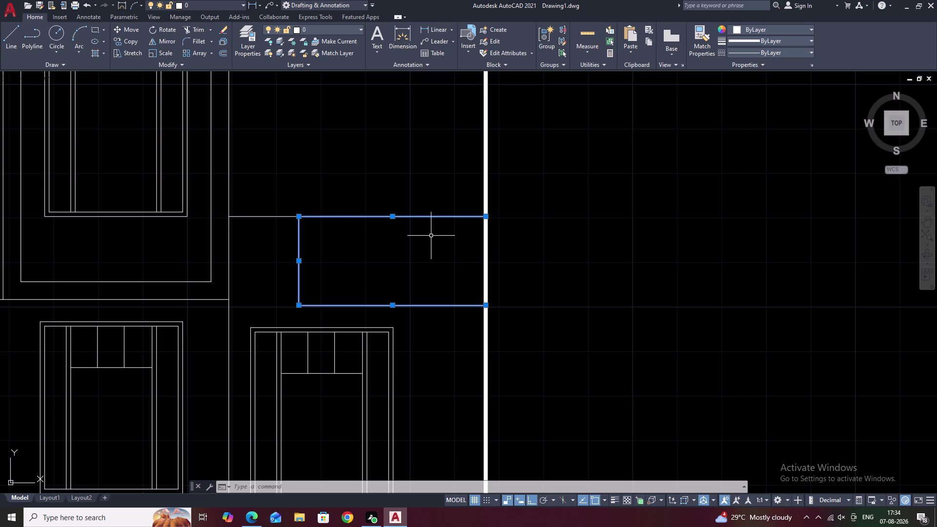
Join the three panel edges into a single outline and centre the panel in view.
text(J)
key(space)
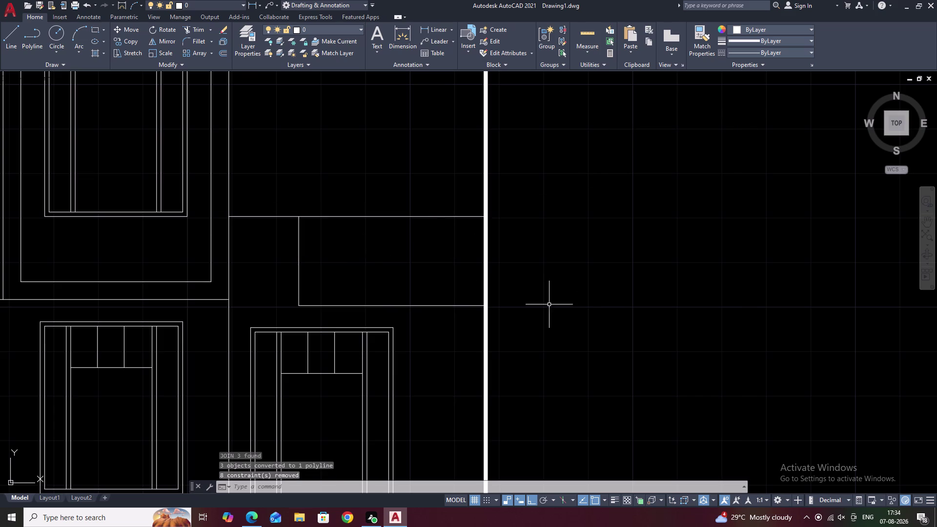
middle_drag(532, 271, 557, 0)
middle_drag(618, 408, 620, 252)
middle_drag(495, 193, 481, 353)
middle_drag(488, 240, 488, 384)
middle_drag(555, 102, 533, 296)
middle_drag(536, 263, 503, 274)
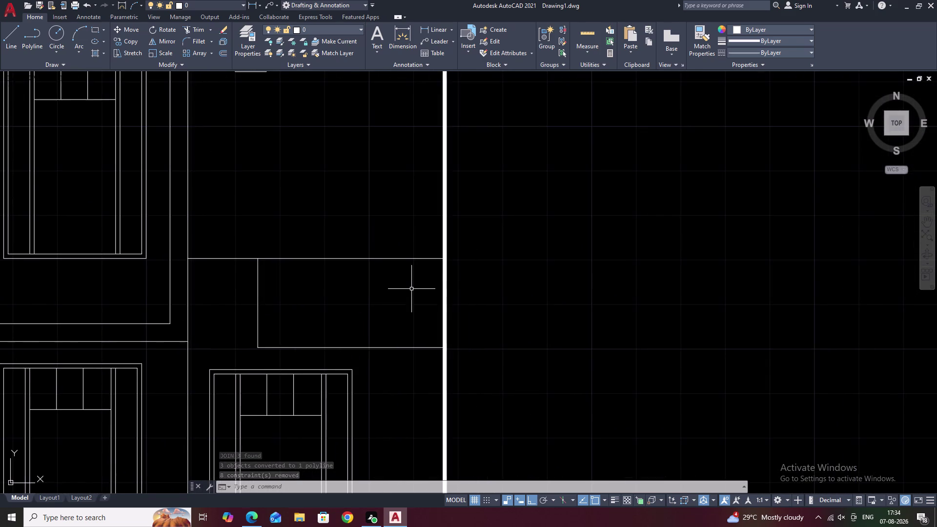
scroll(up, 3)
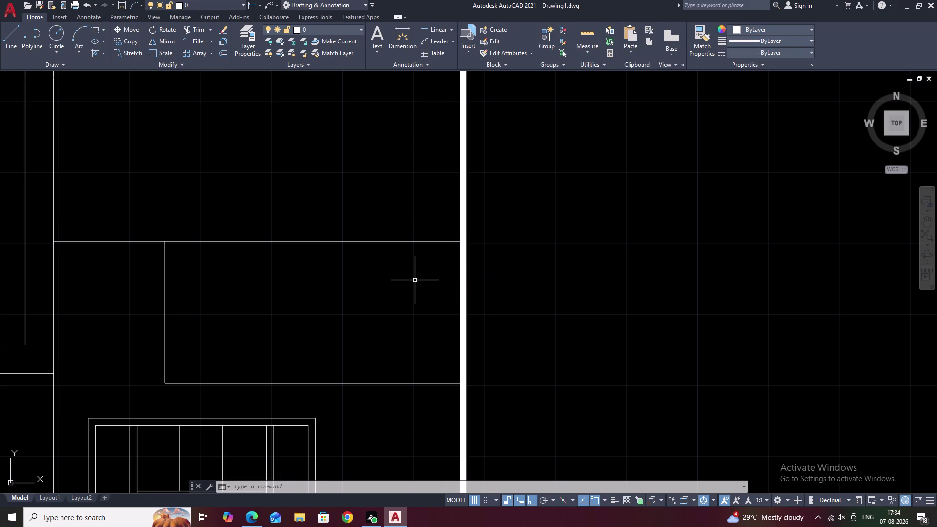
Try offset distances of 0.3 and 0.08 on the panel outline, cancelling each.
text(O .)
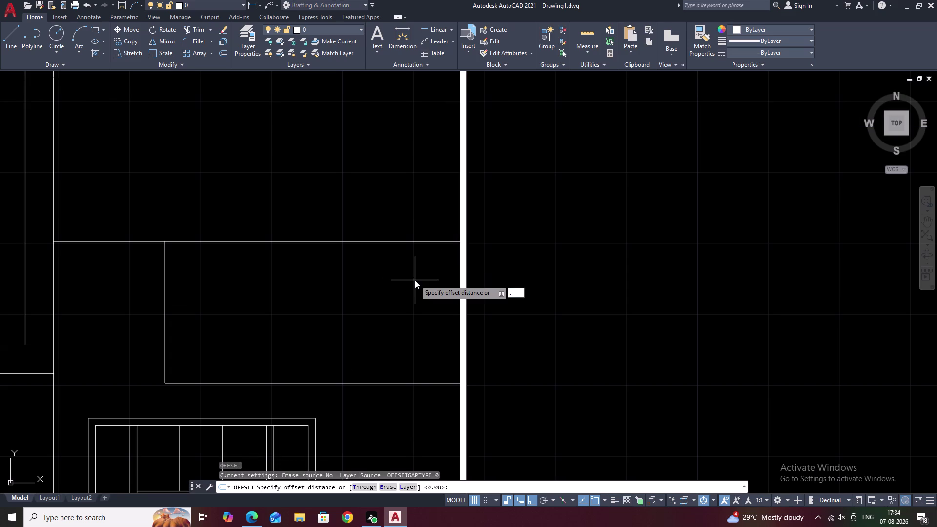
key(0)
key(BackSpace)
text(3)
key(space)
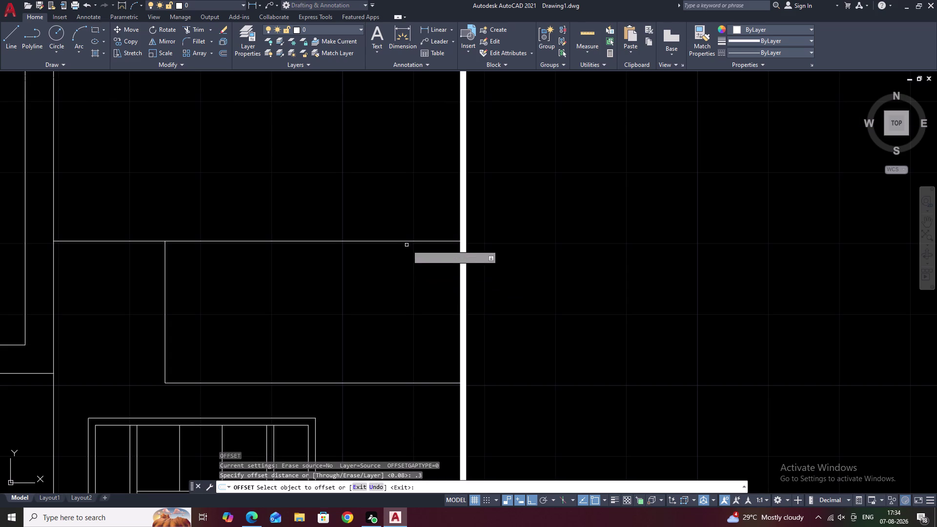
click(406, 240)
key(Escape)
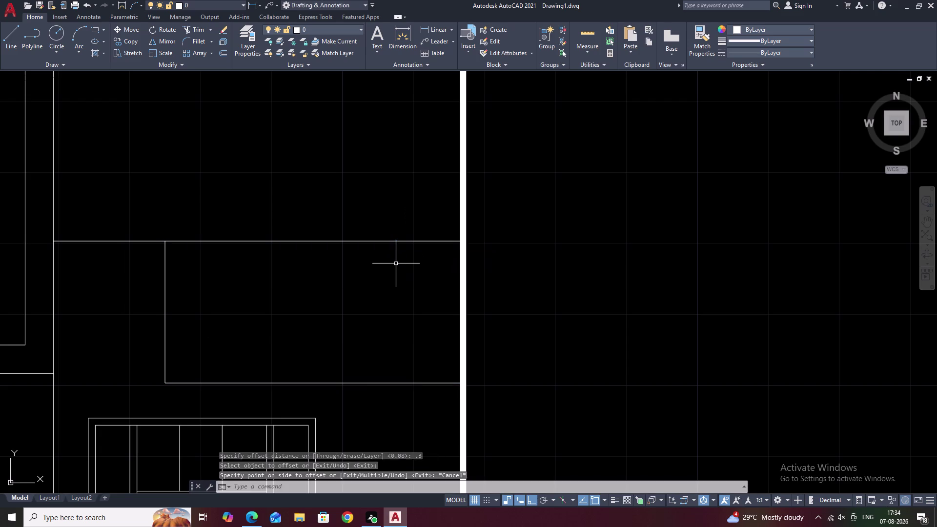
key(space)
key(period)
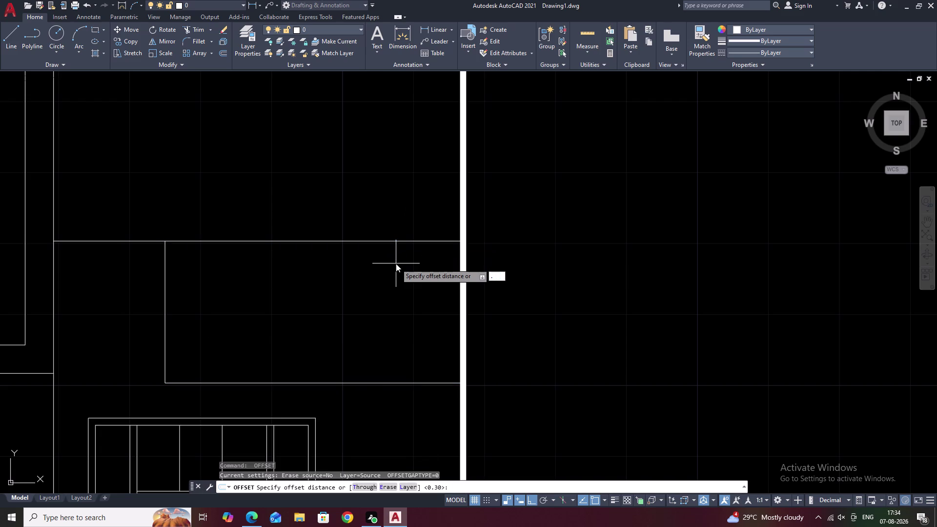
text(08)
key(space)
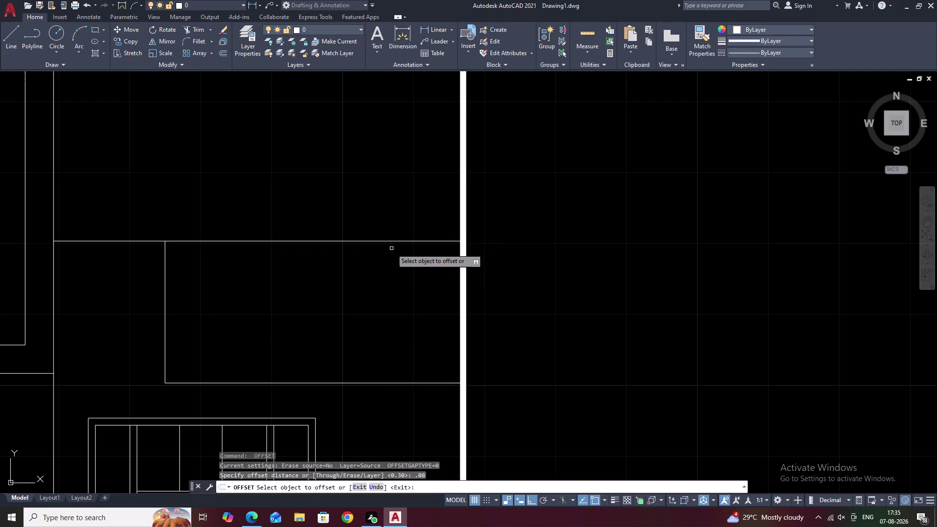
click(394, 243)
click(385, 239)
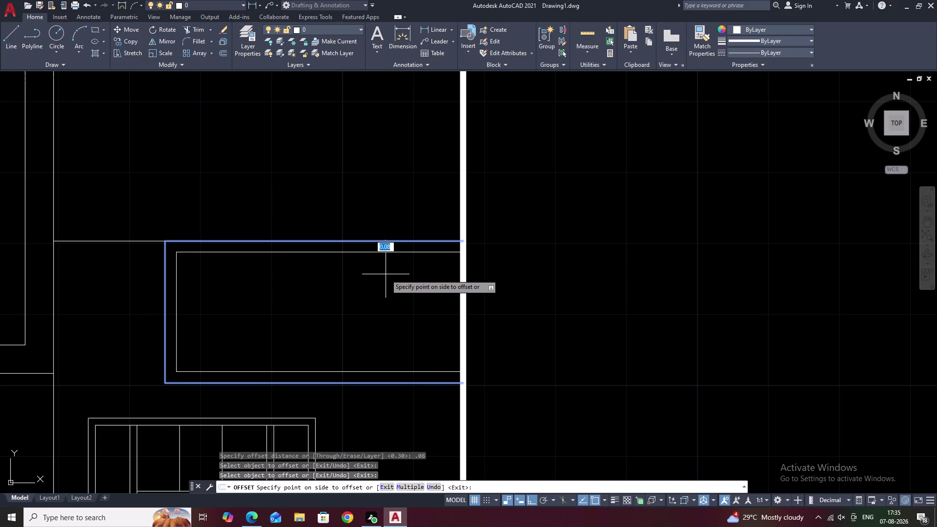
key(space)
Try 0.09, then offset the panel outline 0.1 to the inside.
key(space)
text(.)
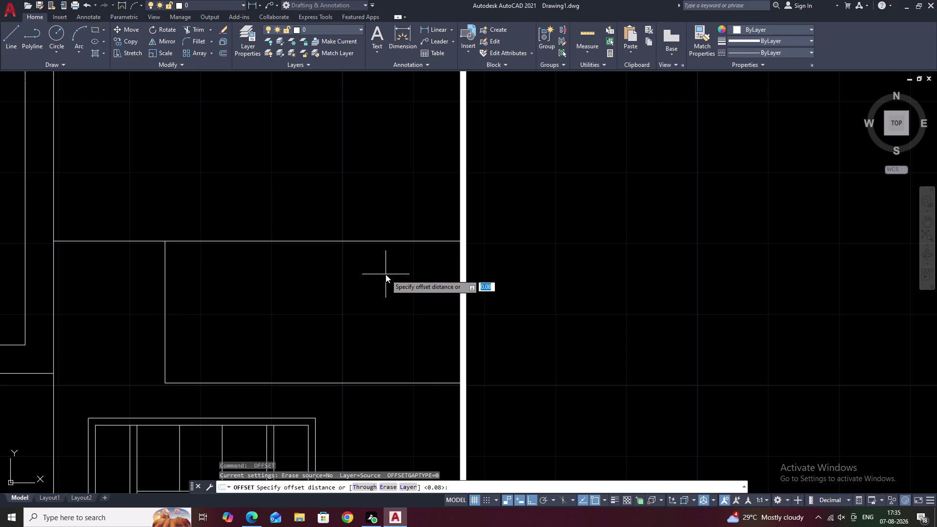
text(0)
text(9)
key(space)
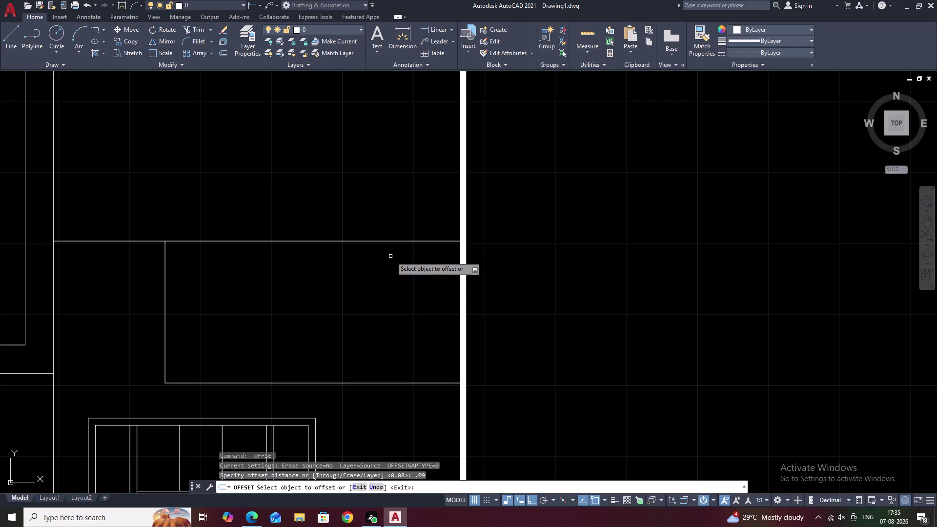
click(387, 242)
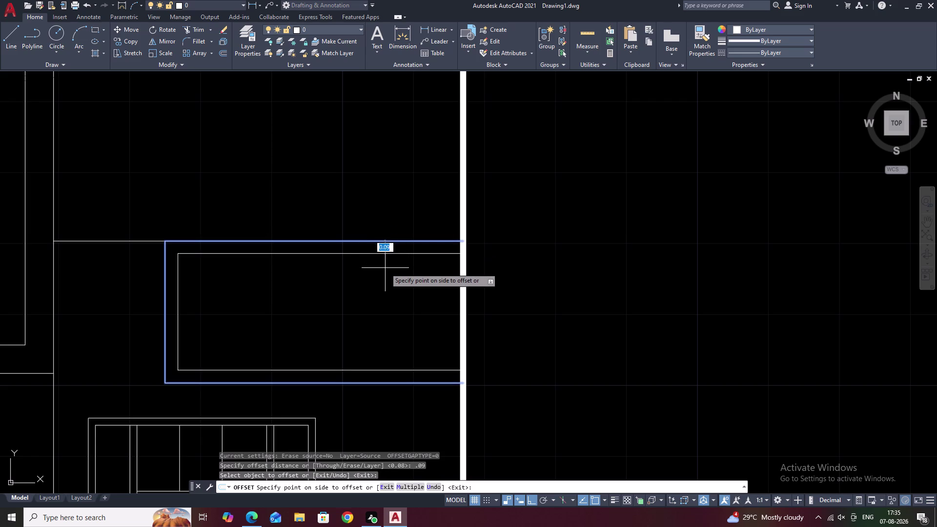
key(Escape)
key(space)
text(.)
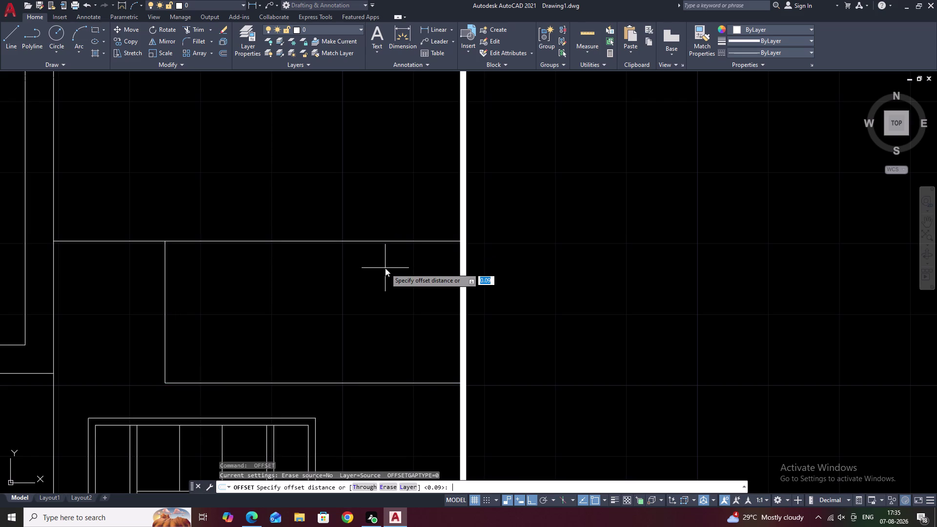
text(1)
key(space)
click(385, 241)
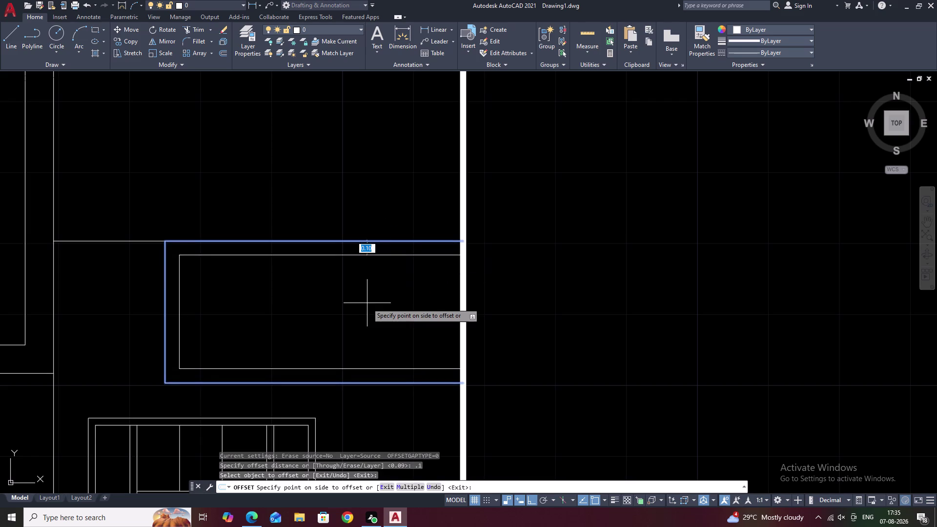
click(367, 303)
middle_drag(367, 303, 447, 305)
scroll(down, 3)
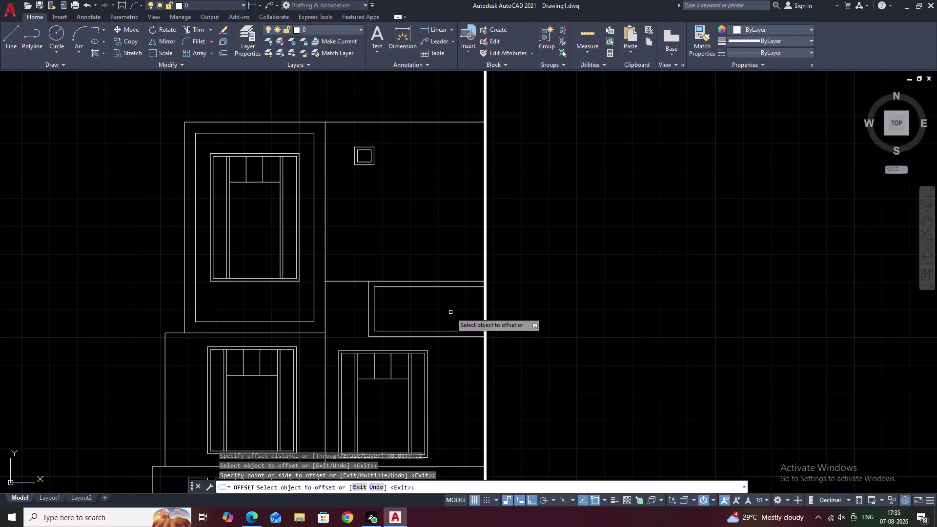
Cancel trimming and undo the trim, inner offset, join and earlier line break.
middle_drag(450, 312, 450, 287)
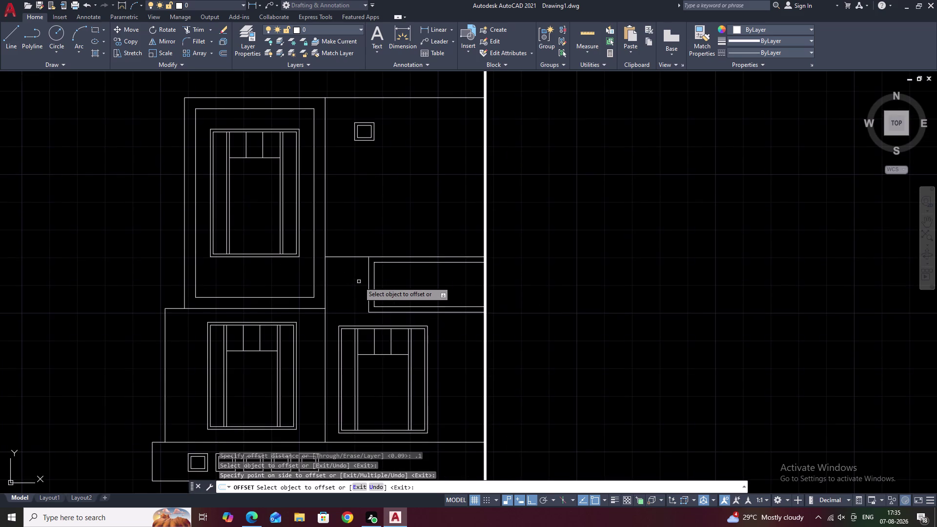
key(Escape)
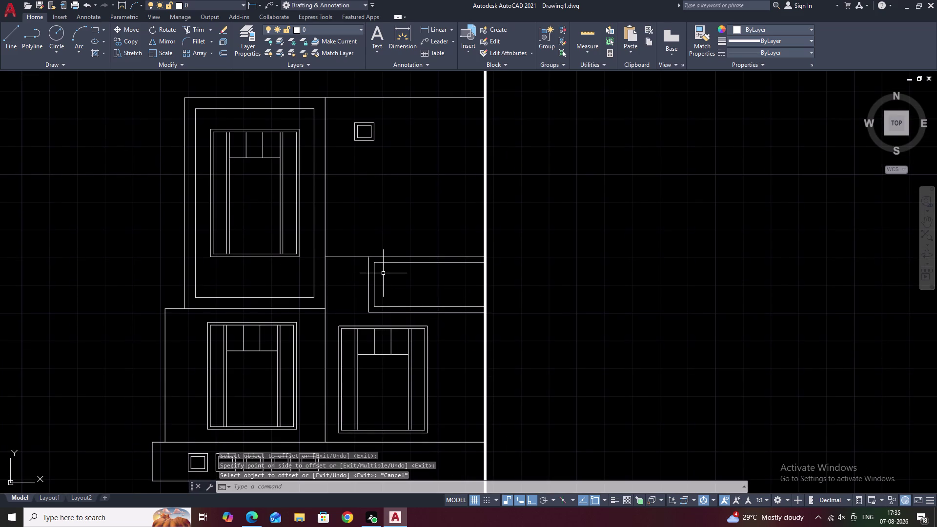
text(TR)
key(space)
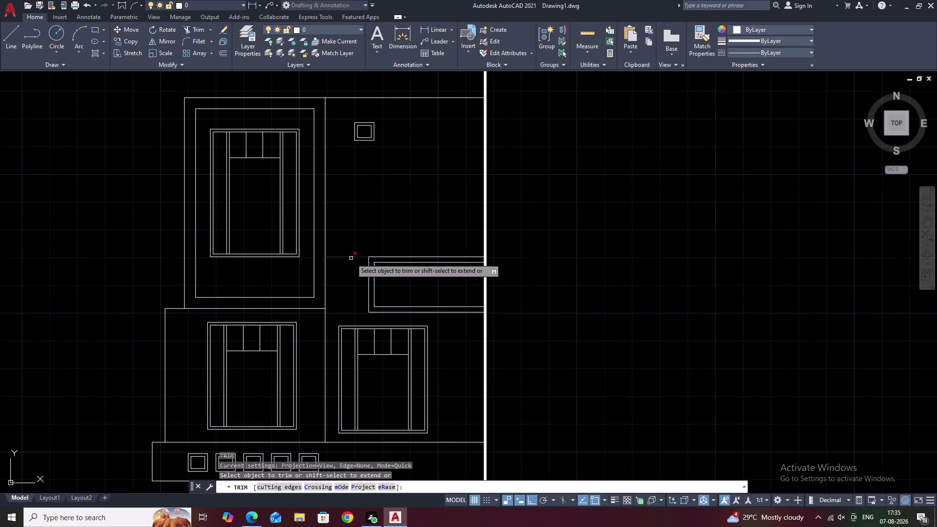
key(ctrl+z)
key(ctrl+z)
key(ctrl+z)
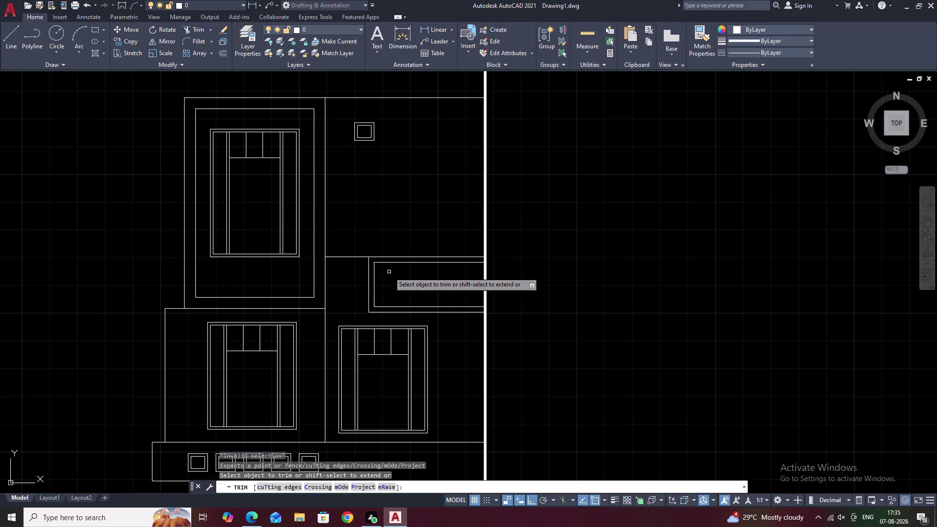
key(Escape)
key(ctrl+z)
key(ctrl+z)
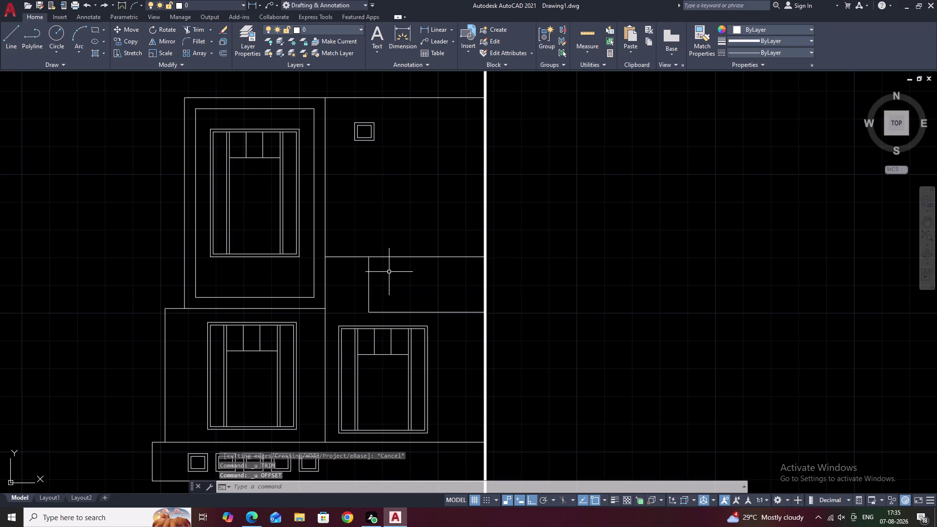
key(ctrl+z)
key(ctrl+z)
key(ctrl+z)
key(ctrl+z)
key(ctrl+z)
key(ctrl+z)
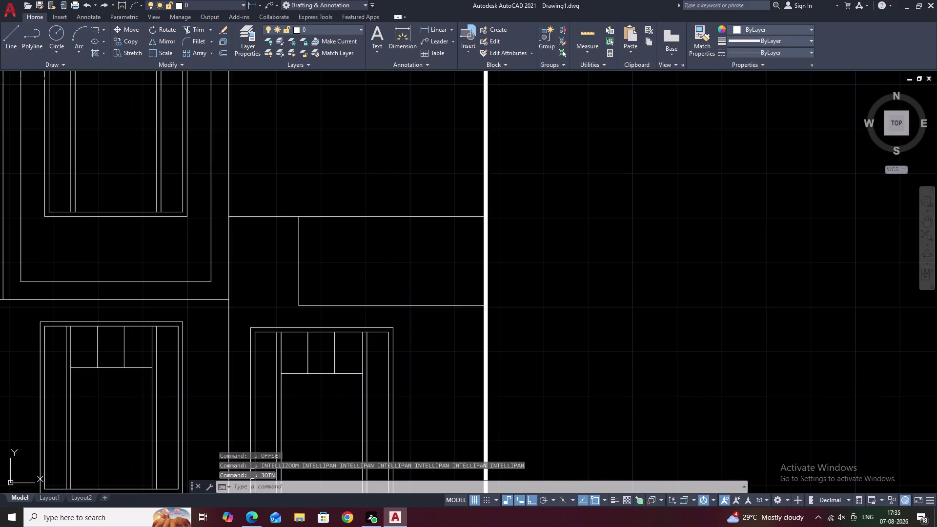
key(ctrl+z)
key(ctrl+z)
key(ctrl+z)
key(Escape)
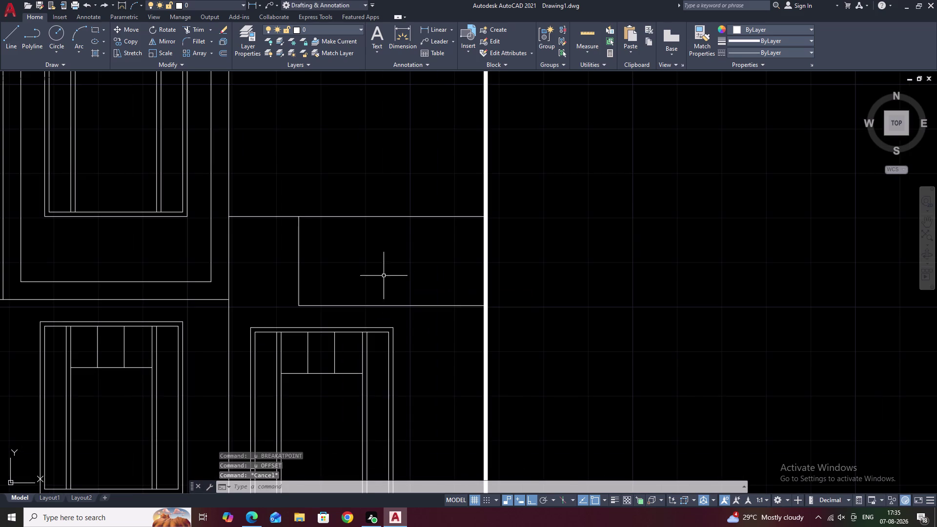
key(ctrl+z)
key(ctrl+z)
key(ctrl+z)
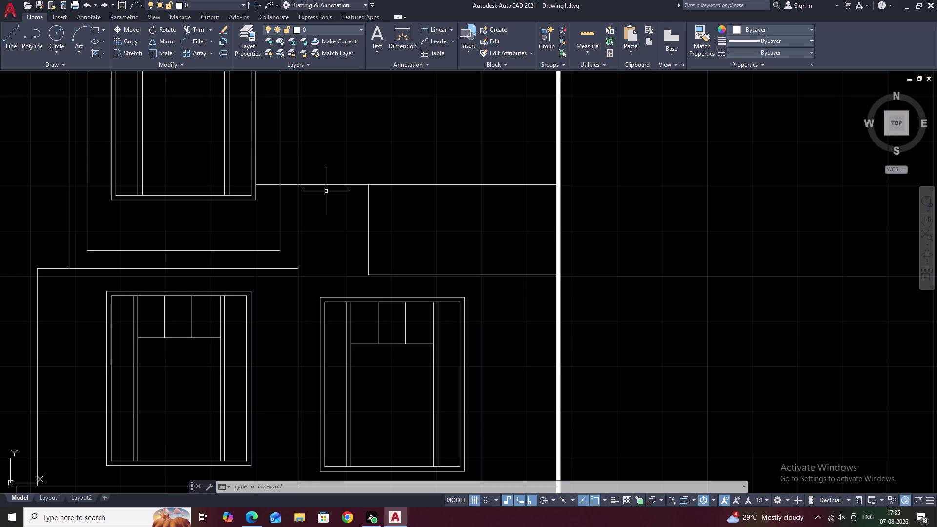
Pan the view to bring the whole upper window into view.
middle_drag(242, 221, 235, 255)
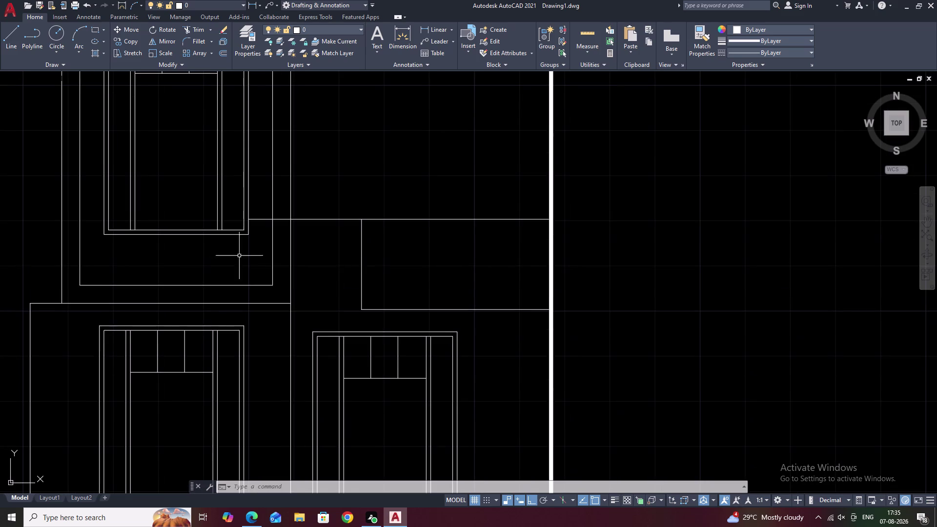
middle_drag(490, 373, 496, 260)
middle_drag(496, 260, 478, 318)
middle_drag(236, 189, 232, 247)
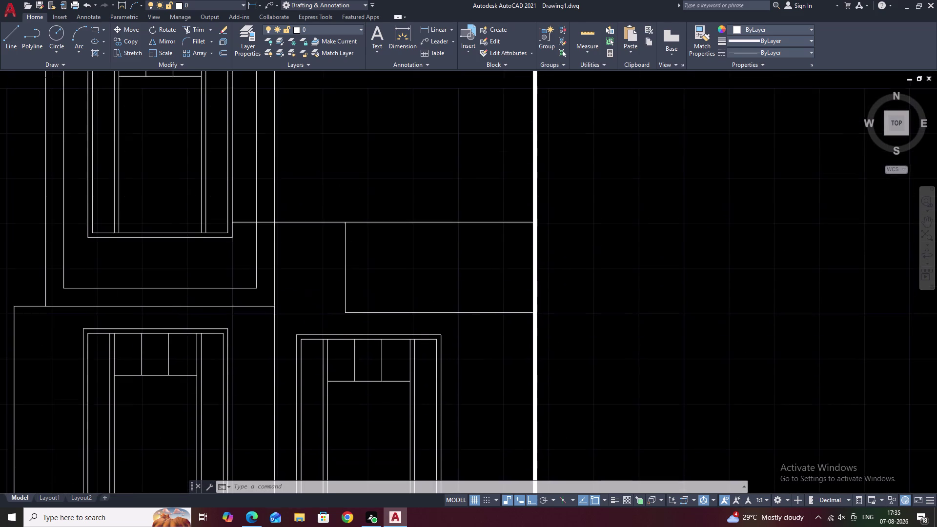
middle_drag(234, 200, 240, 264)
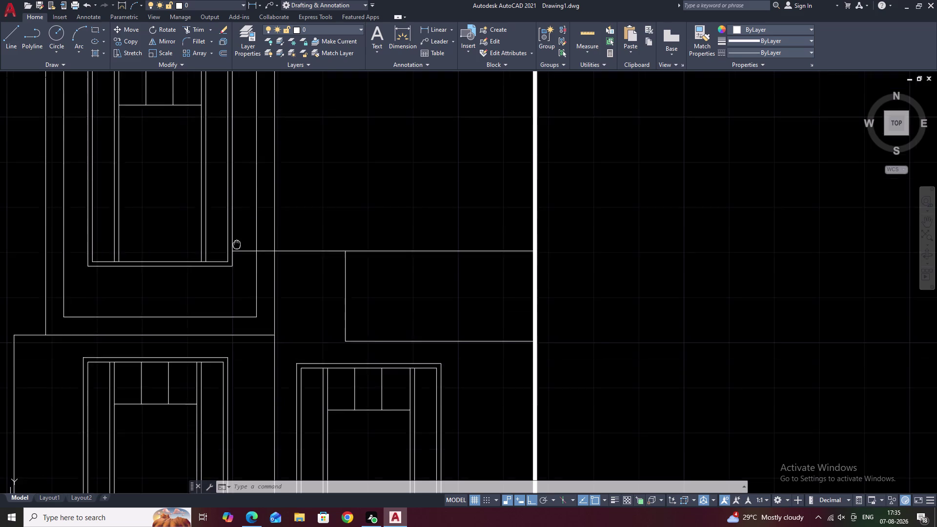
middle_drag(241, 264, 242, 268)
middle_drag(228, 133, 233, 208)
Move the upper window's parts slightly up and to the left.
drag(231, 165, 213, 167)
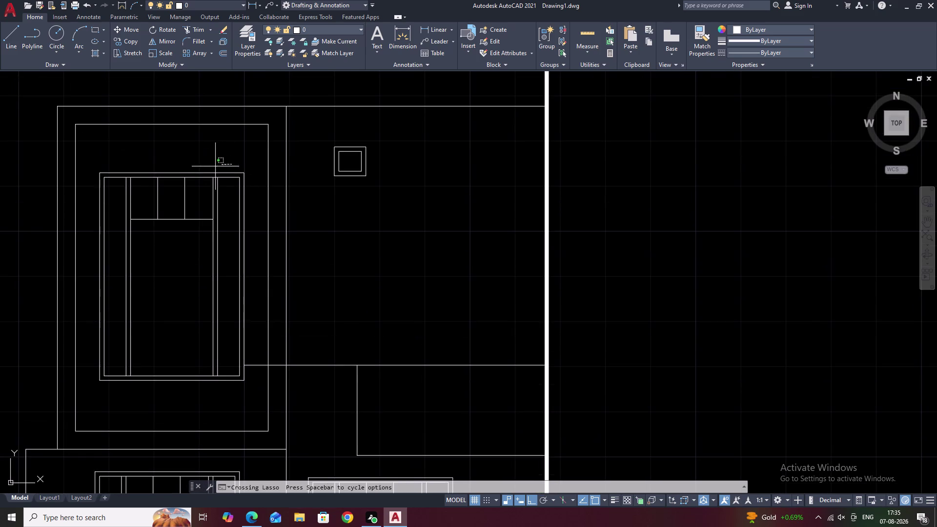
drag(214, 167, 157, 402)
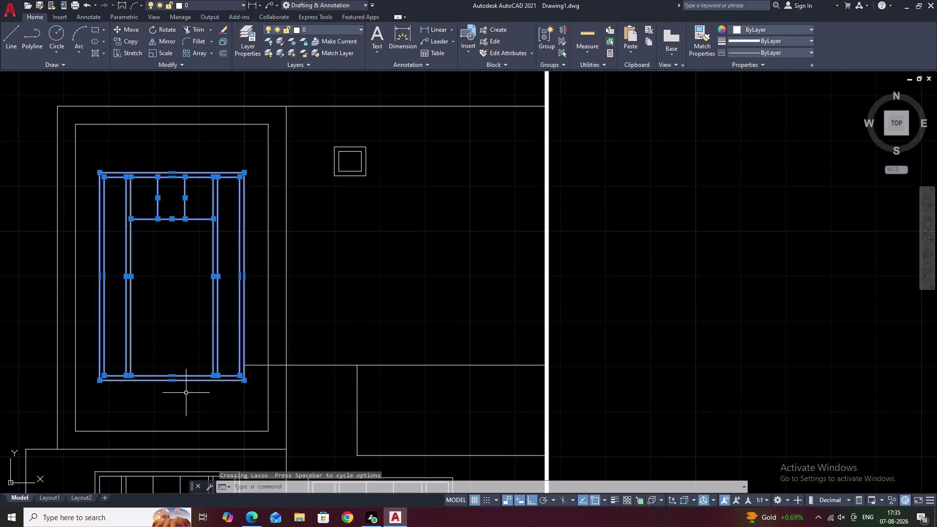
text(M)
key(space)
click(243, 383)
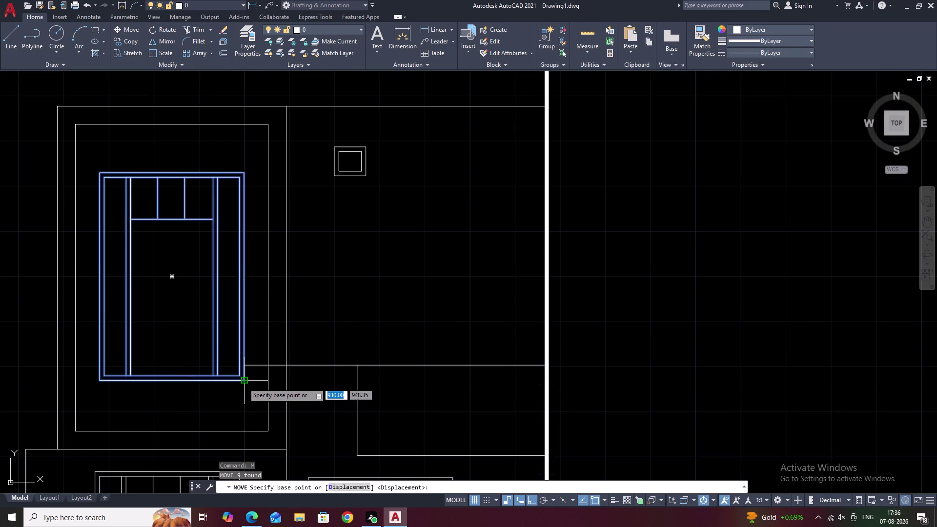
click(240, 357)
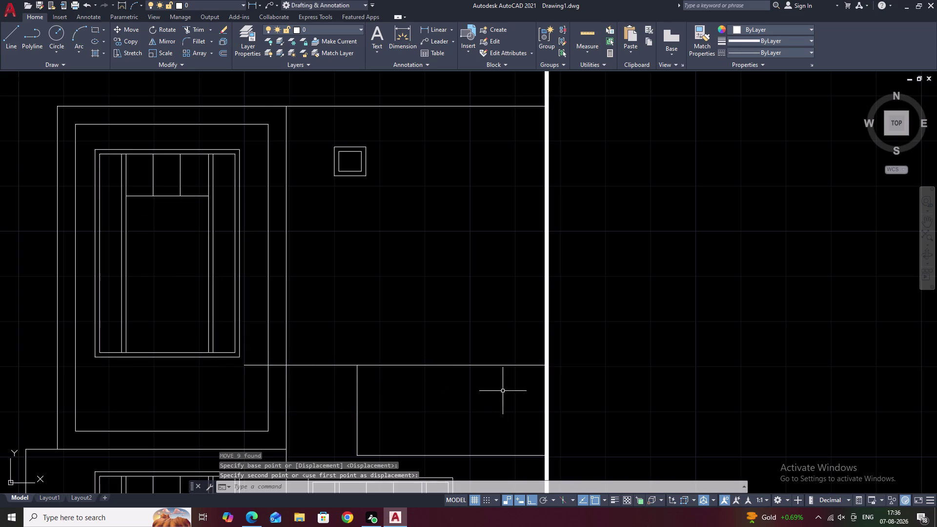
key(Escape)
key(y)
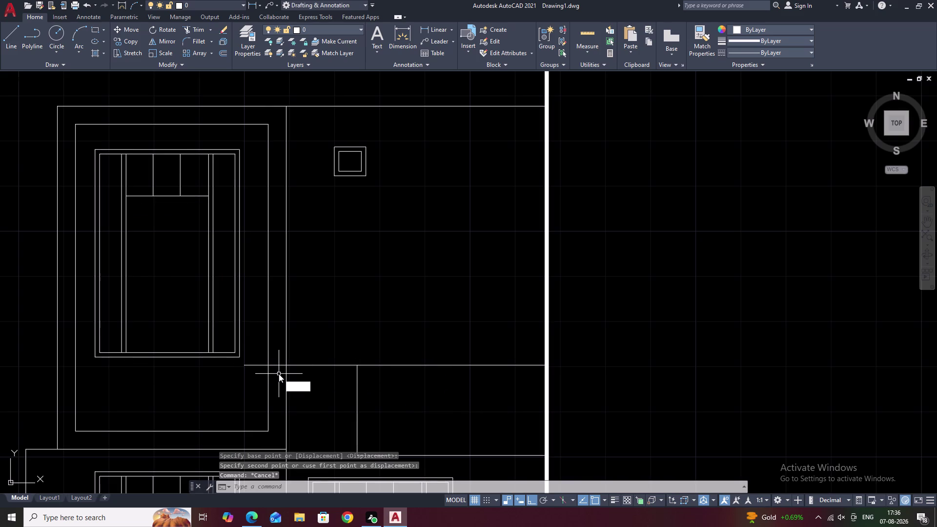
key(BackSpace)
Trim the horizontal line's left pieces back to the short vertical wall.
text(TR)
key(space)
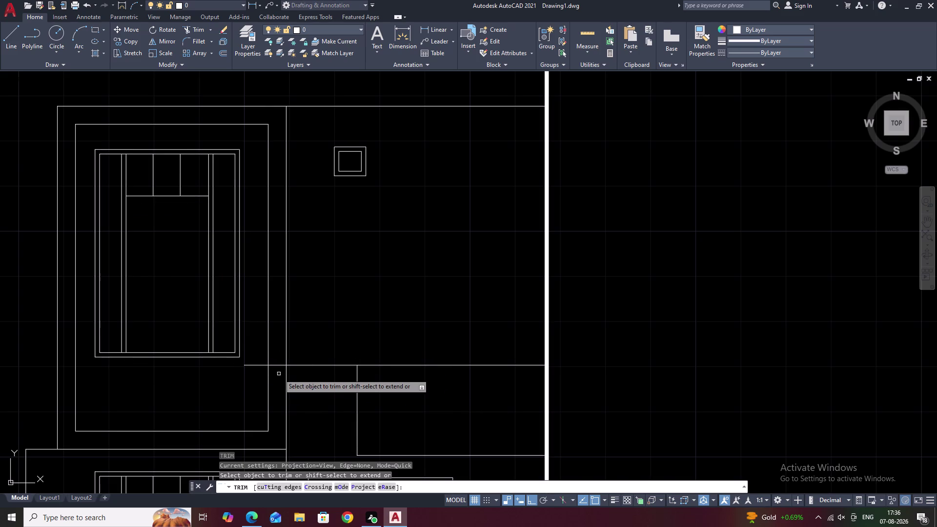
click(277, 365)
click(260, 365)
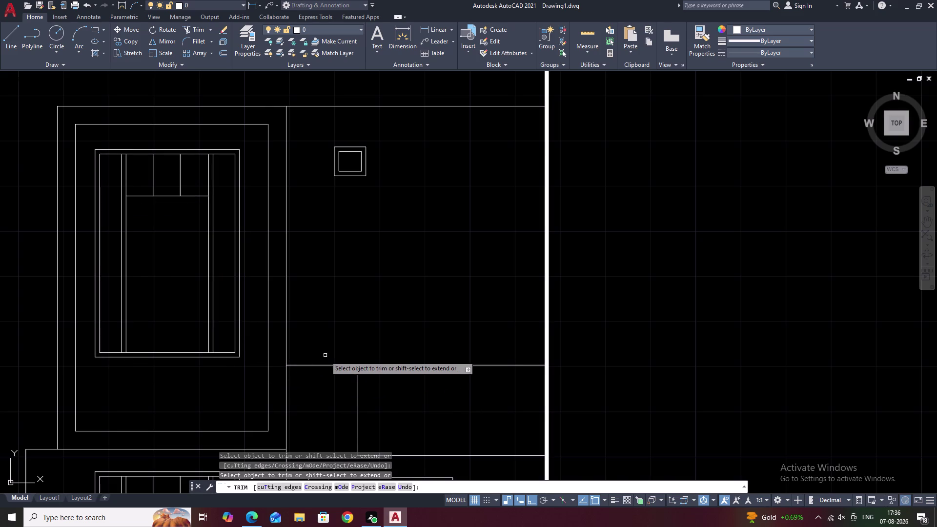
click(338, 365)
key(Escape)
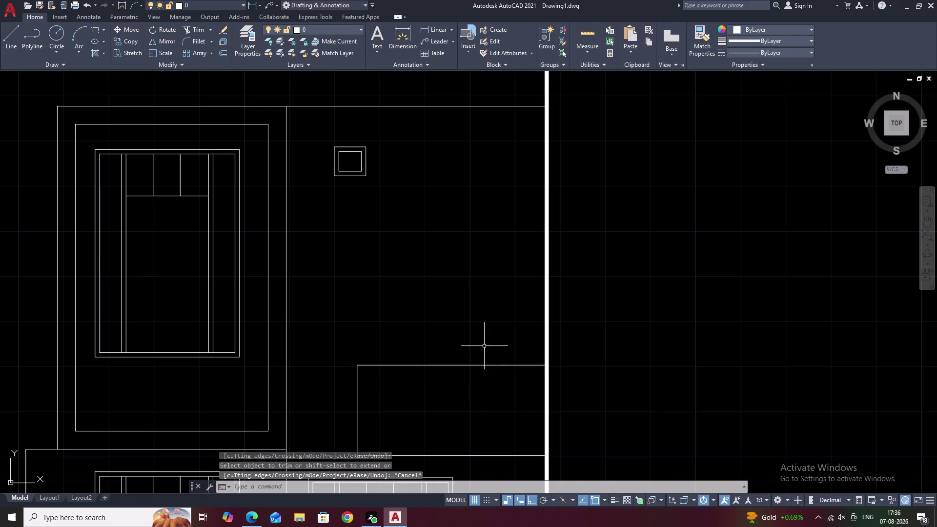
middle_drag(485, 333, 501, 170)
middle_drag(471, 233, 432, 244)
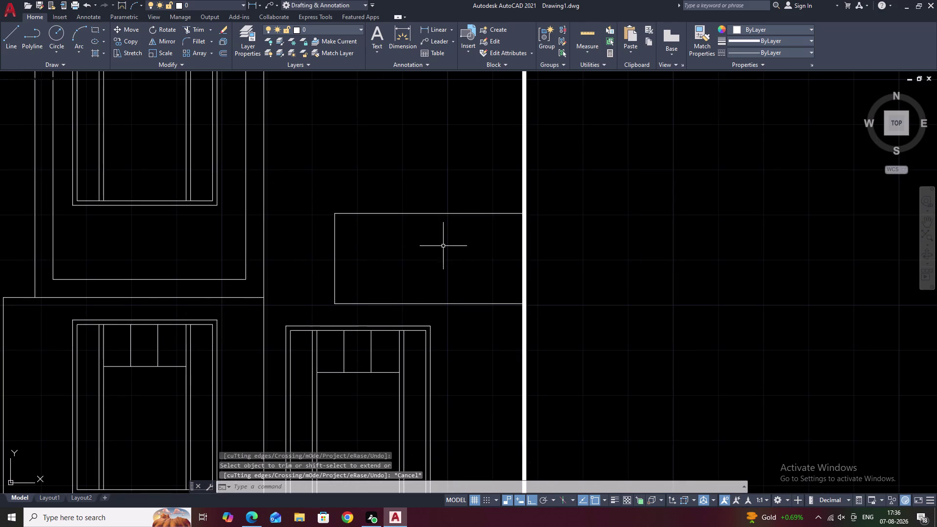
Join the open box's top, left and bottom lines into one polyline.
drag(444, 177, 334, 261)
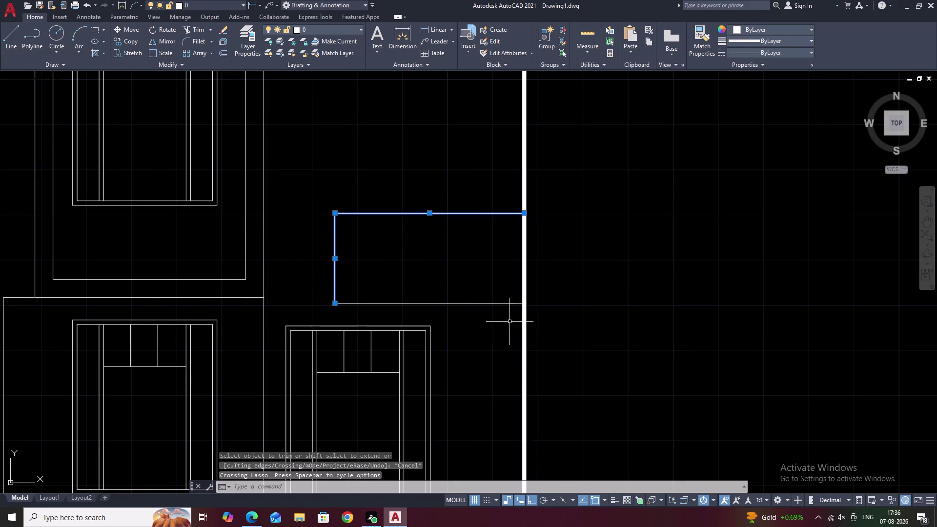
drag(487, 317, 442, 273)
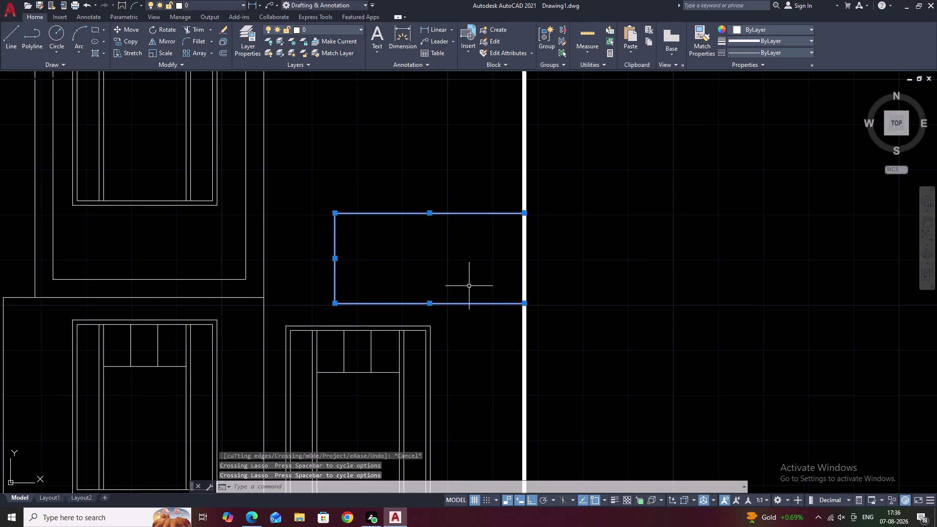
text(.1)
key(BackSpace)
key(BackSpace)
text(J)
key(space)
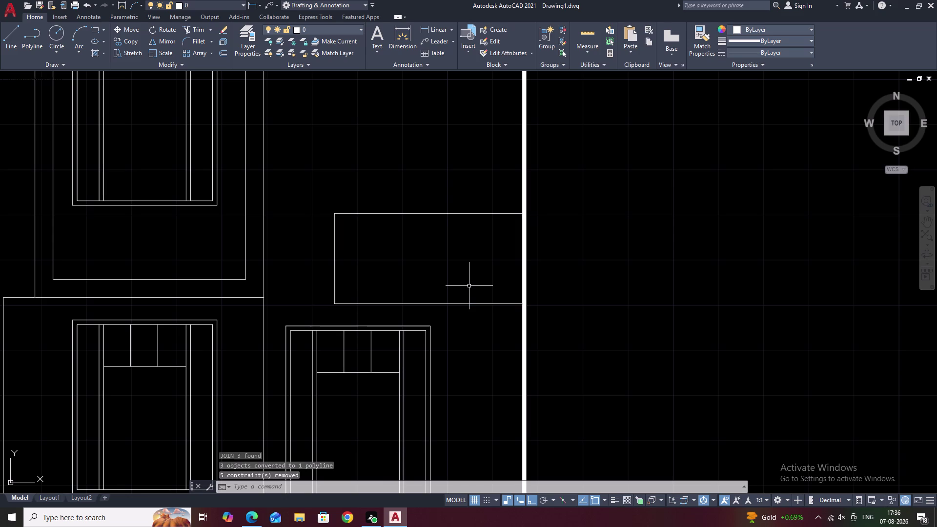
Offset the box polyline 0.1 to its inside.
text(.1)
key(space)
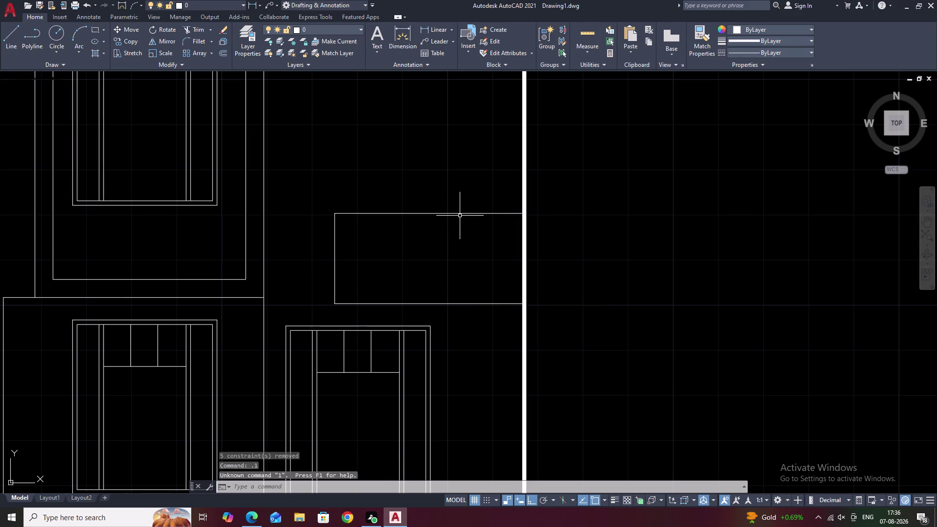
key(Escape)
key(o)
key(space)
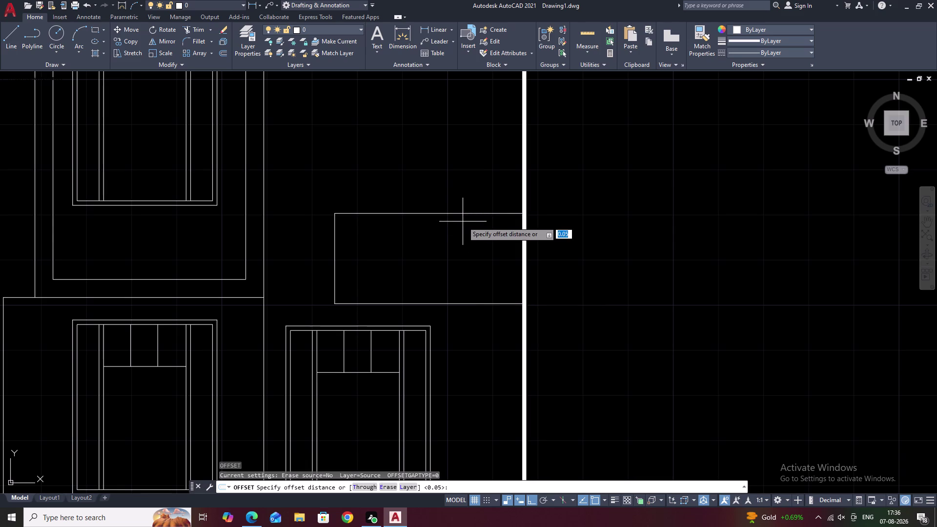
text(.1)
key(space)
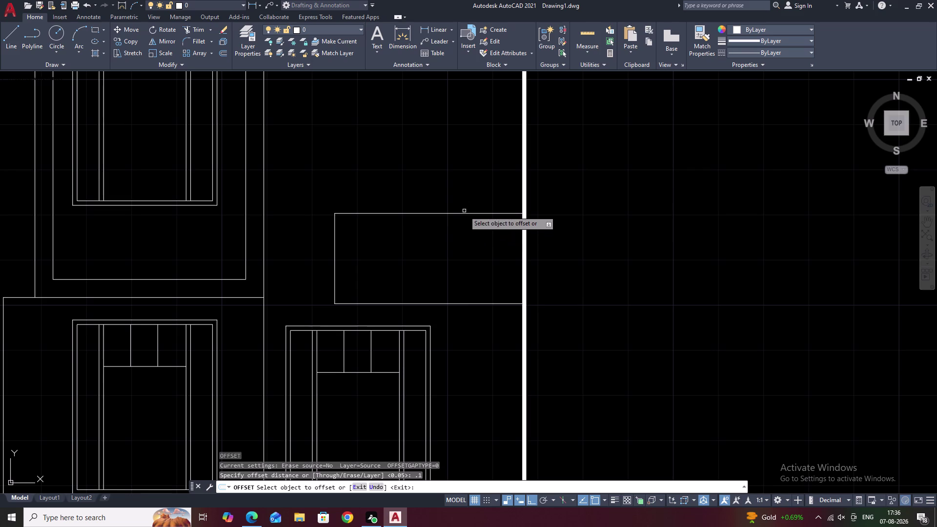
click(460, 213)
click(459, 235)
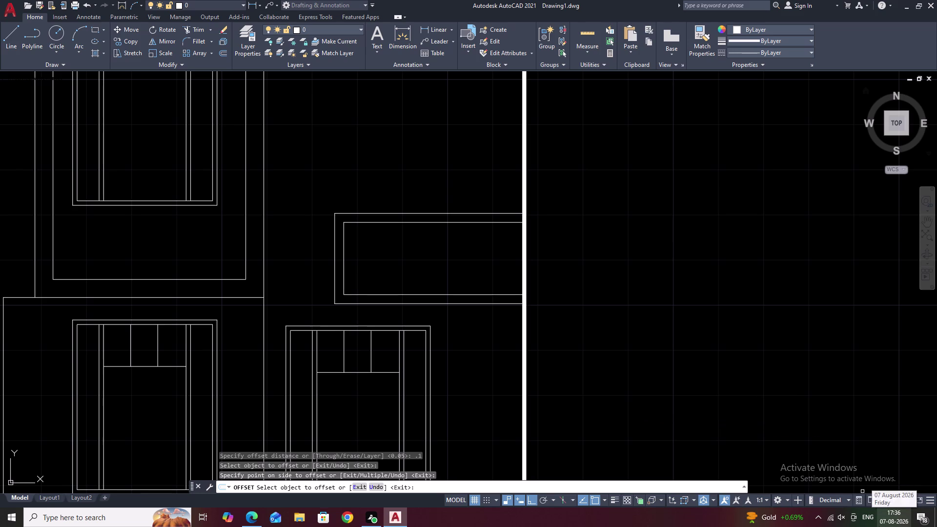
Cancel the offset, navigate to the right block's top edge, and begin a new offset.
middle_drag(879, 526, 752, 525)
middle_drag(669, 228, 410, 373)
key(Escape)
scroll(down, 3)
middle_drag(632, 209, 529, 298)
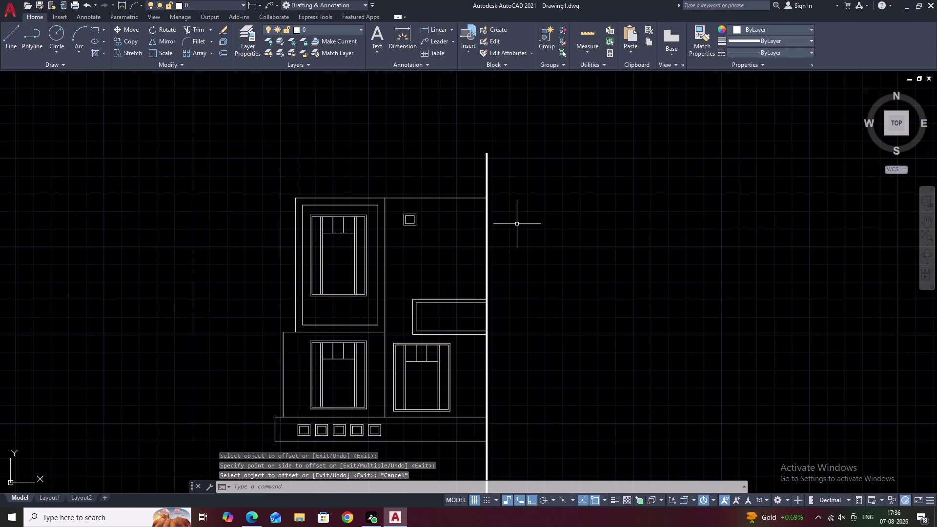
scroll(up, 3)
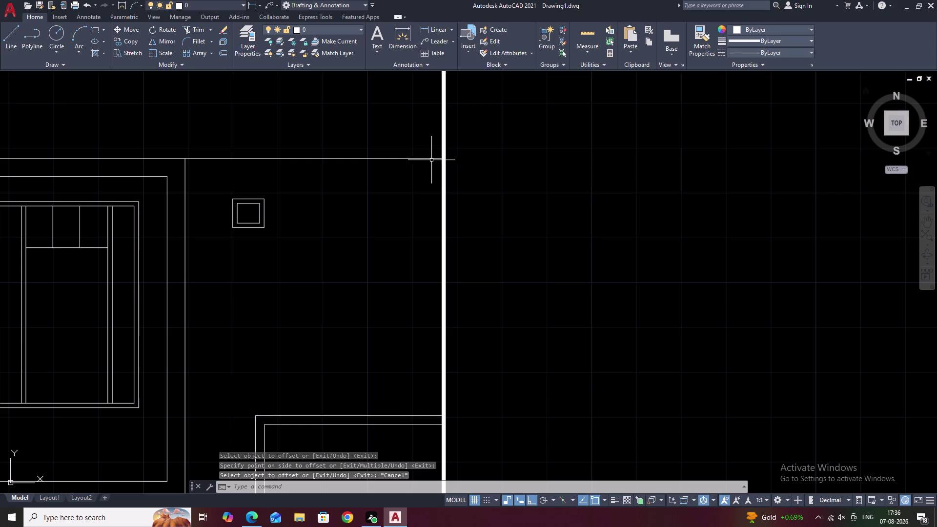
key(o)
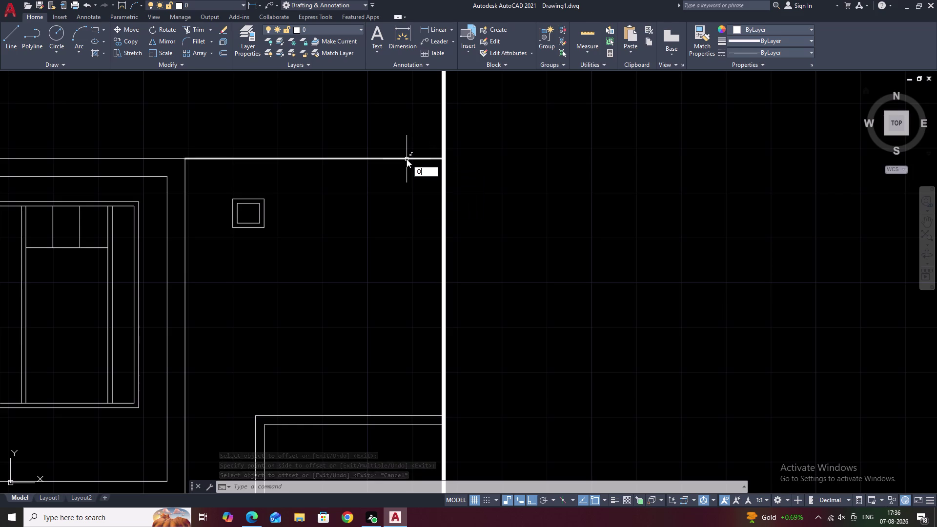
key(space)
Offset the block's top edge 2.53 downward.
text(2)
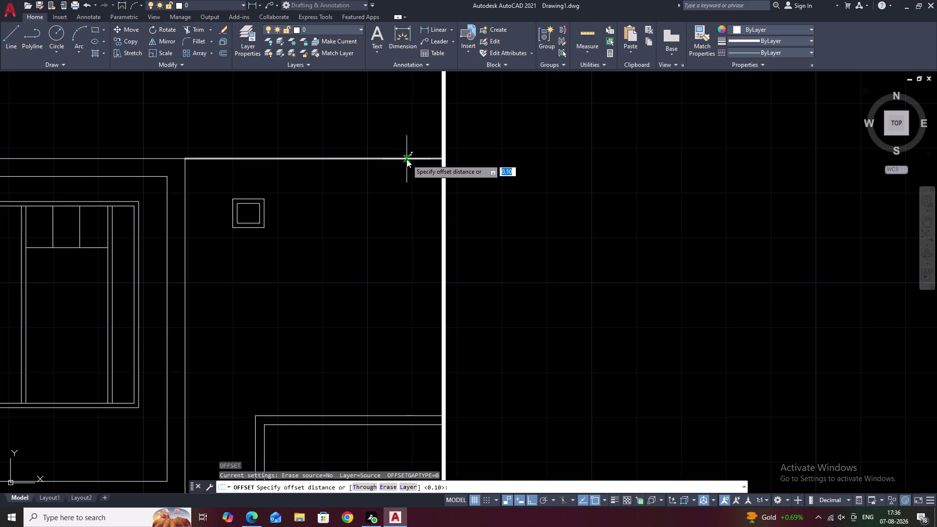
text(.53)
key(space)
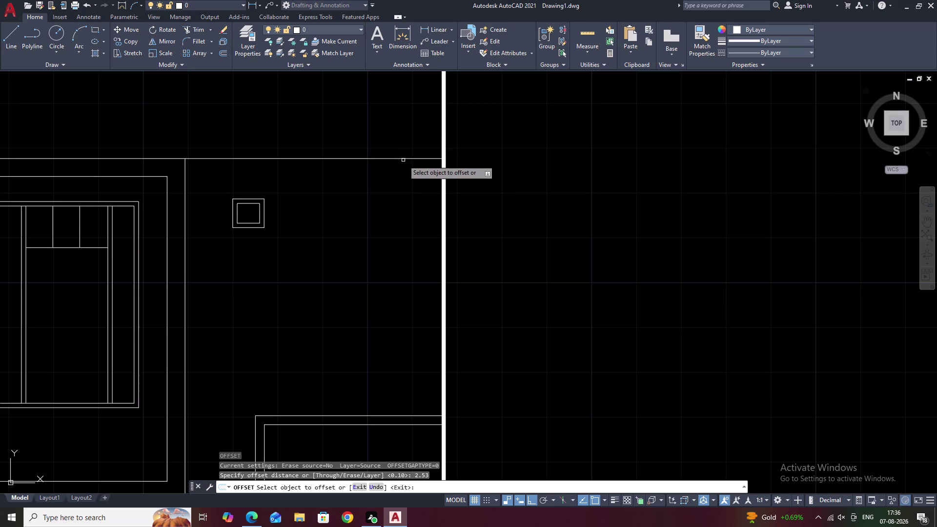
click(404, 159)
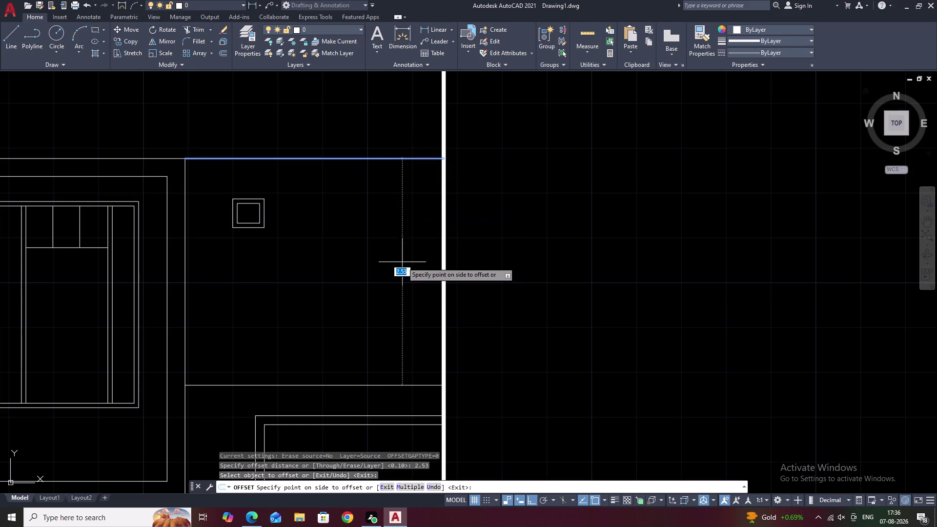
click(394, 287)
middle_drag(394, 287, 404, 250)
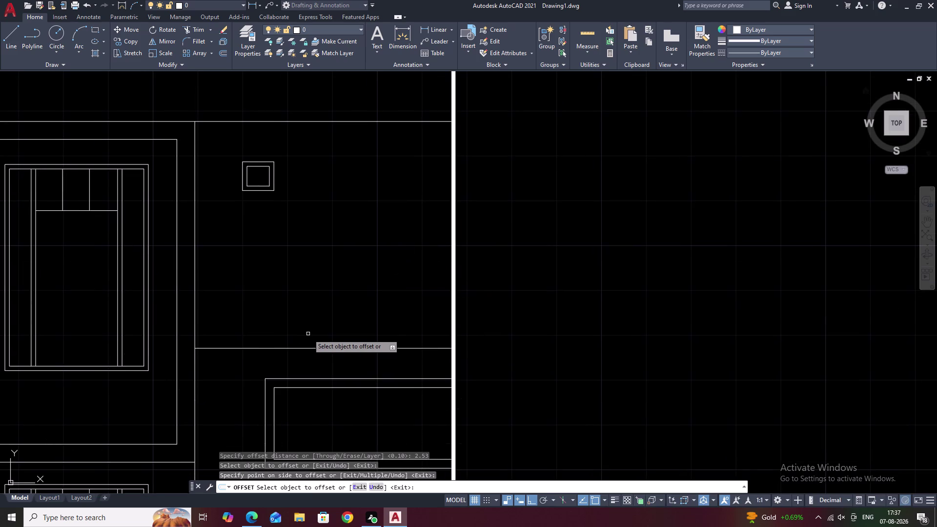
middle_drag(161, 308, 297, 290)
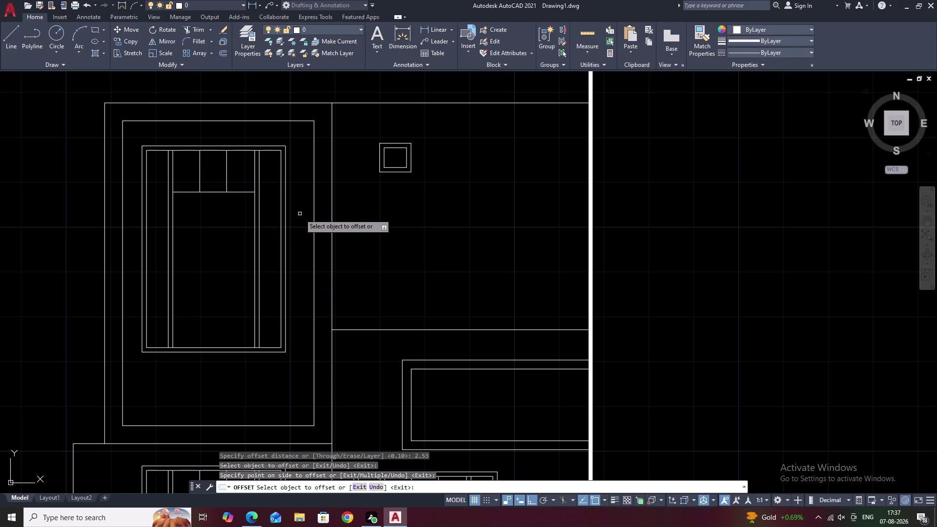
key(Escape)
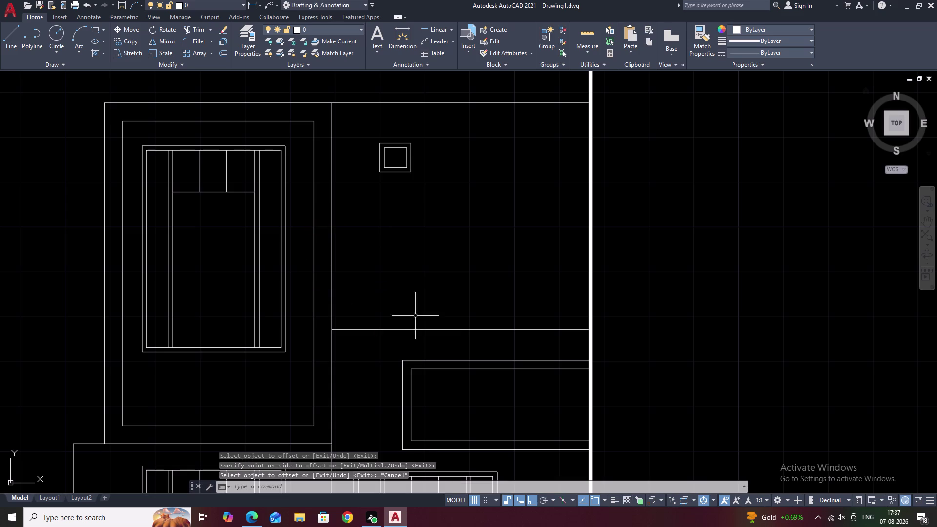
Pan back across the elevation and select the long vertical construction line.
middle_drag(453, 228, 348, 250)
scroll(down, 3)
middle_drag(428, 257, 410, 258)
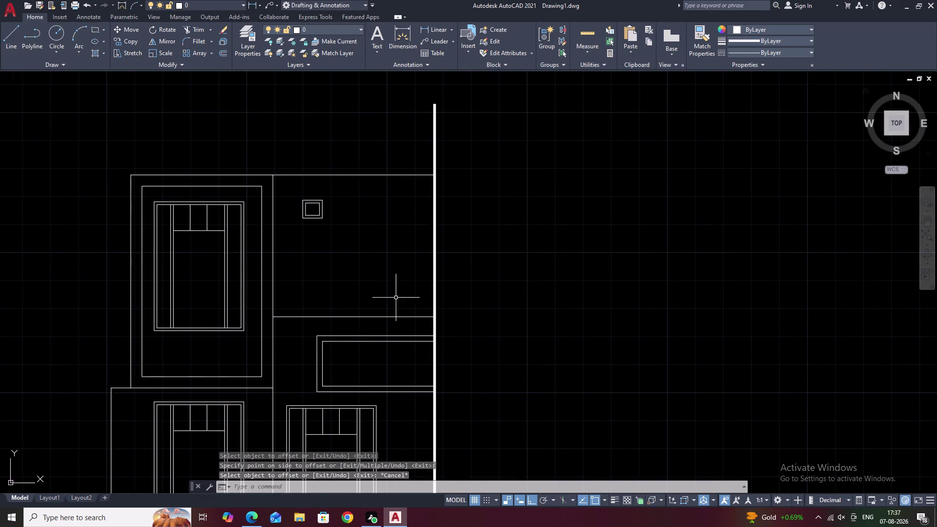
middle_drag(390, 305, 396, 279)
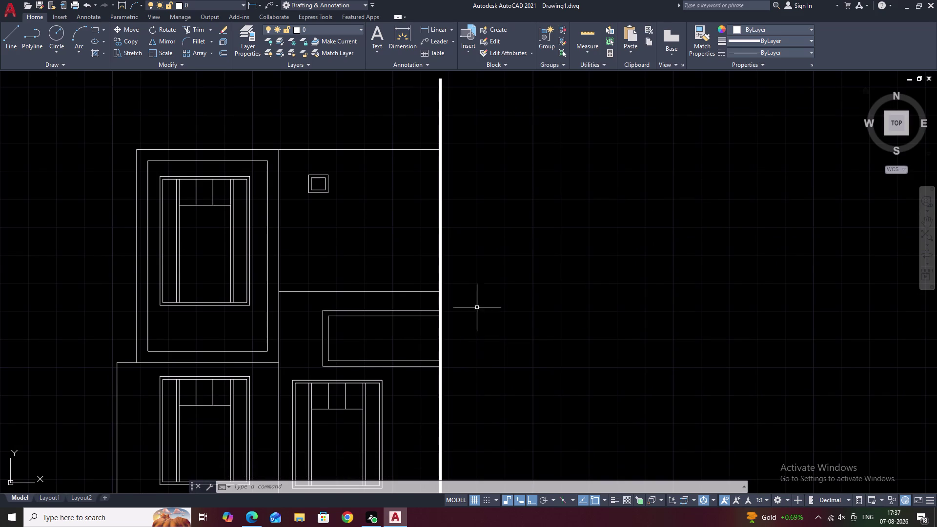
click(441, 235)
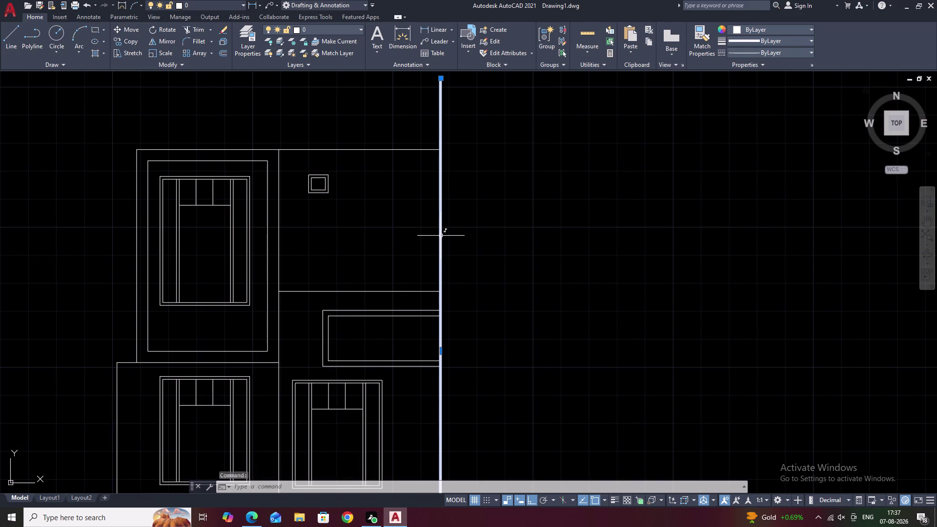
Erase the selected vertical line on the elevation's right side with E.
text(E)
key(space)
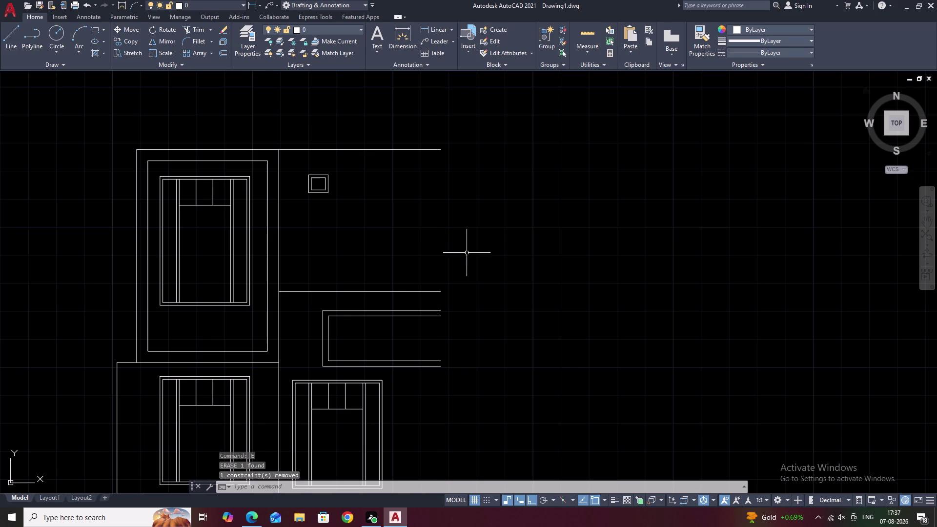
scroll(down, 3)
middle_drag(513, 296, 464, 296)
scroll(up, 3)
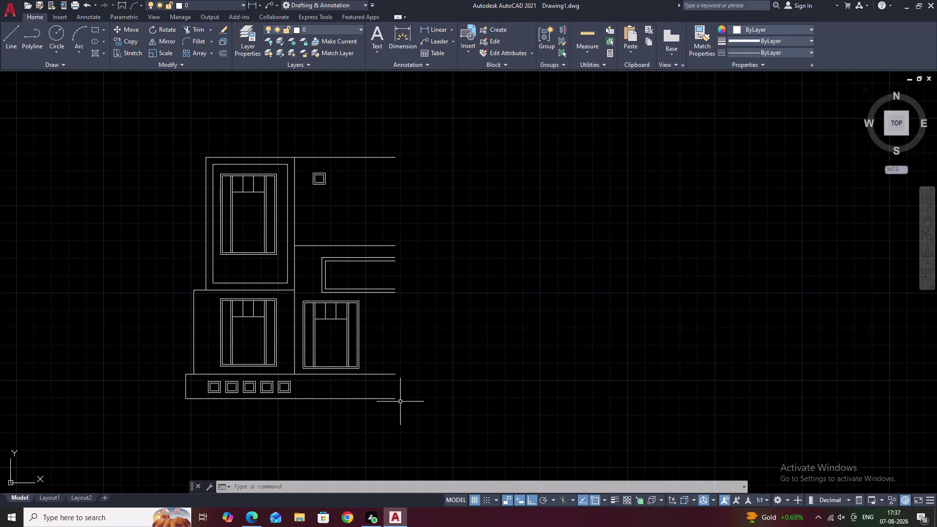
Draw the wall edge up from the base corner, out 0.17, then down to base level.
text(L)
key(space)
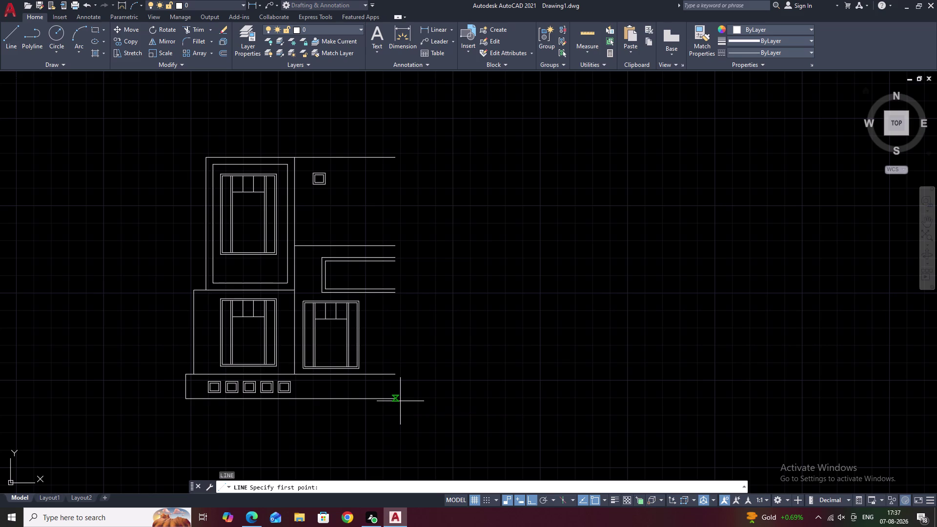
click(396, 398)
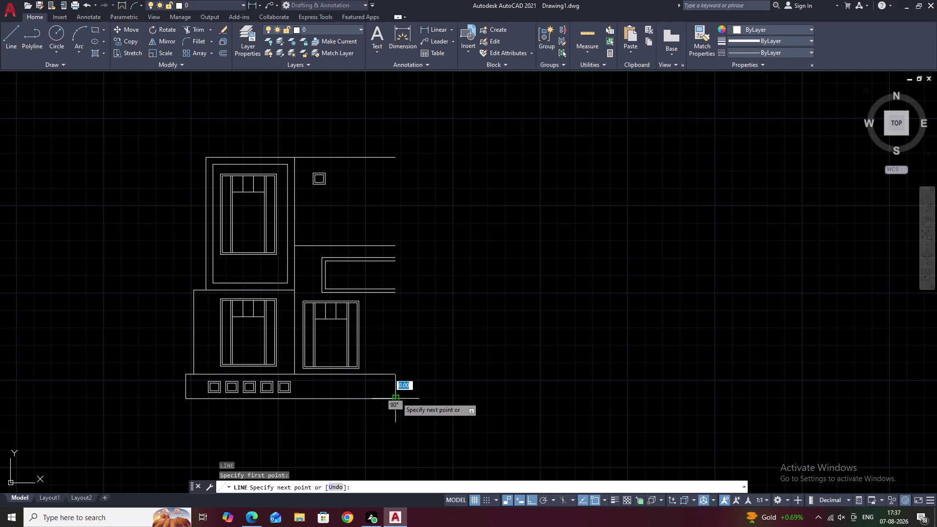
click(397, 246)
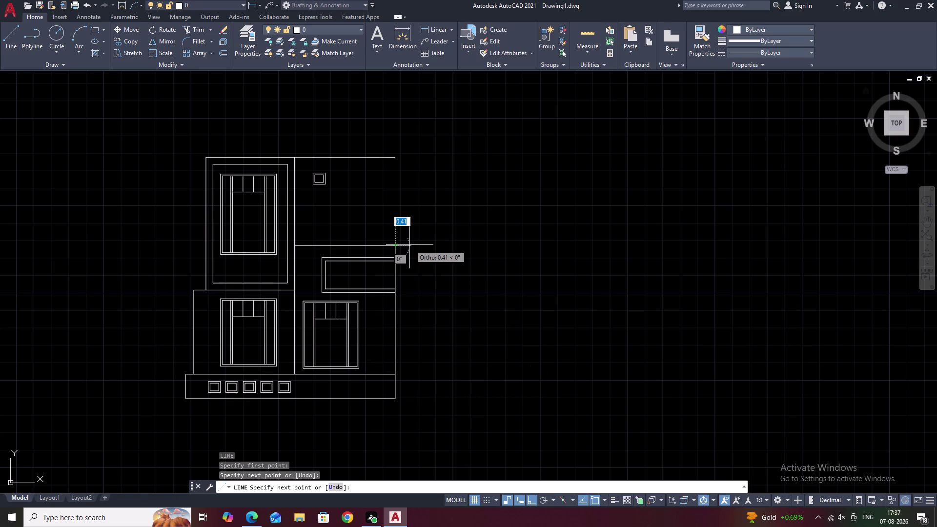
text(.1)
text(7)
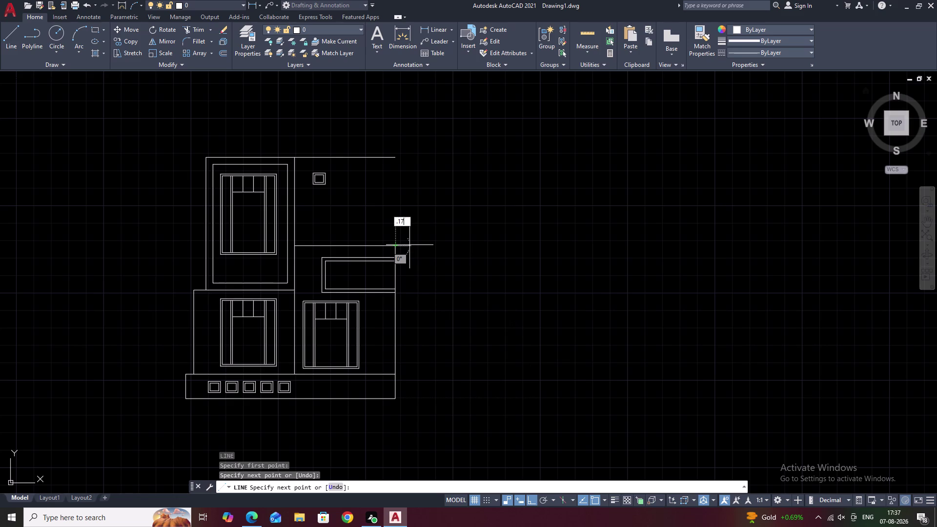
key(space)
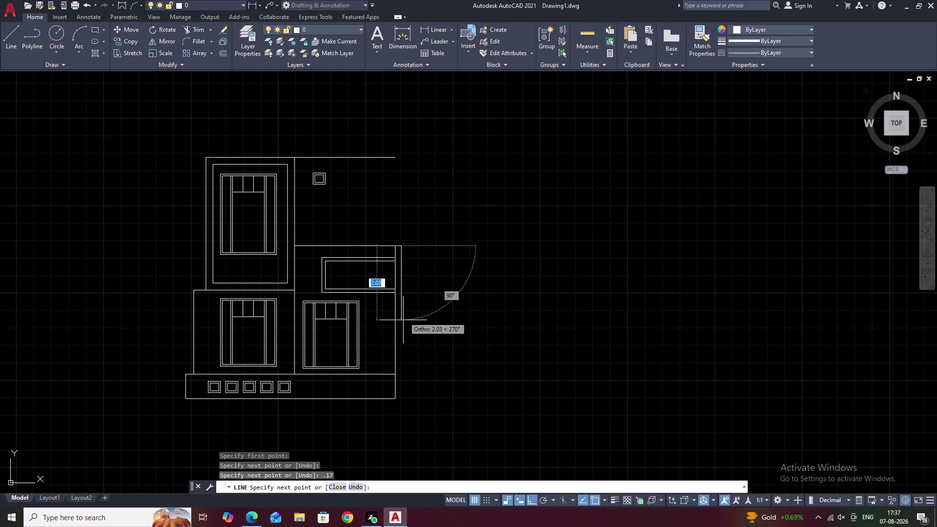
click(400, 407)
key(Escape)
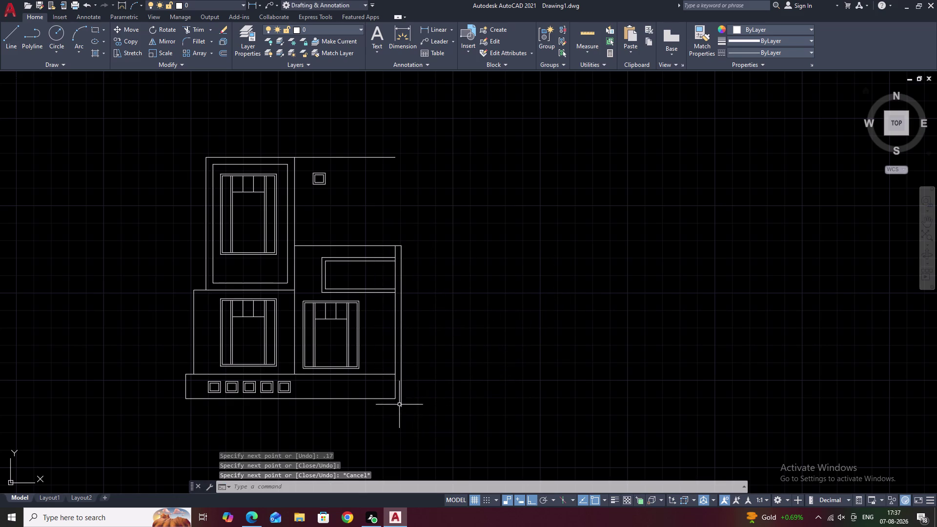
scroll(up, 3)
Try a fillet, then extend a line at the right wall's base.
text(F)
key(space)
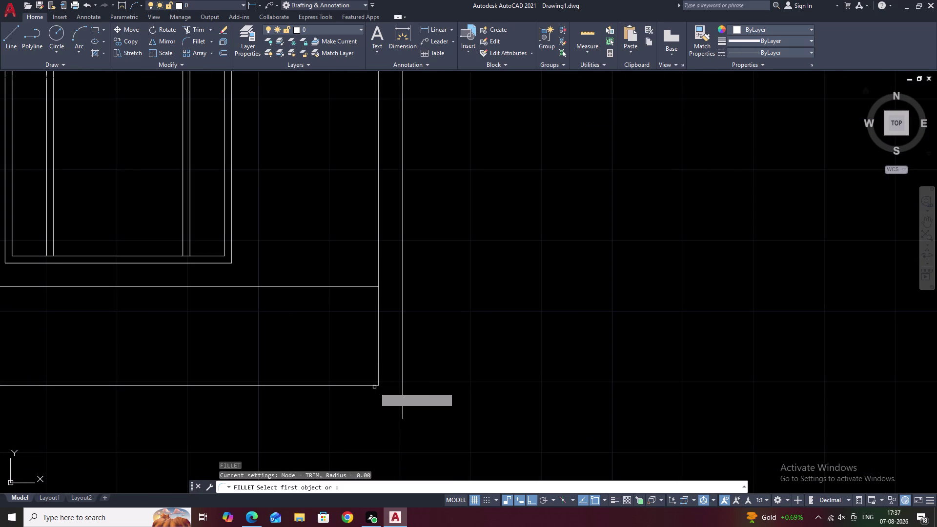
key(Escape)
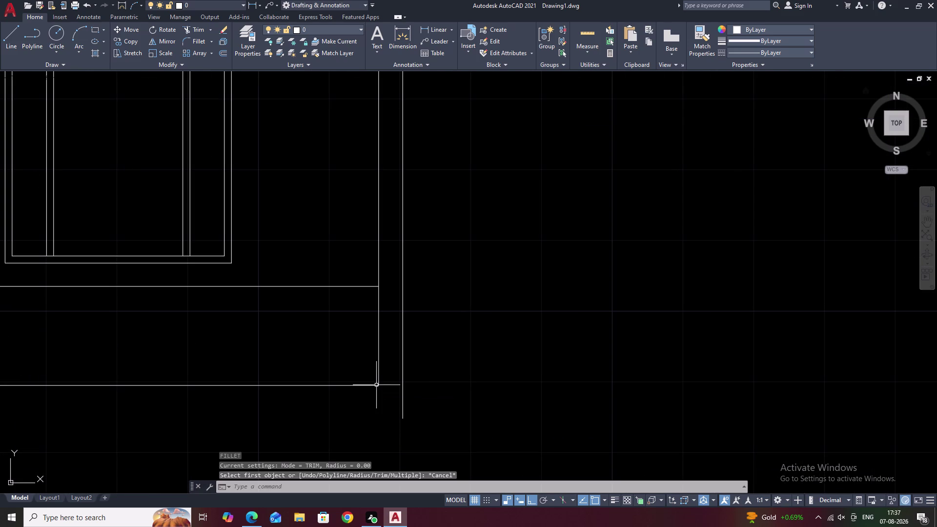
text(EX)
key(space)
click(376, 385)
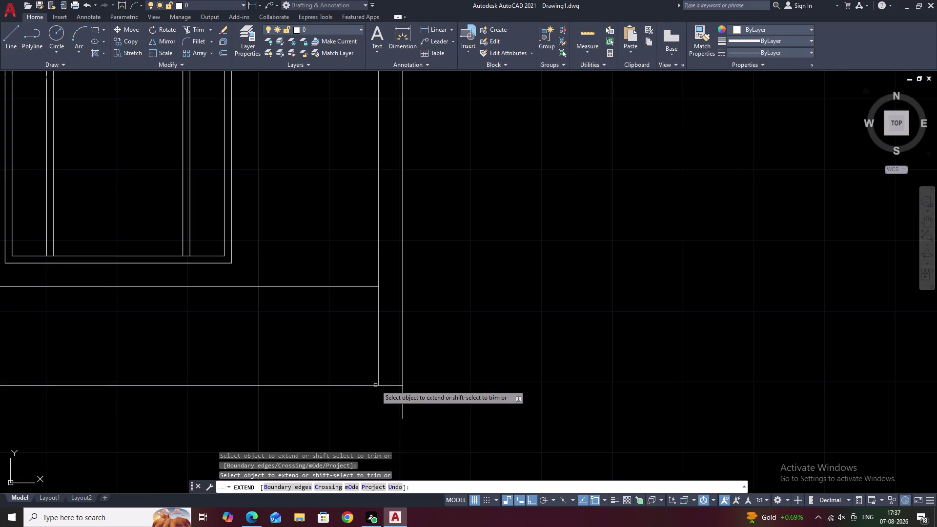
key(Escape)
Draw a line from the wall's lower corner to below the ground line, plus a closing line across.
text(L)
key(space)
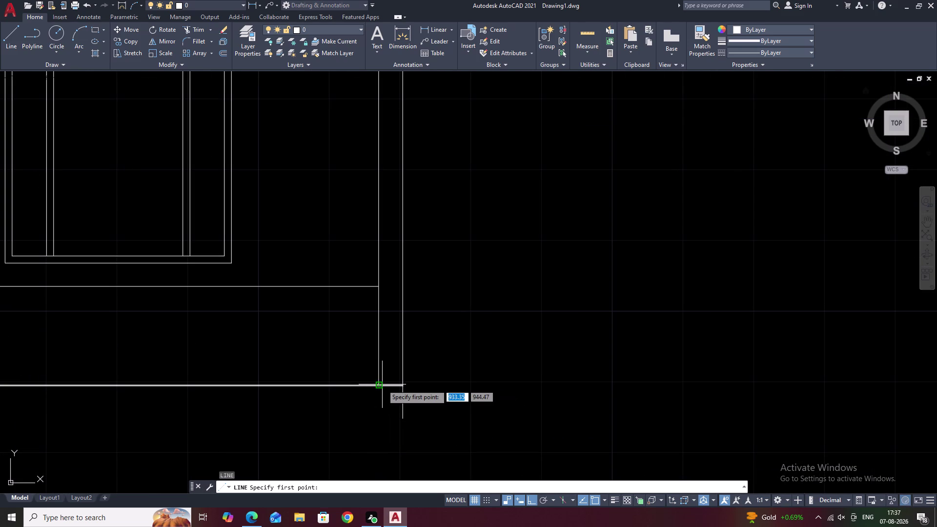
click(380, 385)
click(377, 423)
key(Escape)
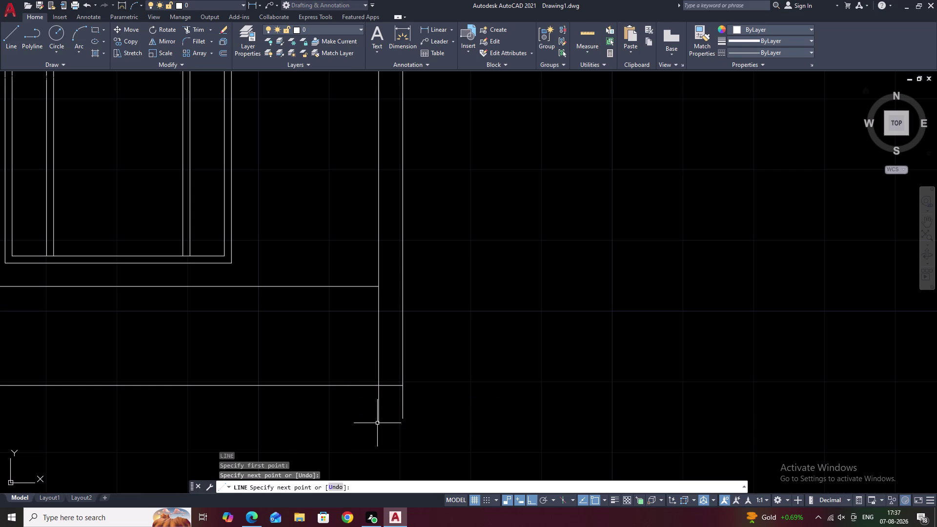
text(L)
key(space)
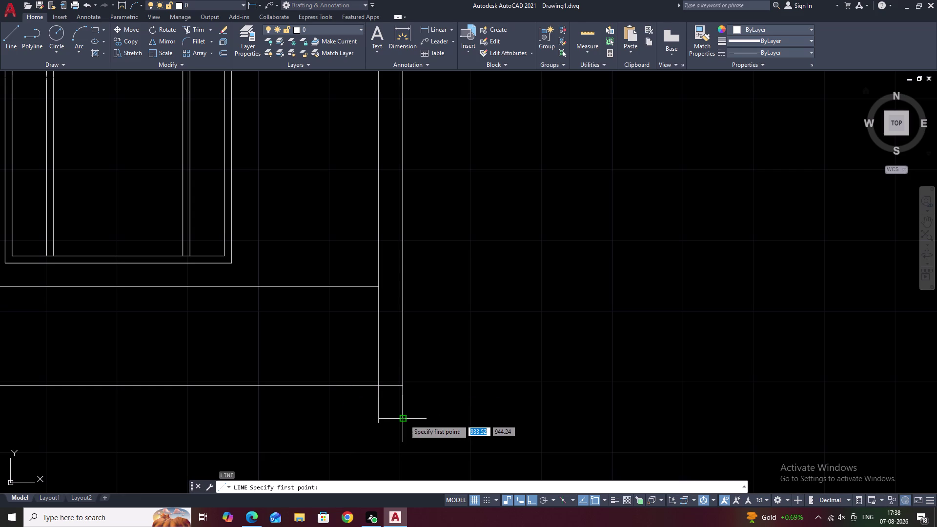
click(402, 420)
click(359, 417)
key(Escape)
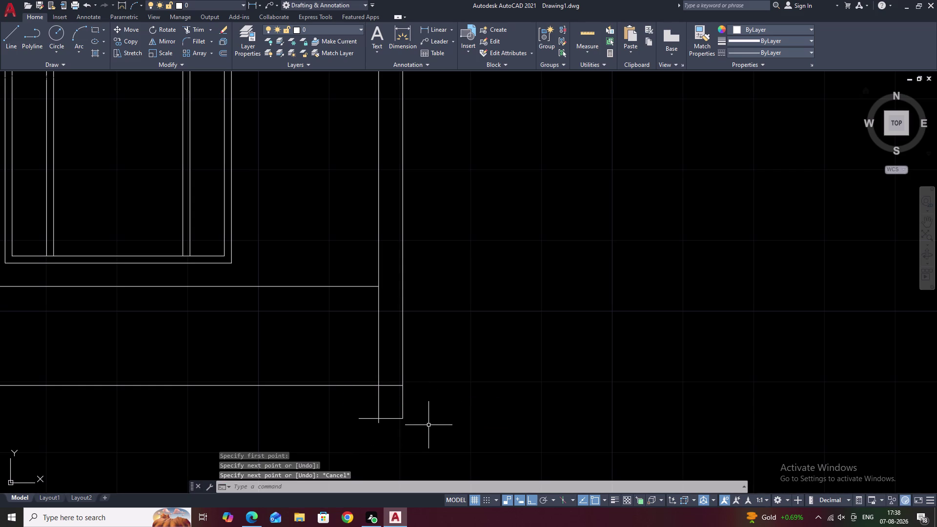
Trim the overhanging bottom line end and two leftover segments near the base.
text(TR)
key(space)
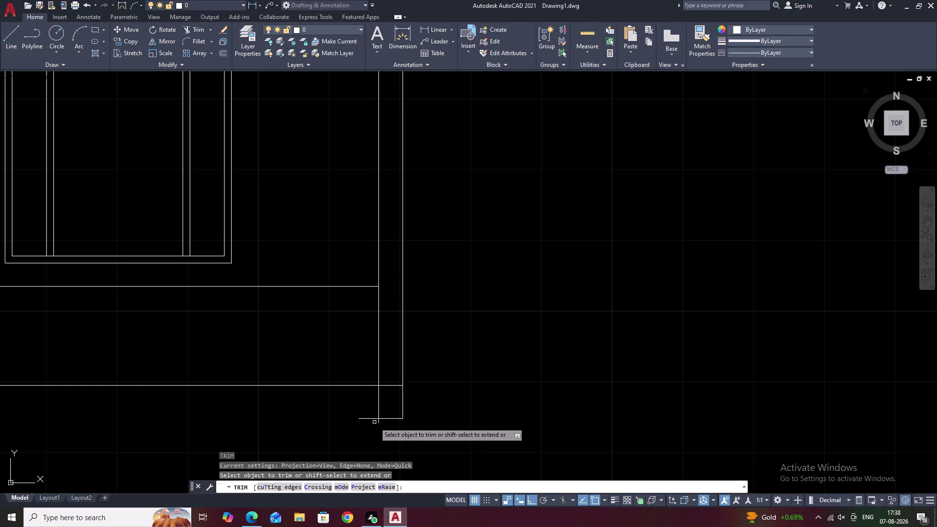
click(378, 422)
click(372, 418)
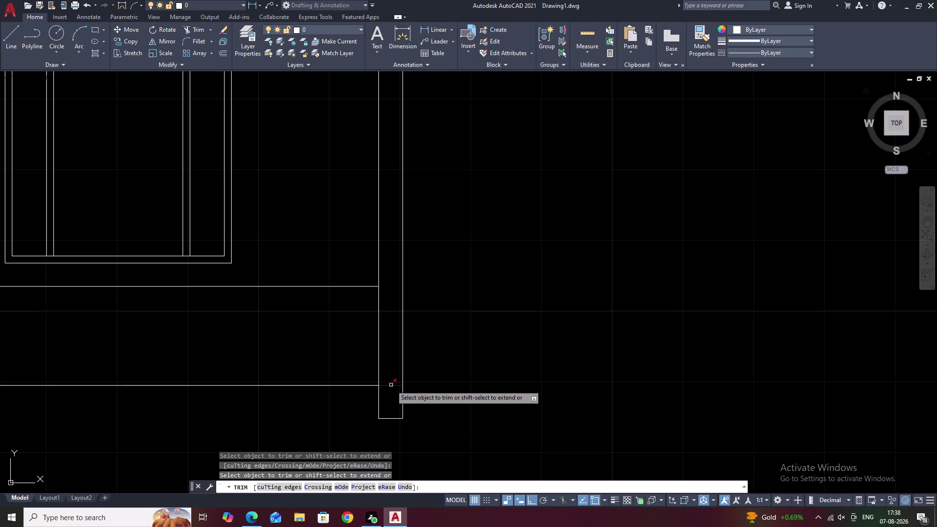
click(391, 385)
scroll(down, 3)
middle_drag(483, 308, 477, 361)
scroll(up, 3)
middle_drag(376, 345, 382, 337)
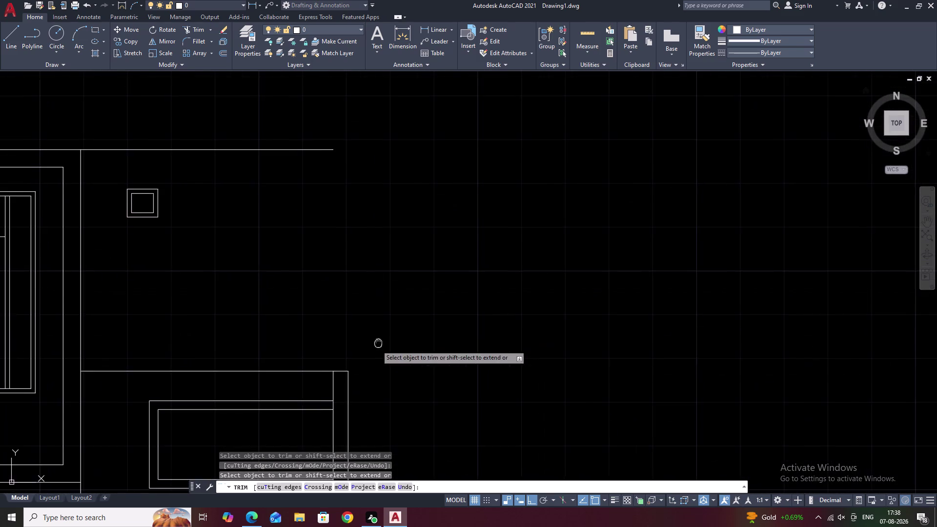
middle_drag(382, 337, 418, 265)
scroll(down, 3)
middle_drag(603, 358, 581, 283)
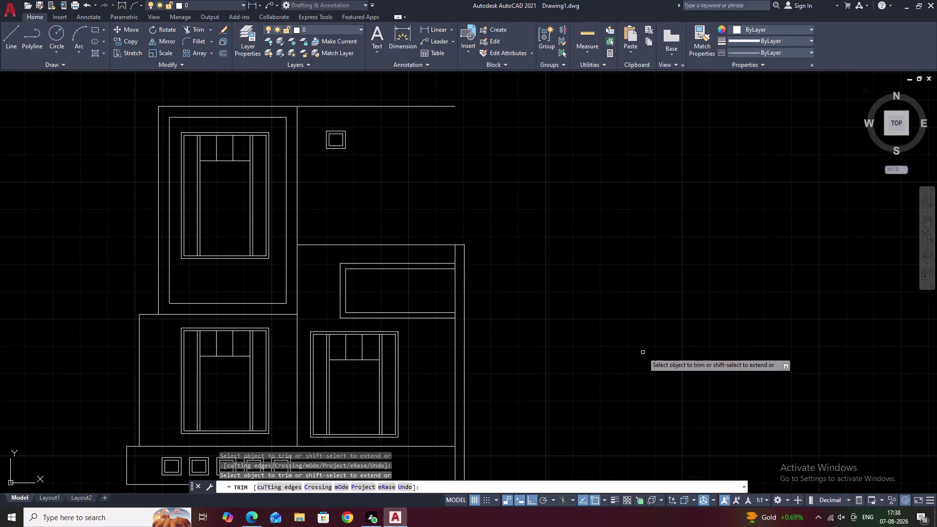
key(Escape)
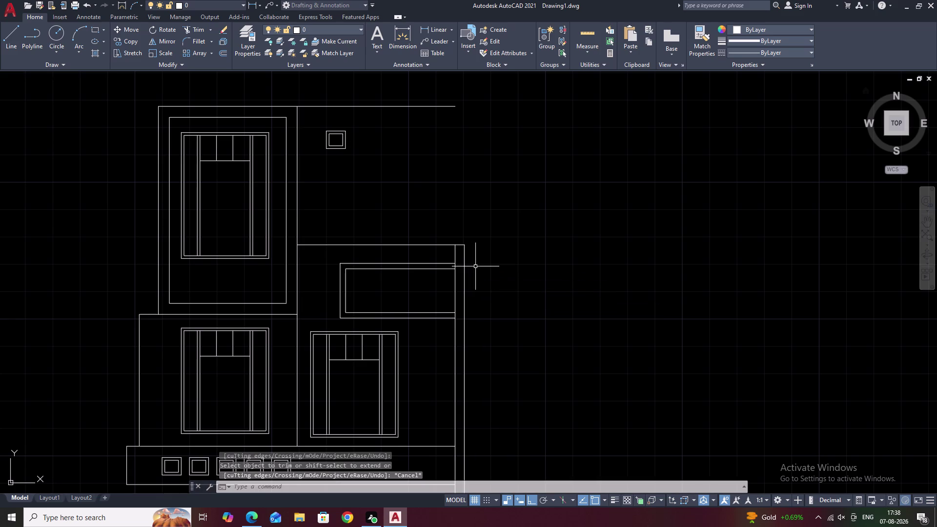
text(EX)
key(space)
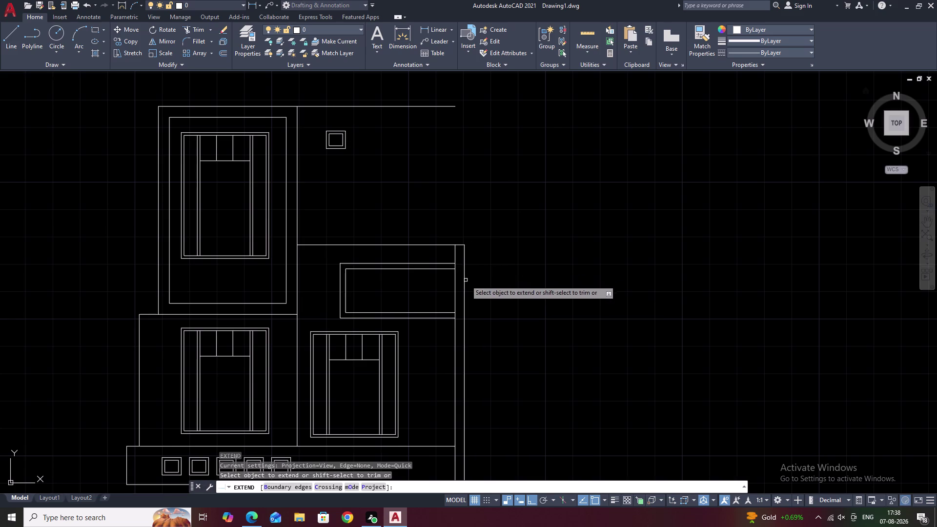
scroll(down, 3)
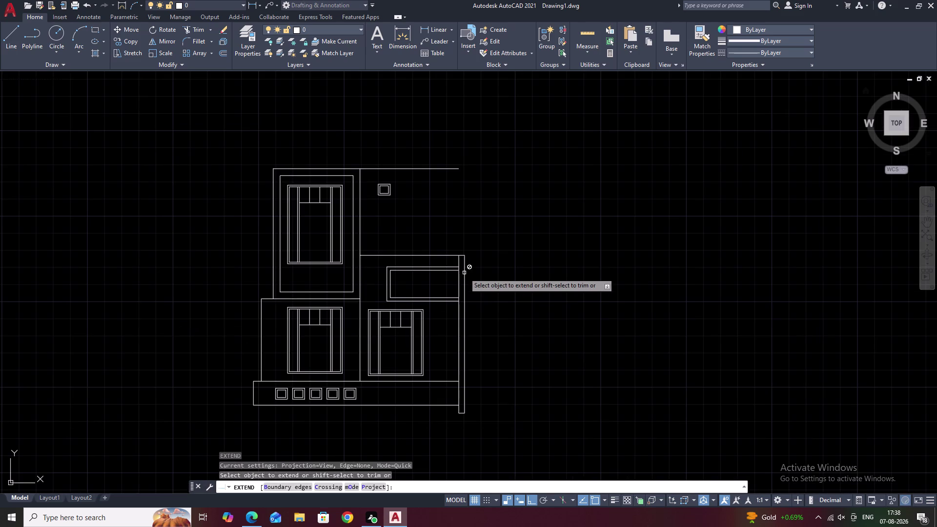
key(Escape)
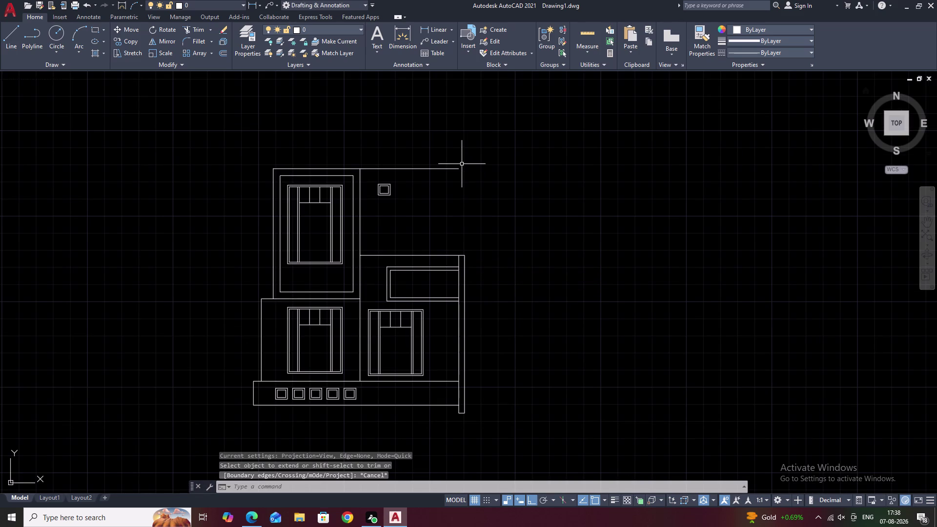
text(L)
key(space)
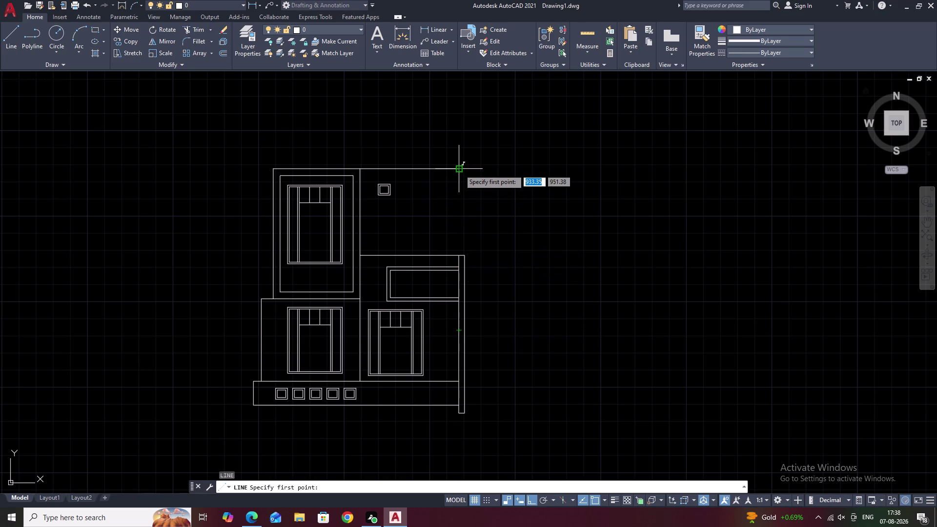
Draw a vertical line up from the upper block's corner past the roof, and extend the roof line to it.
click(466, 256)
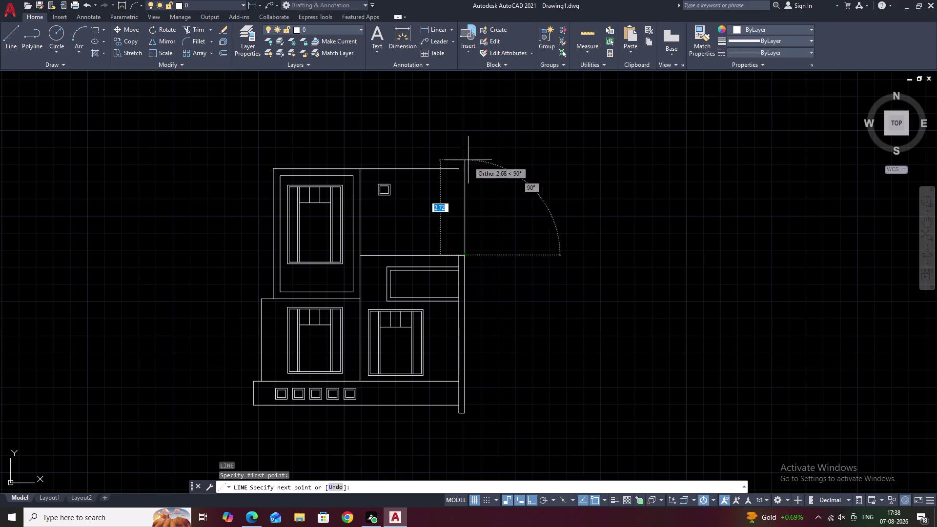
click(466, 133)
key(Escape)
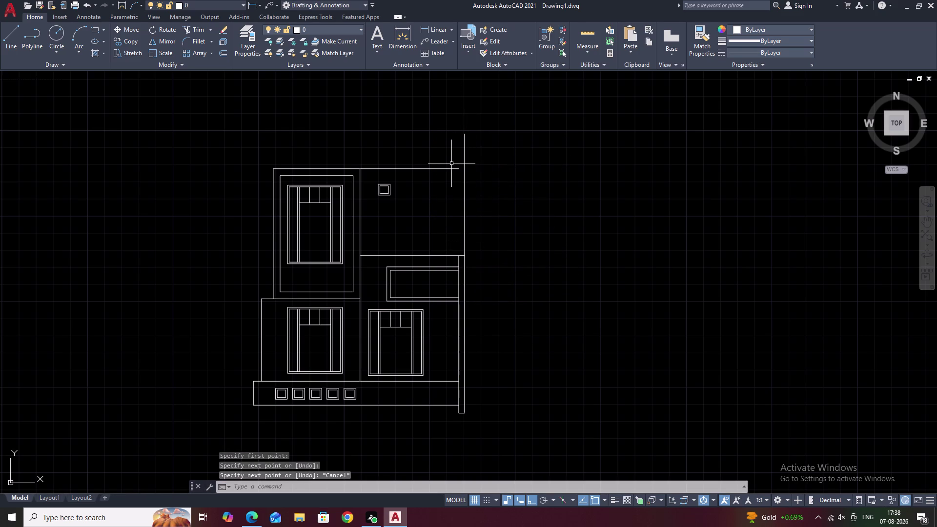
text(EX)
key(space)
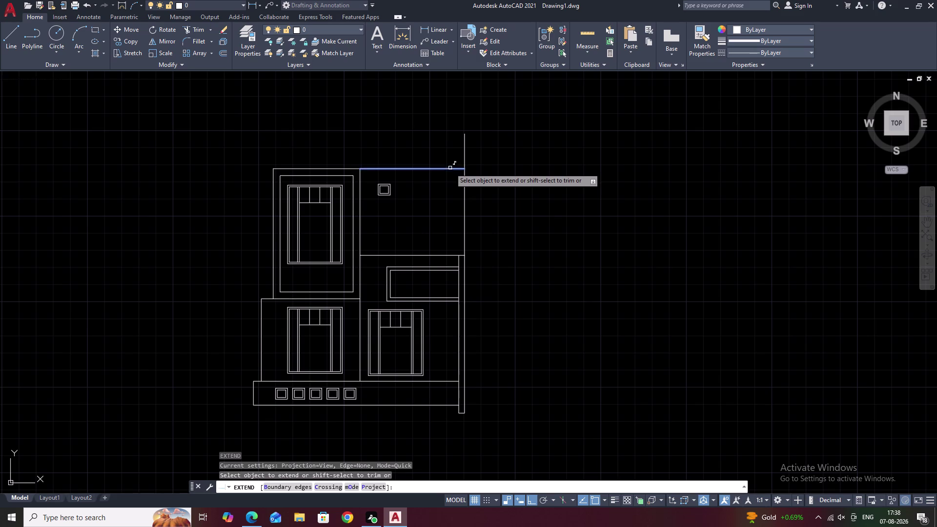
click(452, 169)
key(Escape)
middle_drag(478, 214, 407, 239)
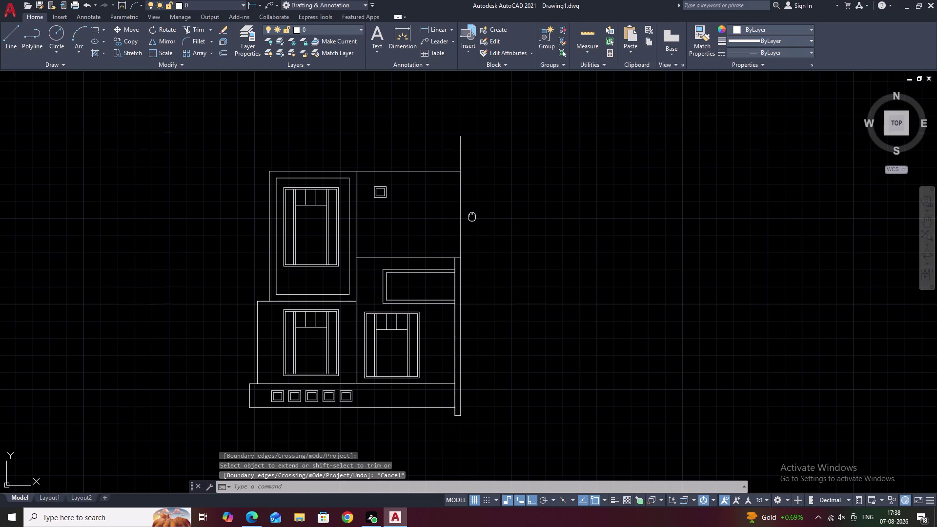
scroll(up, 3)
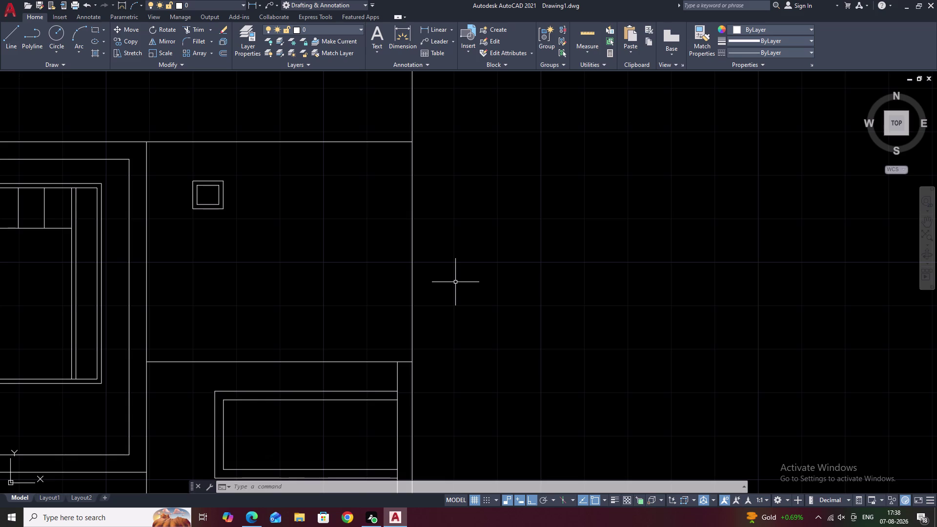
Fence-trim the line end poking above the upper block's roof corner.
middle_drag(380, 231, 452, 254)
scroll(down, 3)
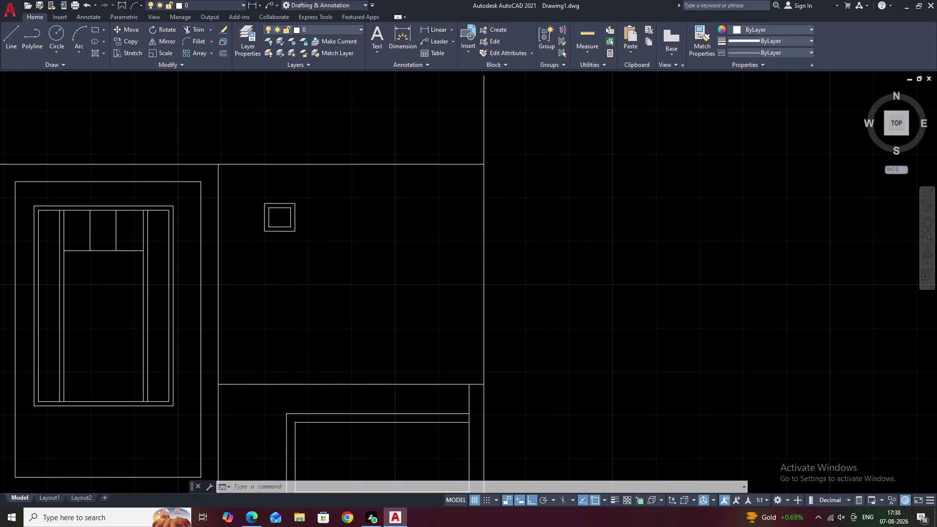
middle_drag(524, 361, 525, 320)
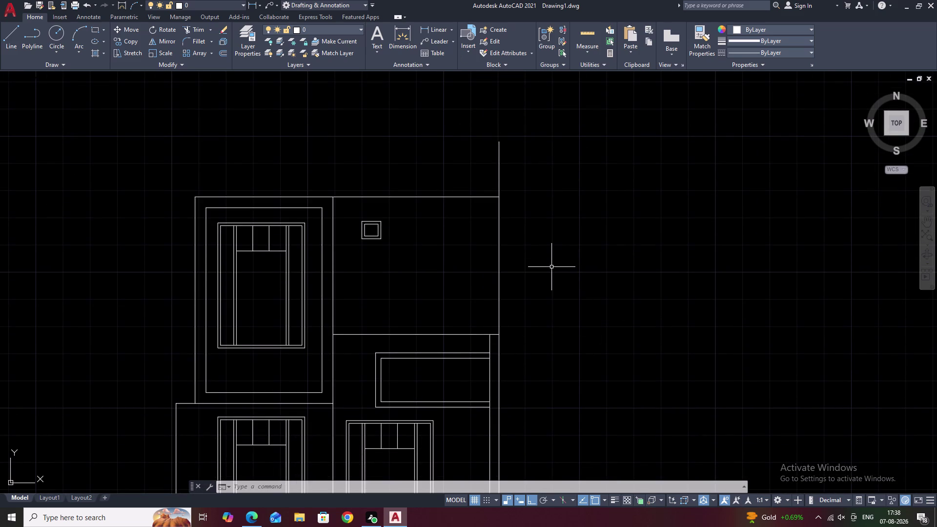
text(TR)
key(space)
click(547, 160)
drag(540, 160, 456, 171)
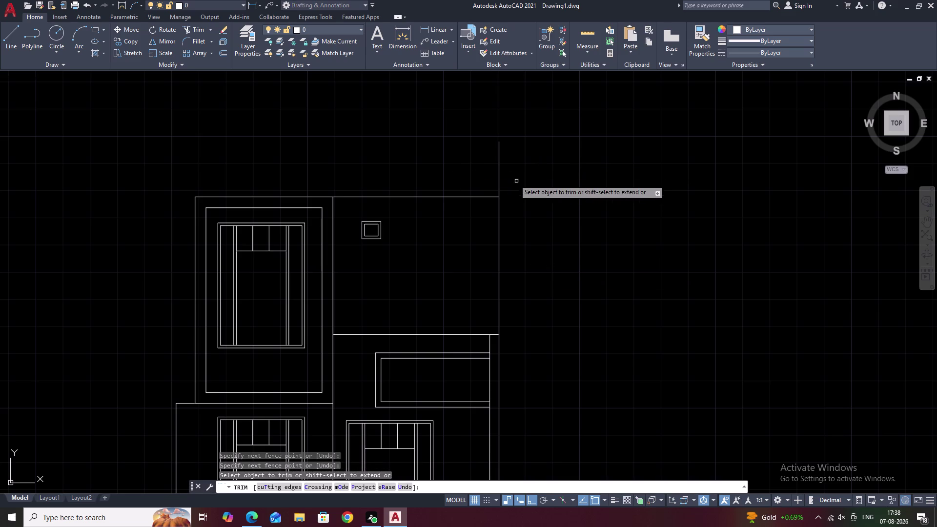
click(499, 176)
right_click(498, 177)
scroll(down, 3)
key(Escape)
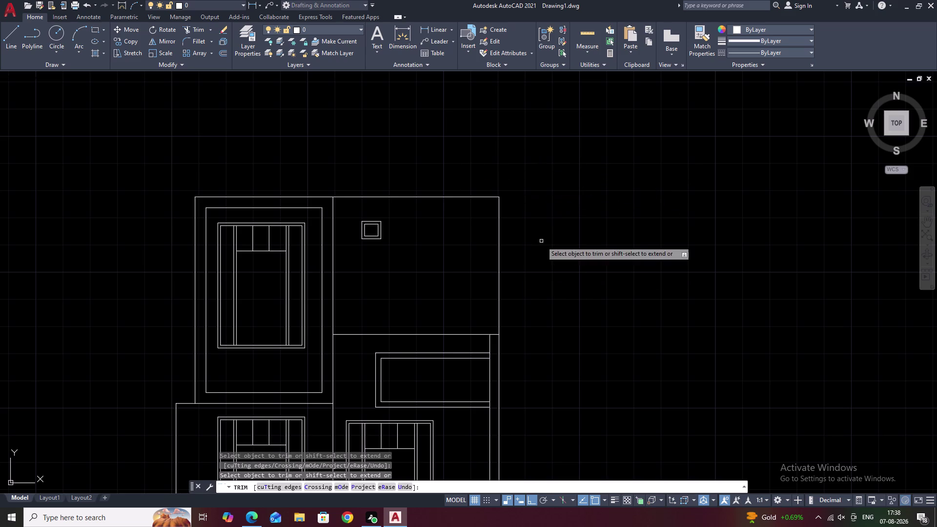
Pan down the elevation to review the right edge and lower storey.
middle_drag(542, 251, 543, 221)
middle_drag(548, 289, 548, 271)
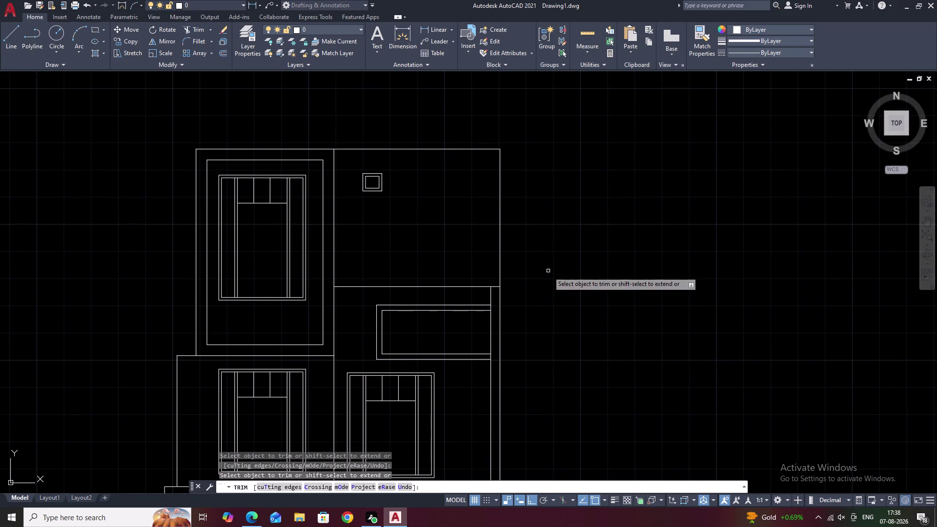
middle_drag(557, 333, 558, 309)
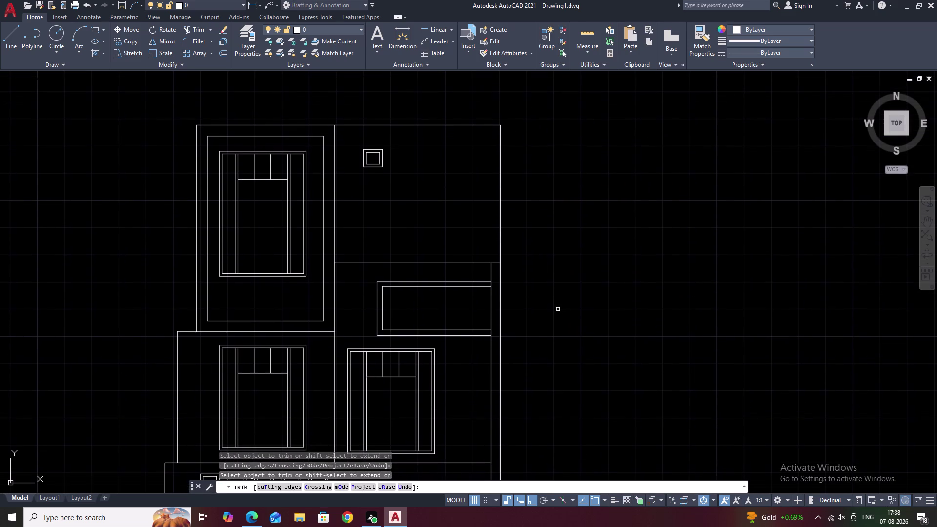
middle_drag(555, 332, 557, 273)
middle_click(551, 294)
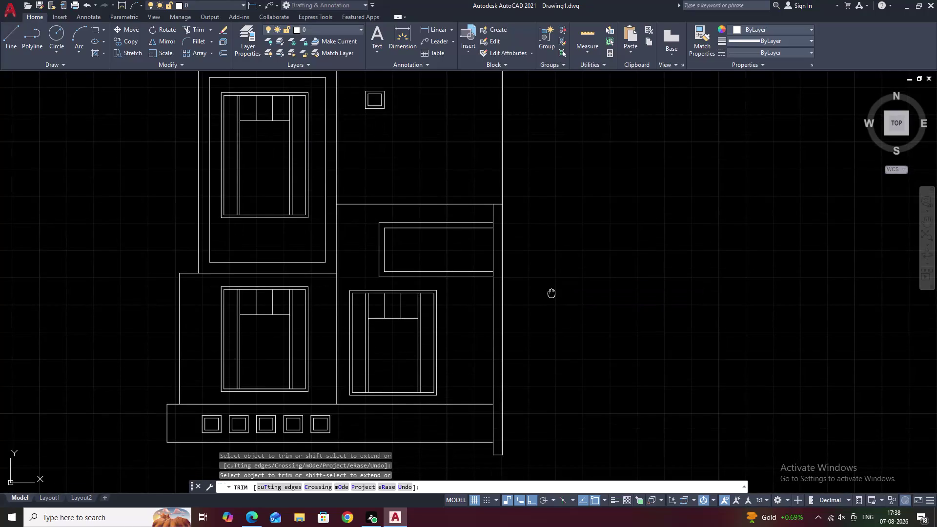
middle_drag(550, 309, 554, 297)
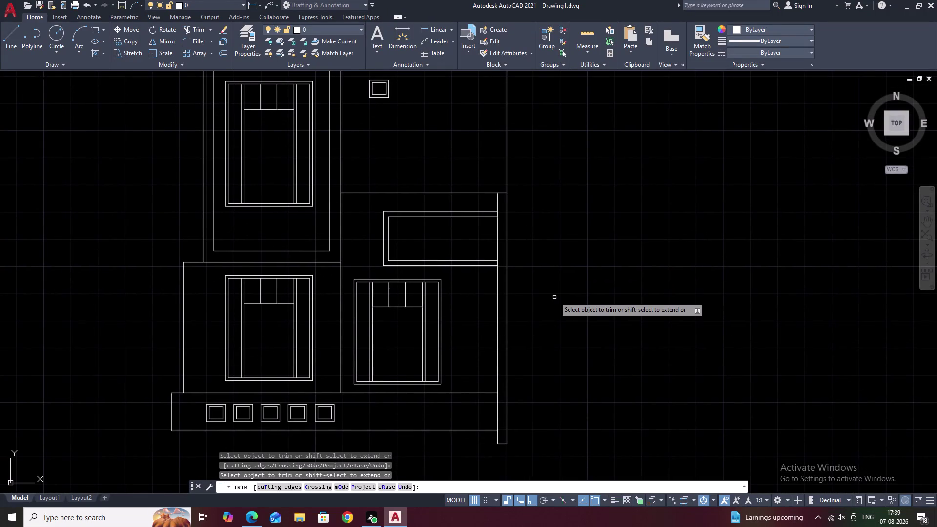
scroll(up, 3)
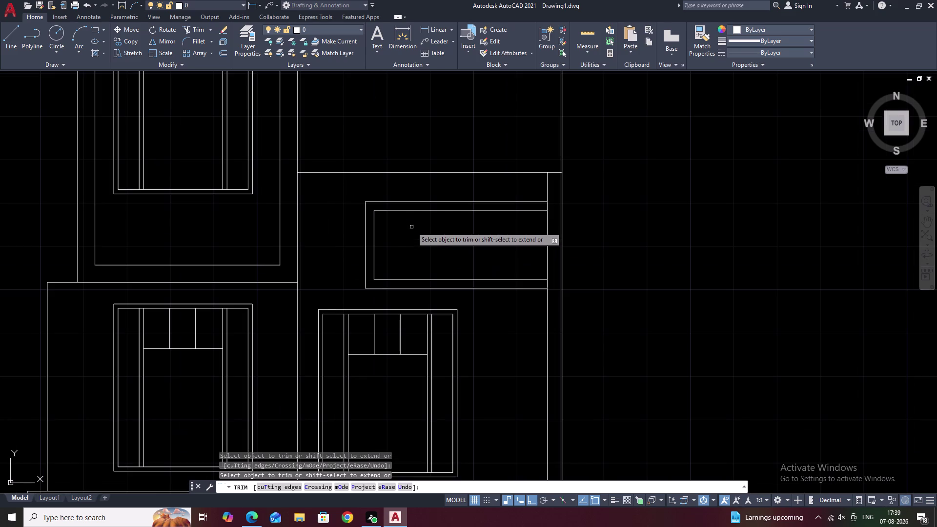
Draw a vertical line inside the upper window down to its bottom edge.
key(Escape)
text(L)
key(space)
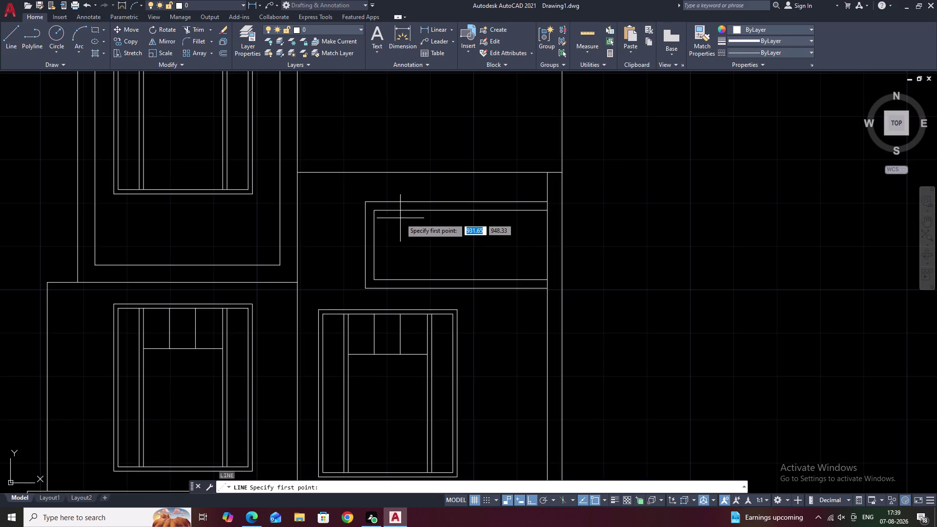
click(395, 208)
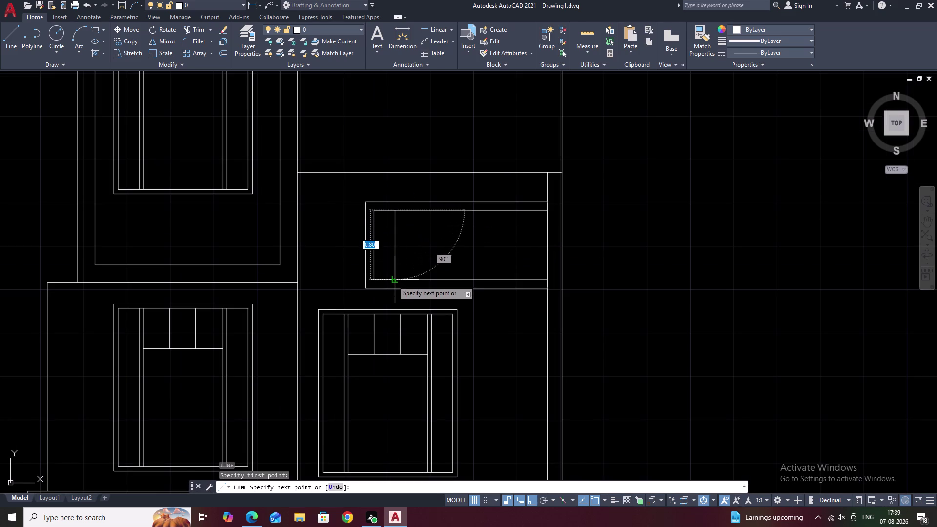
click(393, 282)
key(Escape)
Try offsetting the strip's line, then abandon the offset attempts.
text(O)
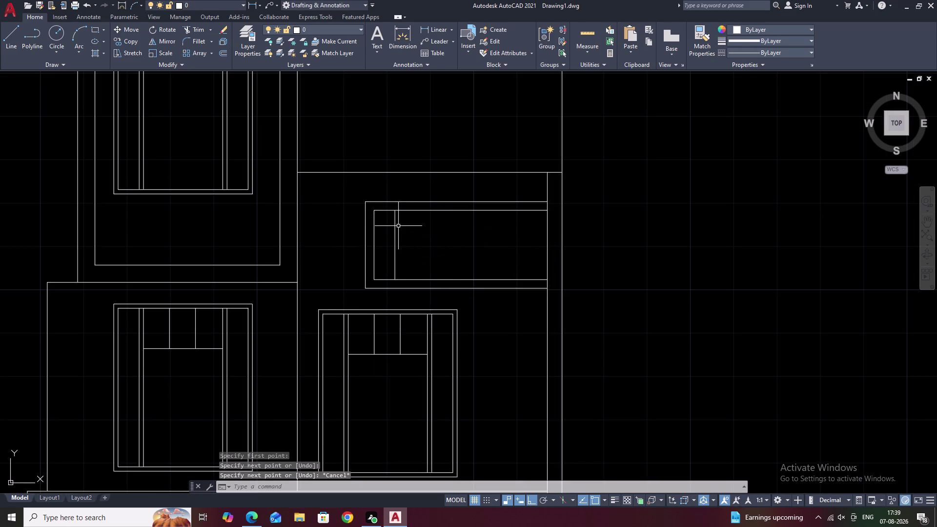
key(space)
scroll(up, 3)
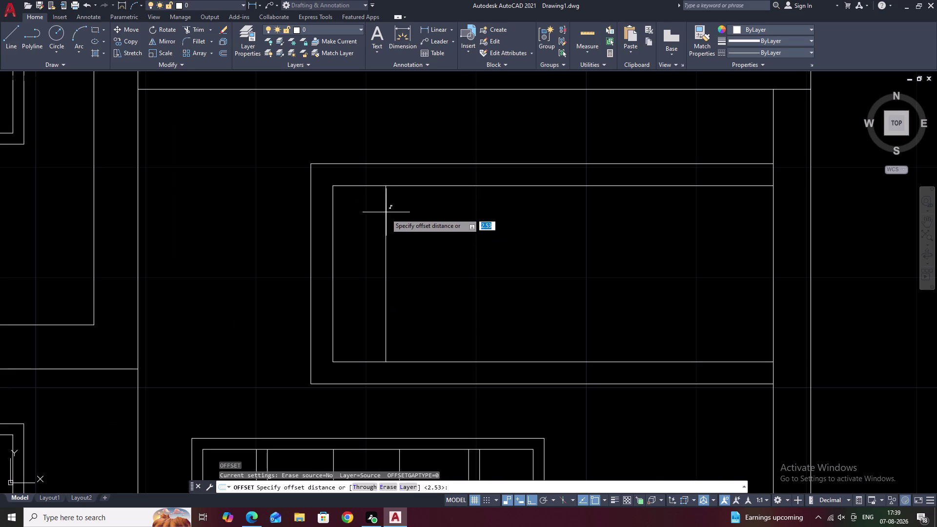
click(385, 219)
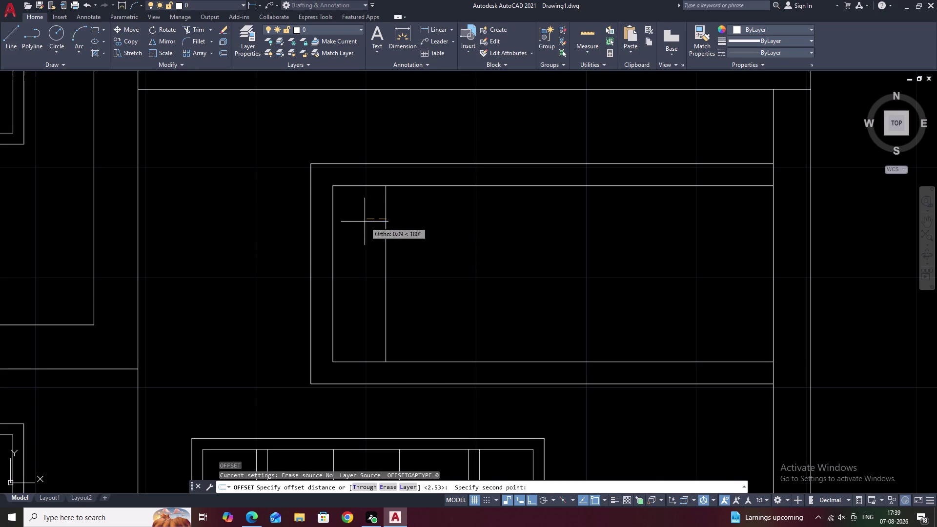
click(335, 217)
key(Escape)
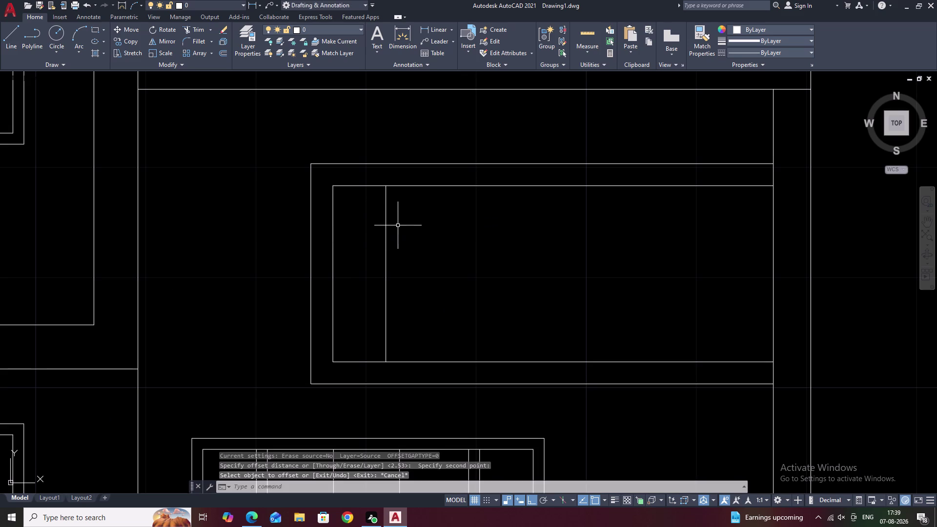
key(space)
key(space)
text(L)
key(space)
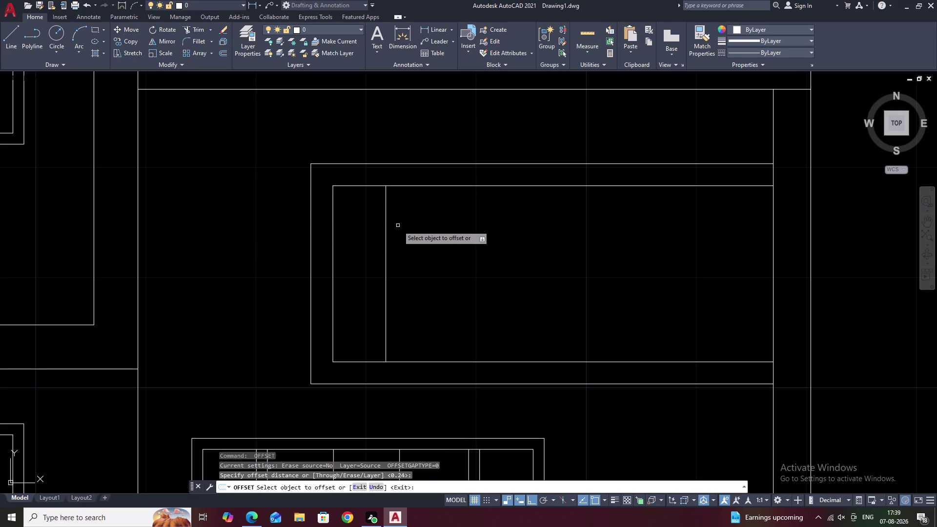
key(Escape)
key(Escape)
Draw a horizontal line from the strip's right edge to its left edge.
text(L)
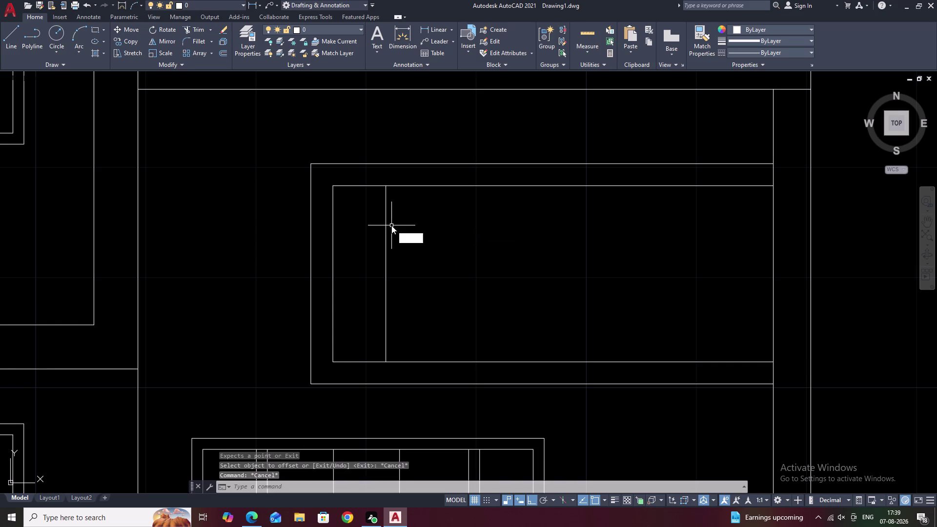
key(space)
click(388, 222)
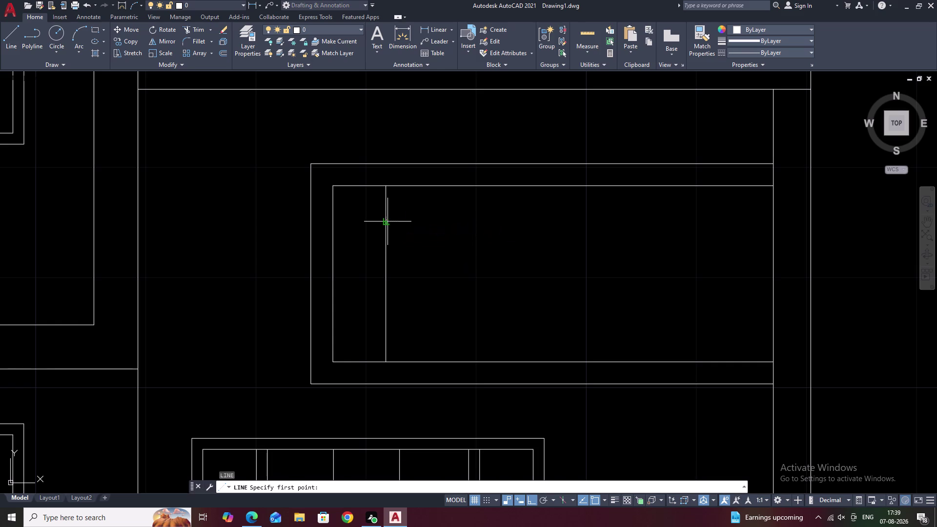
right_click(387, 221)
click(384, 219)
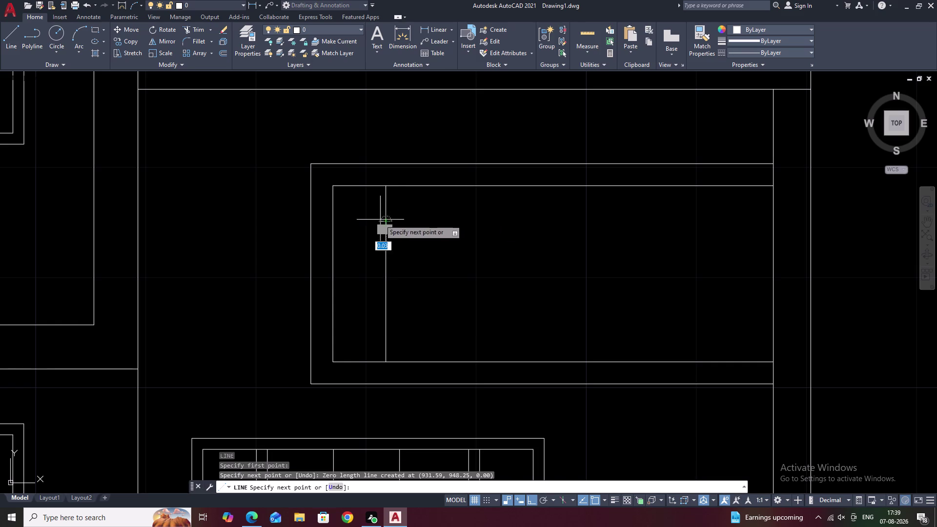
click(331, 223)
key(Escape)
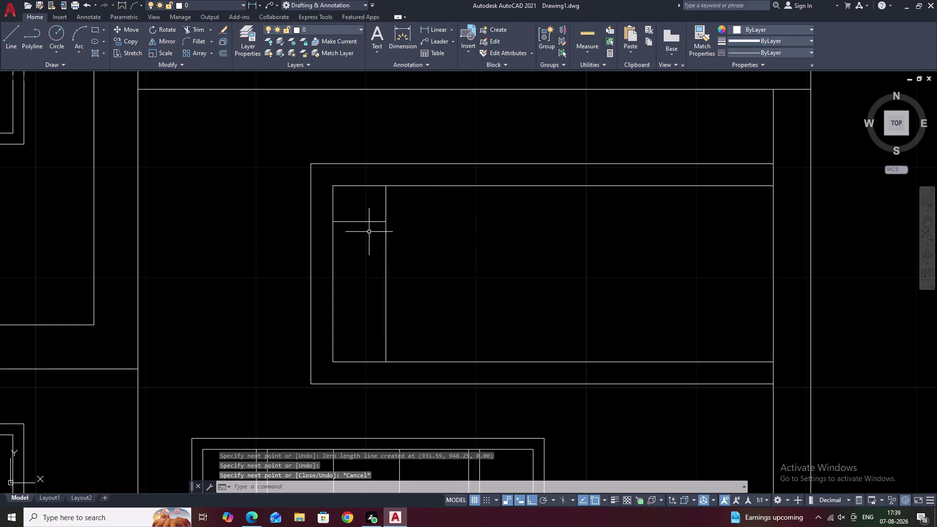
Window-select the new short horizontal line for a rectangular array.
text(O)
key(space)
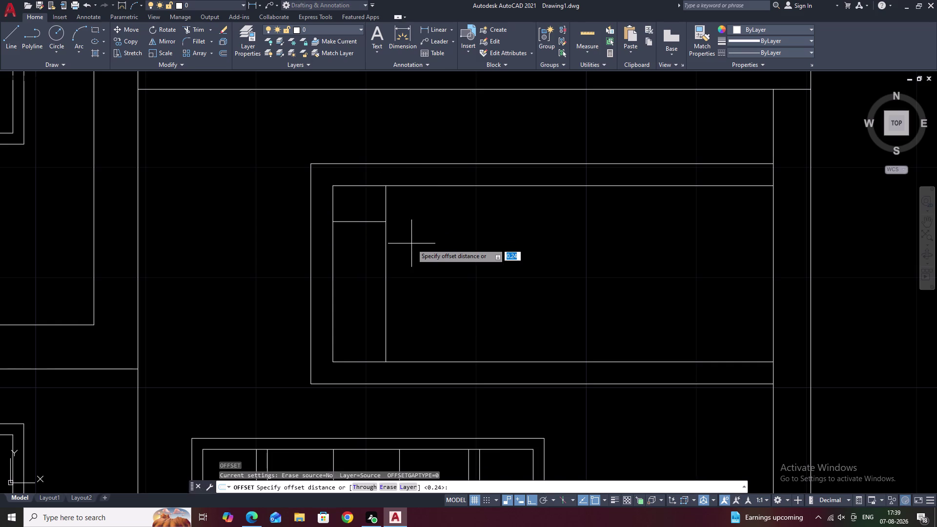
key(Escape)
click(367, 223)
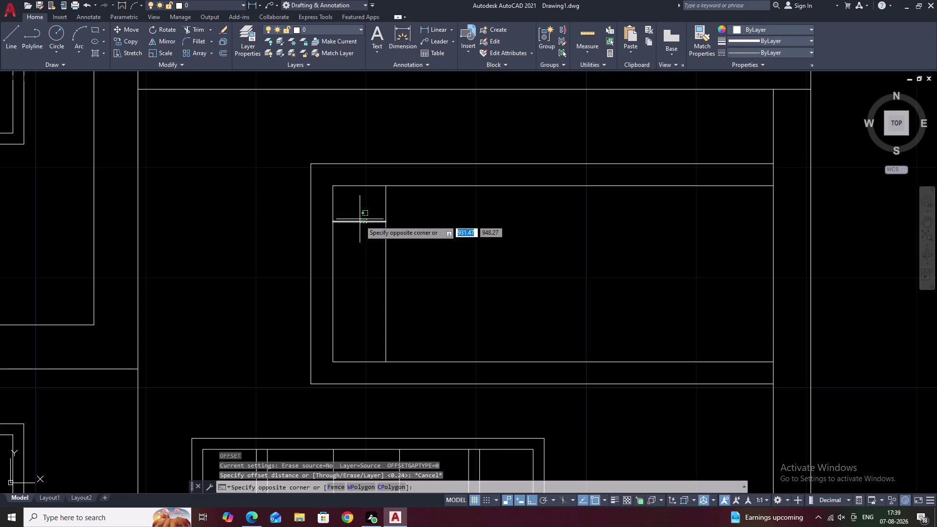
click(359, 221)
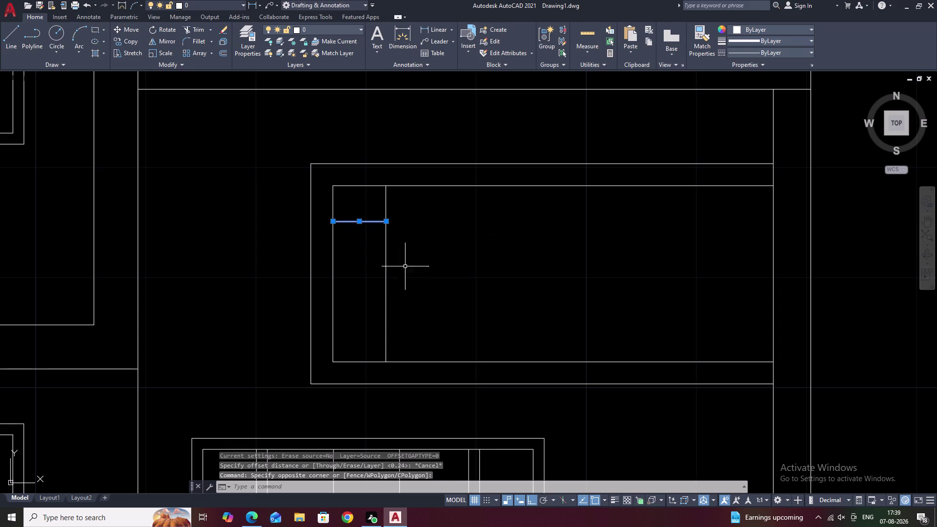
click(191, 52)
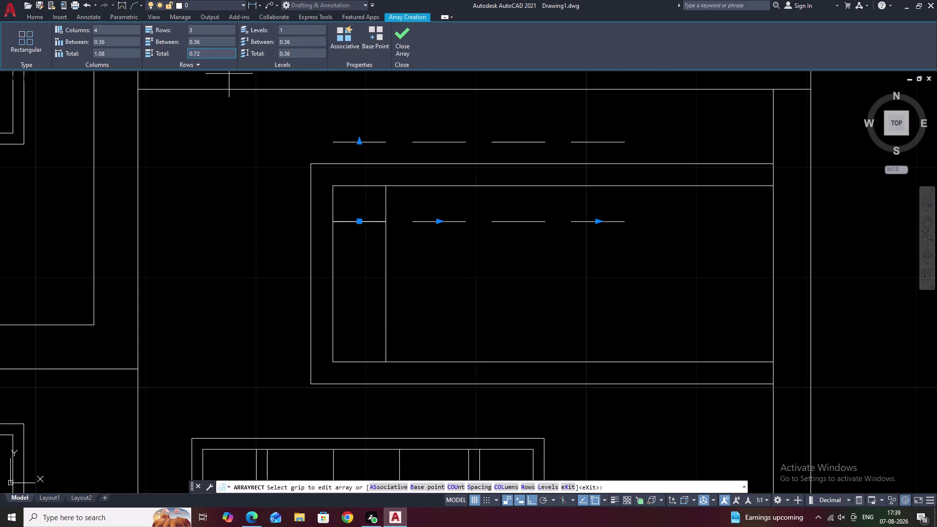
Set the rectangular array to 1 column and 5 rows.
click(206, 33)
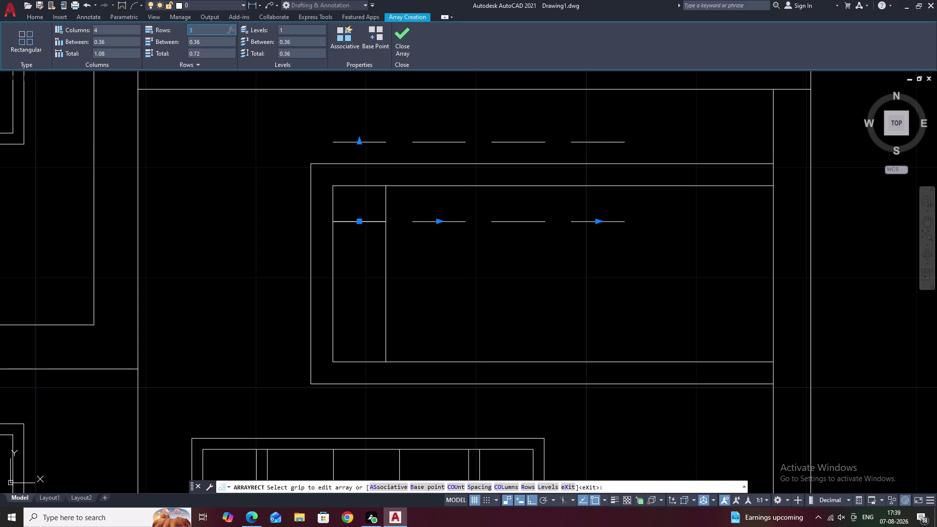
key(BackSpace)
text(1)
key(space)
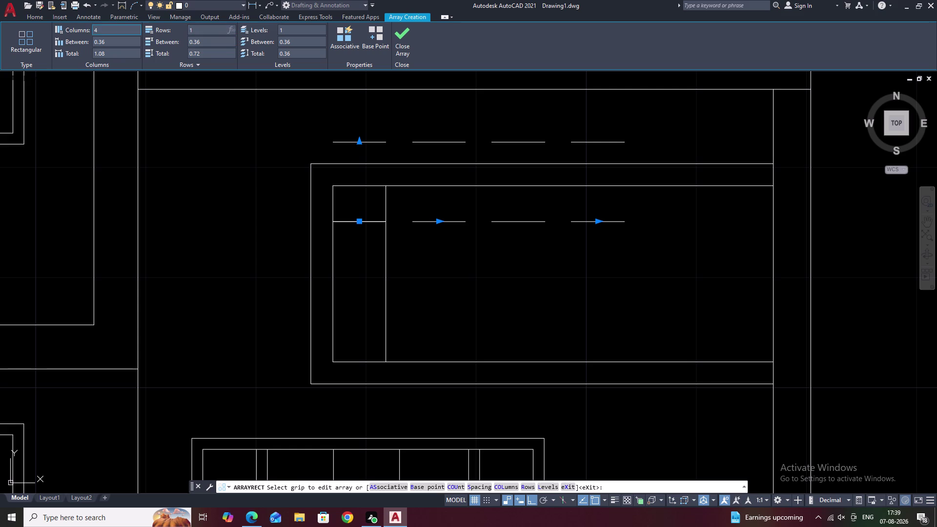
click(113, 31)
click(111, 32)
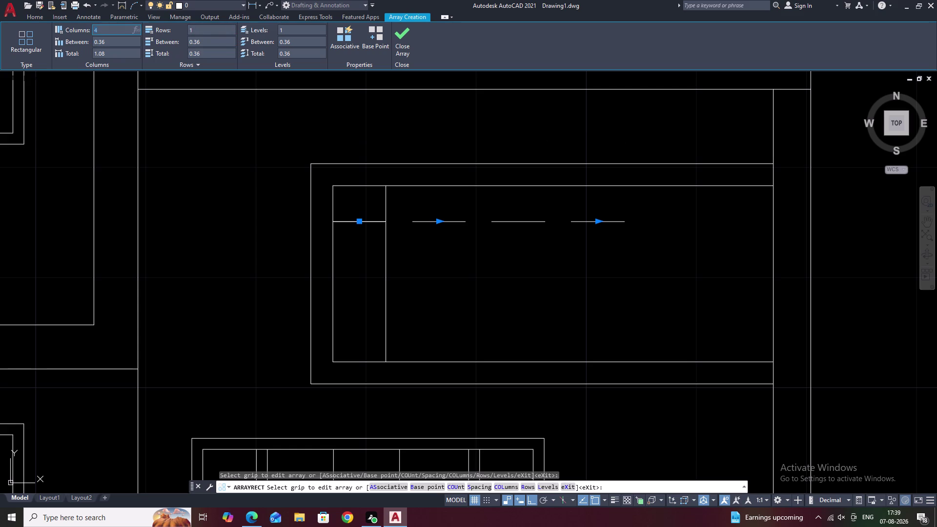
key(1)
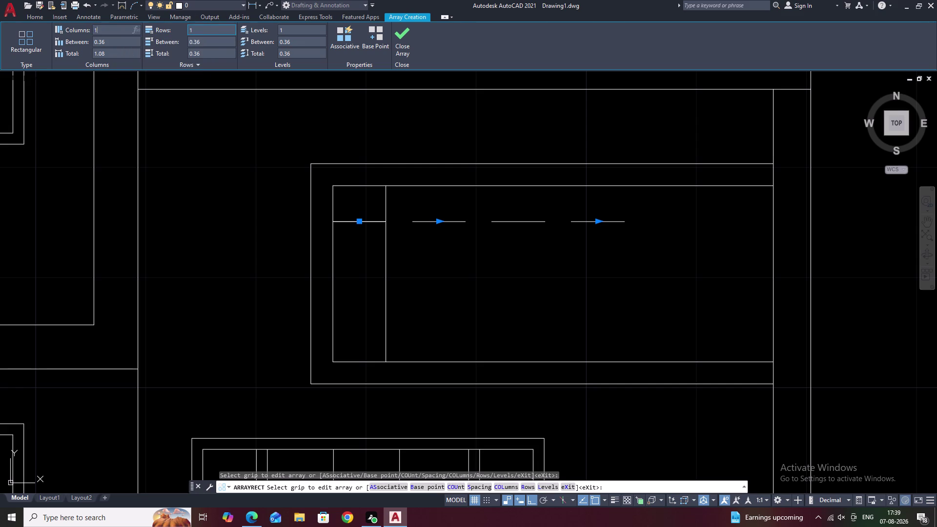
click(207, 26)
click(207, 30)
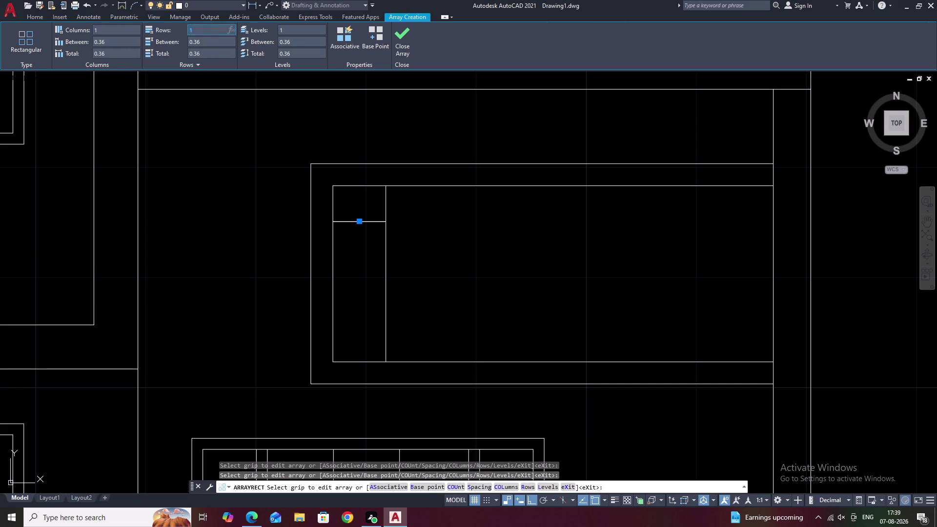
key(BackSpace)
key(5)
Drag the row-spacing grip so the five lines fill the strip, then close the array.
click(227, 116)
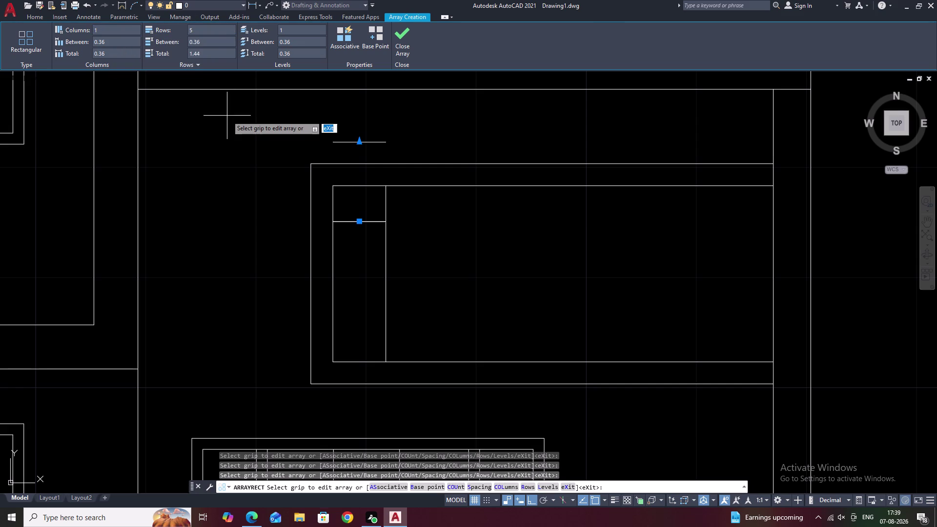
click(361, 143)
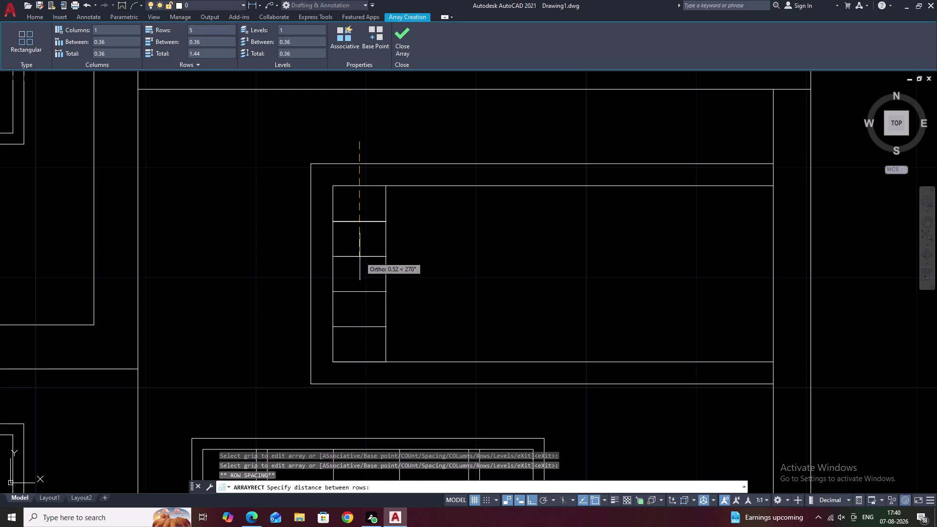
click(360, 257)
key(Escape)
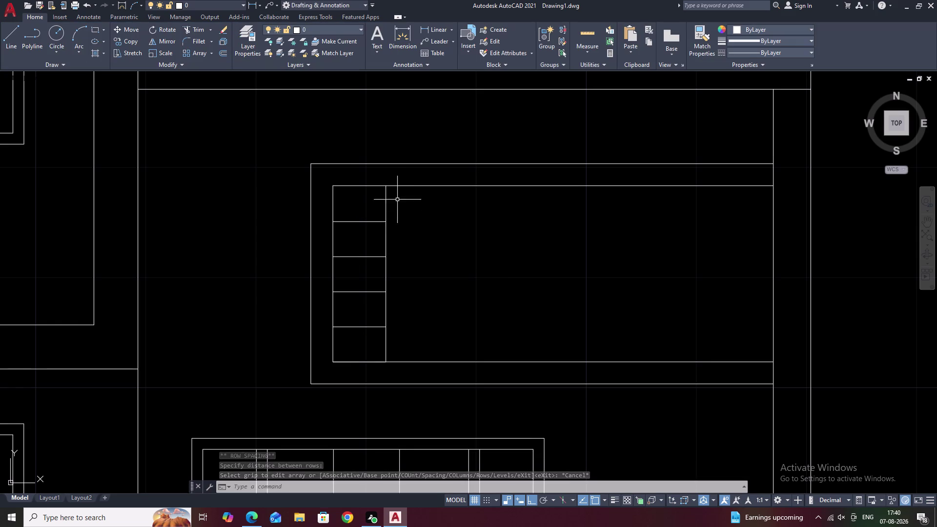
Lasso-select the pane lines in the strip, then clear the selection.
drag(400, 210, 350, 229)
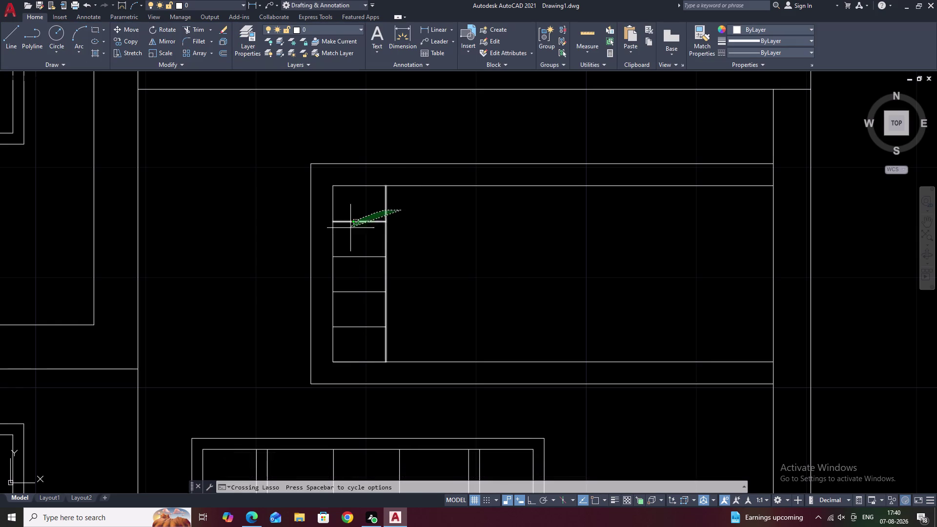
drag(350, 229, 346, 292)
drag(396, 294, 353, 324)
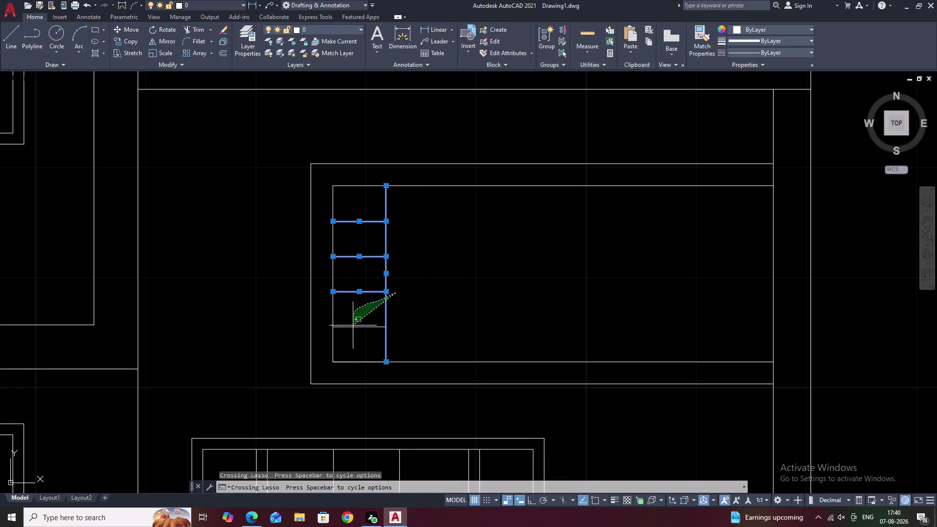
drag(352, 324, 356, 339)
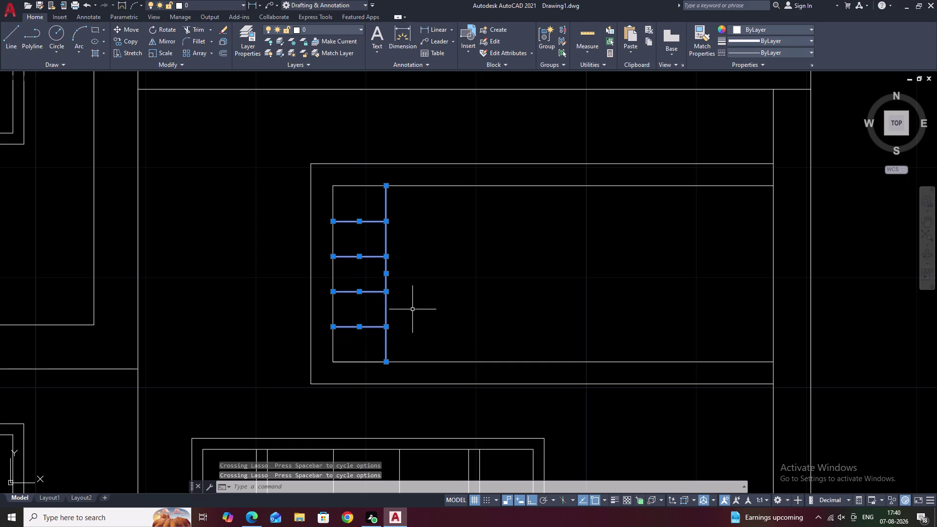
key(comma)
key(BackSpace)
key(Escape)
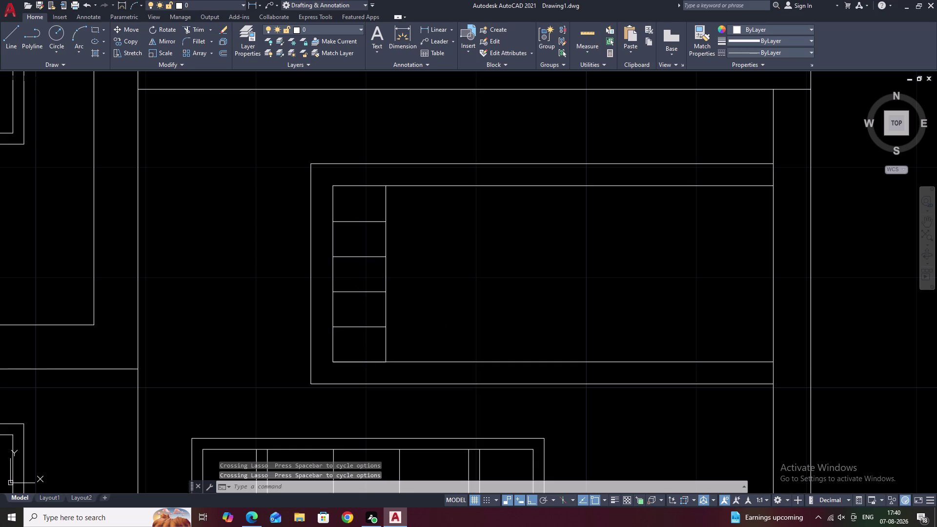
Try offsetting the strip's right edge line by 0.5, then cancel.
text(O)
key(space)
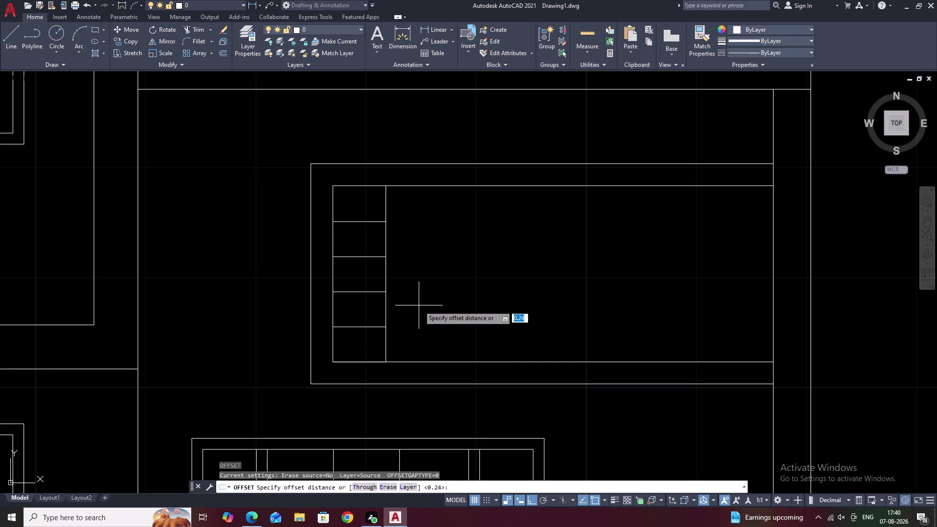
text(.5)
key(space)
click(386, 244)
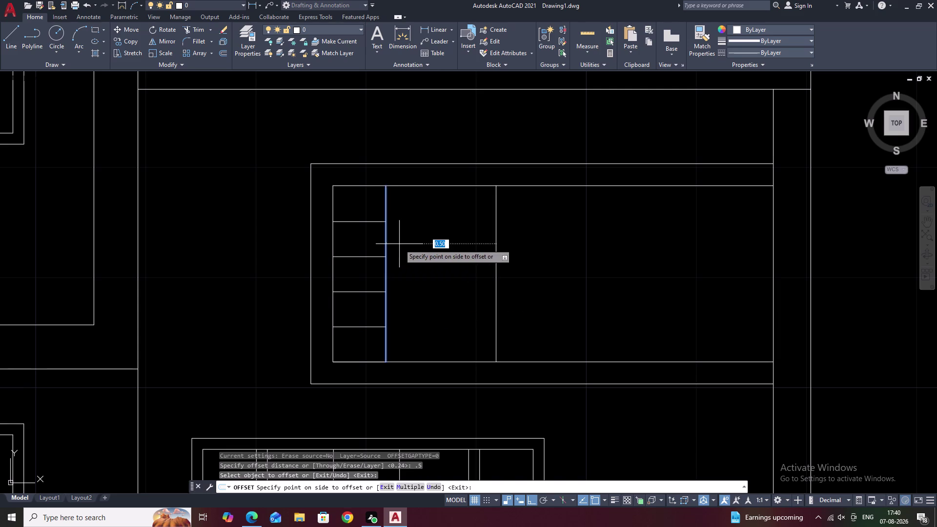
key(Escape)
Offset the strip's right edge line 0.05 to the right, then select the strip's lines.
key(space)
text(.05)
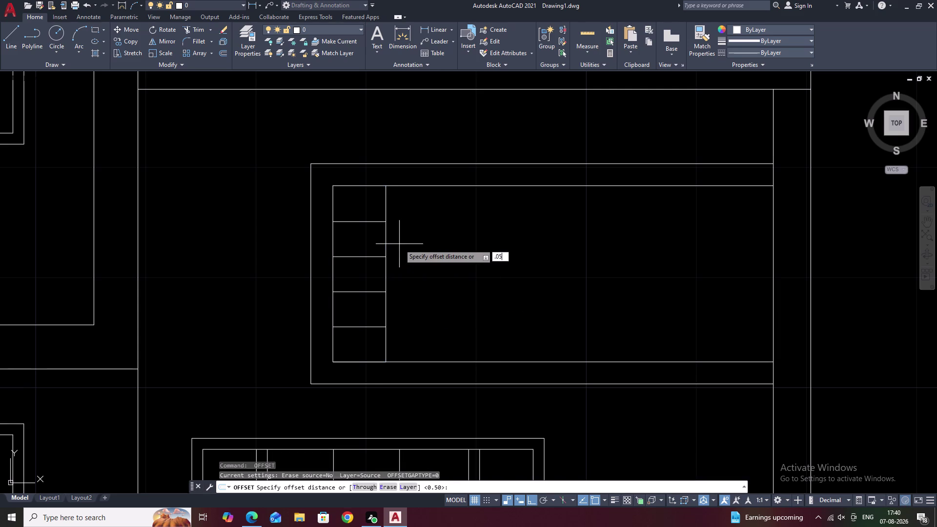
key(space)
click(387, 235)
click(422, 236)
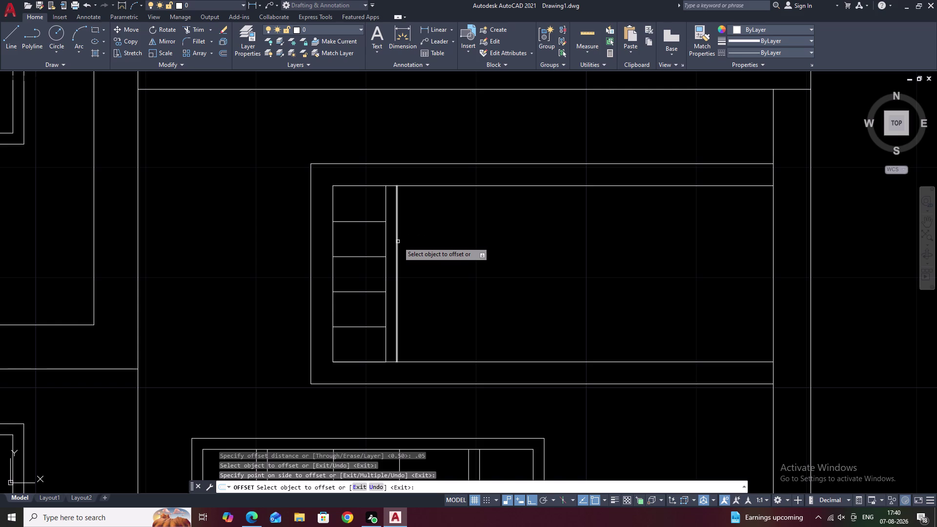
key(space)
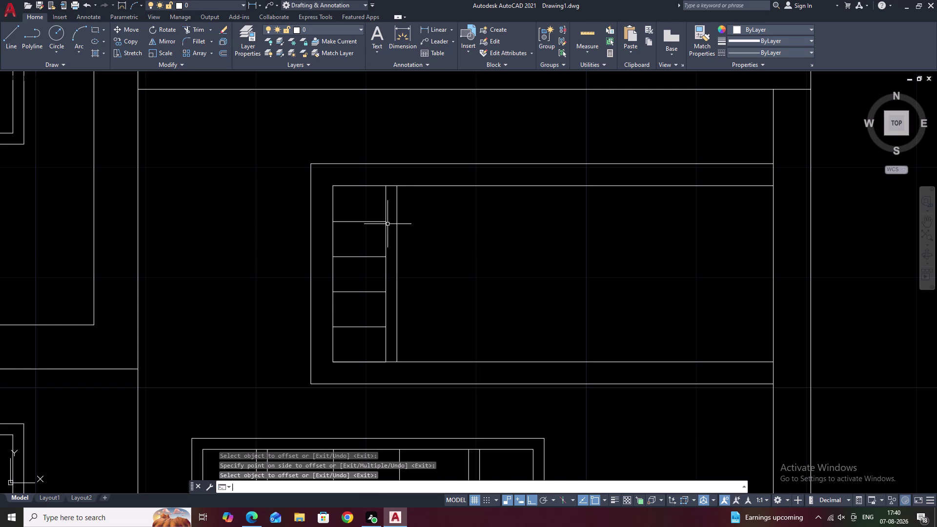
drag(388, 216, 372, 332)
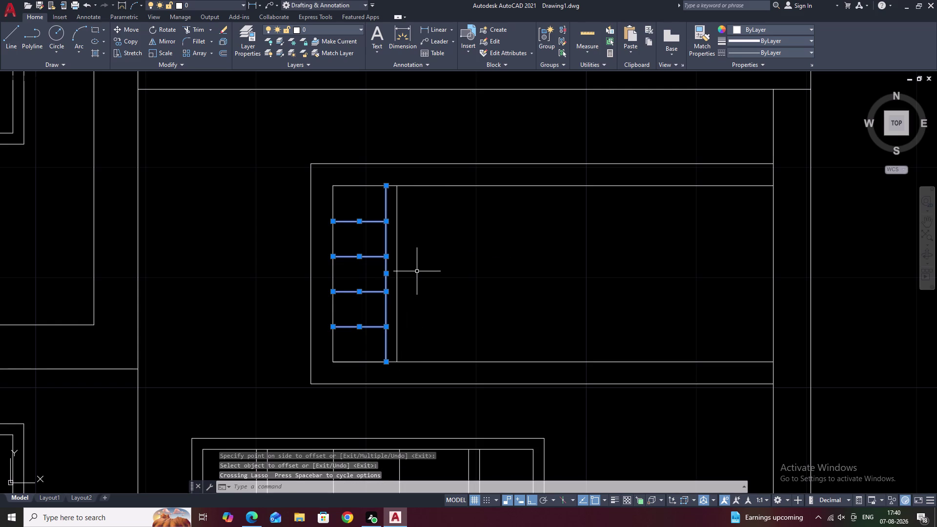
text(CO)
key(space)
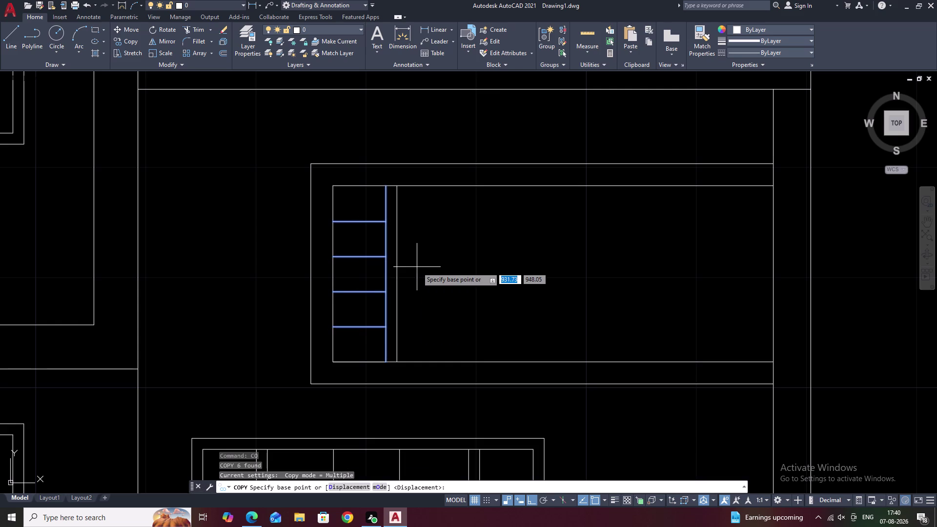
click(333, 224)
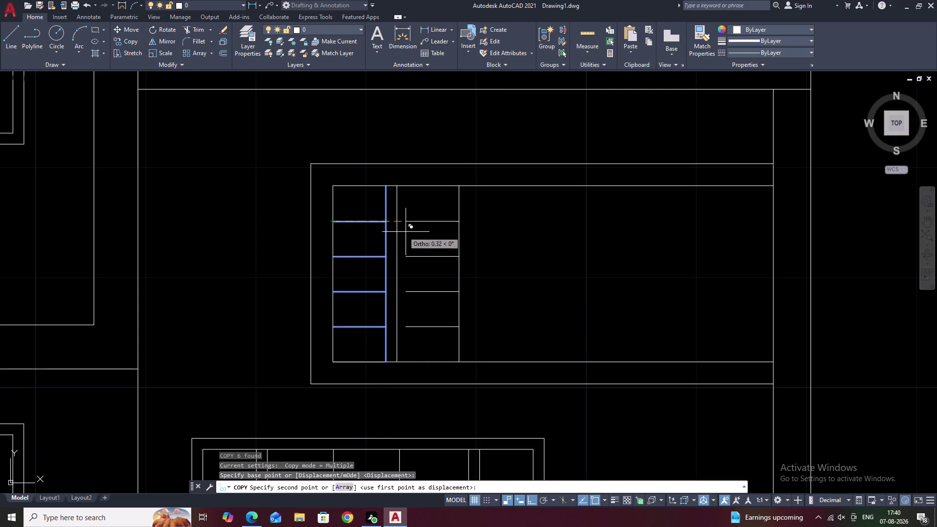
click(398, 225)
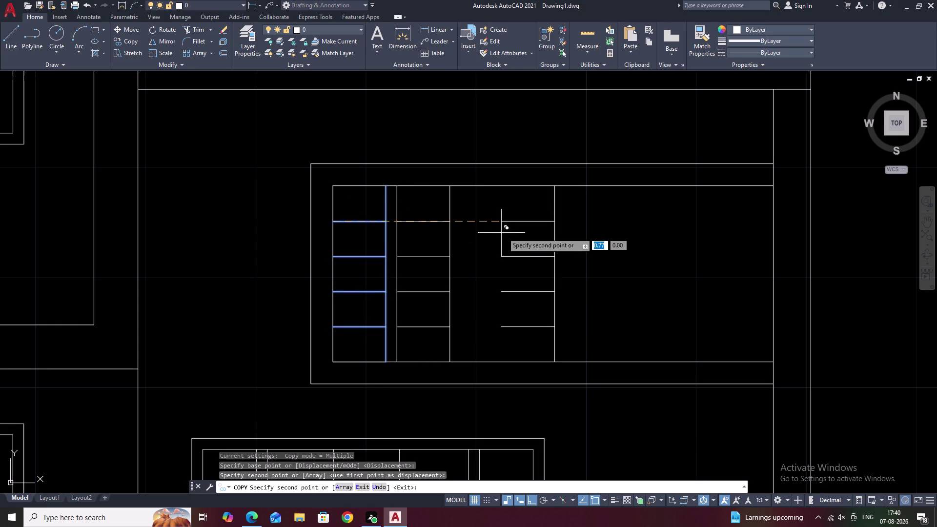
key(Escape)
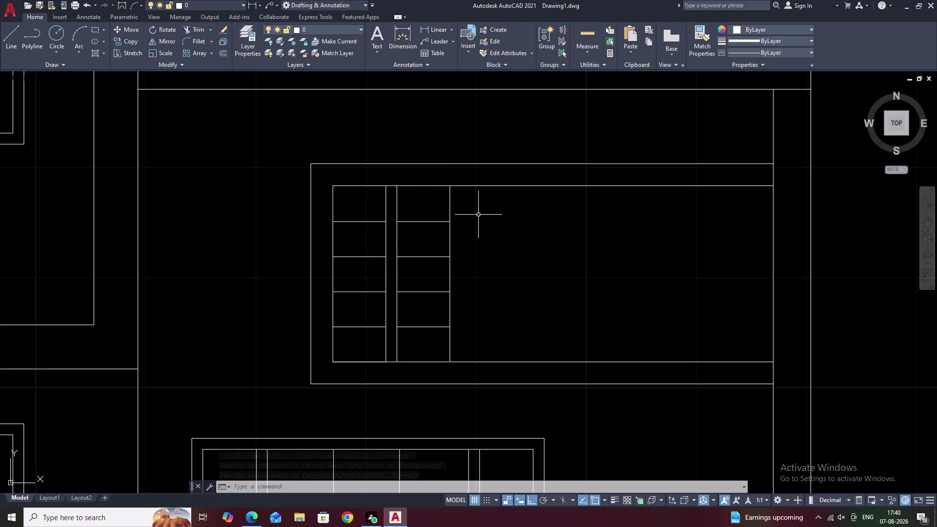
drag(461, 217, 420, 211)
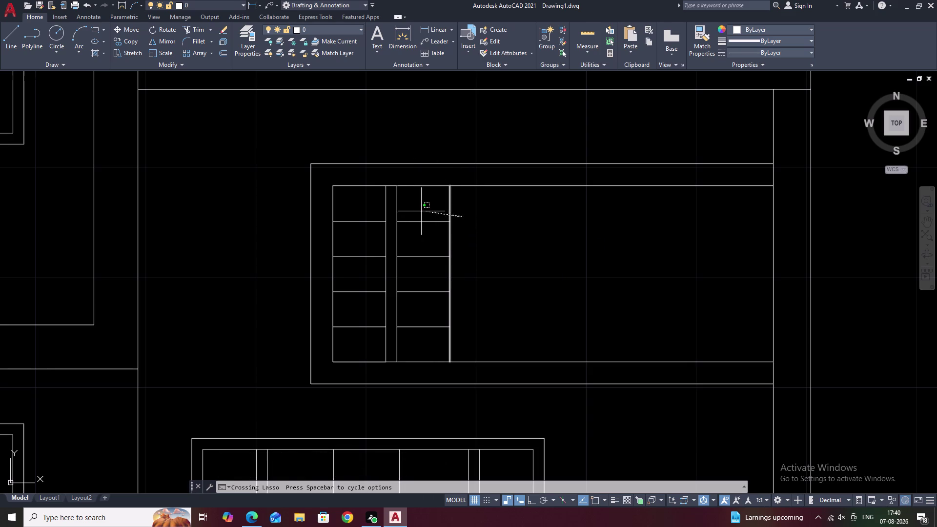
drag(419, 212, 343, 330)
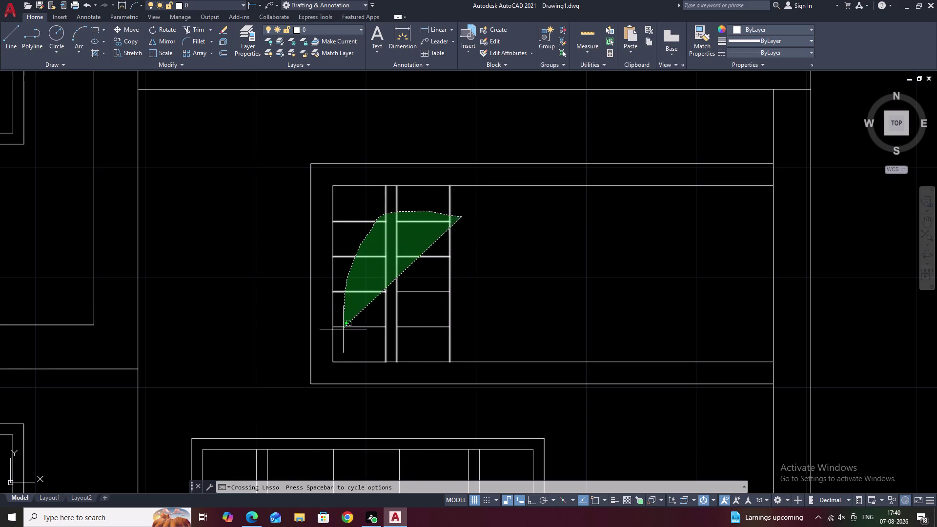
drag(343, 330, 343, 340)
click(343, 341)
right_click(343, 340)
click(343, 341)
right_click(343, 341)
right_click(343, 341)
click(508, 296)
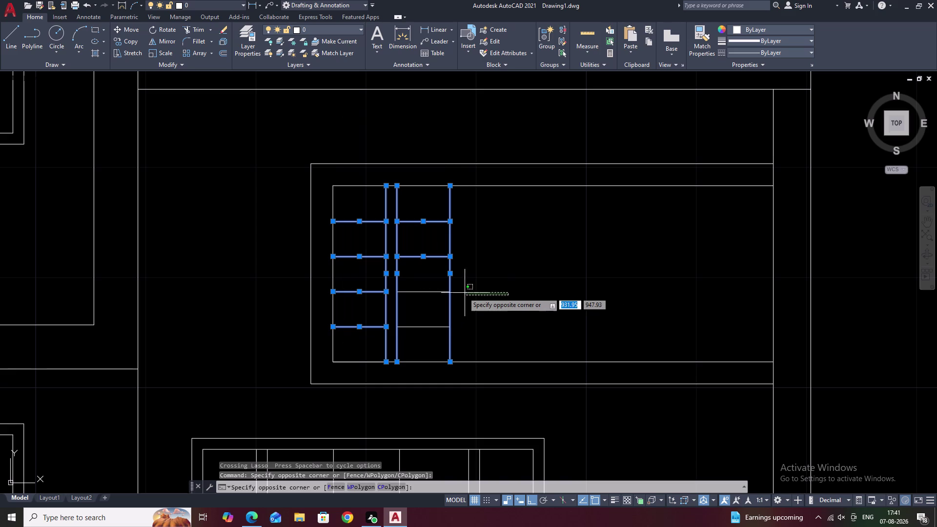
drag(424, 274, 412, 335)
drag(418, 311, 415, 340)
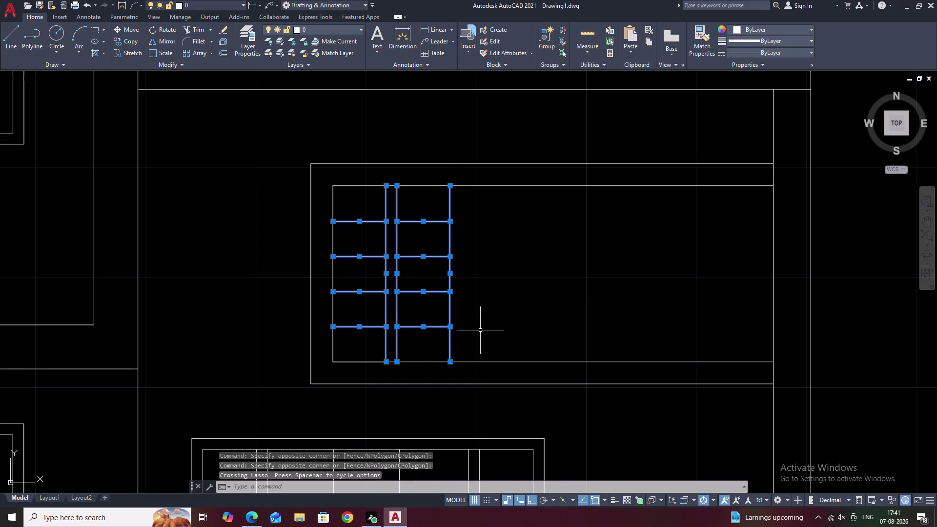
text(CO)
key(space)
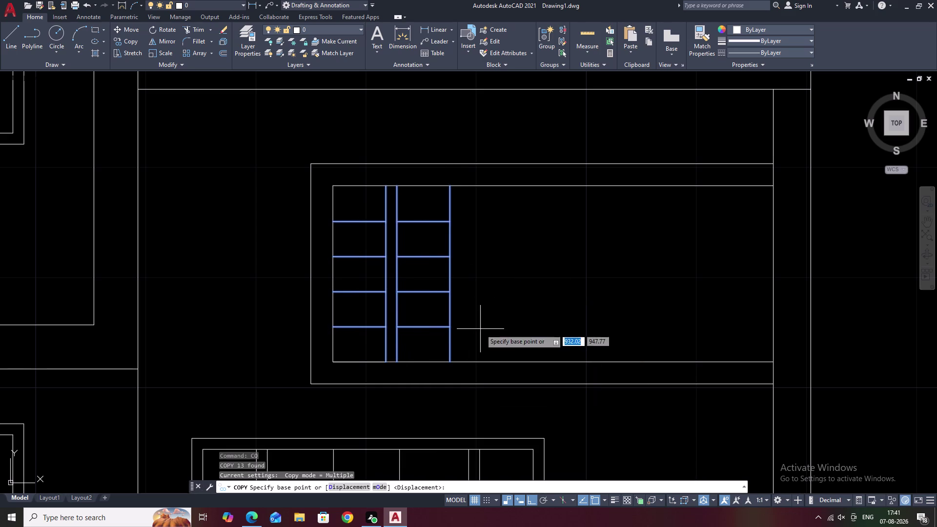
click(333, 184)
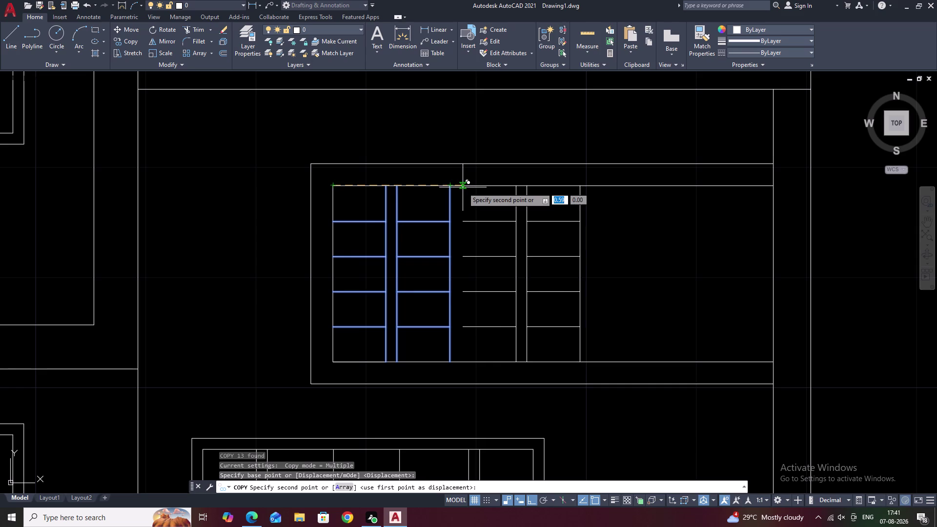
key(Escape)
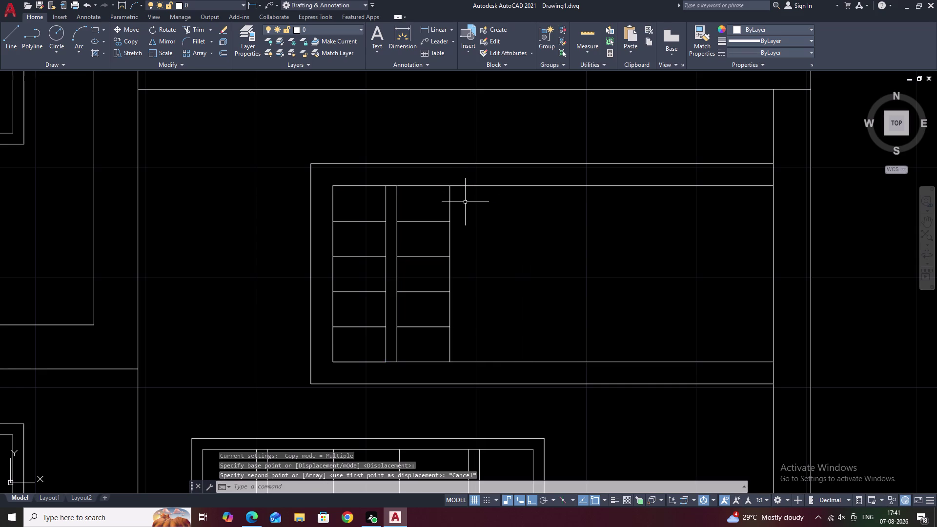
click(465, 203)
key(Escape)
text(O)
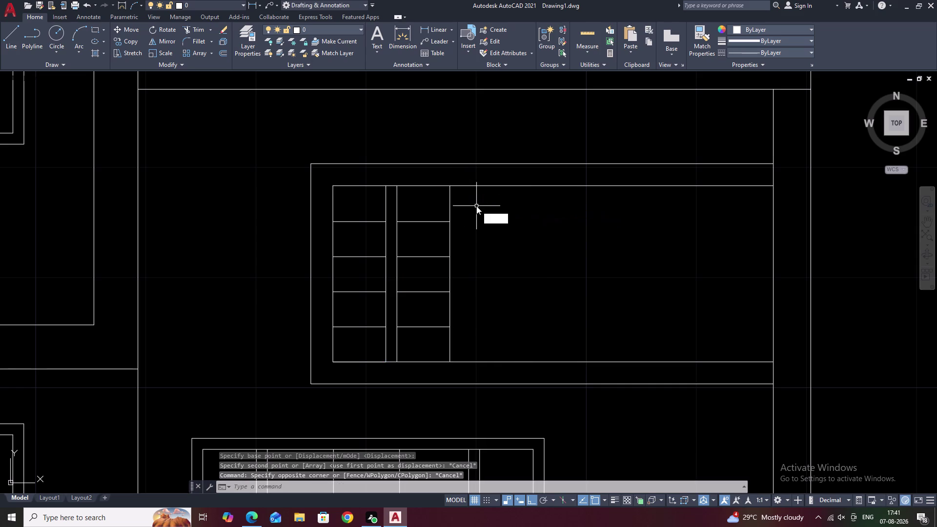
key(space)
text(.05)
Offset the second column's right edge 0.05 to the right.
key(space)
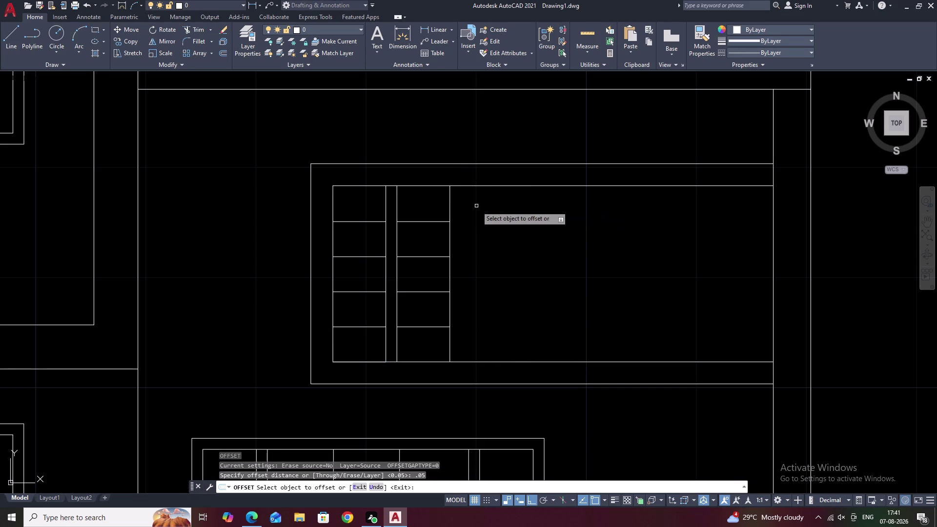
click(451, 204)
click(510, 209)
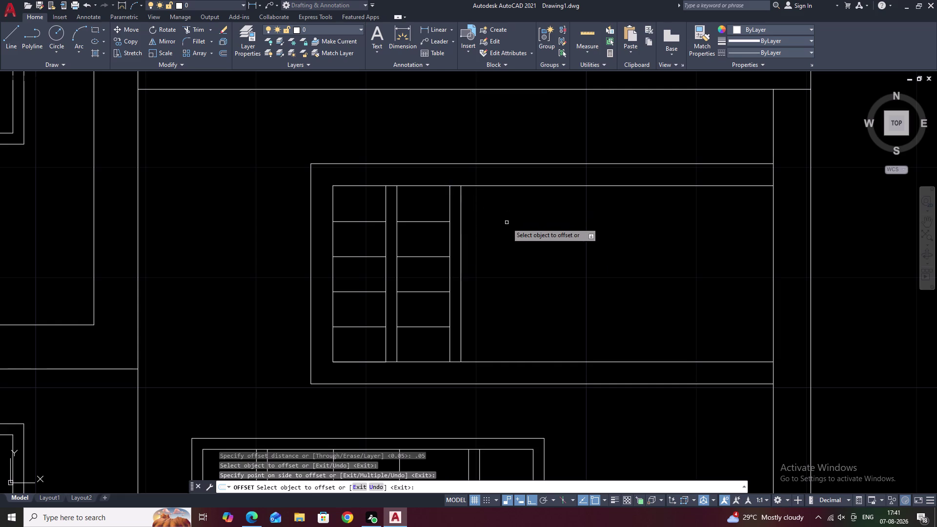
key(Escape)
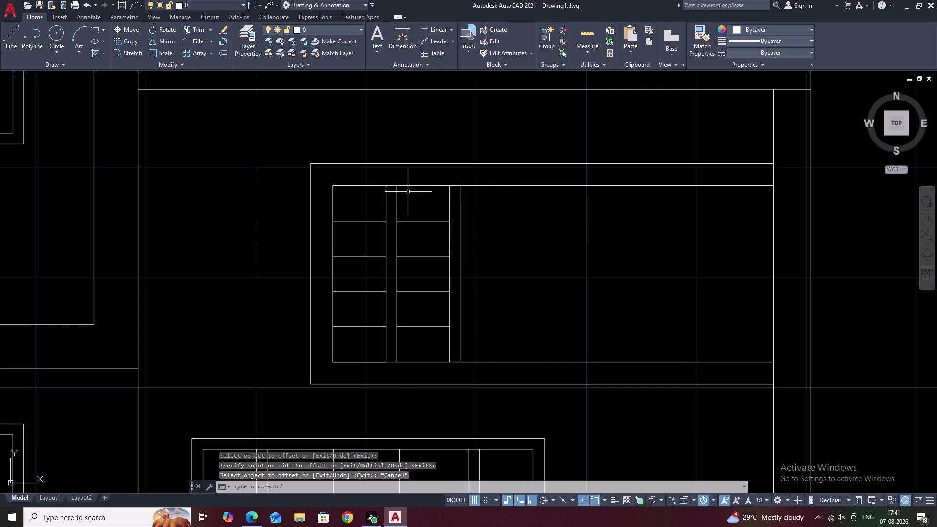
Start a dimension to measure the column gap, then cancel it.
click(424, 28)
click(396, 187)
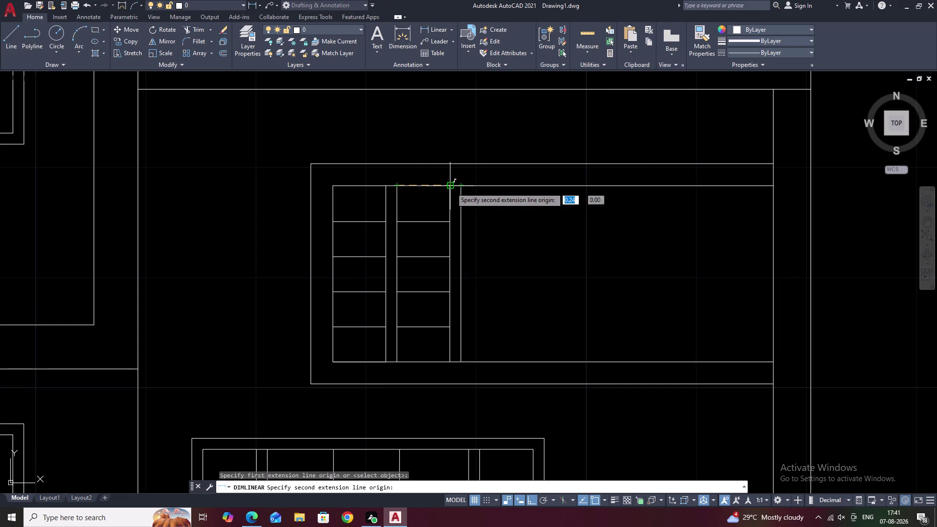
click(451, 188)
key(Escape)
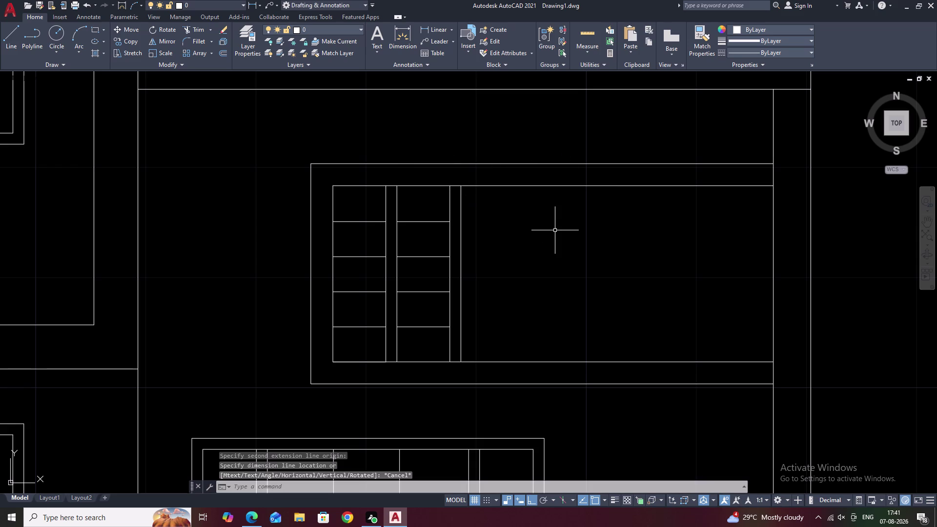
Offset the new thin line 0.24 to the right.
text(O .2)
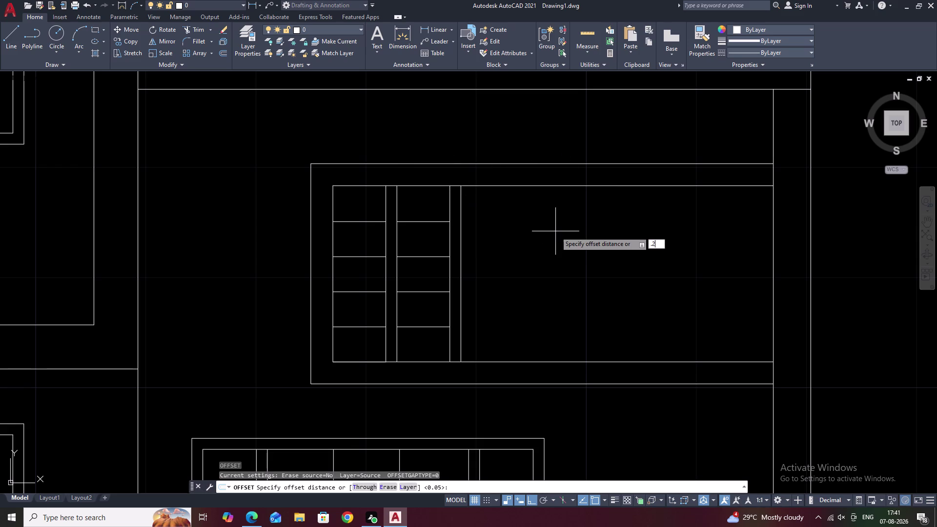
text(4)
key(space)
click(460, 220)
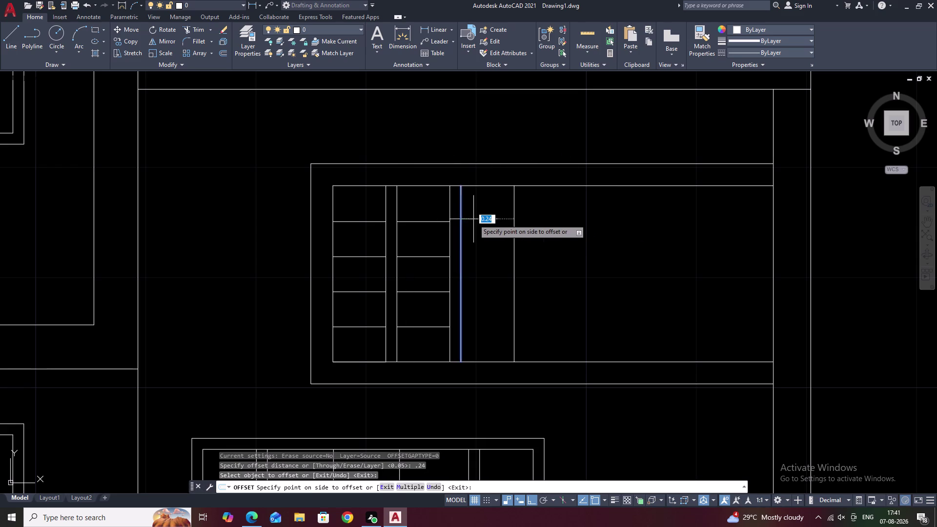
click(517, 220)
key(space)
Offset that line 0.05 to the right, forming a thin frame pair.
key(space)
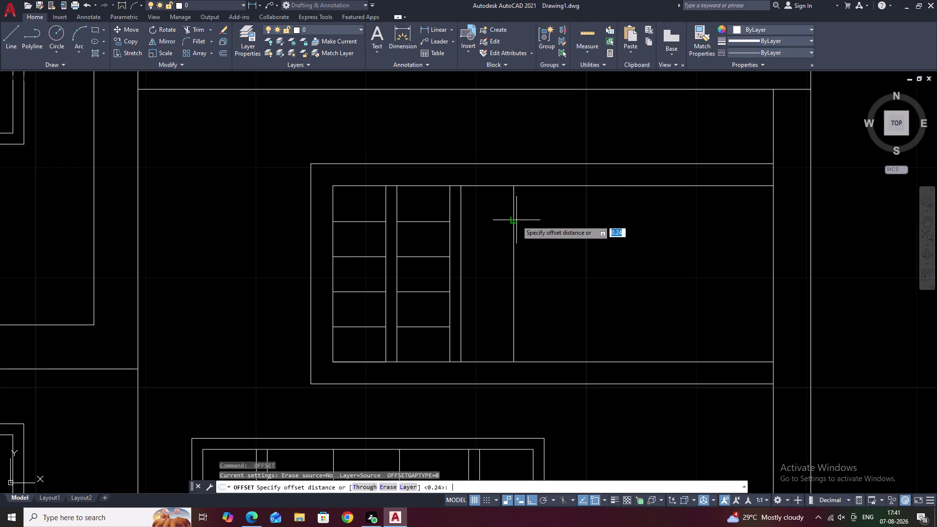
text(.05)
key(space)
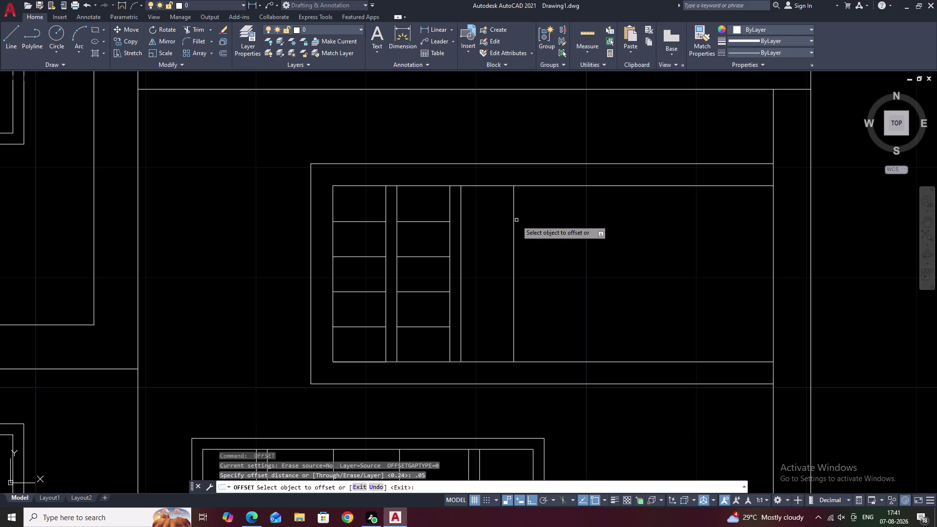
click(516, 218)
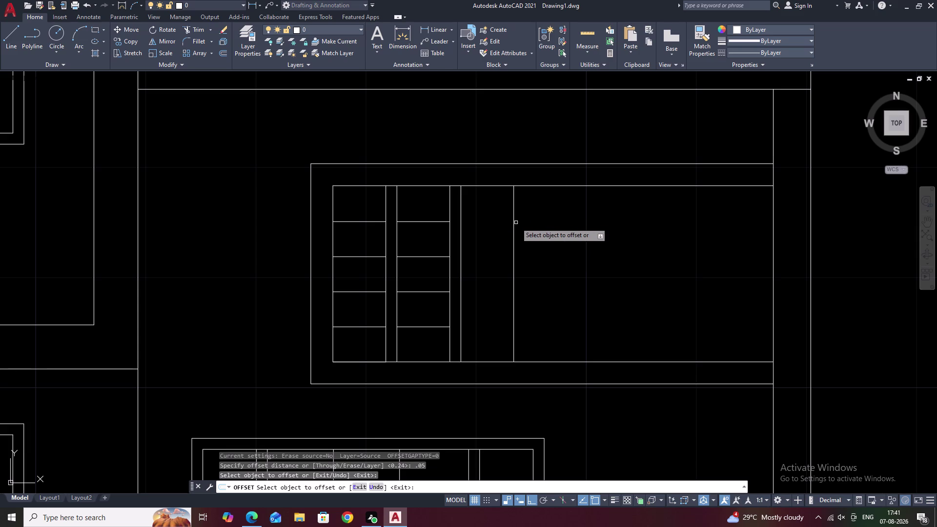
double_click(516, 223)
click(514, 227)
click(547, 227)
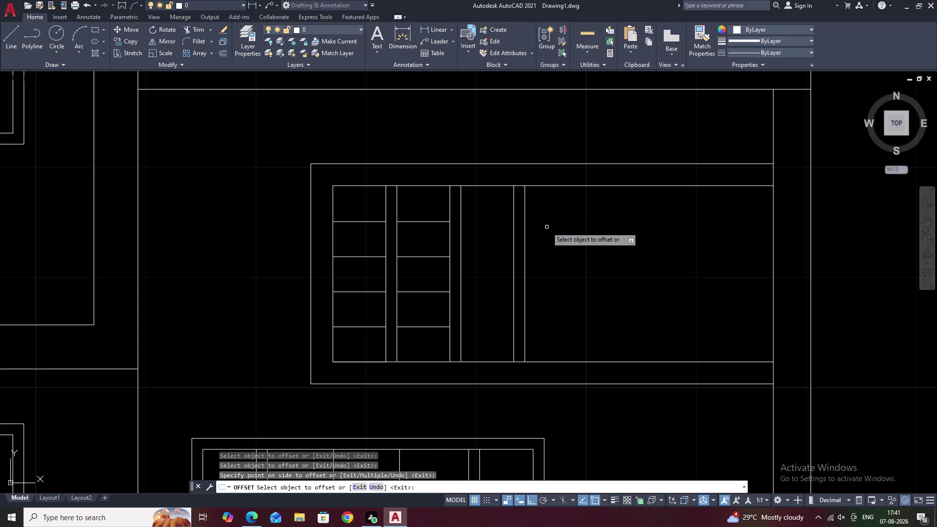
key(space)
Offset the newest vertical line 0.24 further right.
key(space)
text(.)
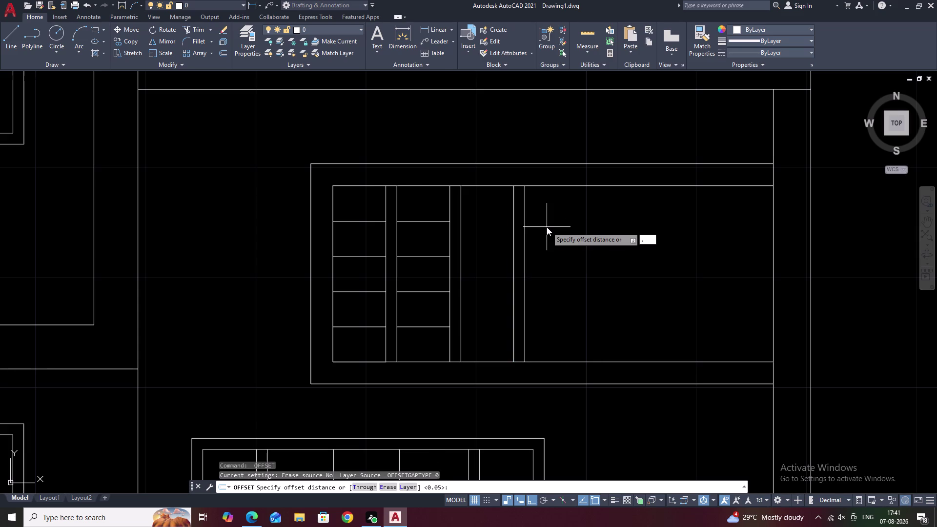
text(24)
key(space)
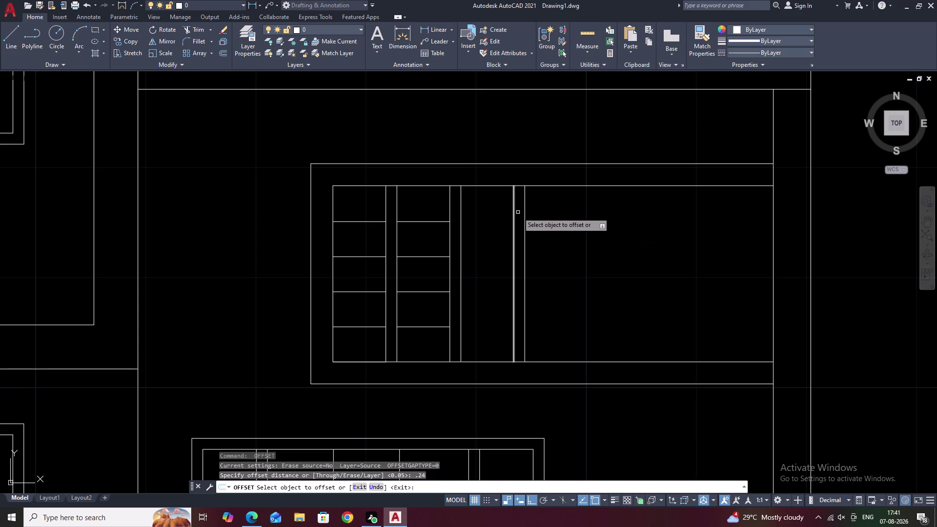
click(524, 211)
click(616, 215)
key(space)
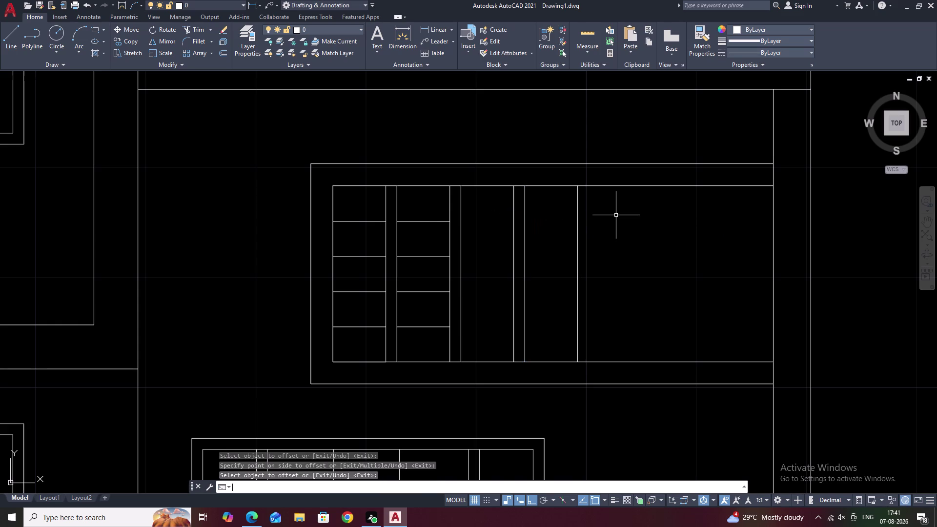
Add another thin vertical line 0.05 to its right.
text(.05)
key(space)
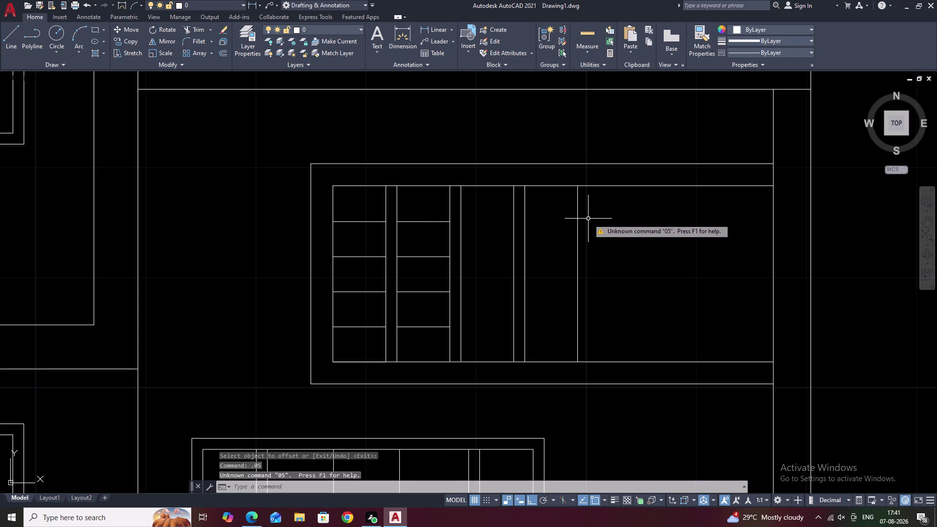
key(space)
key(space)
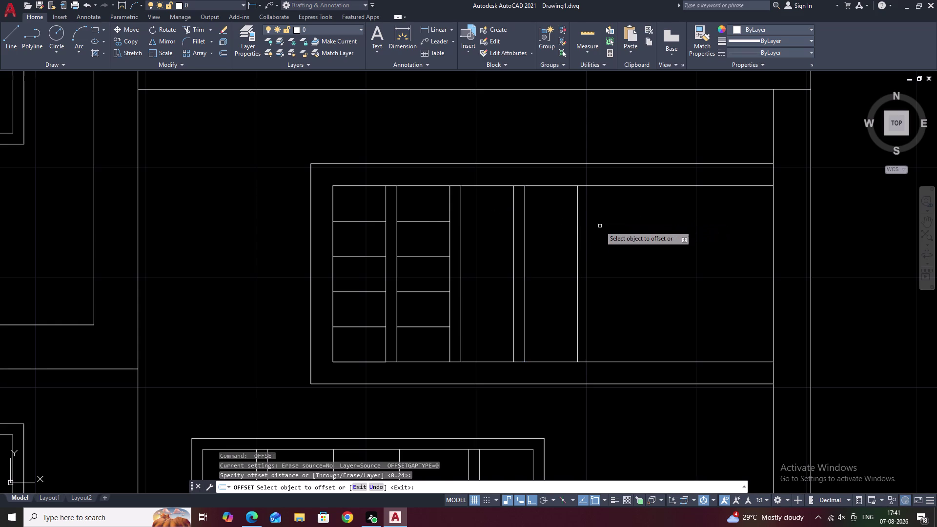
key(space)
key(space)
text(.)
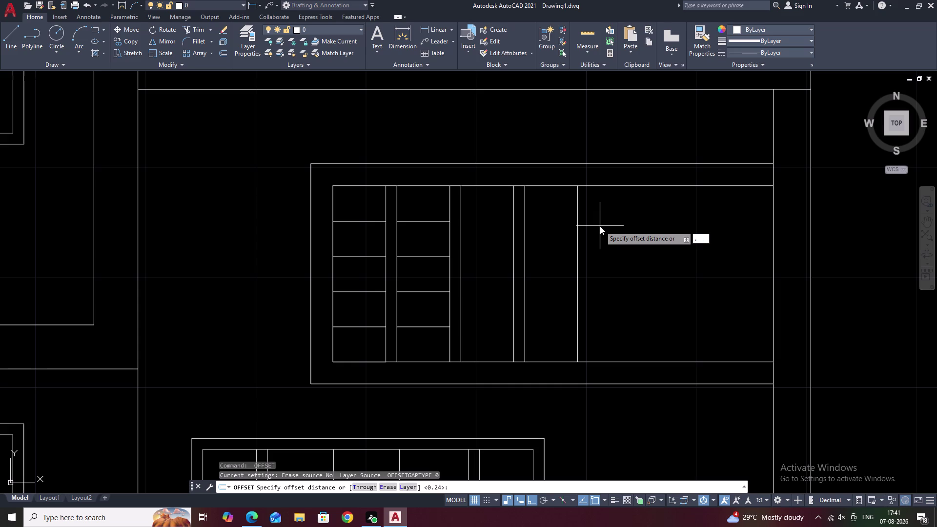
text(05)
key(space)
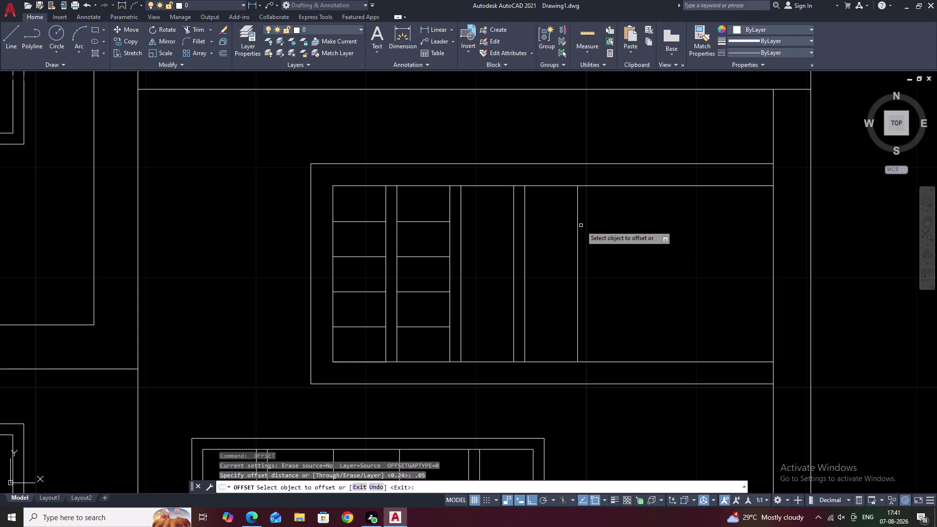
click(579, 228)
click(625, 229)
key(space)
Offset the newest line 0.24 to the right for the next divider.
key(space)
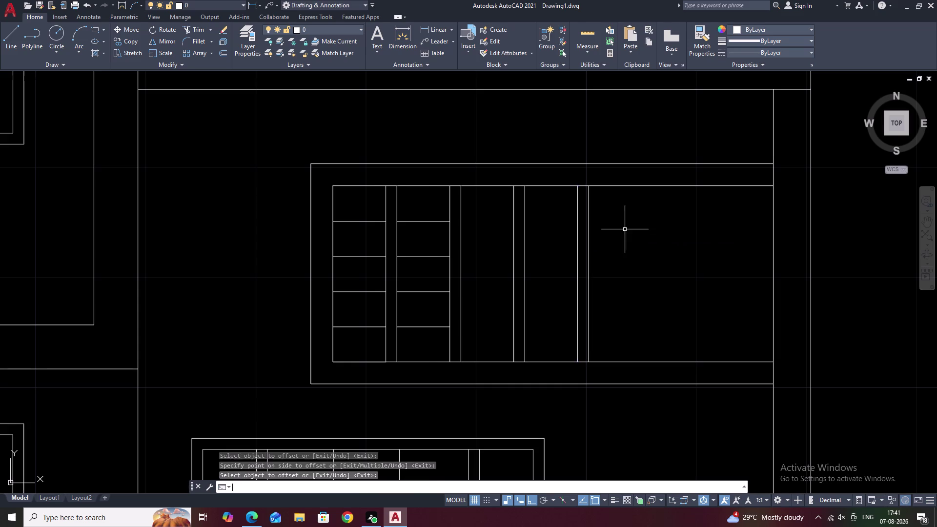
text(.24)
key(space)
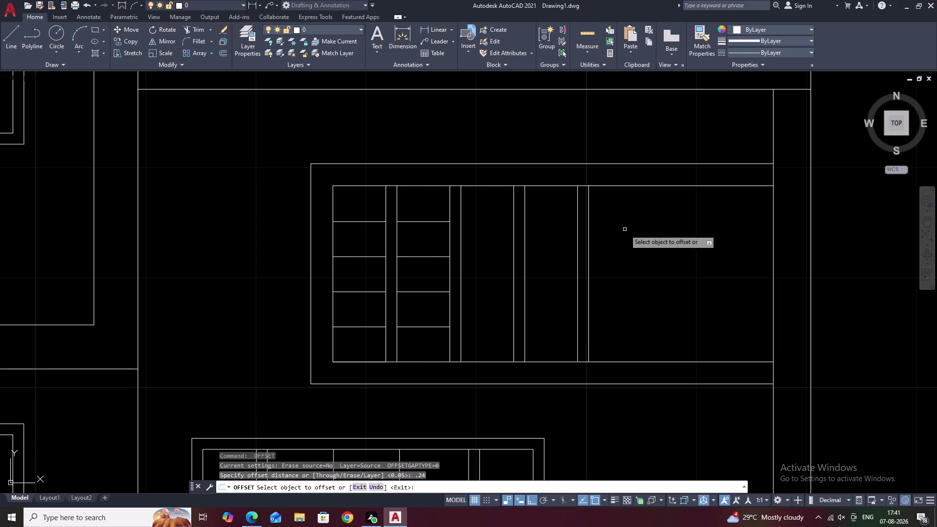
click(590, 220)
click(728, 234)
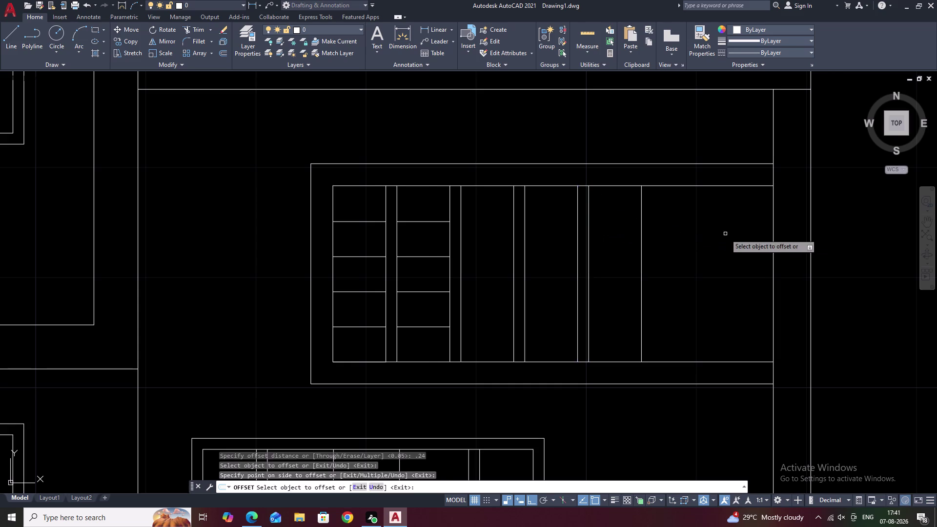
key(space)
Double that divider with a 0.05 offset line.
key(space)
text(.05)
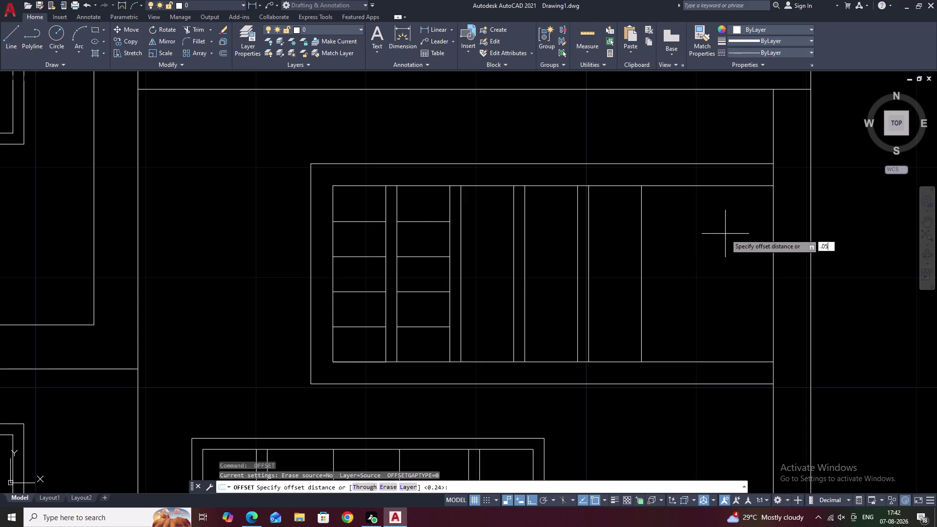
key(space)
click(640, 234)
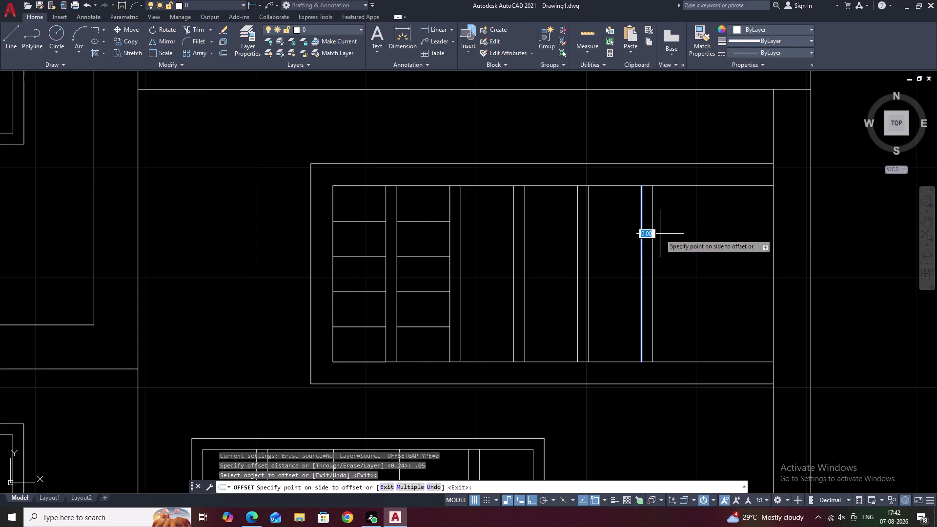
click(721, 235)
key(space)
Offset the next vertical line 0.24 to the right.
key(space)
text(.2)
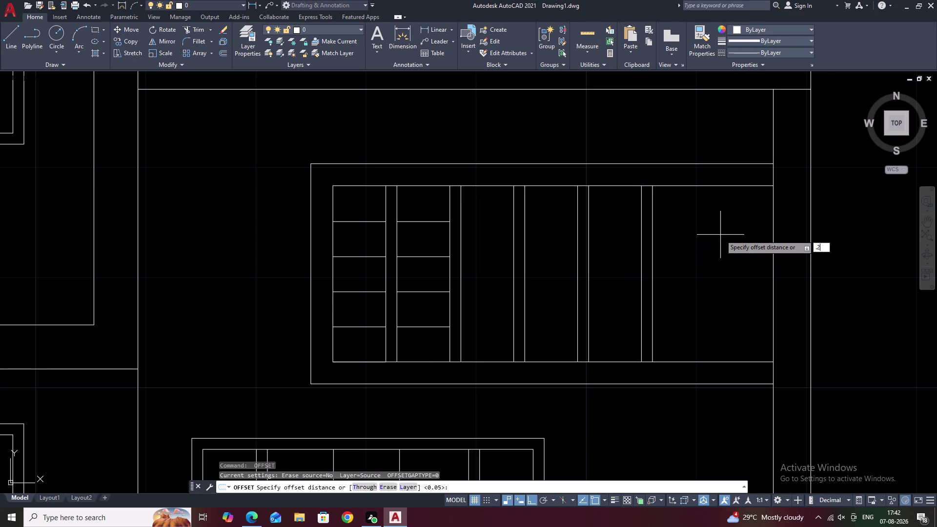
text(4)
key(space)
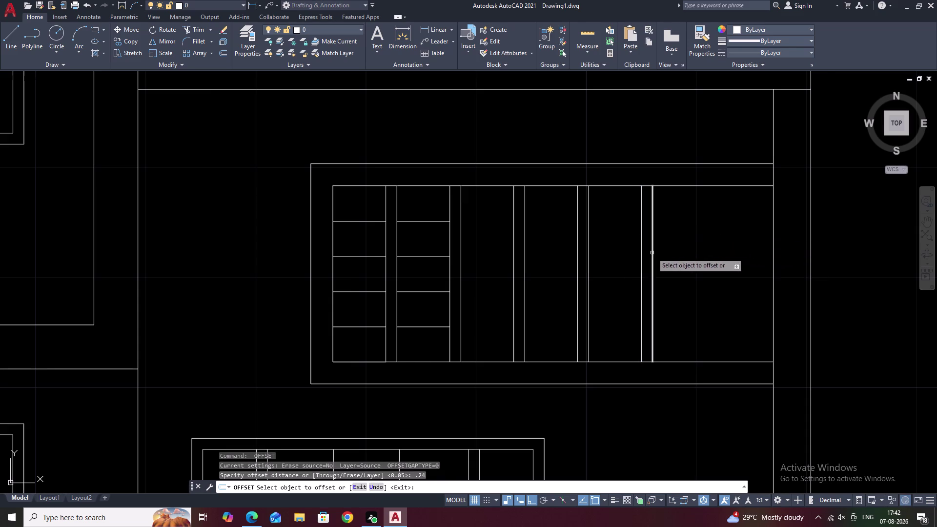
click(652, 253)
click(694, 253)
key(space)
Add the final 0.05 offset line near the window's right end.
key(space)
text(.)
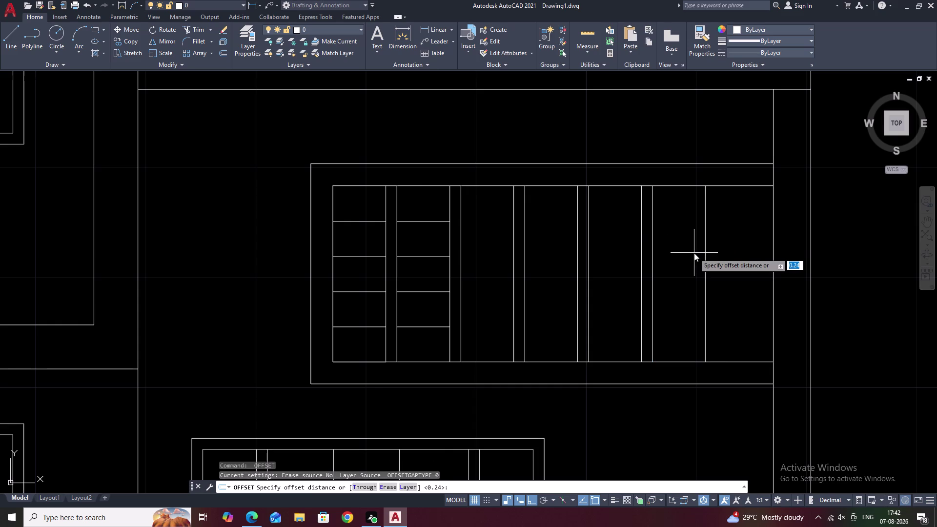
text(05)
key(space)
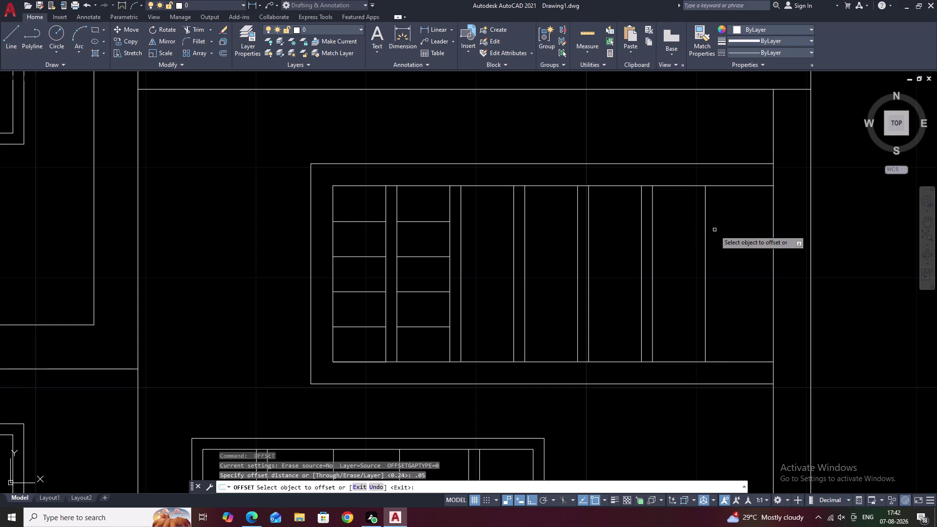
click(707, 234)
click(707, 231)
click(718, 232)
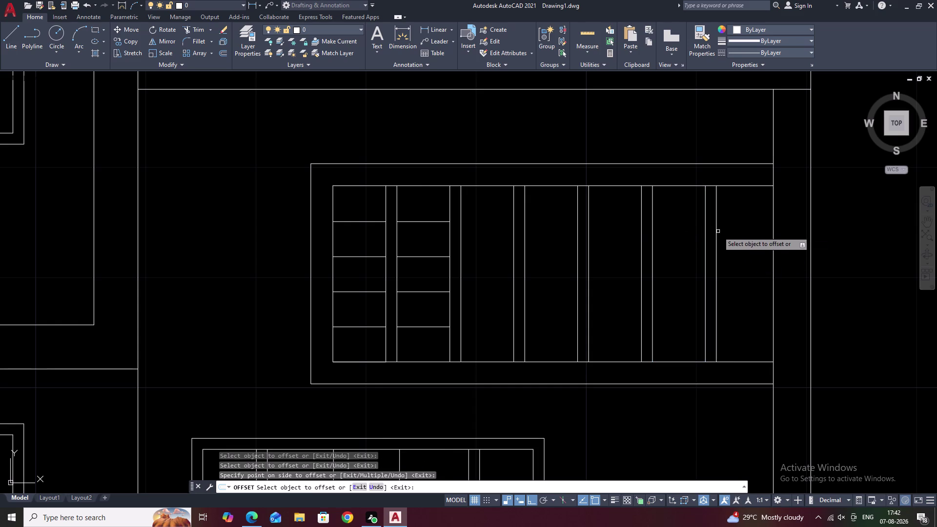
key(Escape)
Copy the second panel's four horizontal bars into the third panel, then select them.
drag(423, 206, 423, 274)
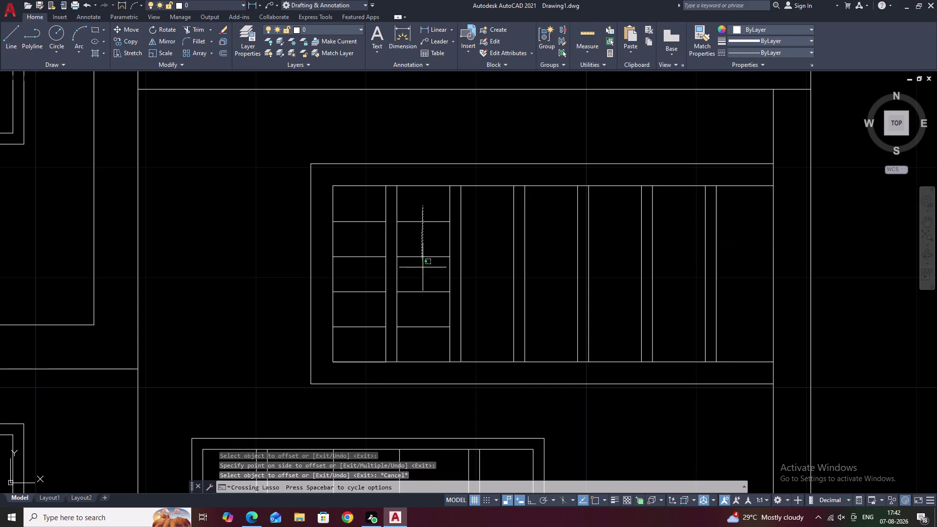
drag(423, 274, 426, 331)
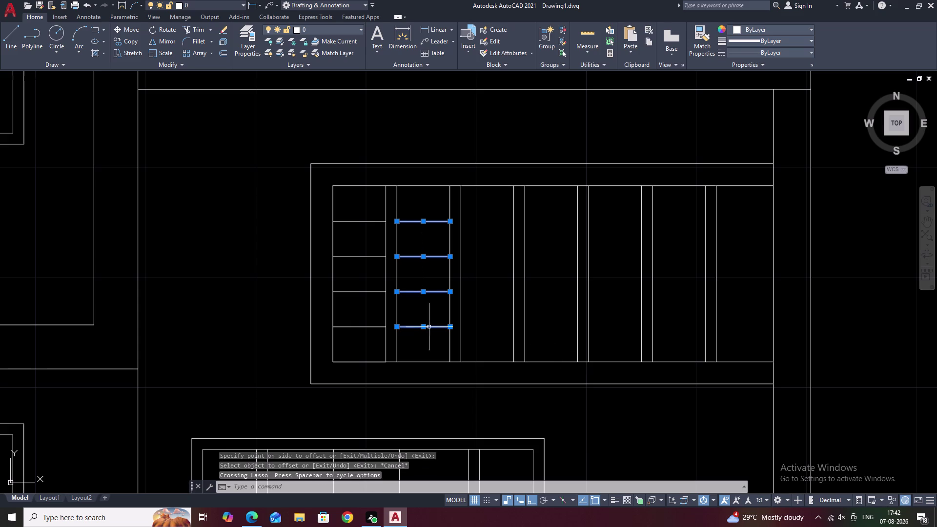
text(CO)
key(space)
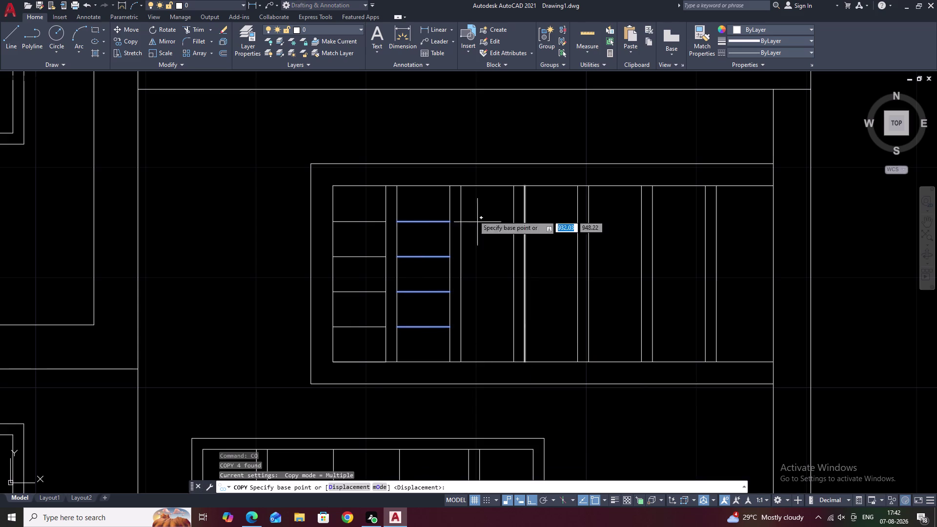
click(424, 188)
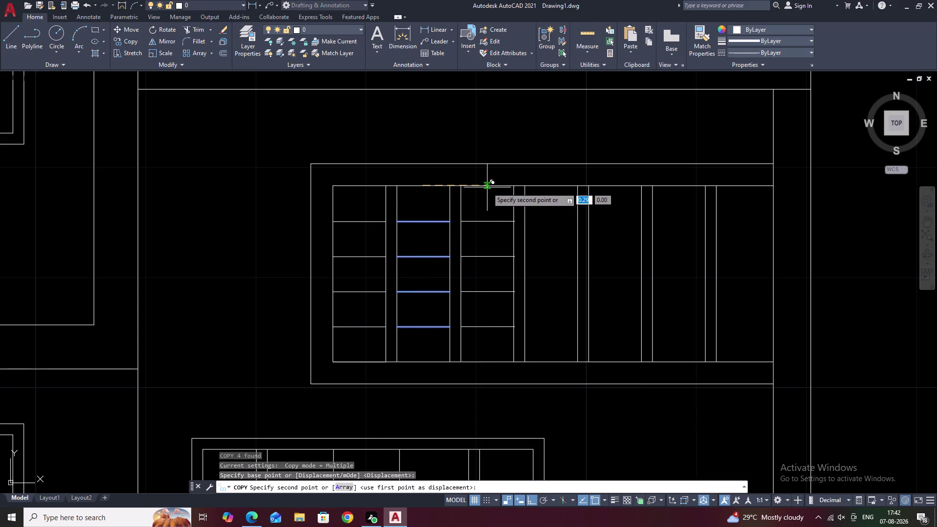
click(487, 188)
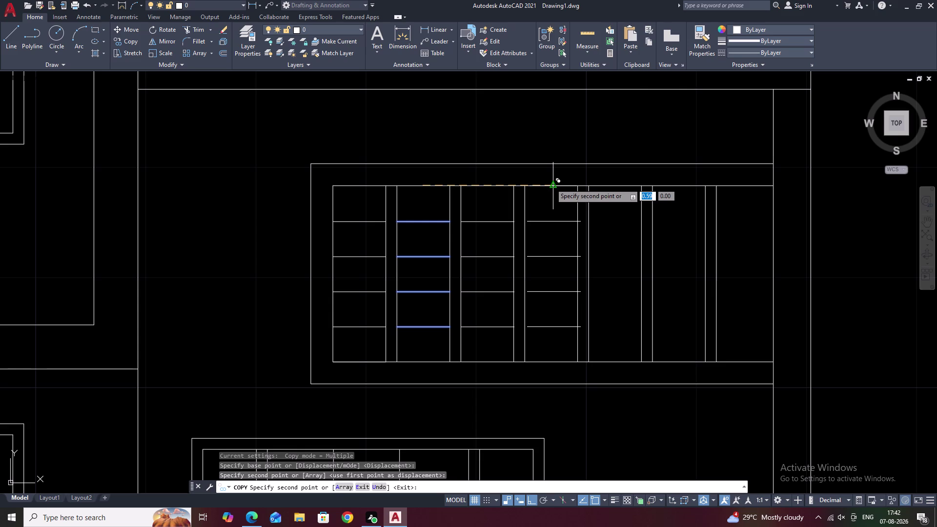
key(Escape)
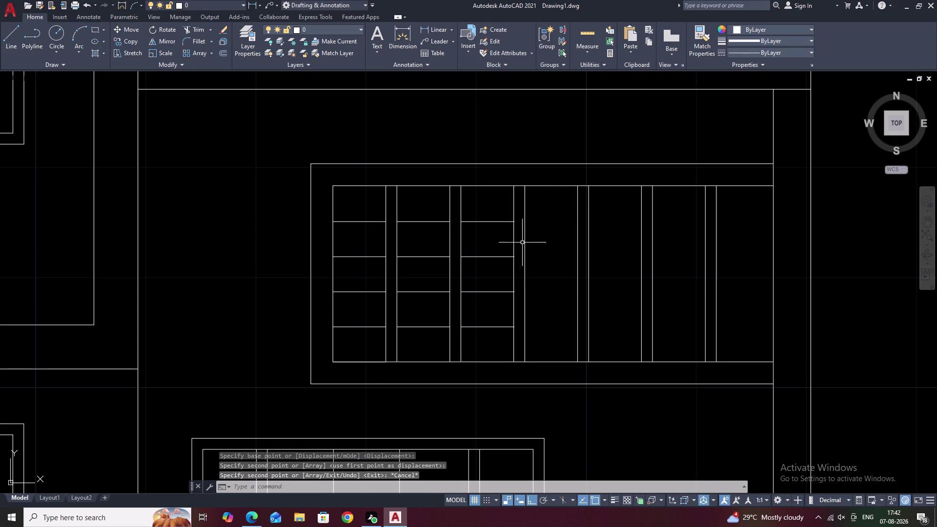
drag(487, 209, 487, 341)
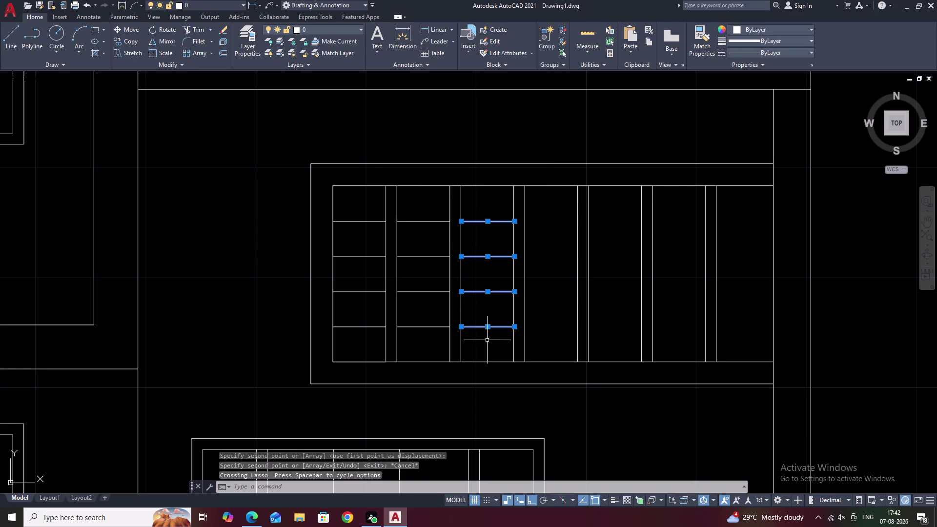
Copy the third panel's bars into the next panel, then undo the misplaced copy.
key(c)
text(O)
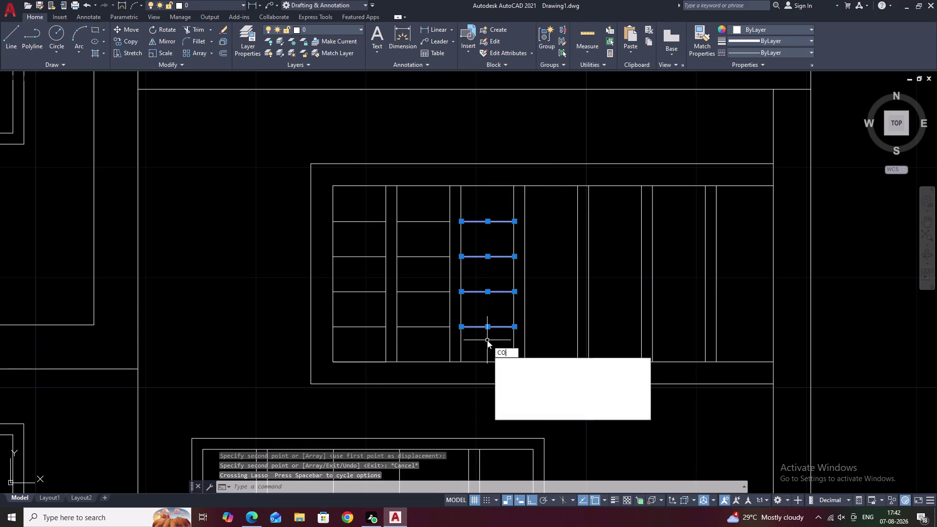
key(space)
click(484, 185)
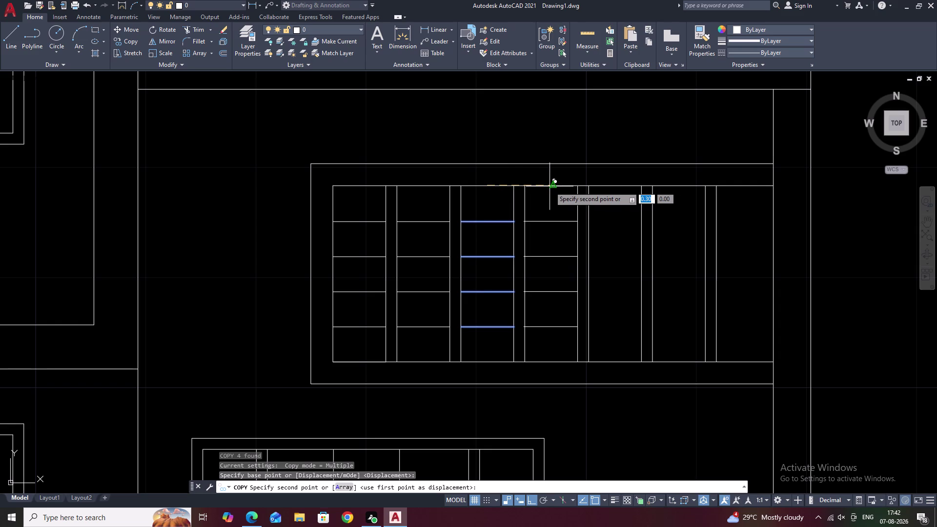
scroll(up, 3)
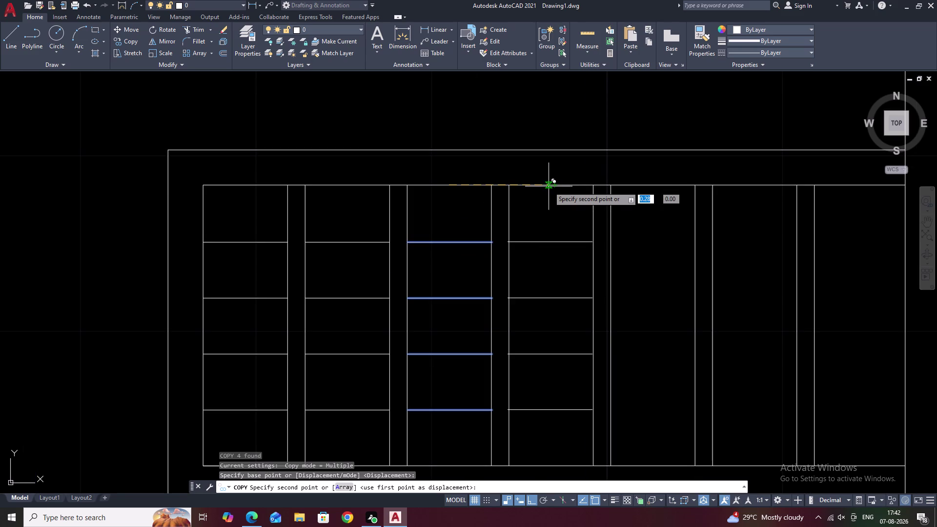
click(549, 186)
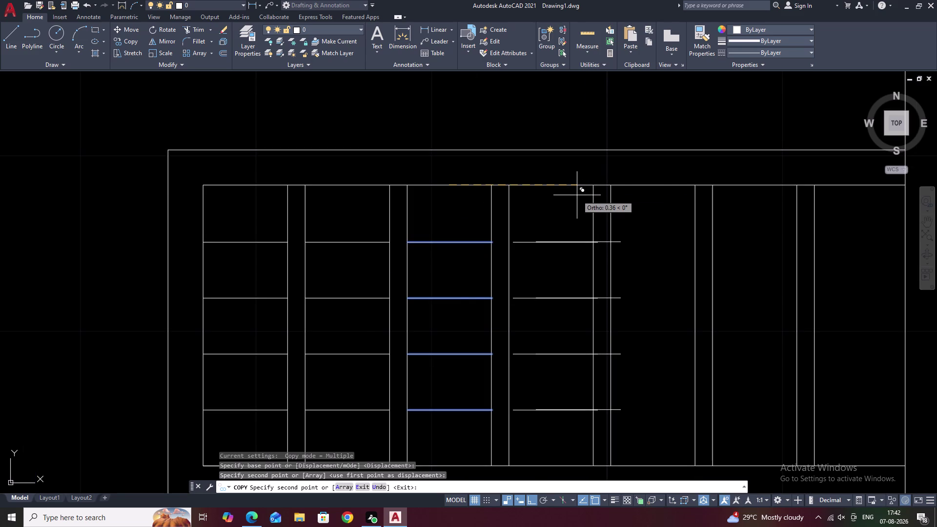
key(ctrl+z)
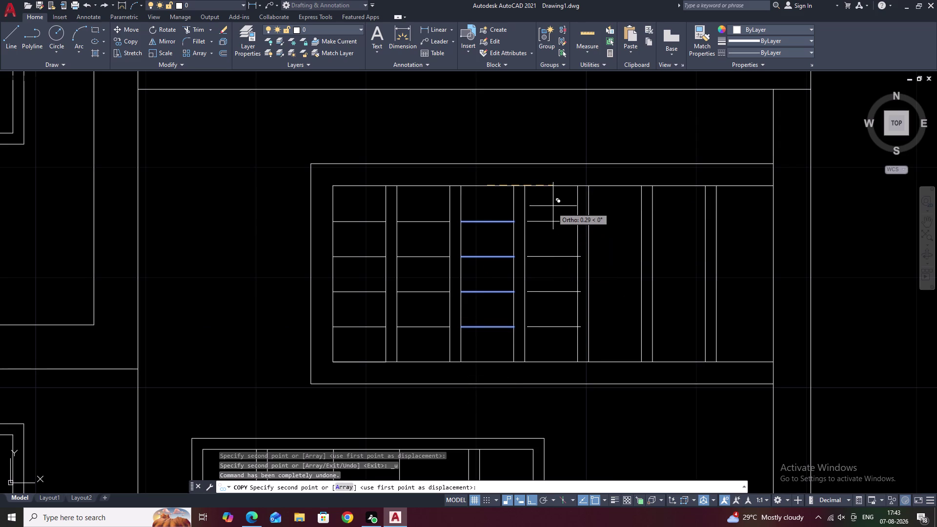
With ortho off, copy the bars into the fourth, fifth, sixth and last panels.
key(F8)
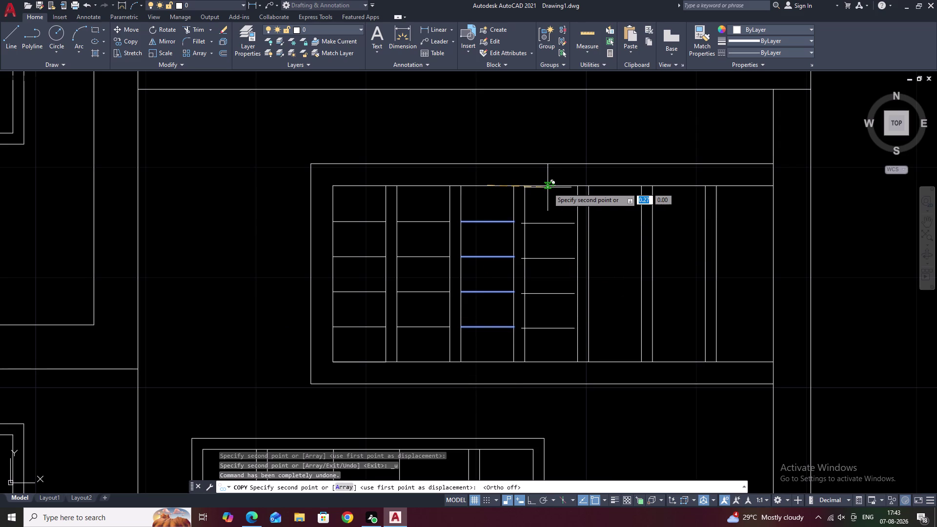
scroll(up, 3)
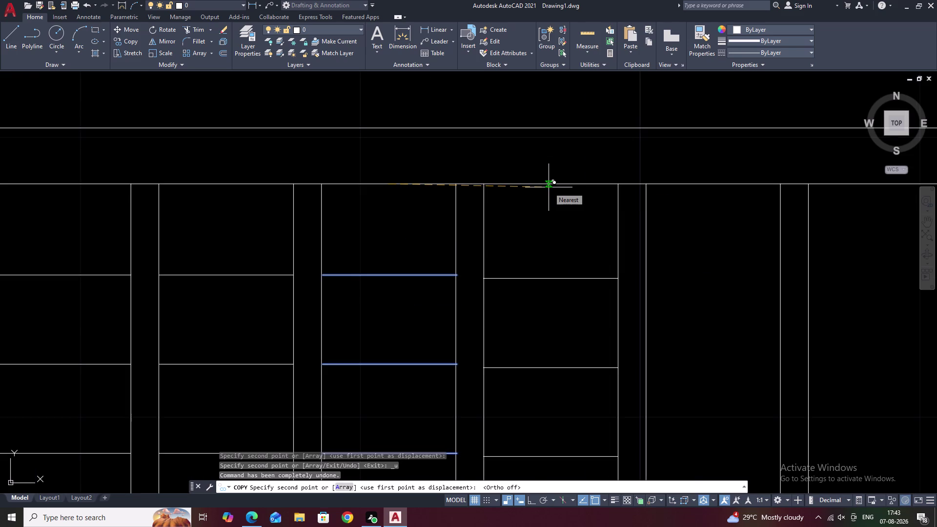
click(549, 187)
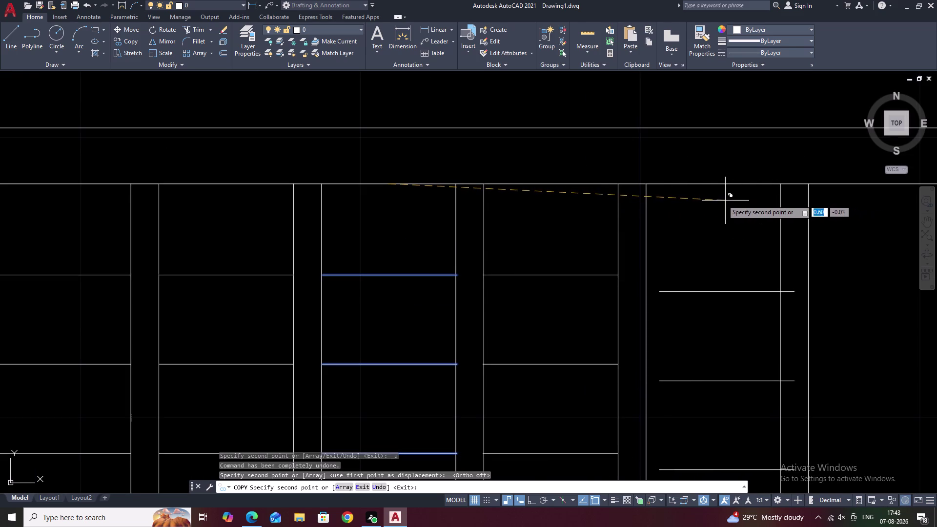
scroll(down, 3)
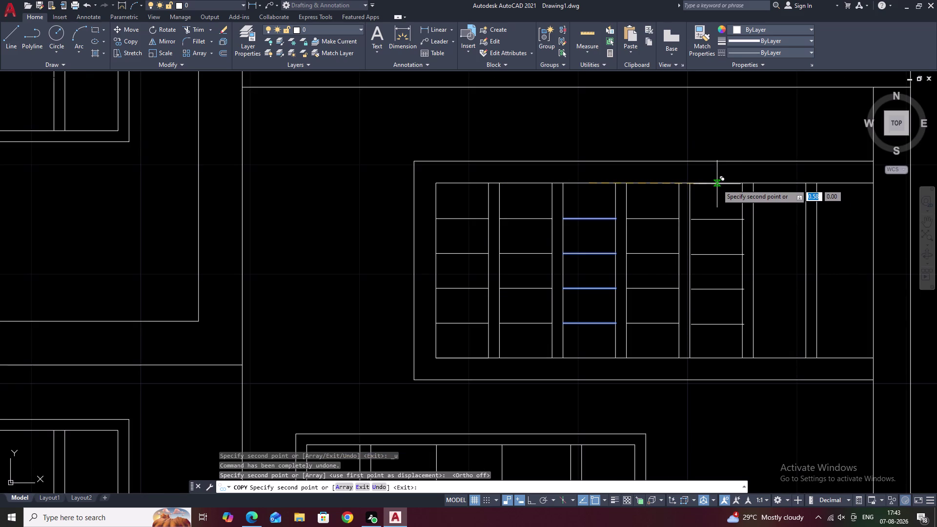
click(716, 184)
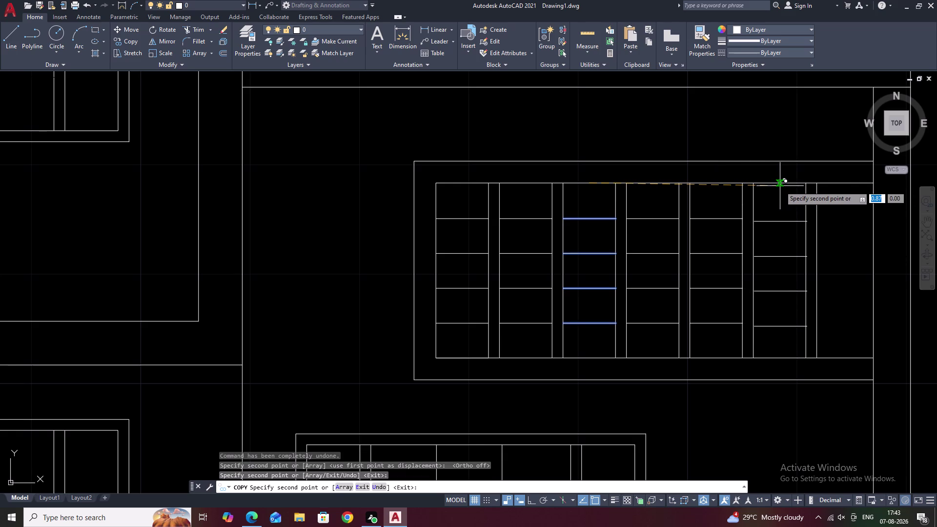
click(779, 186)
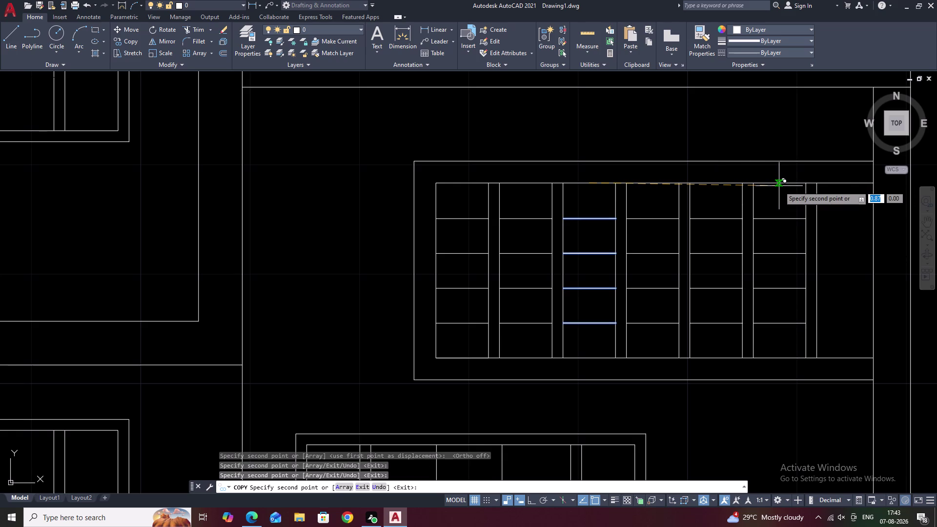
middle_drag(779, 186, 556, 196)
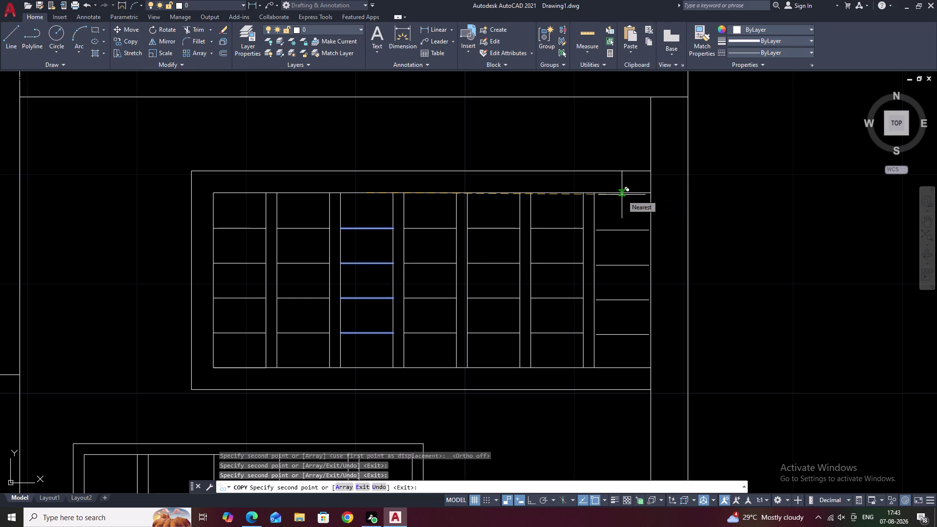
click(620, 194)
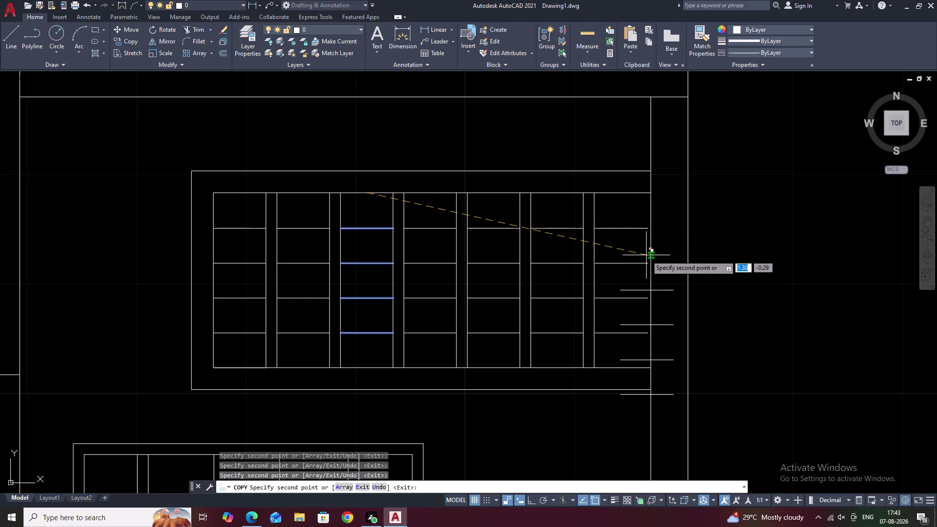
key(grave)
key(Escape)
key(Escape)
Extend the last panel's bars to its frame lines.
text(E)
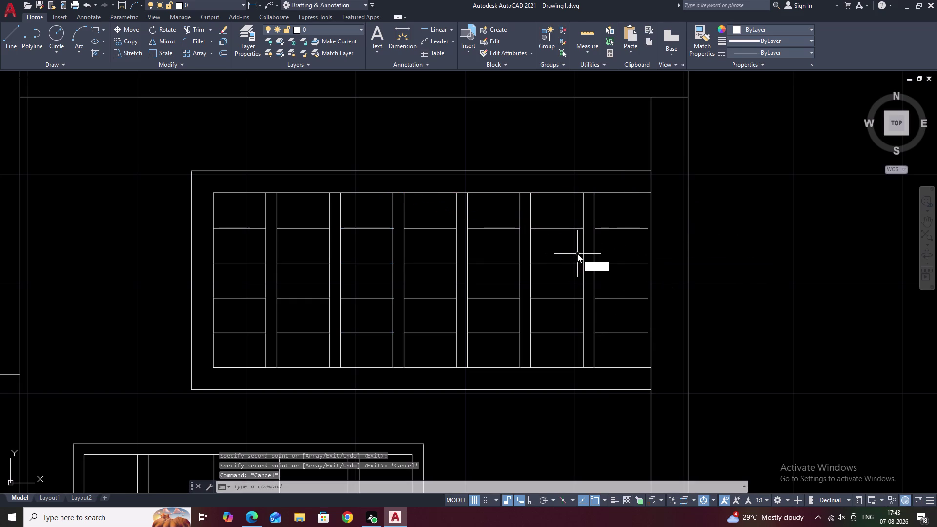
text(X)
key(space)
drag(616, 215, 618, 347)
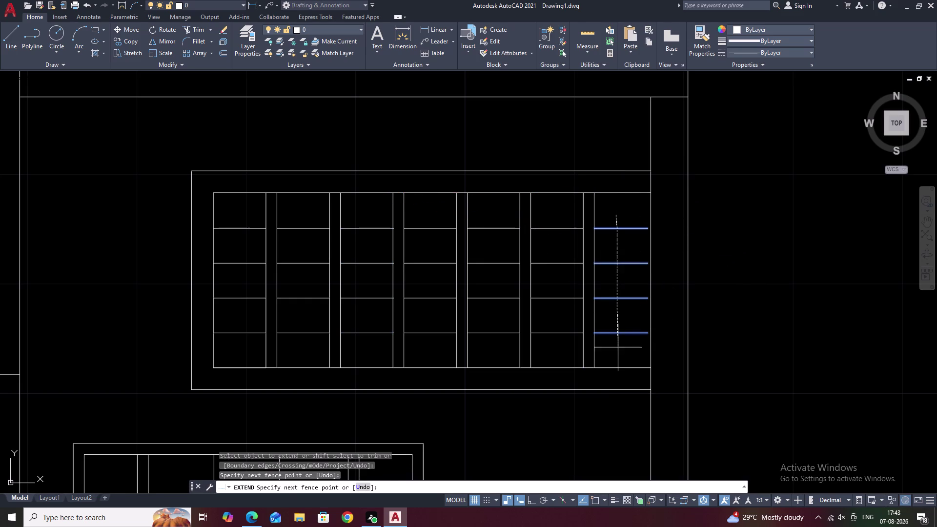
drag(618, 347, 618, 353)
drag(636, 220, 635, 341)
drag(557, 217, 552, 344)
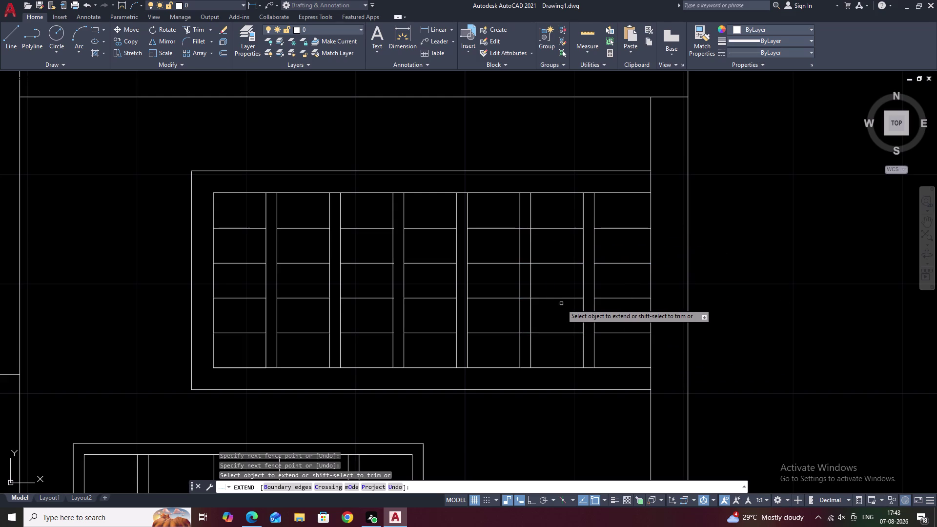
Extend the fifth and fourth panels' bars to their frames.
drag(491, 217, 481, 311)
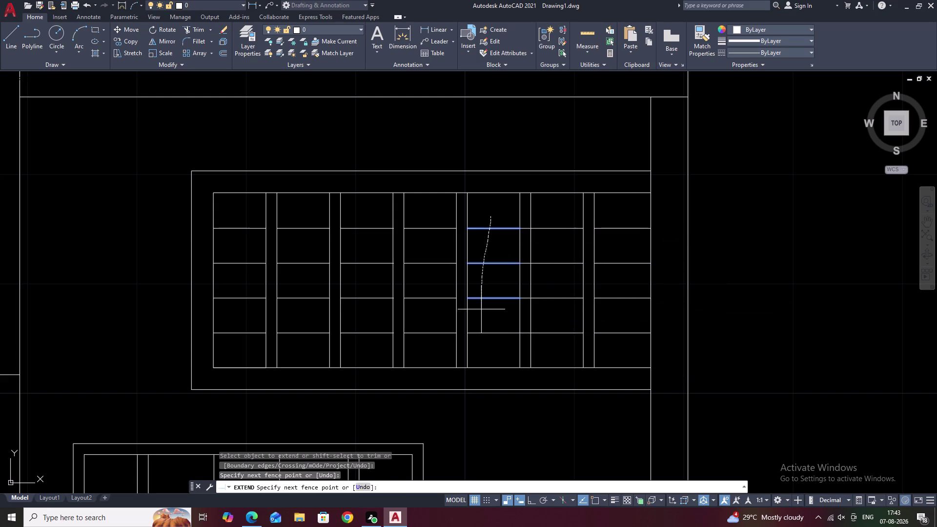
drag(482, 310, 483, 337)
drag(441, 217, 439, 345)
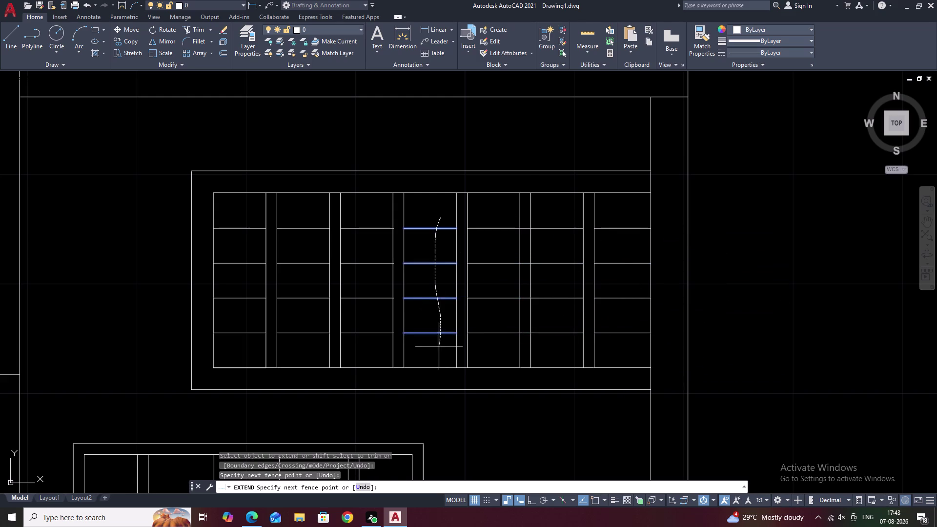
drag(439, 345, 437, 350)
drag(368, 211, 360, 336)
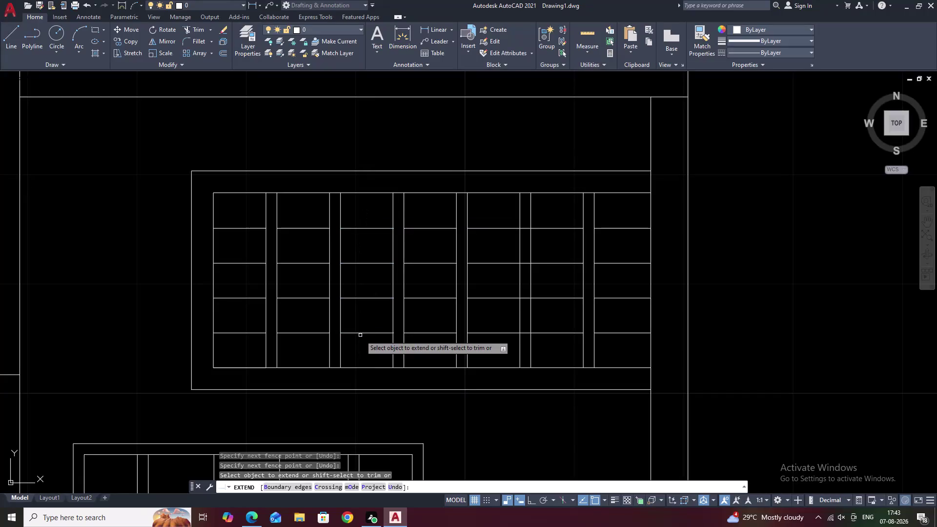
key(Escape)
key(r)
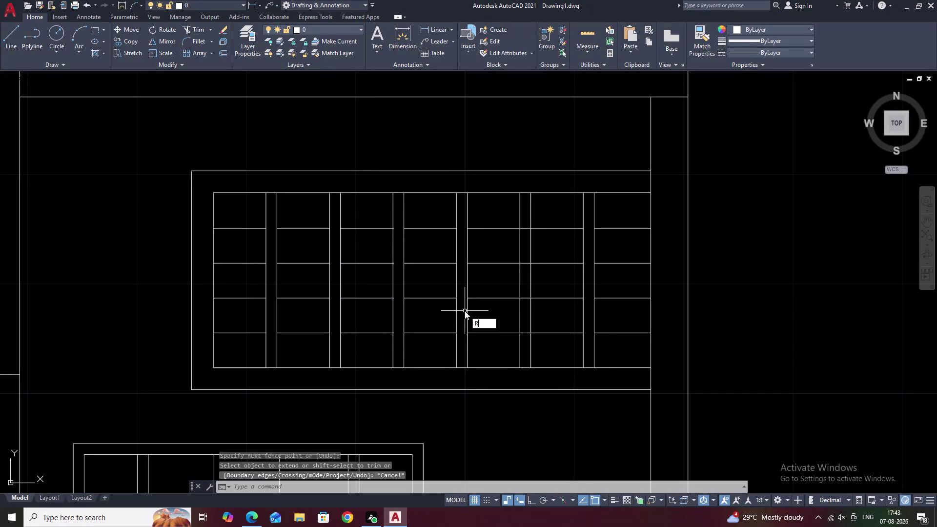
key(BackSpace)
Fence-trim the bar lines crossing the mullion gap, down to the bottom edge.
text(TR)
key(space)
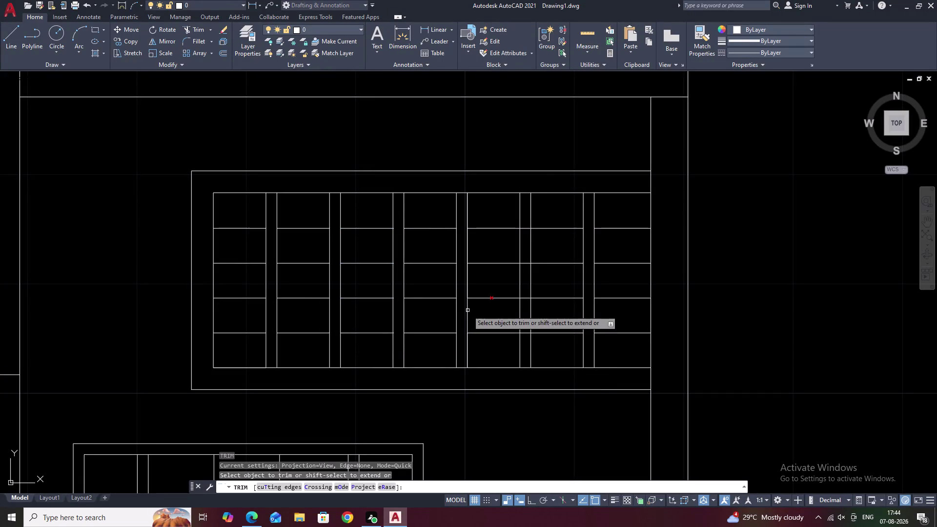
scroll(up, 3)
drag(524, 227, 525, 328)
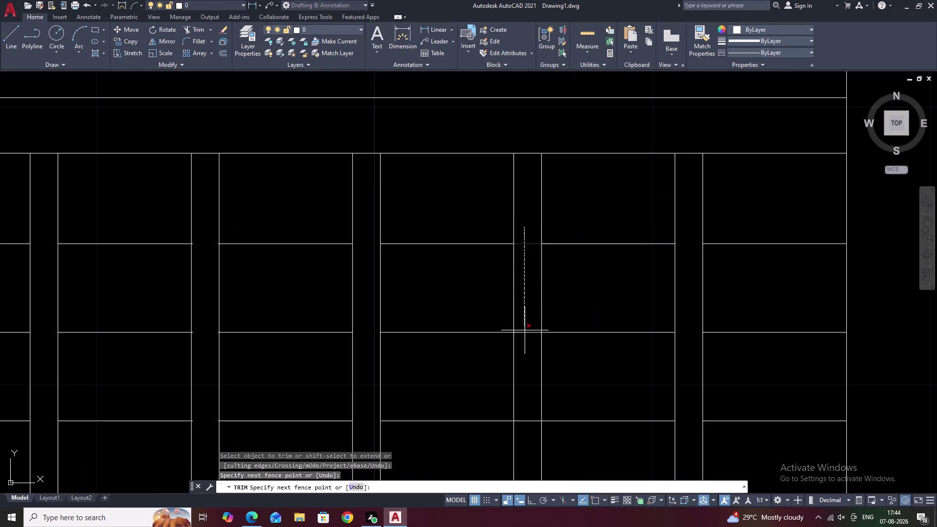
drag(525, 327, 525, 332)
middle_drag(524, 332, 528, 206)
drag(528, 196, 525, 300)
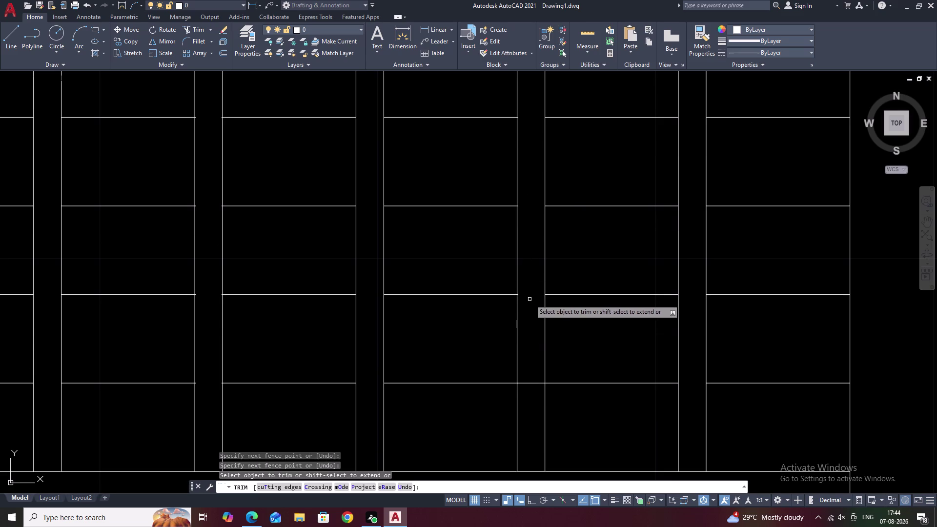
drag(530, 299, 531, 219)
drag(534, 322, 530, 394)
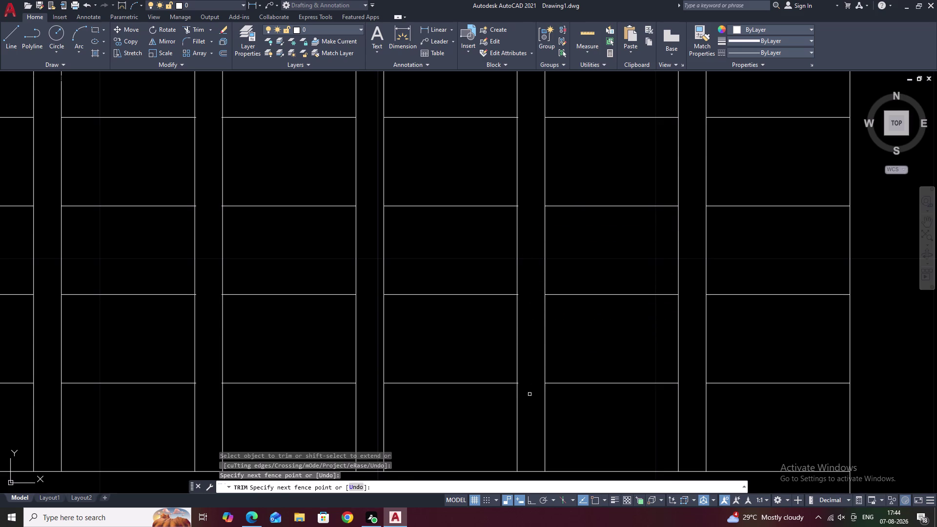
middle_drag(528, 394, 534, 248)
drag(535, 271, 539, 329)
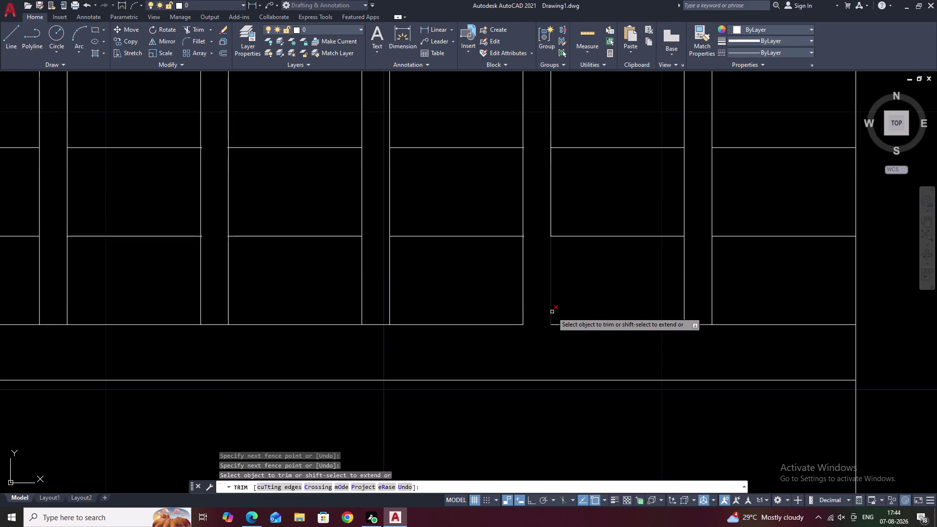
key(Escape)
Extend the bottom line across the mullion gap.
text(EX)
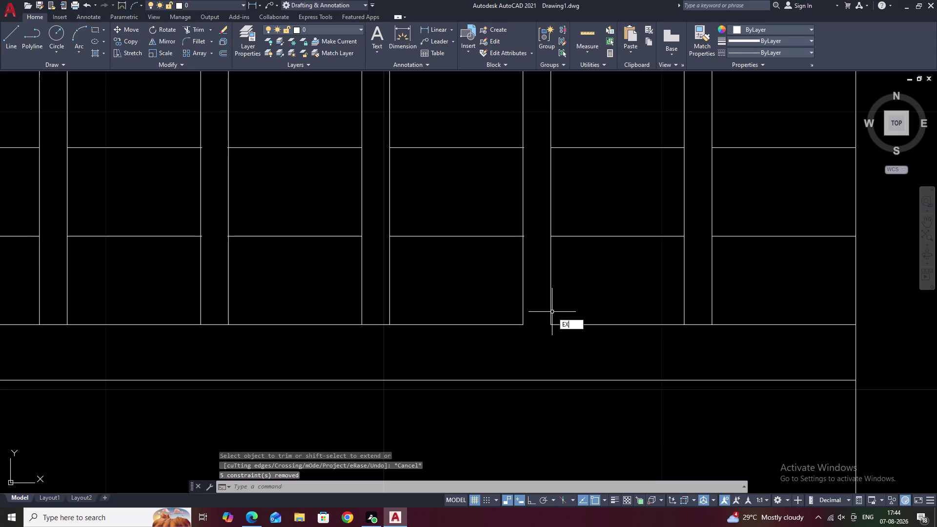
key(space)
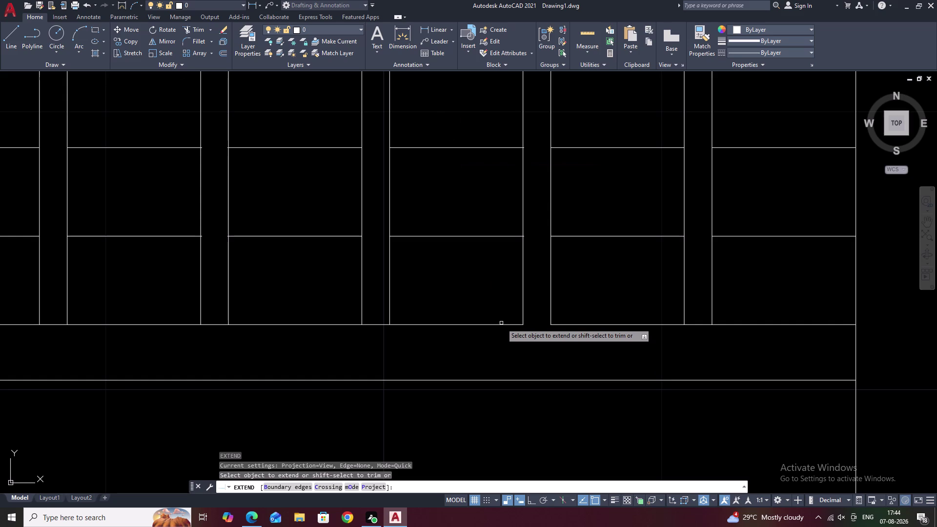
key(space)
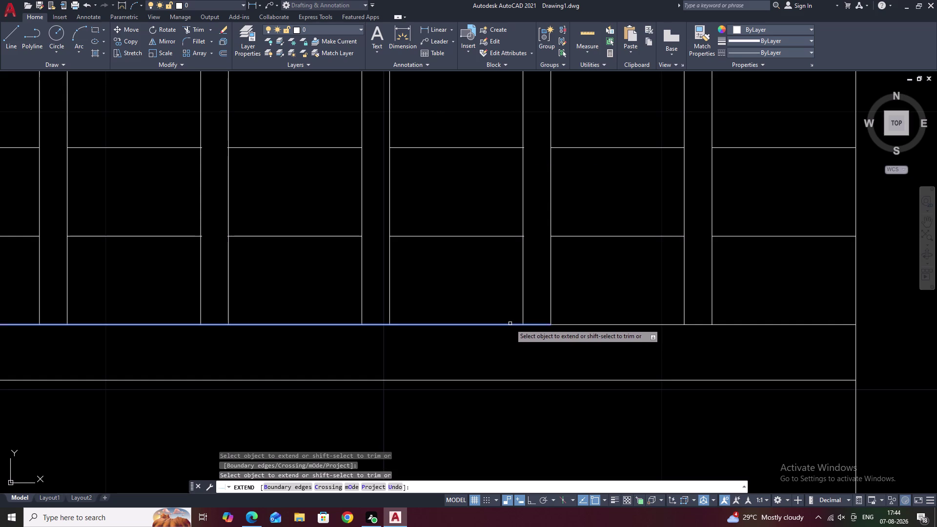
click(510, 323)
key(Escape)
scroll(down, 3)
middle_drag(501, 282, 438, 278)
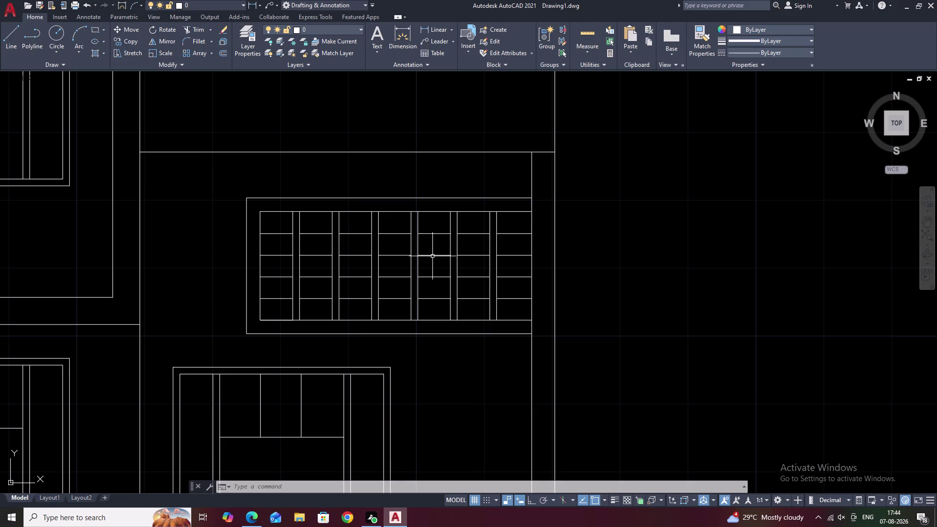
Try offsetting the window's right frame line by 0.05, then cancel.
scroll(up, 3)
key(Escape)
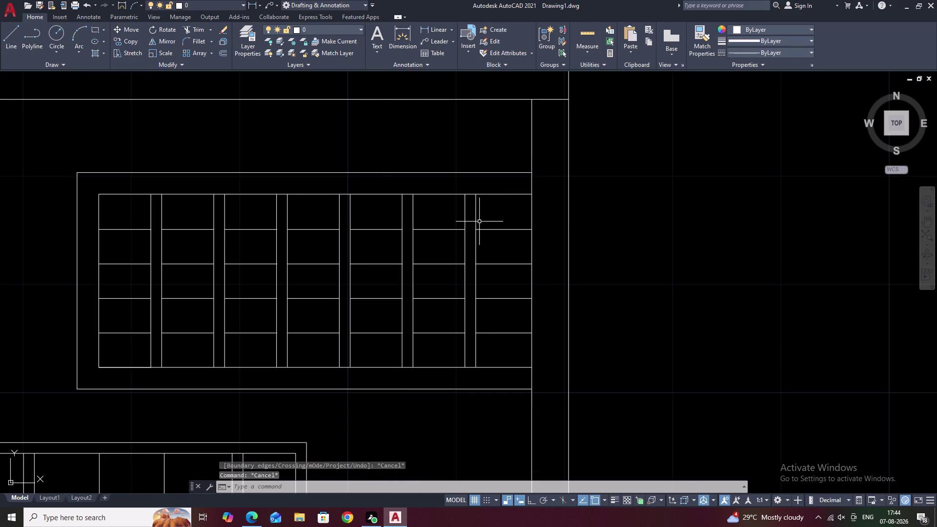
text(O .)
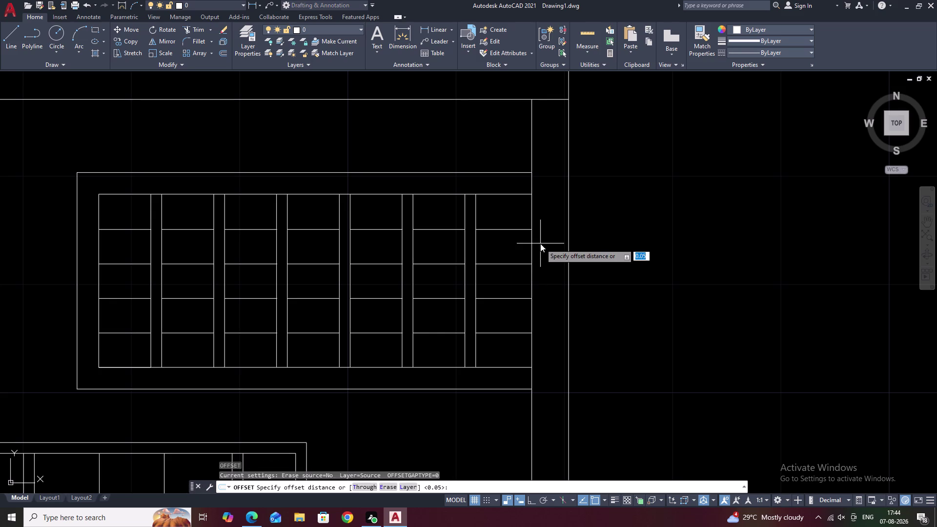
text(05)
key(space)
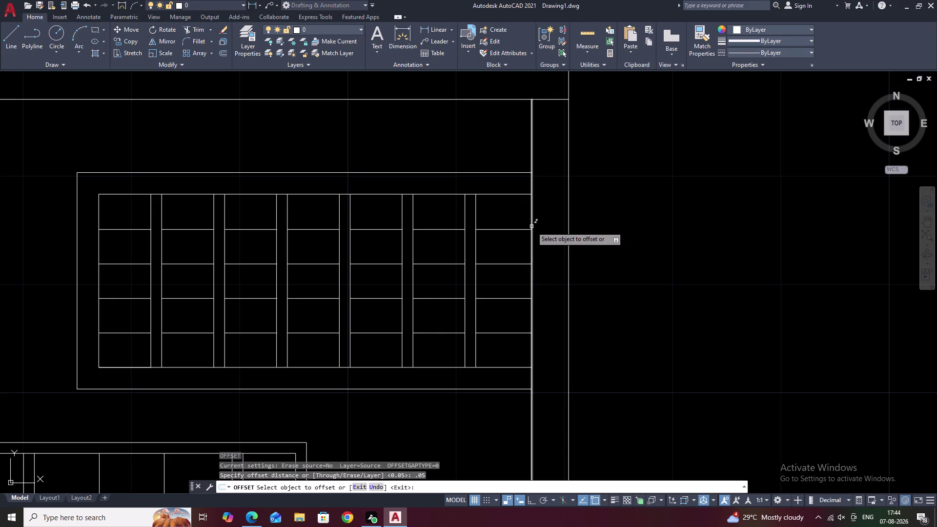
double_click(531, 226)
key(Escape)
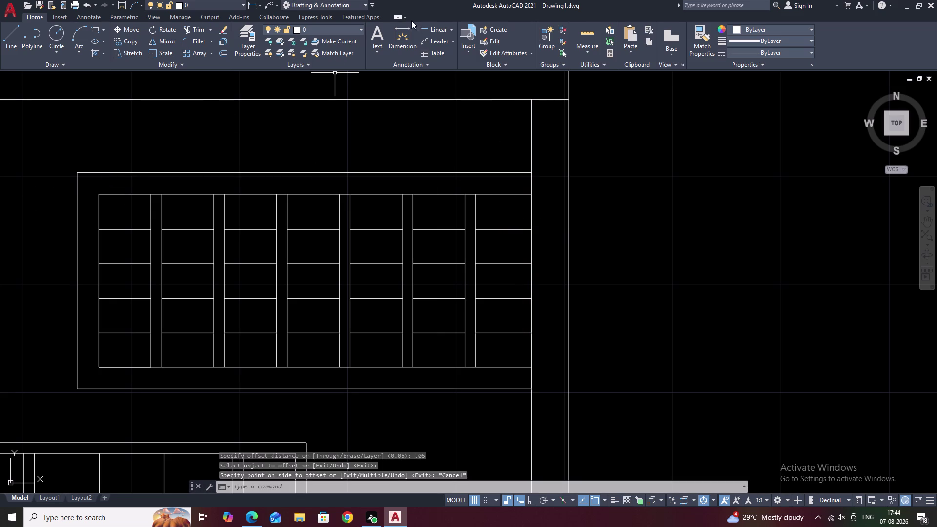
Measure the distance from the frame's top edge to the grid's top edge.
click(424, 26)
click(375, 172)
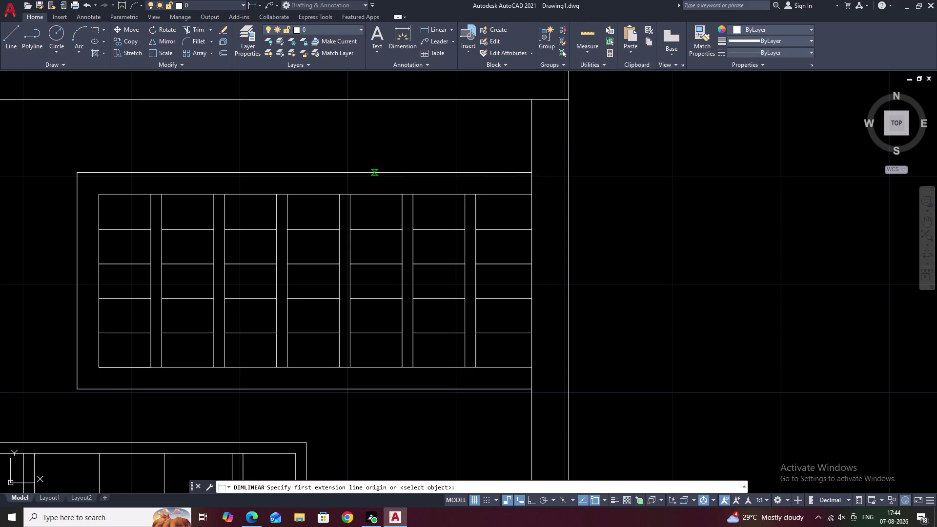
click(374, 193)
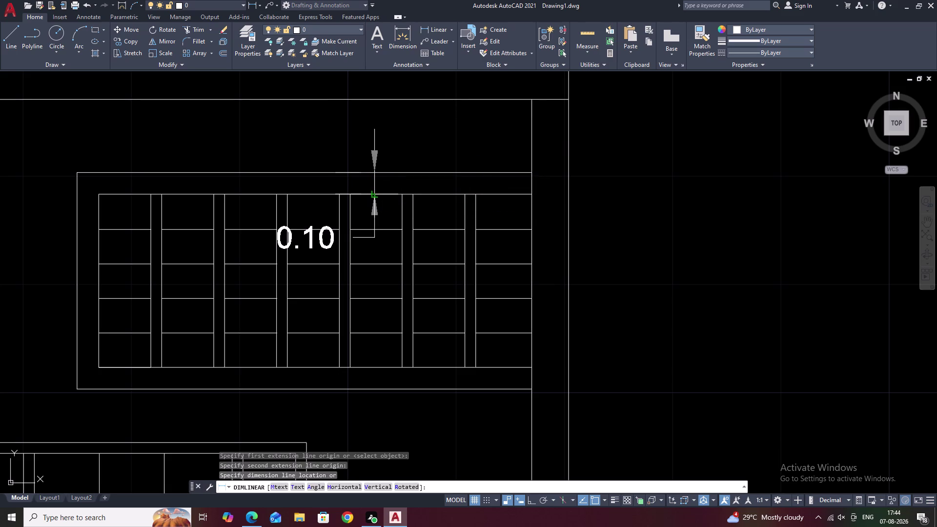
key(Escape)
key(space)
text(.1)
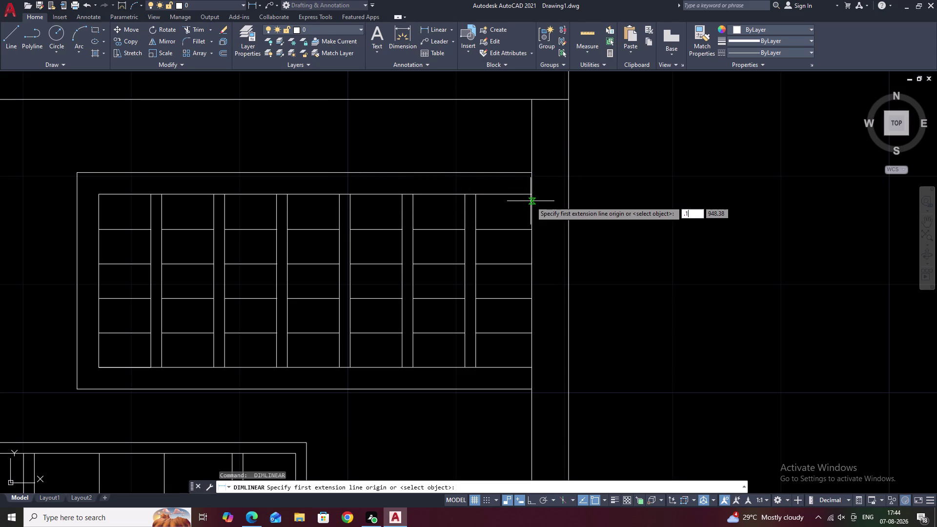
text(0)
key(space)
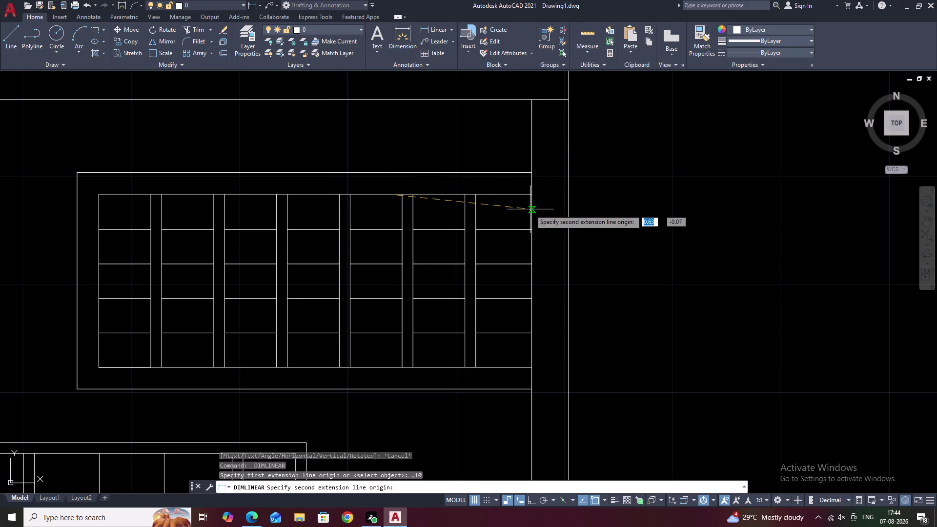
key(Escape)
Offset the window's right frame line 0.10 inward.
text(O .)
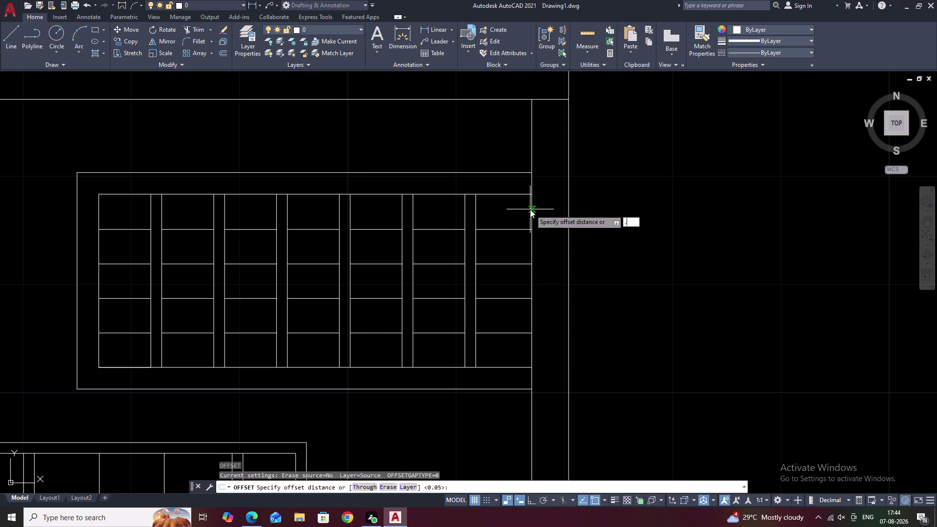
text(10)
key(space)
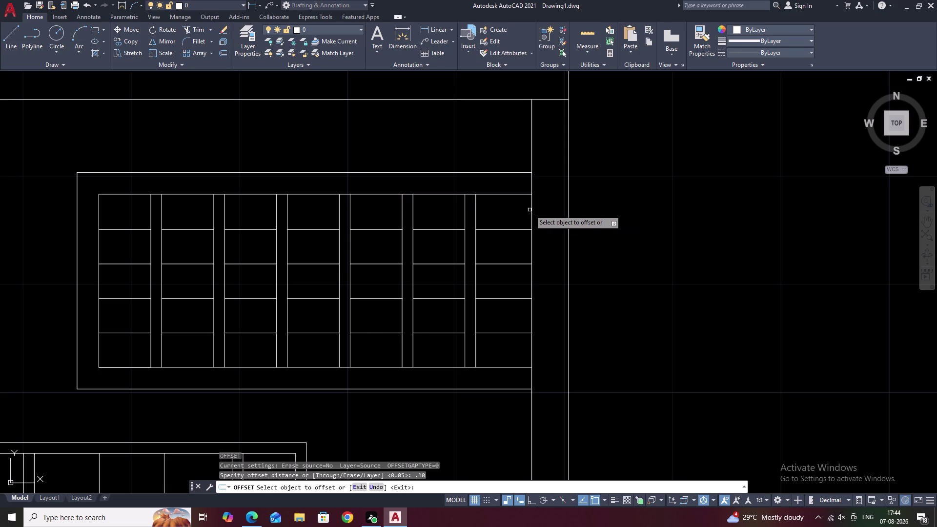
click(533, 209)
click(503, 210)
key(Escape)
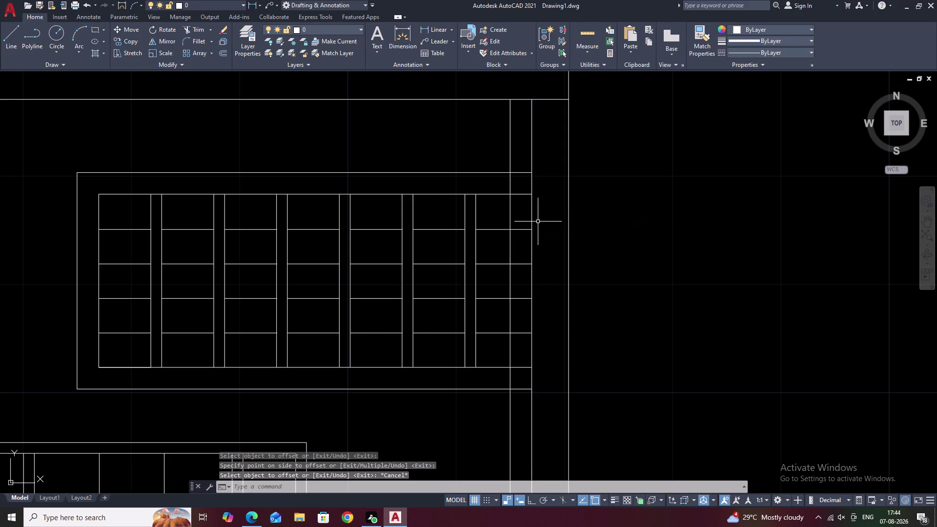
Trim the grid lines and frame top line extending past the new edge.
key(r)
key(BackSpace)
text(TR)
key(space)
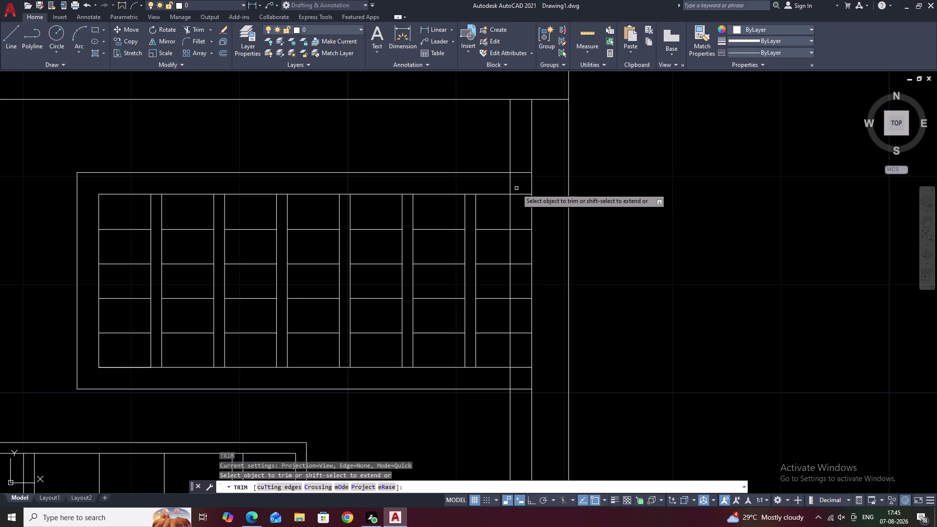
drag(522, 187, 520, 225)
drag(521, 204, 521, 354)
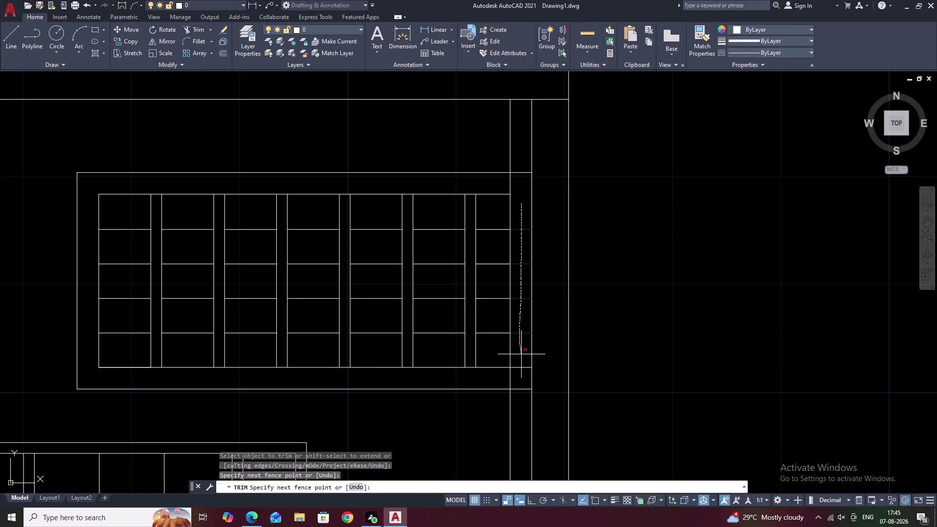
drag(521, 354, 521, 380)
drag(521, 186, 495, 185)
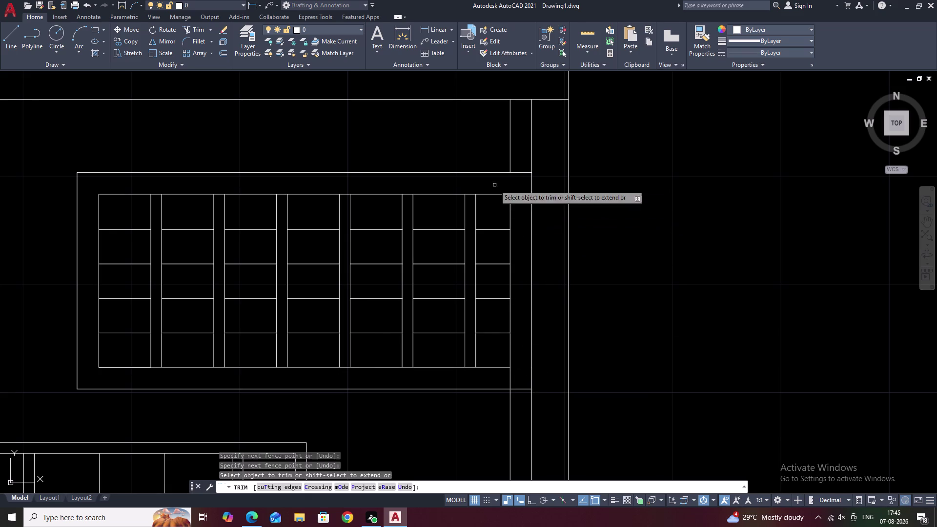
drag(517, 372, 494, 378)
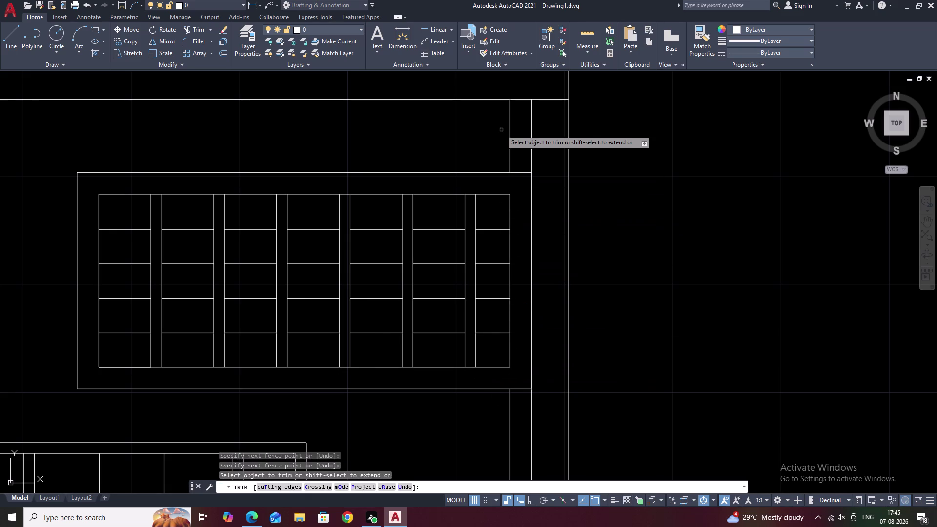
key(Escape)
Erase the leftover vertical line above the window frame.
click(509, 135)
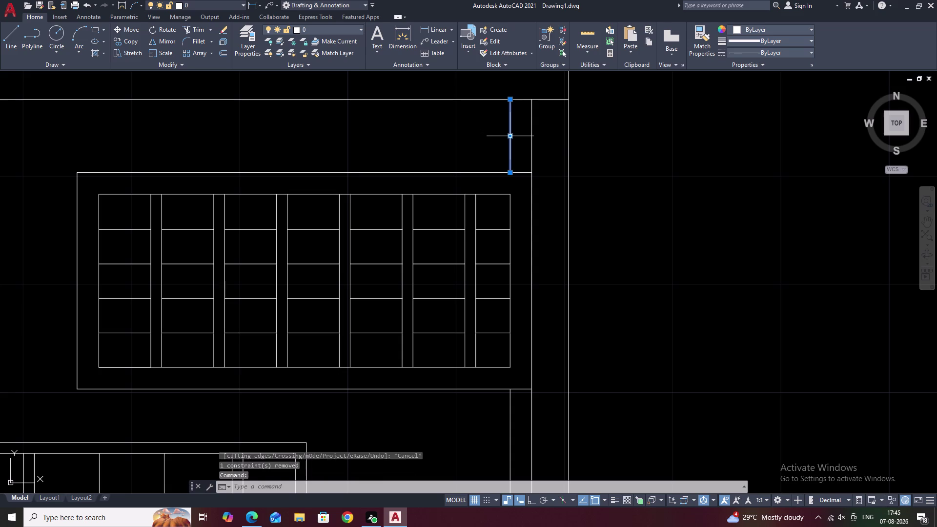
text(E)
key(space)
middle_drag(515, 263, 537, 25)
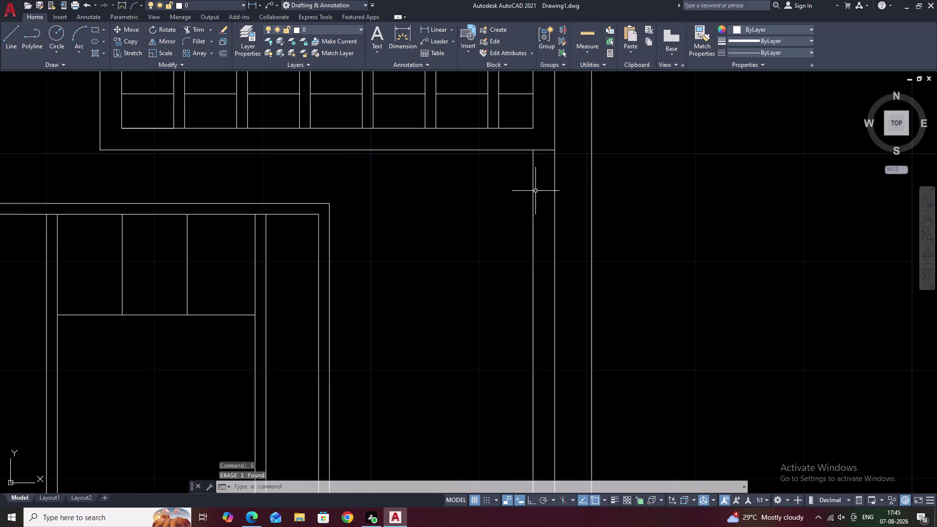
Erase a stray line beside the gridded window.
click(532, 191)
text(E)
key(space)
scroll(down, 3)
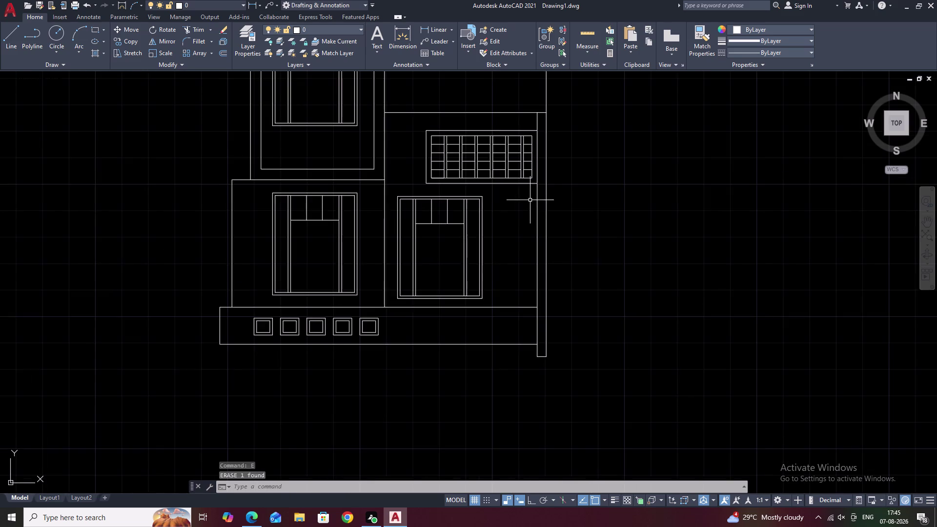
middle_drag(528, 217, 531, 253)
Pan across the upper wall and select the small square window in the right panel.
scroll(up, 3)
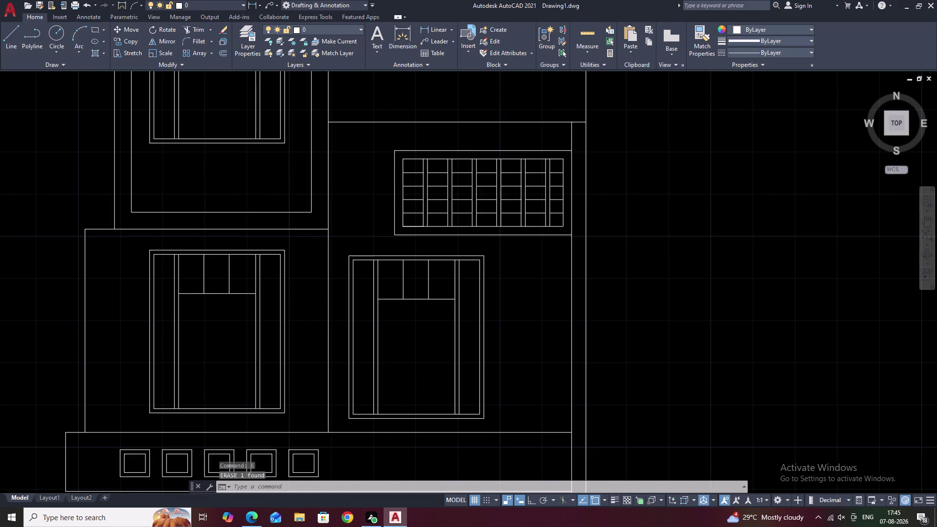
middle_drag(489, 194, 531, 195)
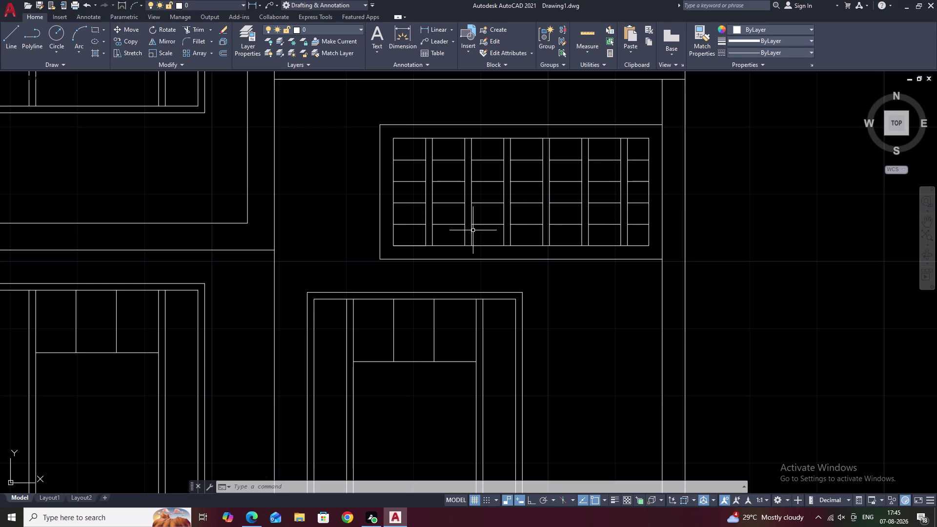
middle_drag(500, 205, 511, 288)
middle_drag(531, 270, 543, 251)
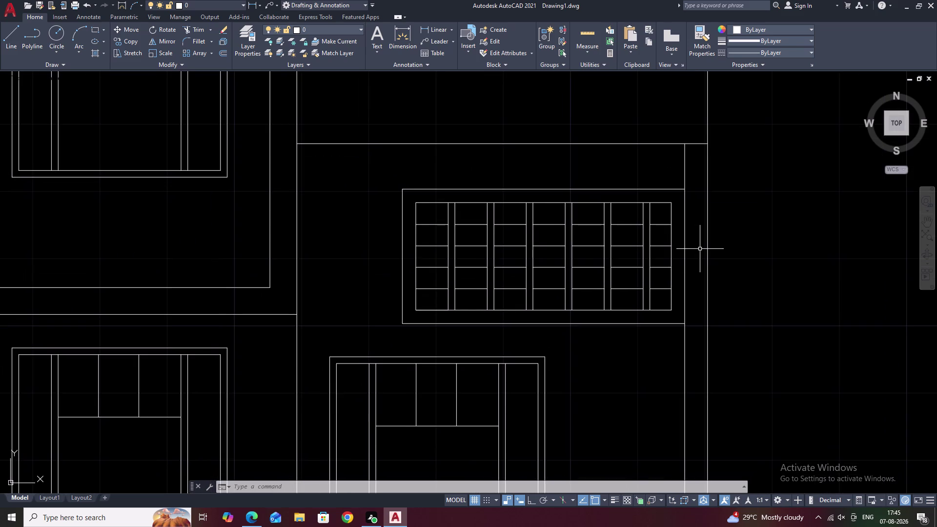
middle_drag(659, 150, 676, 244)
scroll(down, 3)
middle_drag(638, 198, 635, 226)
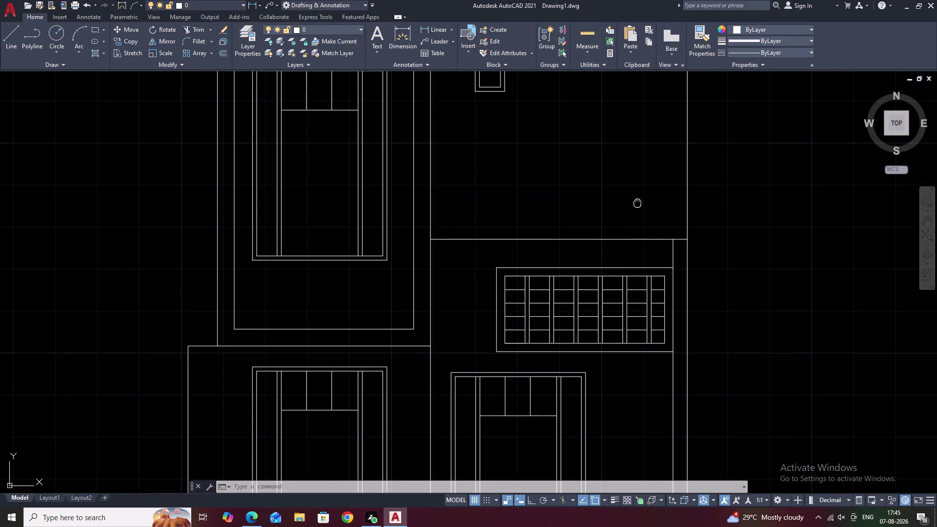
middle_drag(635, 227, 635, 240)
scroll(down, 3)
middle_drag(635, 247, 632, 195)
middle_drag(579, 193, 574, 204)
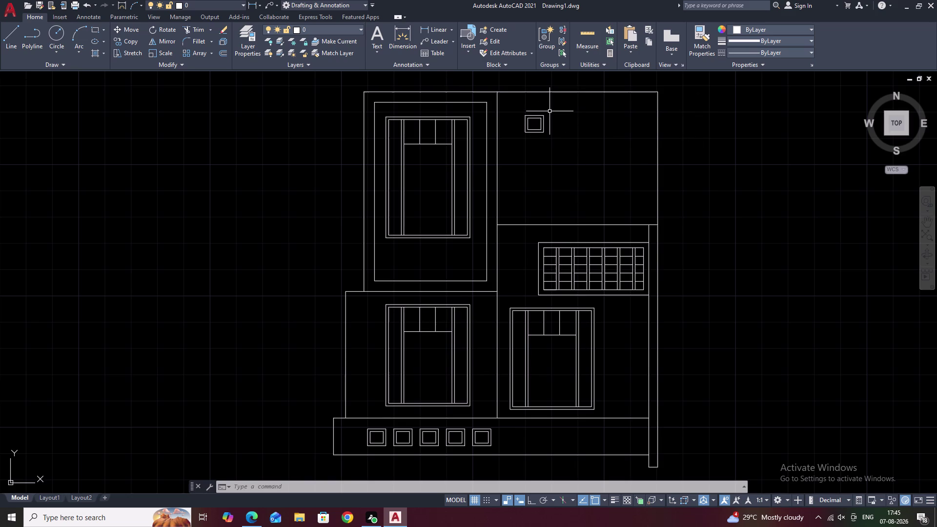
drag(550, 111, 539, 150)
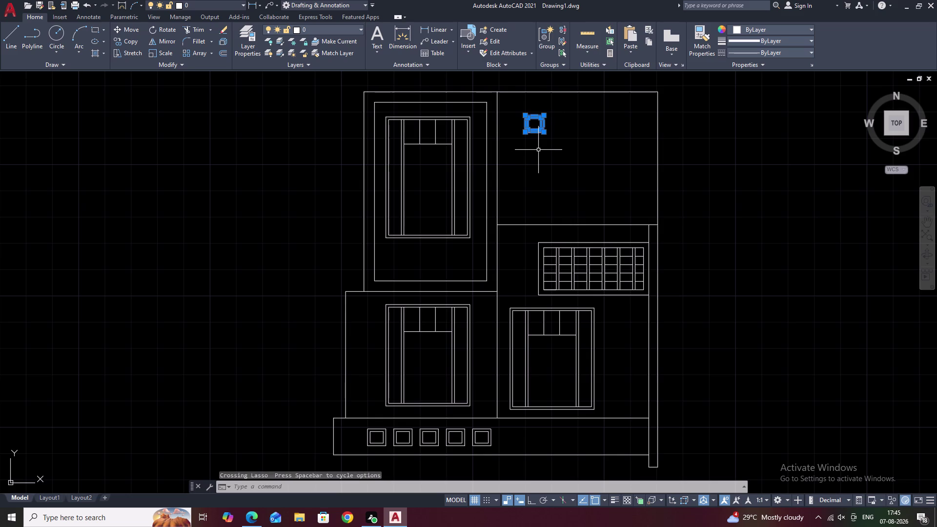
Start a rectangular array (AR) of the selected small window.
key(a)
text(R)
key(space)
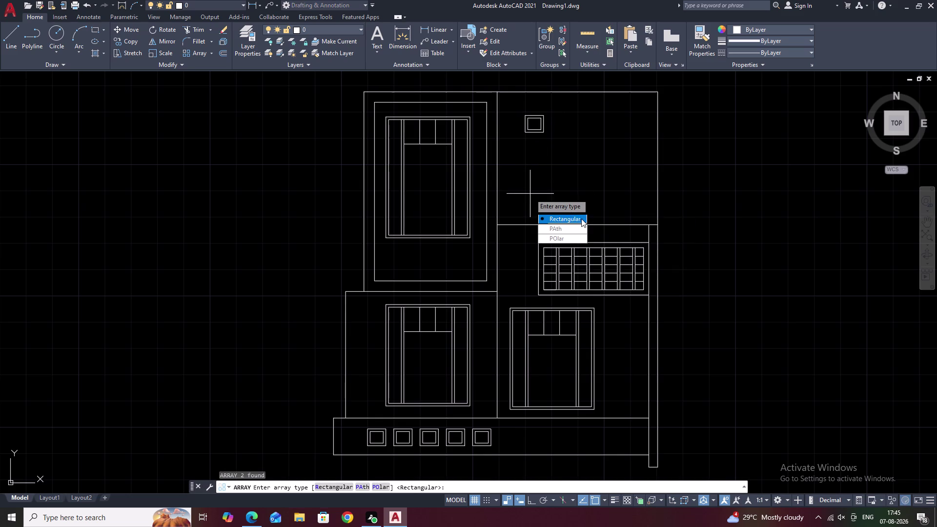
drag(581, 218, 530, 194)
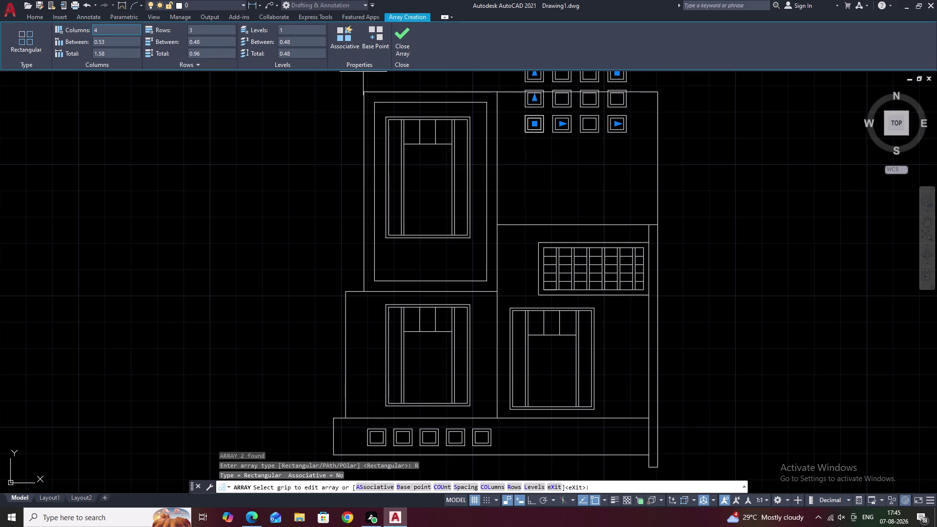
Set the array to 1 column and 4 rows.
click(197, 31)
key(BackSpace)
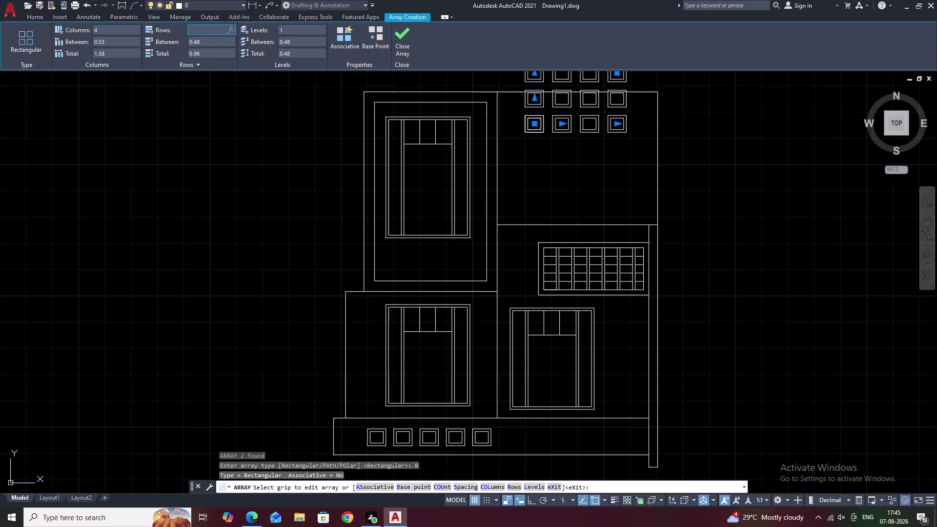
key(1)
click(198, 87)
click(109, 29)
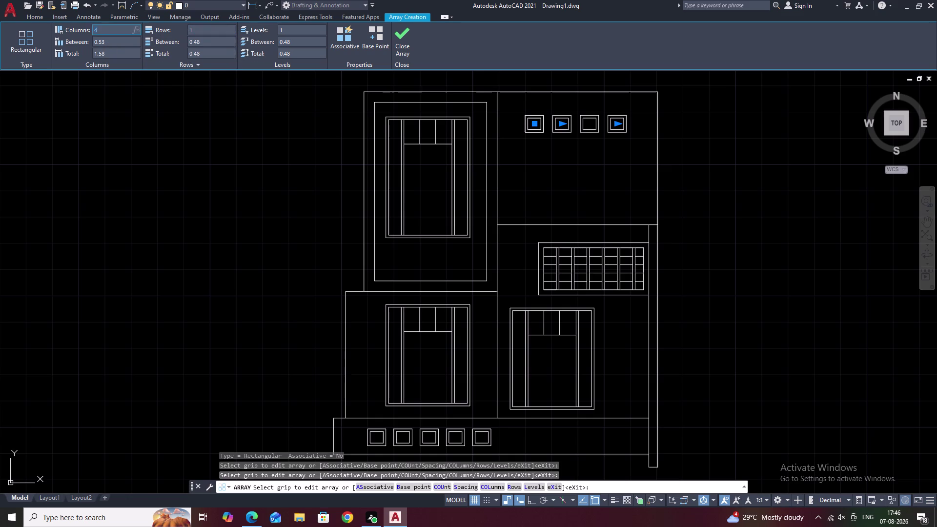
key(BackSpace)
key(1)
click(206, 28)
click(204, 32)
key(BackSpace)
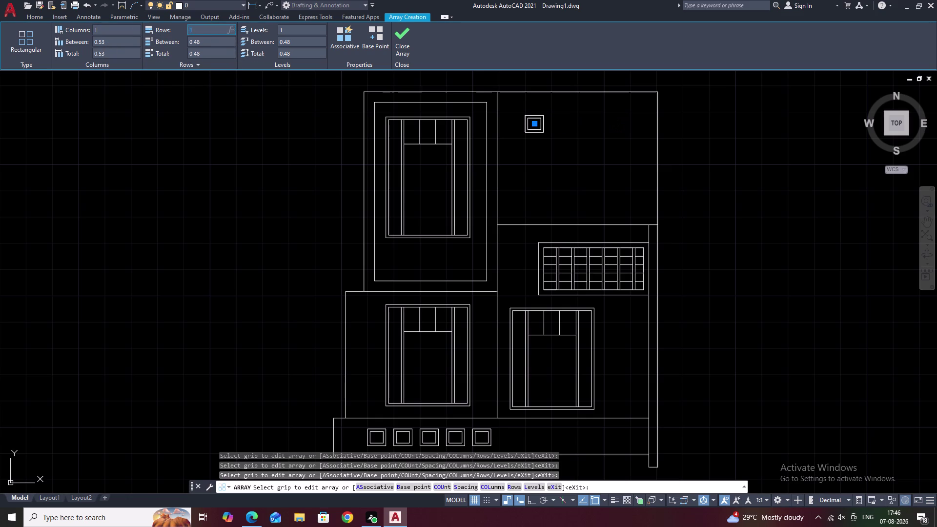
key(4)
click(228, 131)
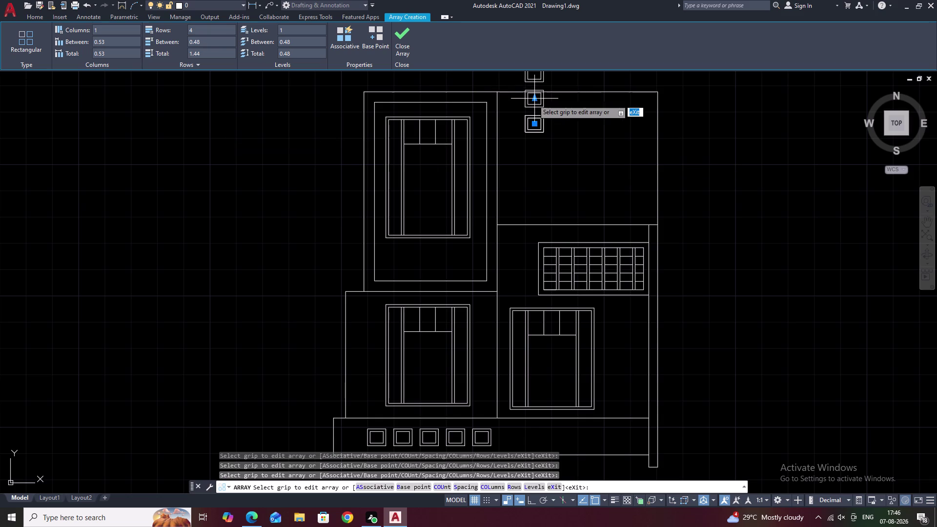
Drag the row spacing downward so the windows stack below the original.
click(533, 99)
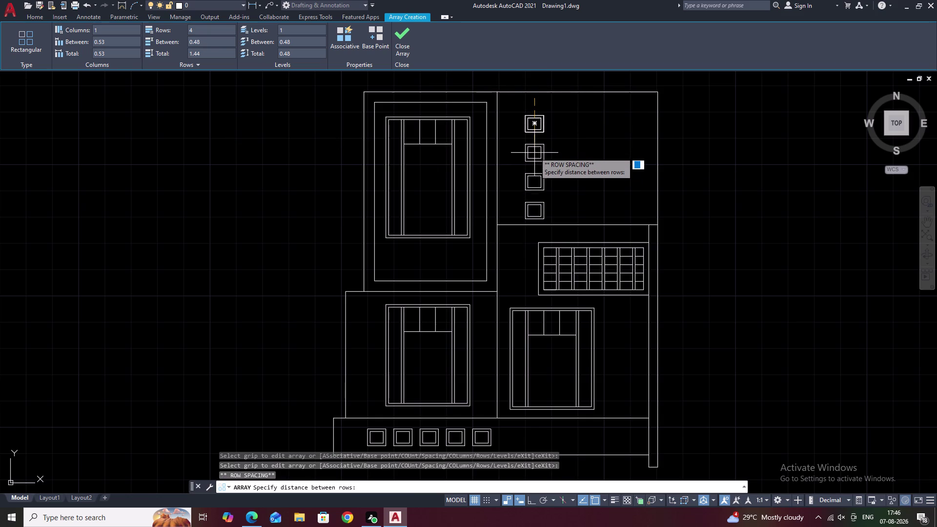
click(535, 152)
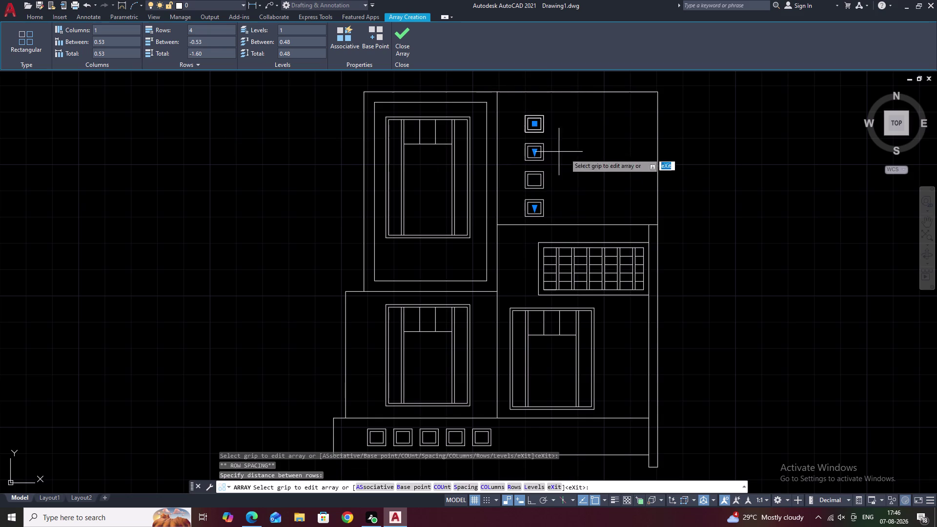
click(599, 162)
key(Escape)
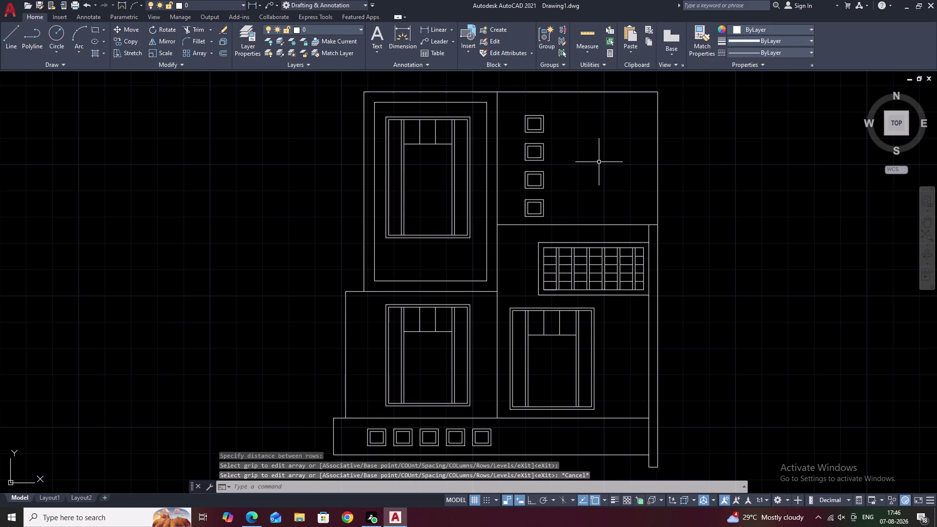
Select all four stacked windows, retrying after an incomplete selection.
drag(554, 111, 544, 111)
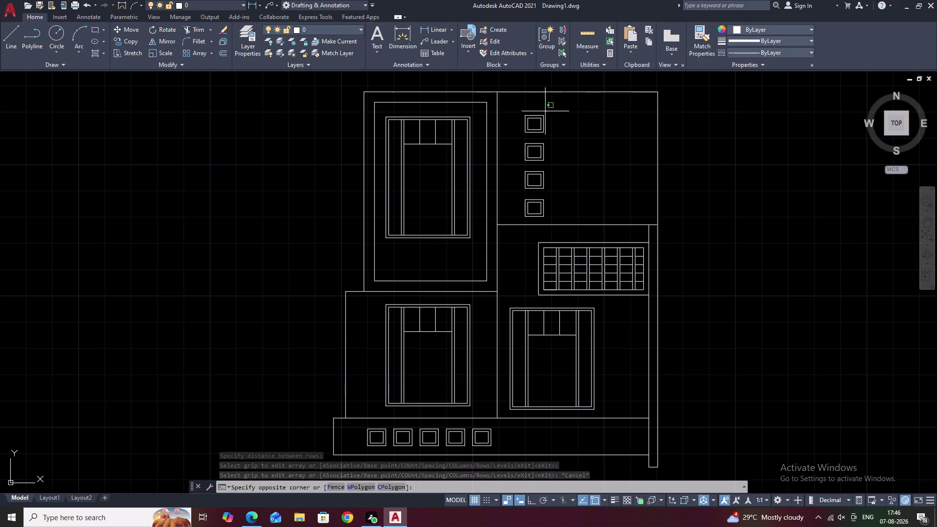
drag(543, 111, 521, 199)
drag(522, 202, 531, 205)
right_click(523, 202)
click(576, 181)
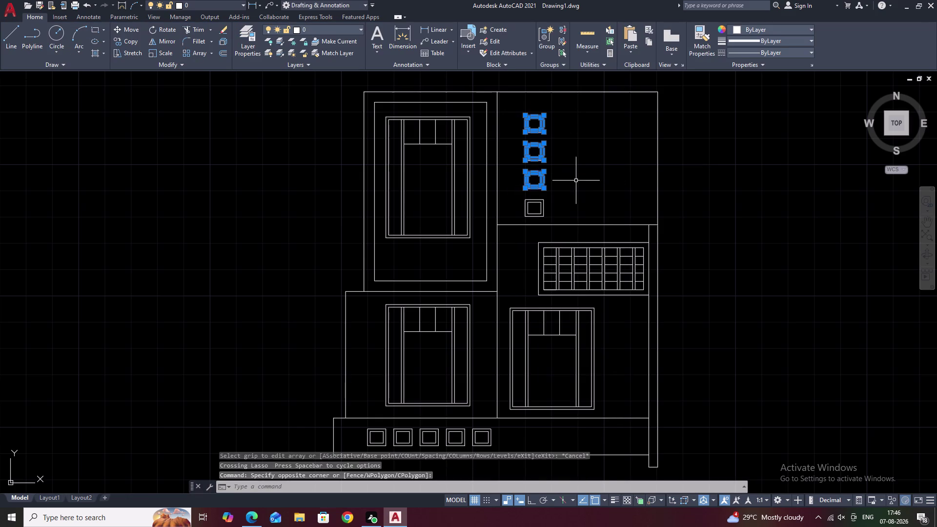
key(Escape)
drag(544, 105, 506, 160)
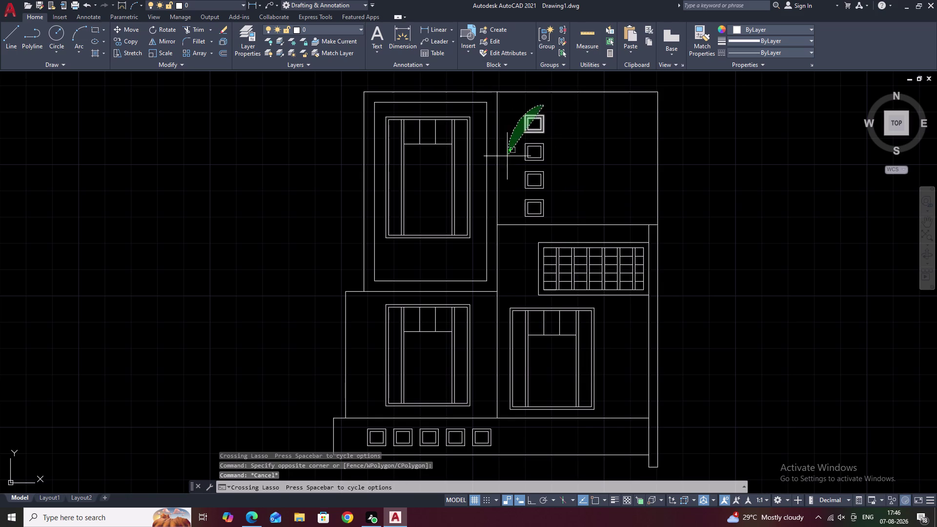
drag(507, 160, 538, 210)
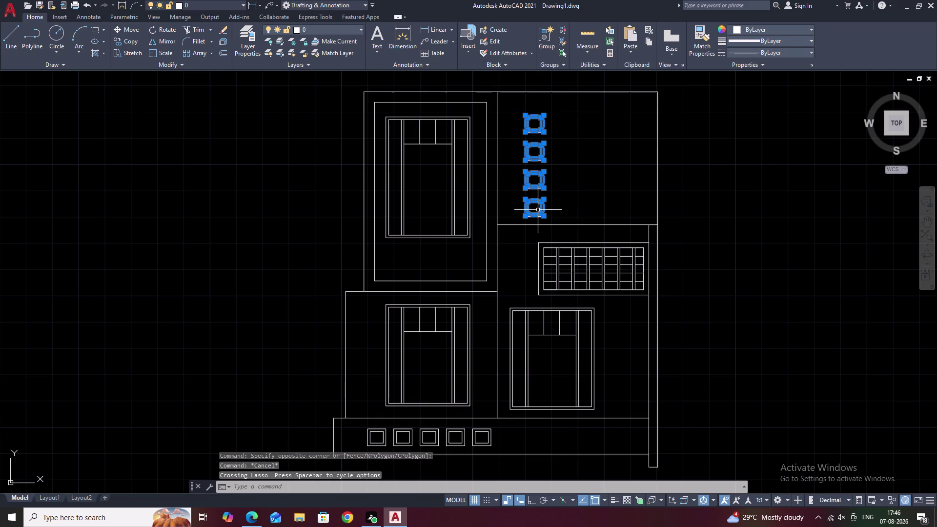
Move the four windows slightly to the left.
text(M)
key(space)
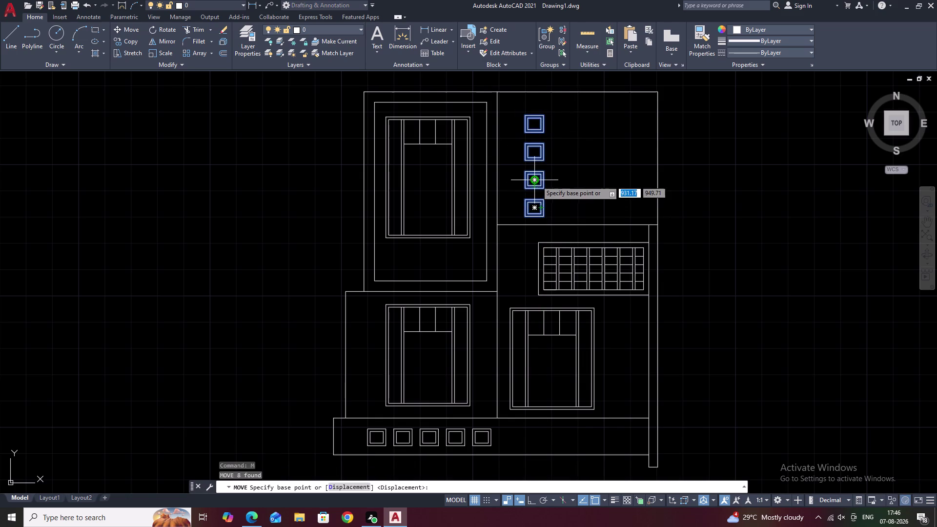
click(536, 180)
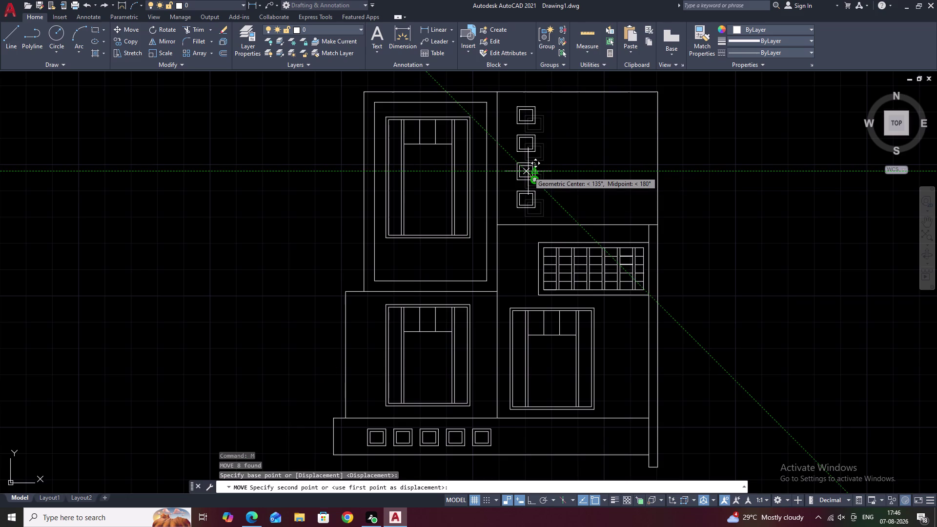
click(527, 174)
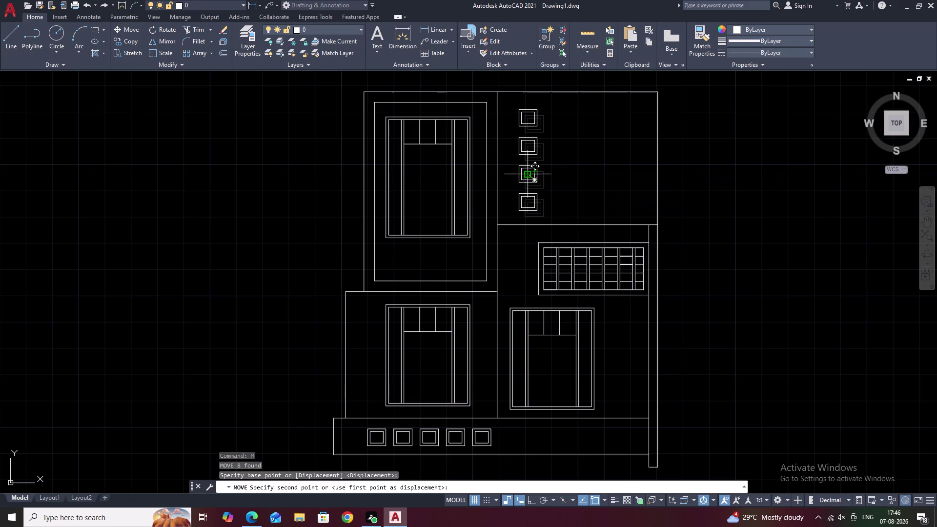
key(Escape)
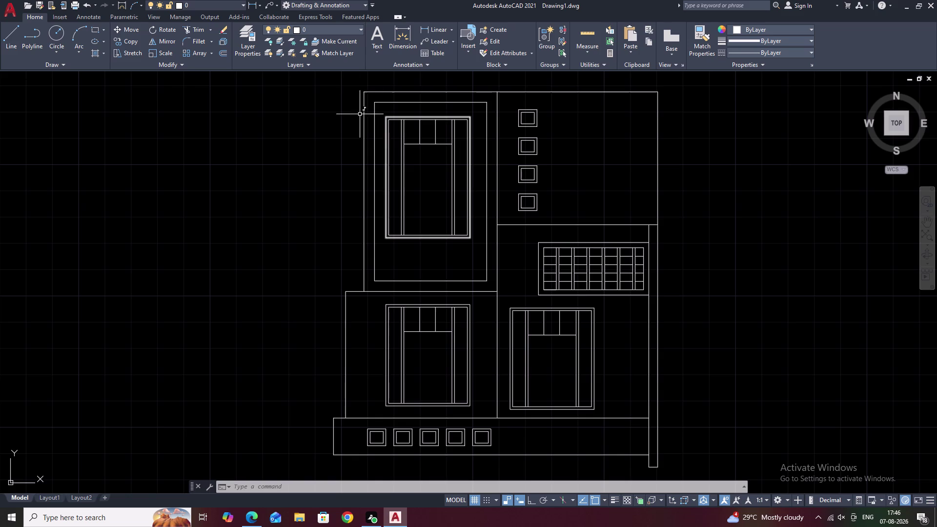
Stretch the right upper wall line's top endpoint above the roof.
middle_drag(560, 160, 558, 237)
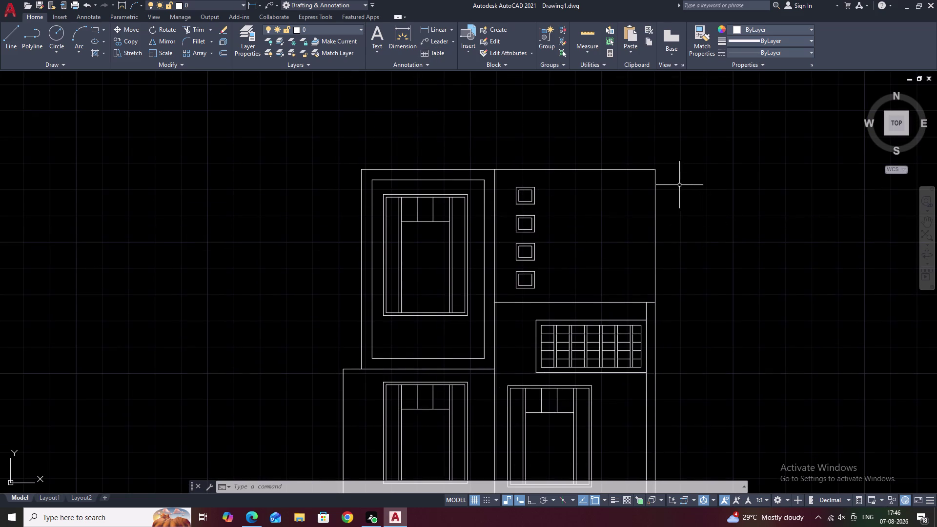
click(654, 183)
click(656, 169)
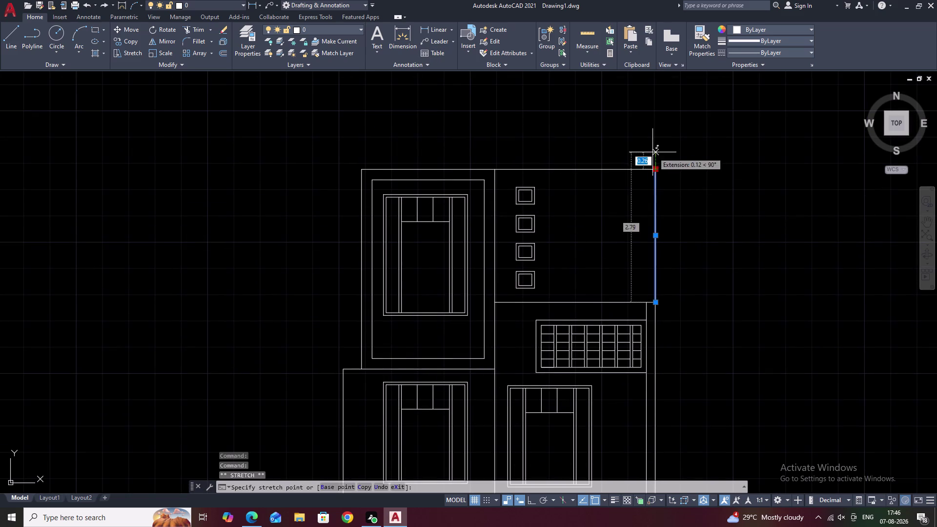
click(652, 146)
key(Escape)
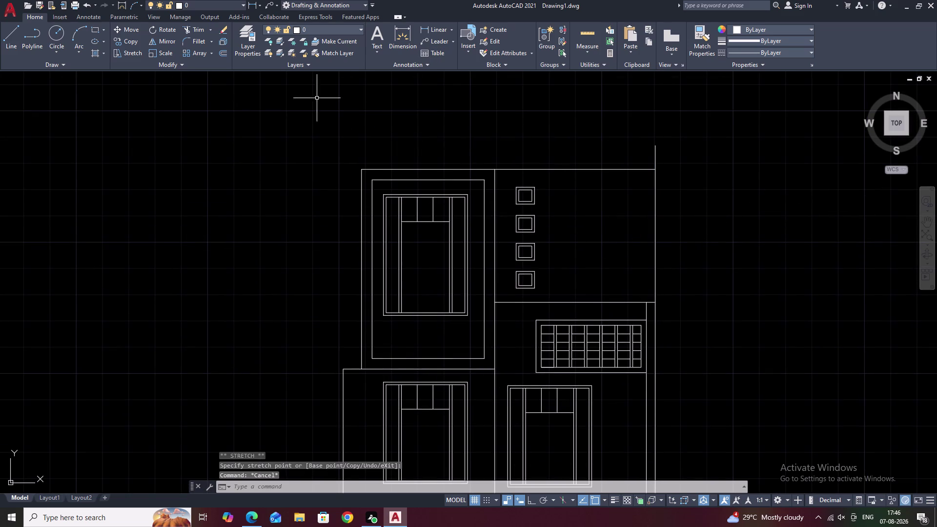
click(443, 29)
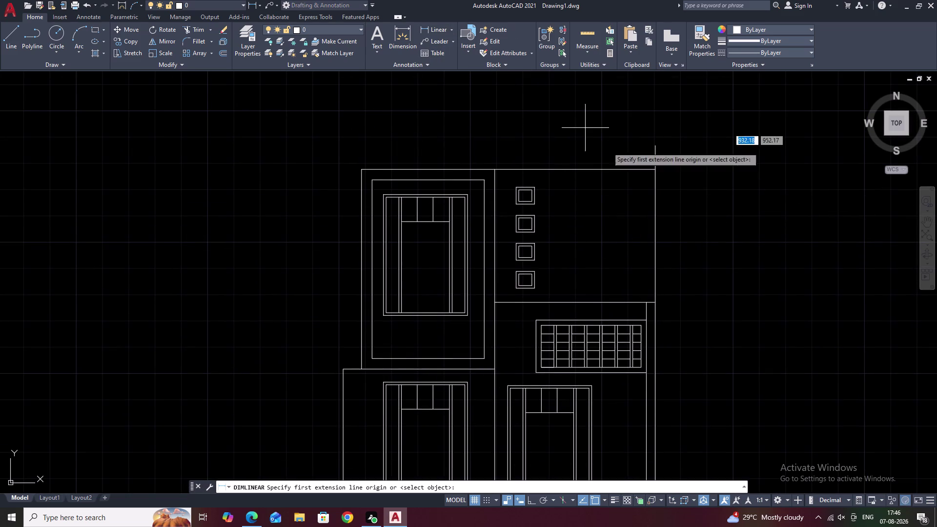
Dimension the 5.59 overall width above the roof.
click(364, 169)
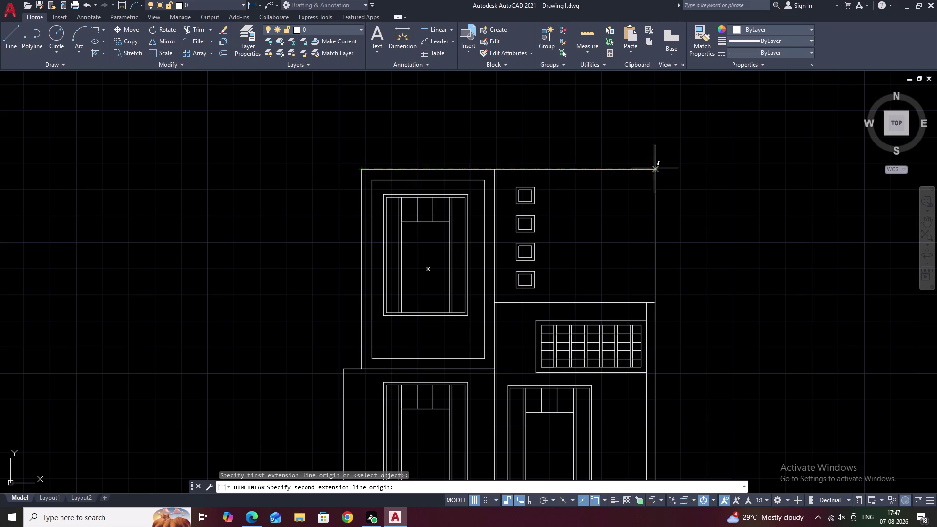
click(654, 169)
click(632, 150)
middle_drag(495, 186, 541, 135)
Add the 3.80 upper storey height dimension on the left side.
key(space)
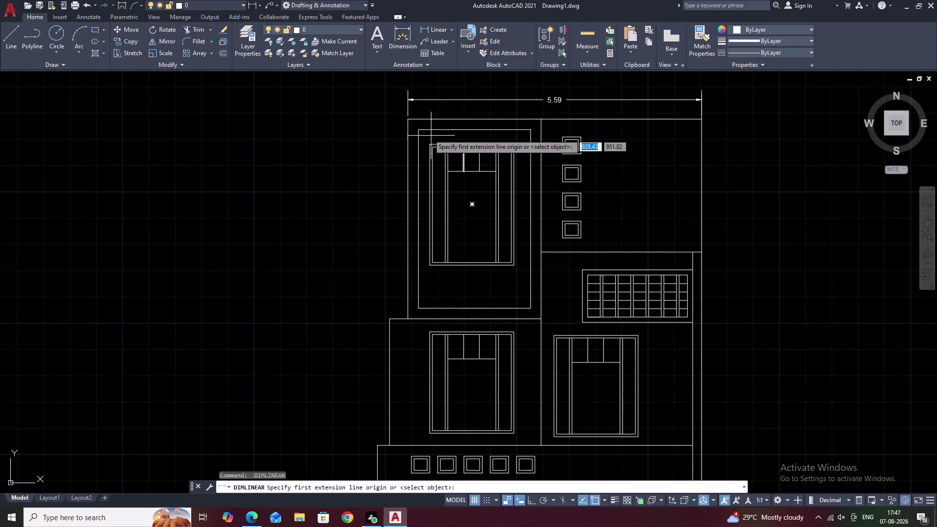
click(406, 119)
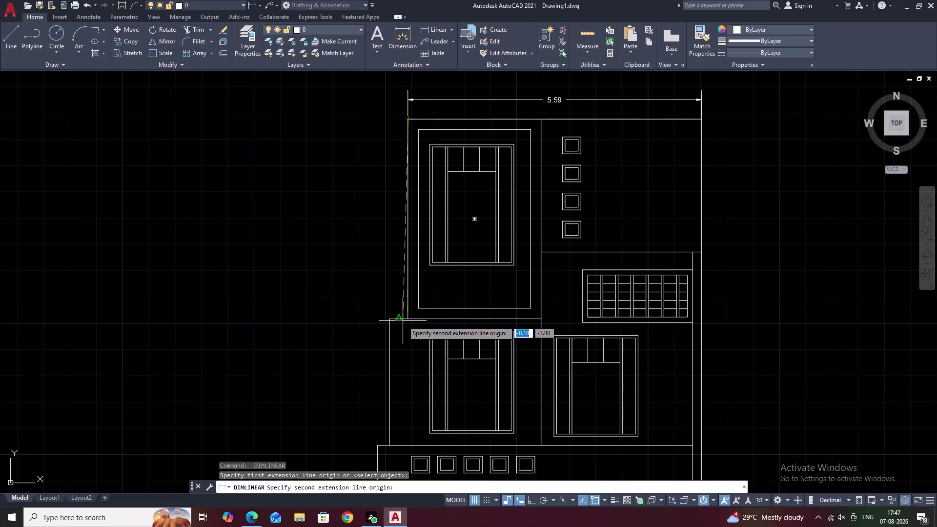
click(405, 322)
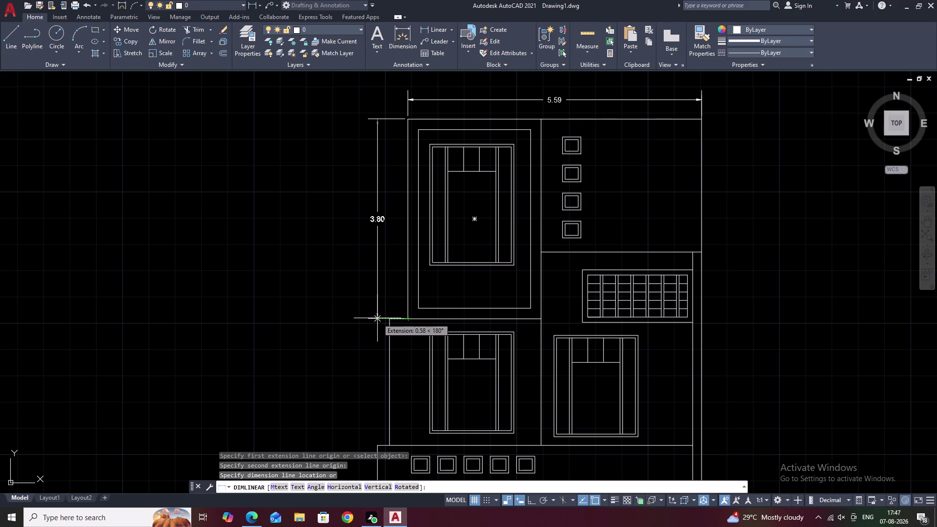
click(388, 318)
middle_drag(390, 354, 399, 309)
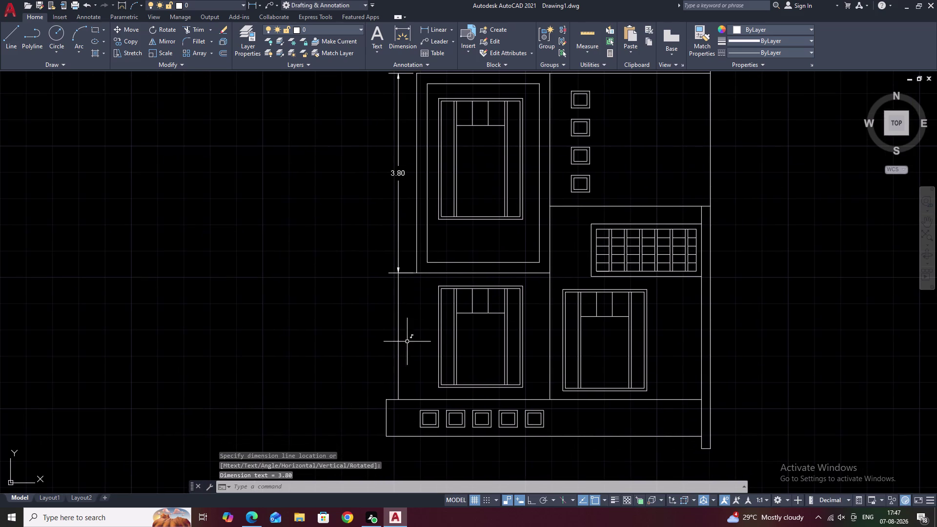
Add the 2.41 lower storey height dimension on the left side.
key(space)
click(396, 400)
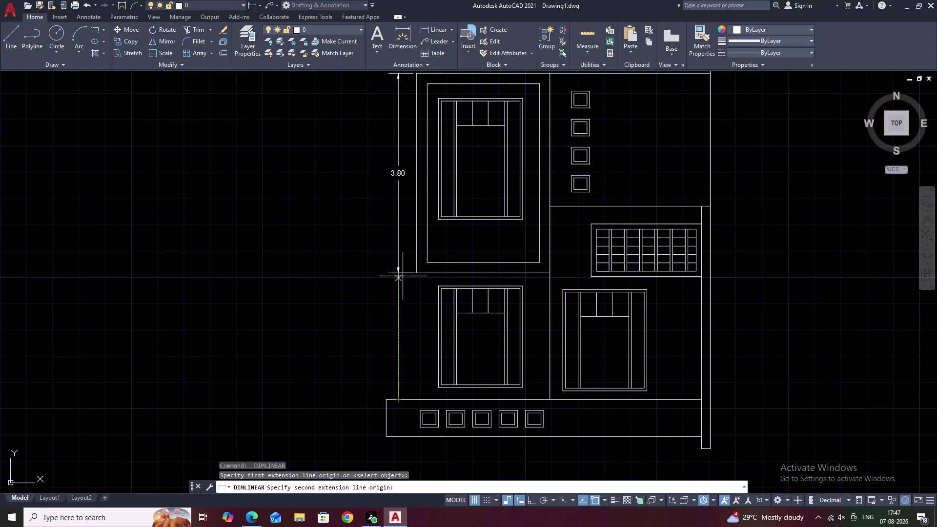
click(395, 273)
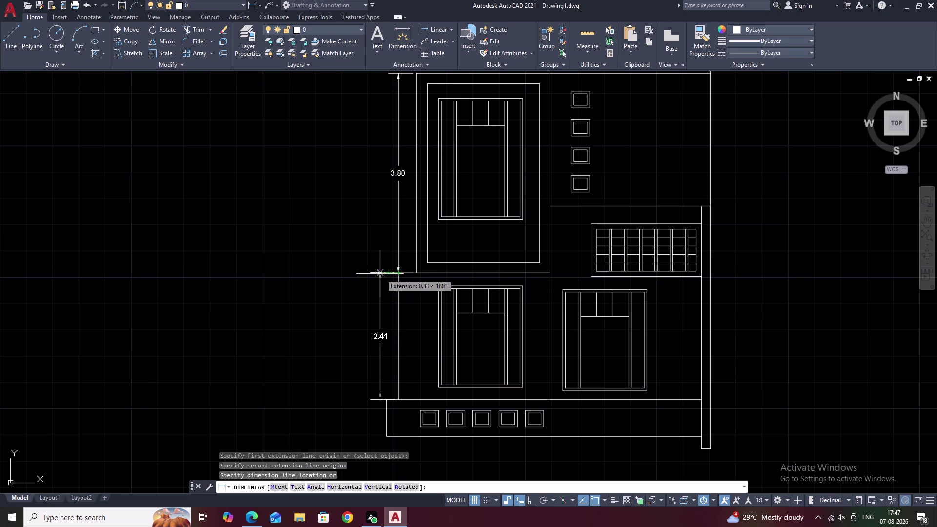
click(376, 275)
scroll(down, 3)
middle_drag(513, 309, 491, 310)
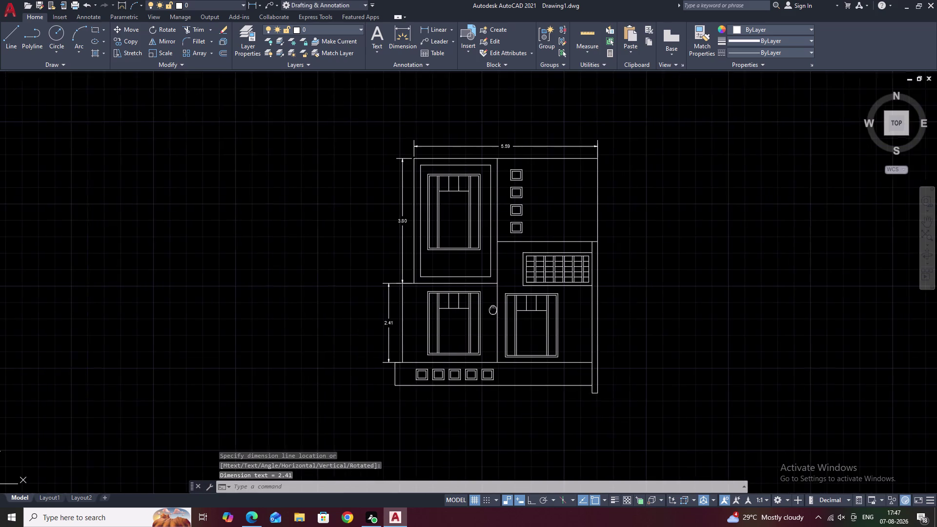
middle_drag(491, 310, 488, 311)
middle_drag(528, 298, 479, 292)
scroll(up, 3)
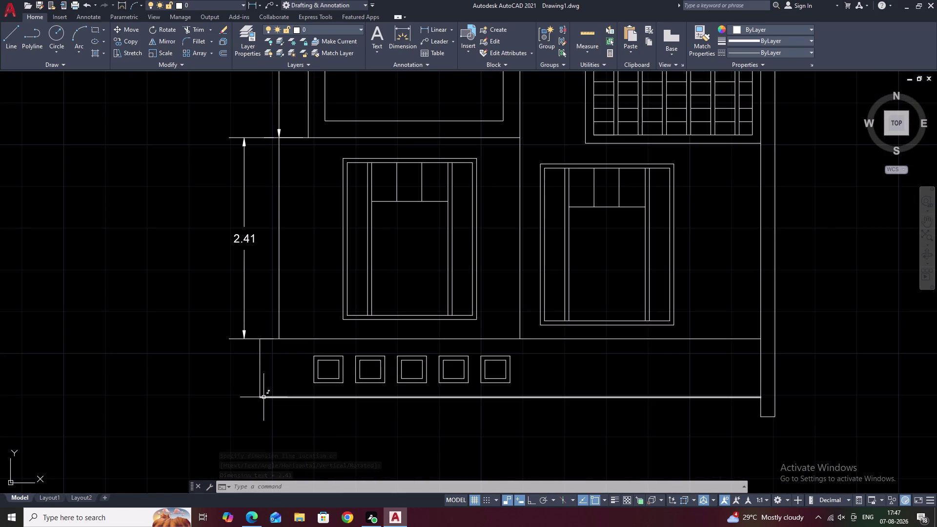
Start a plinth dimension from the ground line corner, then cancel it.
key(space)
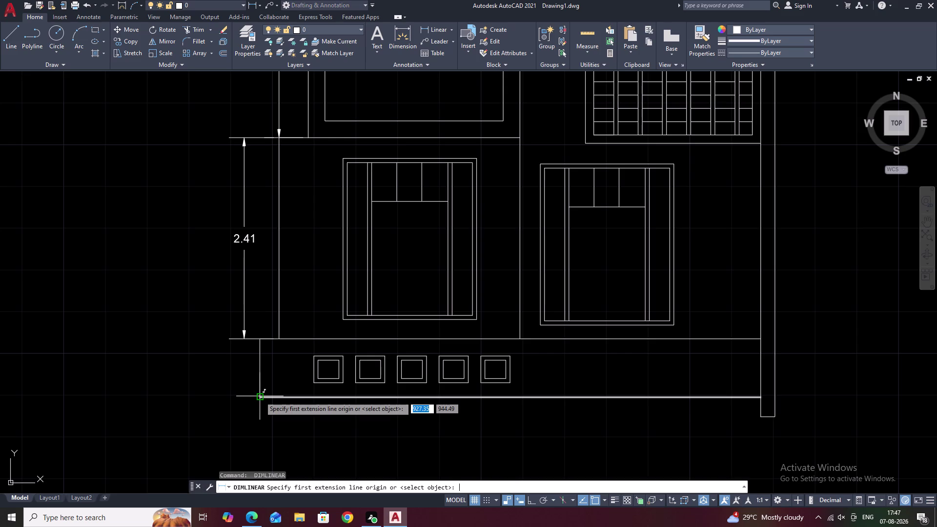
click(259, 396)
click(261, 340)
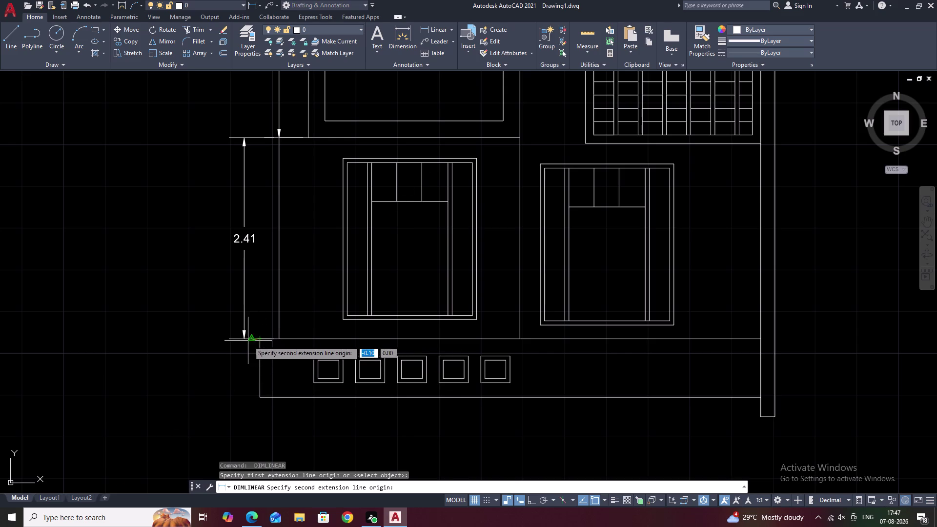
key(Escape)
key(Escape)
key(Escape)
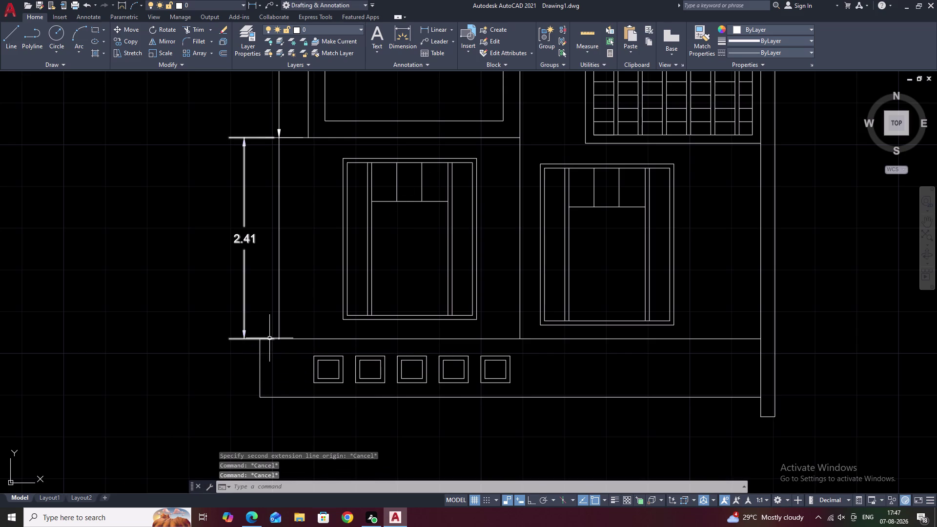
Dimension the 0.70 plinth height from plinth top to ground line.
click(440, 26)
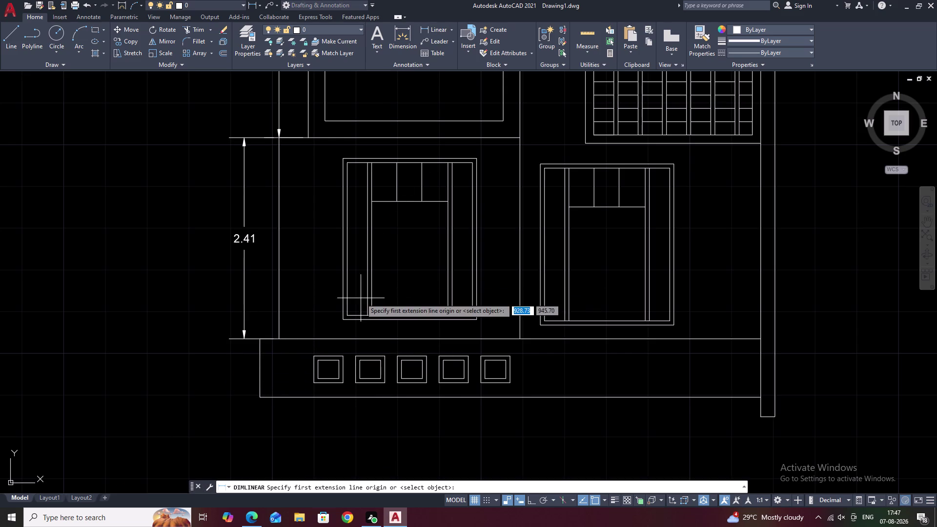
click(262, 341)
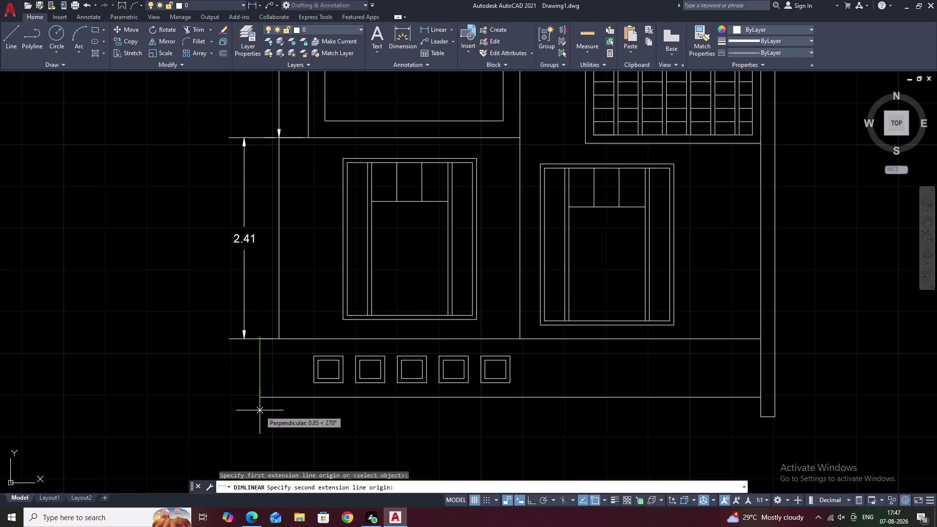
double_click(262, 398)
click(245, 399)
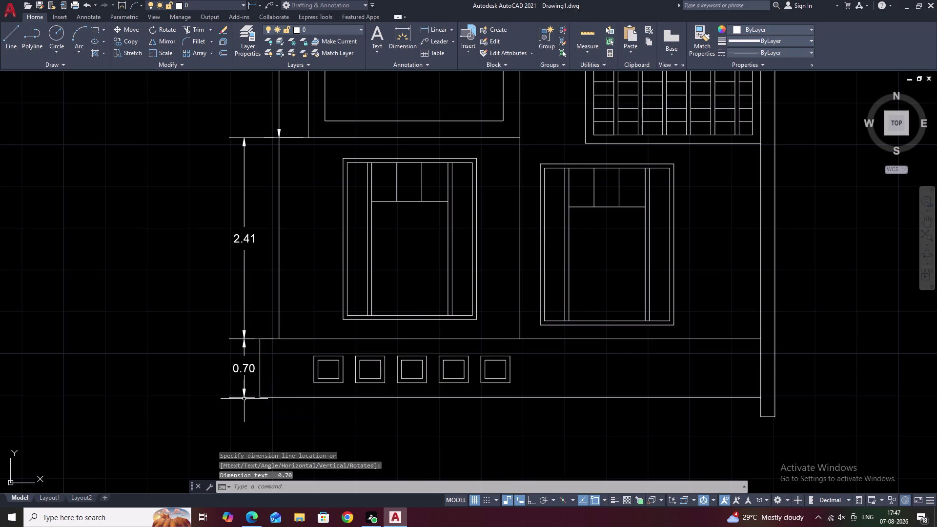
key(Escape)
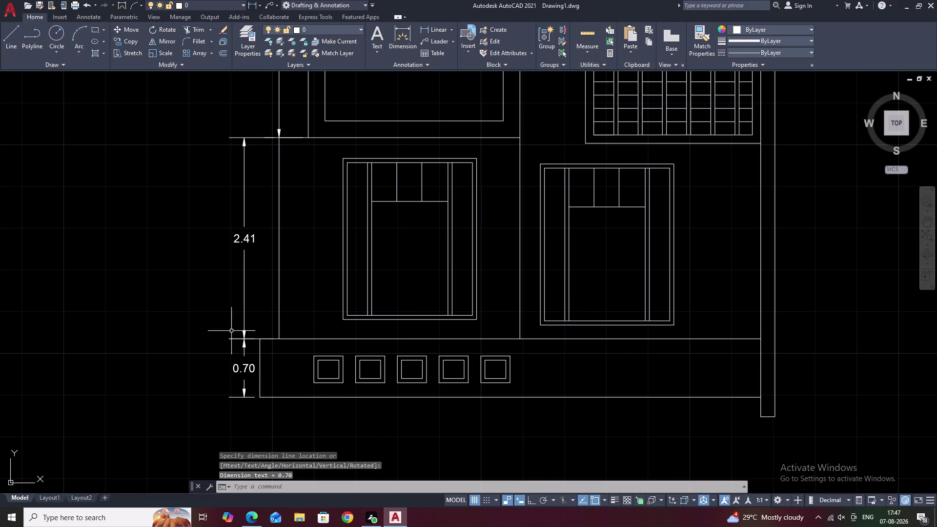
Open the Dimension Style Manager and close it again.
text(D)
key(space)
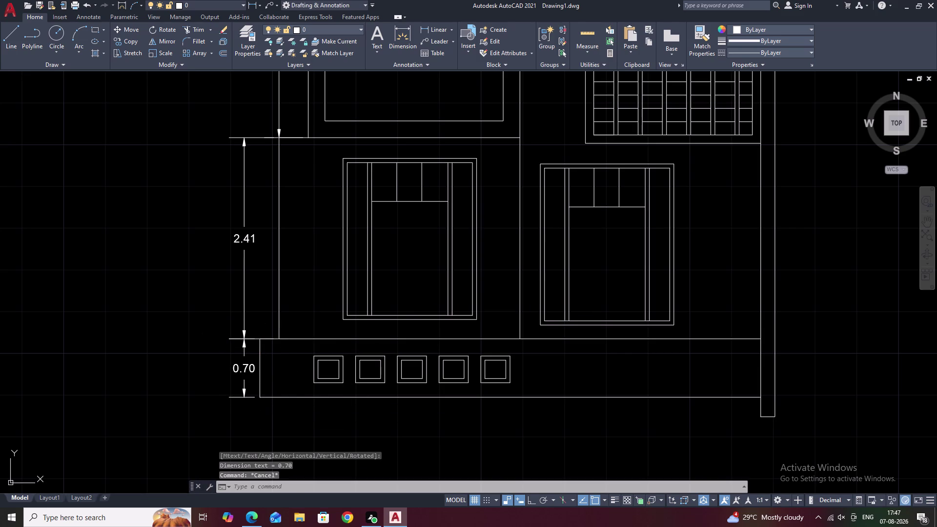
key(Escape)
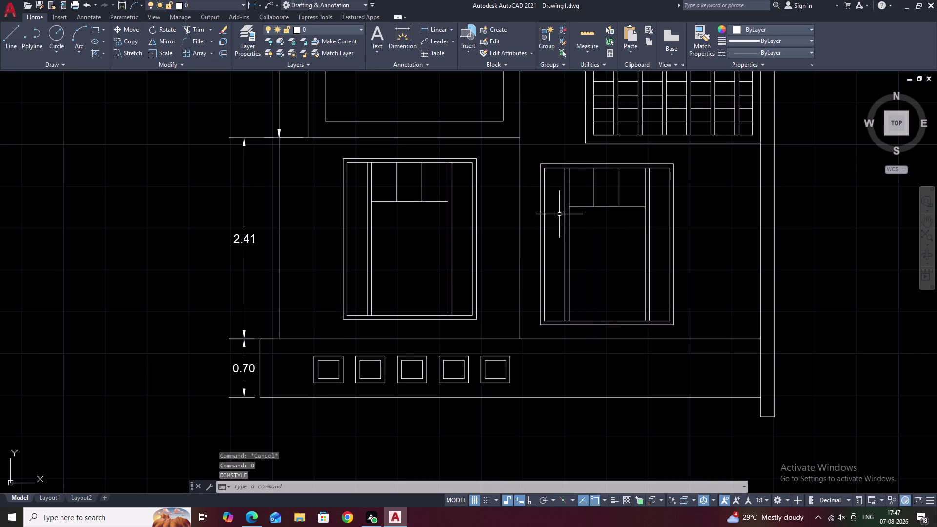
middle_drag(521, 272, 477, 299)
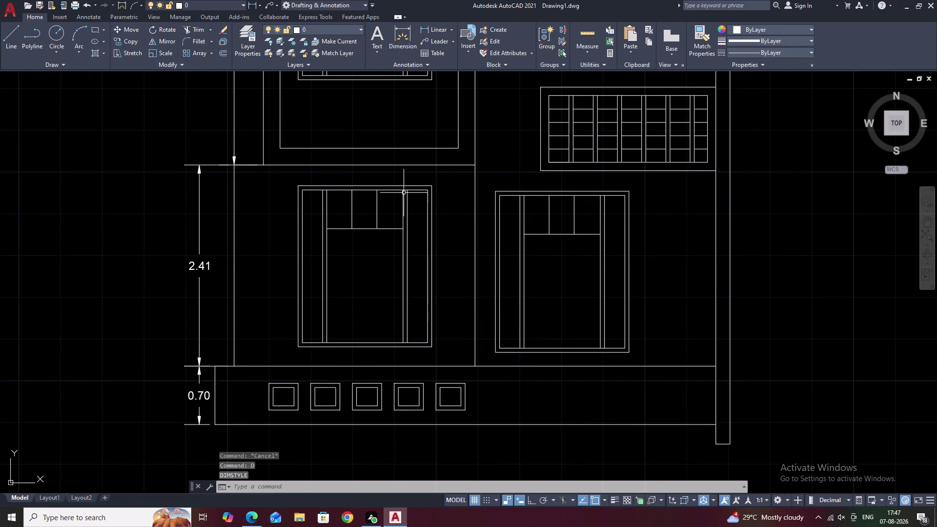
key(space)
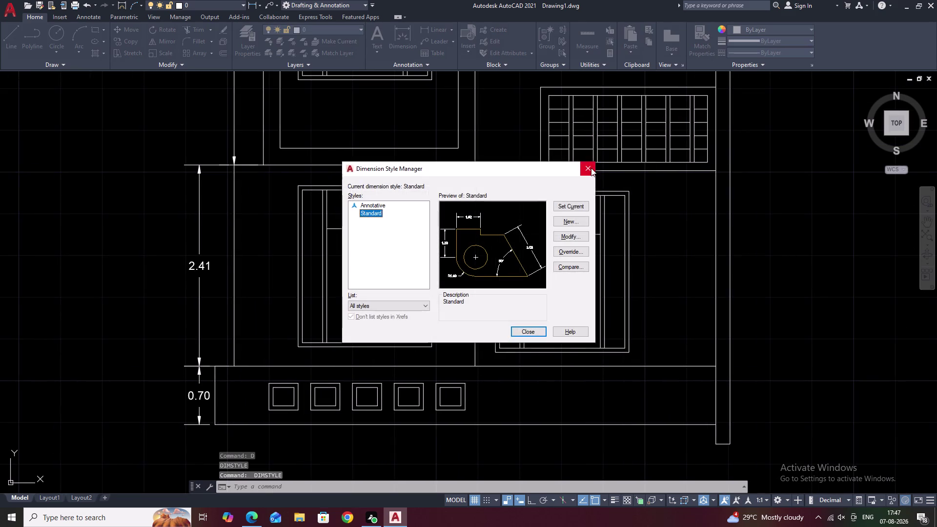
click(591, 168)
Dimension the left lower window with 1.60 width above and 1.93 height on its left.
text(D)
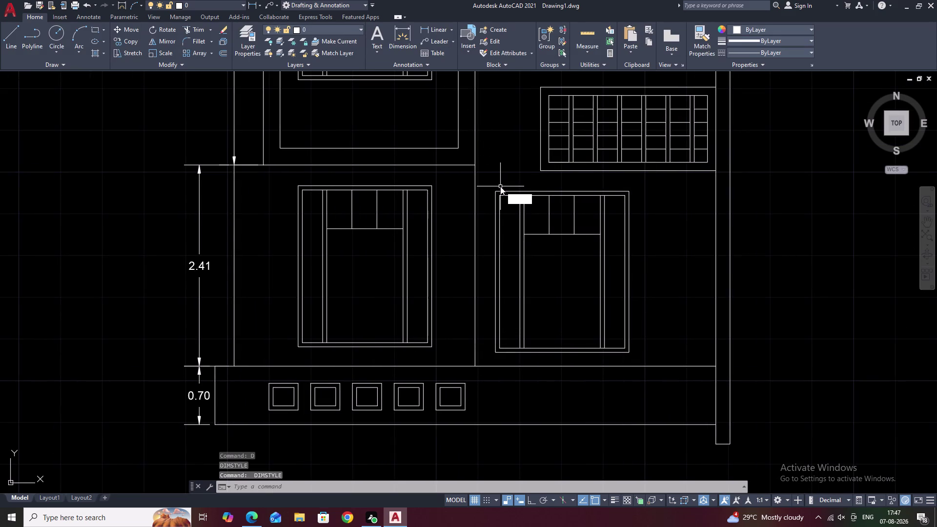
text(LI)
key(space)
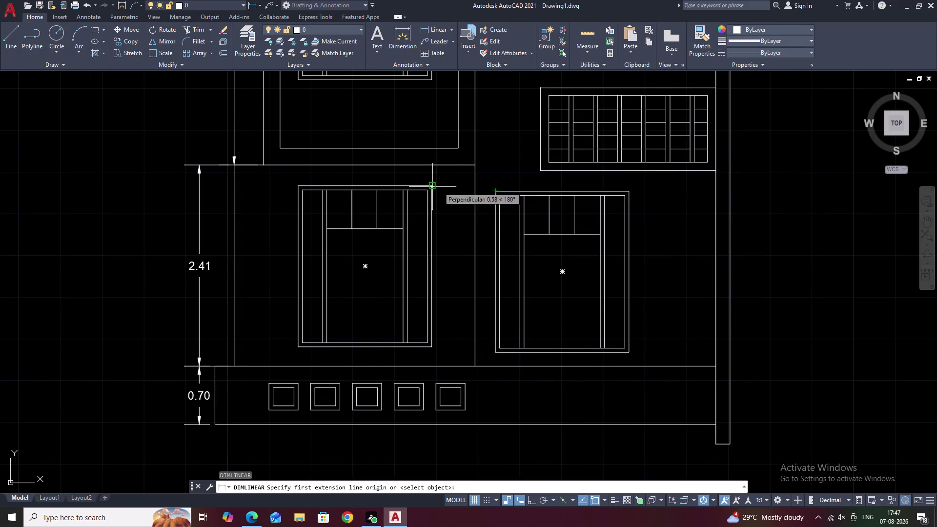
click(436, 186)
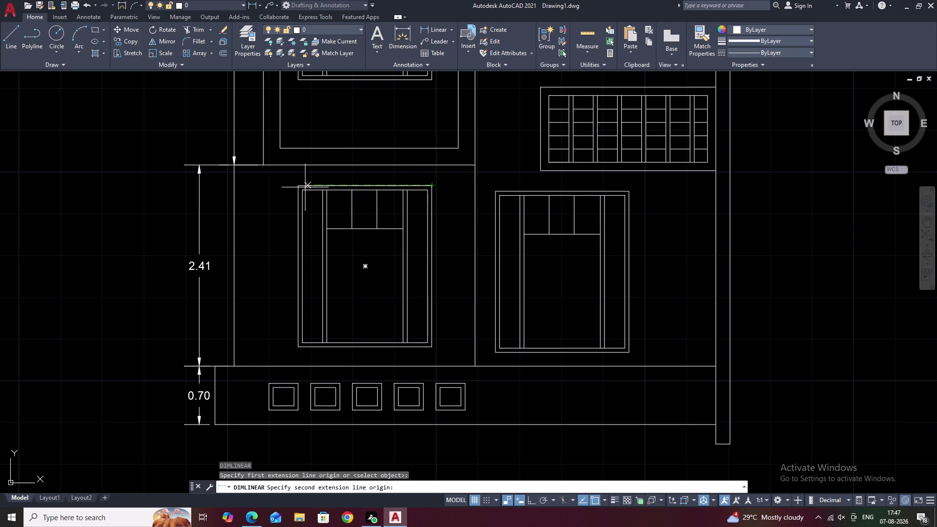
click(297, 186)
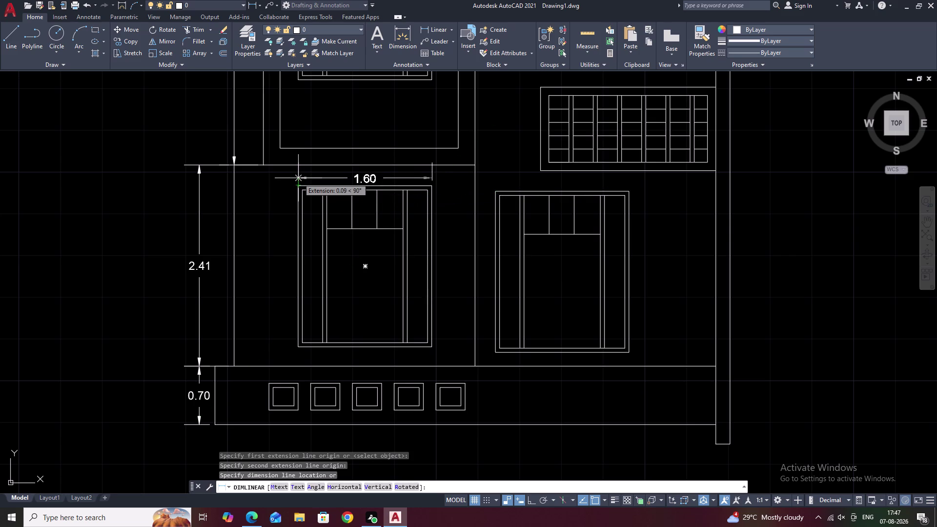
click(299, 178)
key(space)
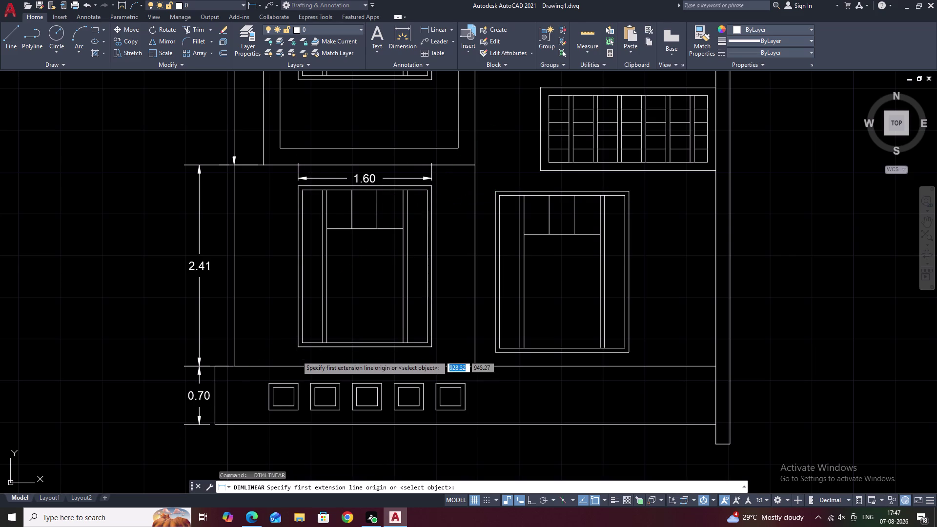
click(297, 349)
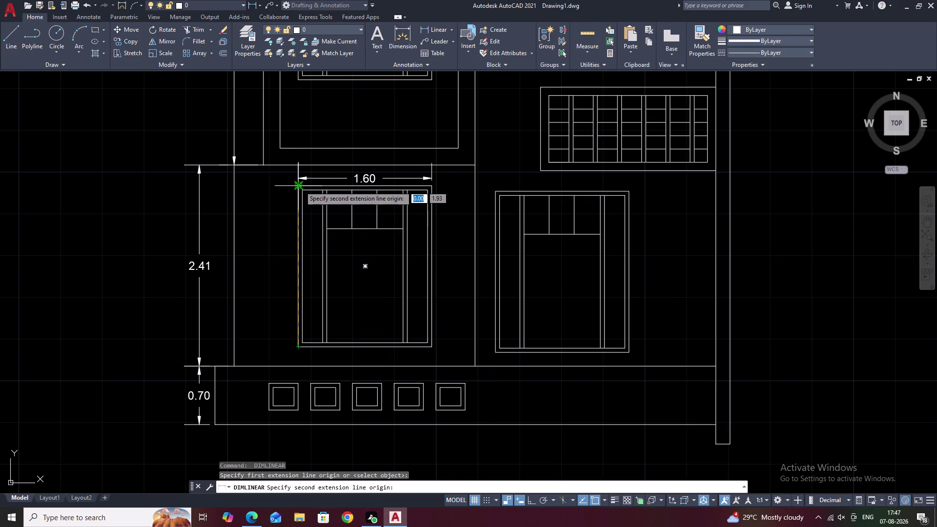
click(297, 188)
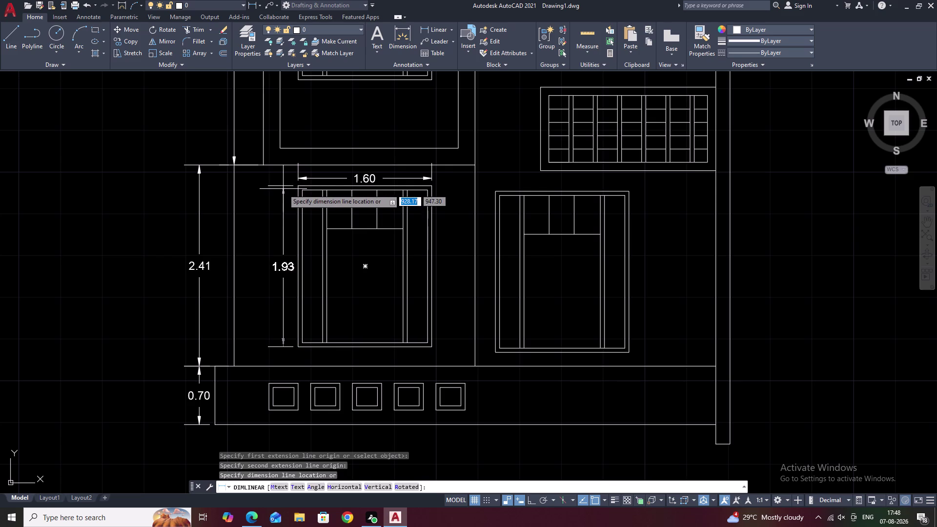
click(283, 189)
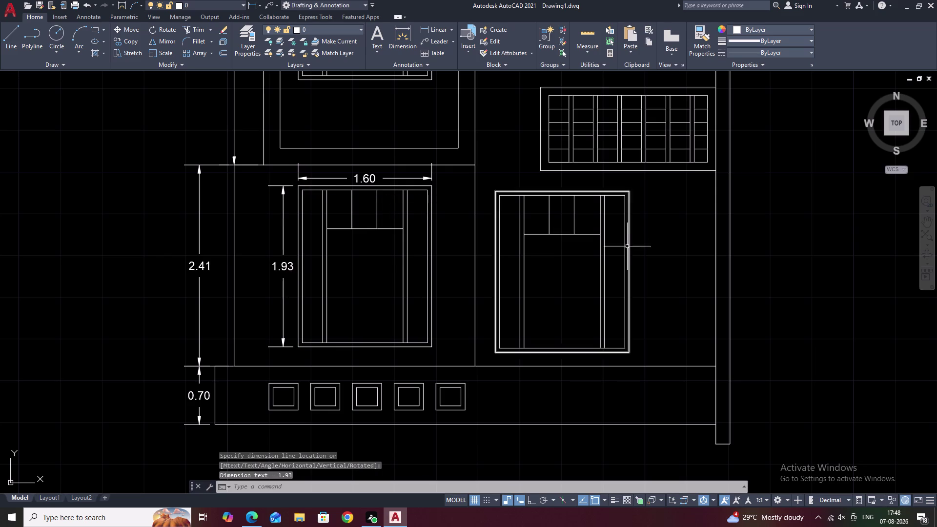
Dimension the right lower window with 1.93 height on its right and 1.60 width above.
key(space)
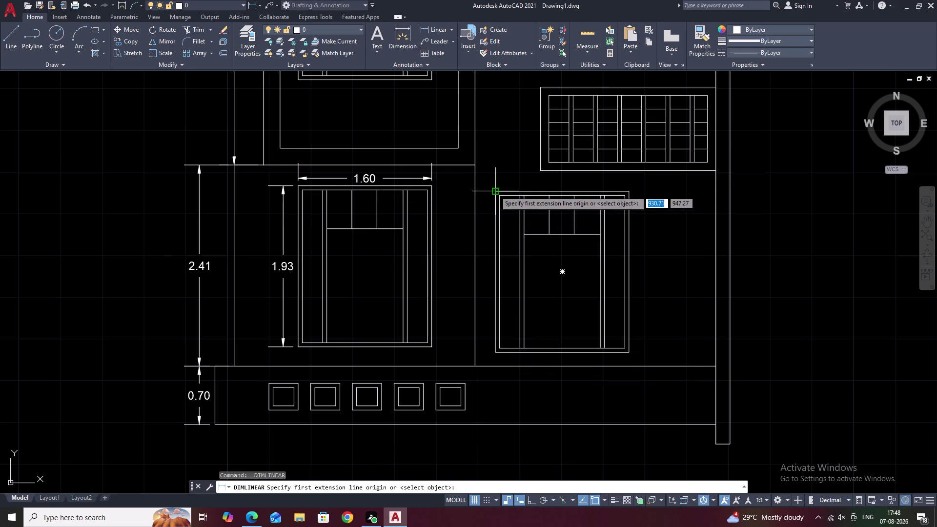
click(495, 191)
click(495, 351)
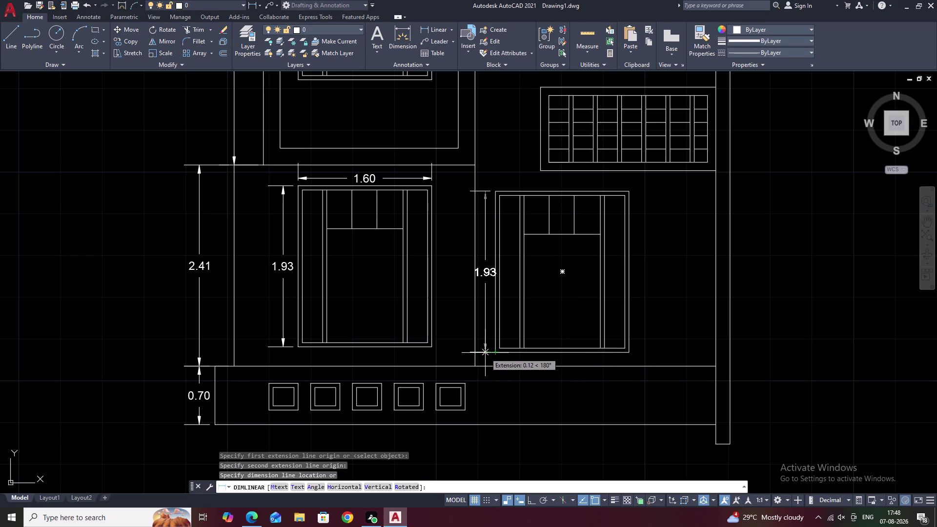
key(Escape)
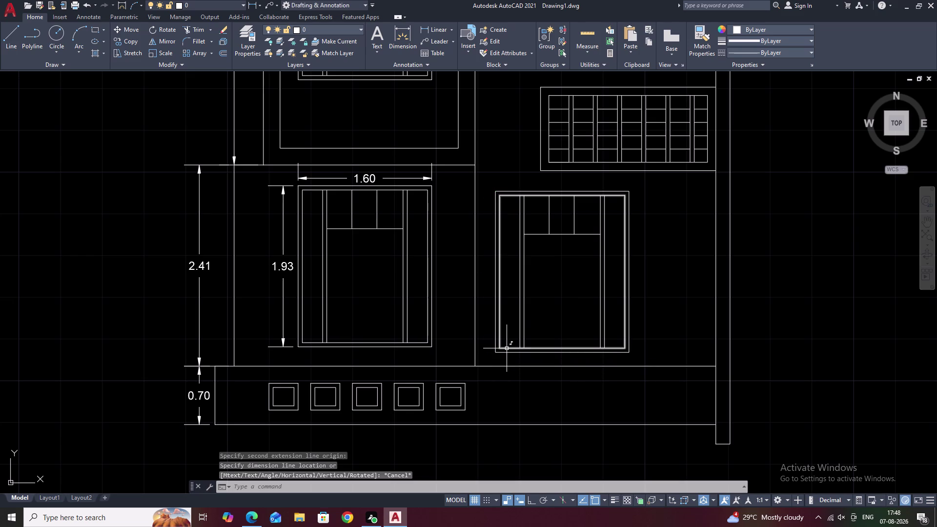
key(space)
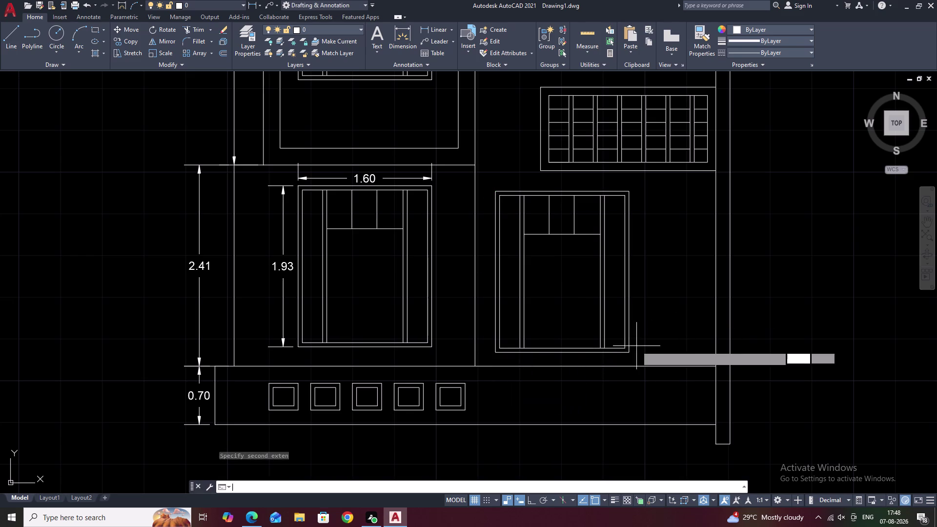
click(629, 352)
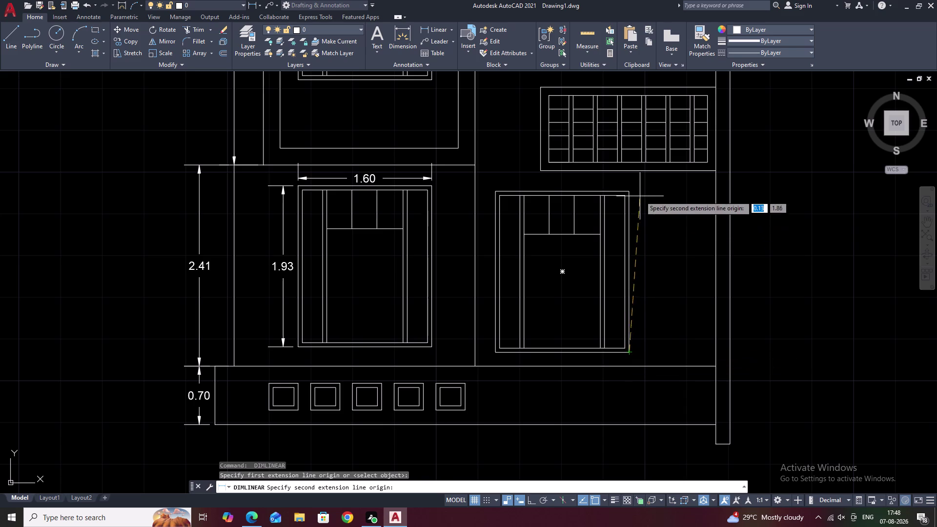
click(628, 191)
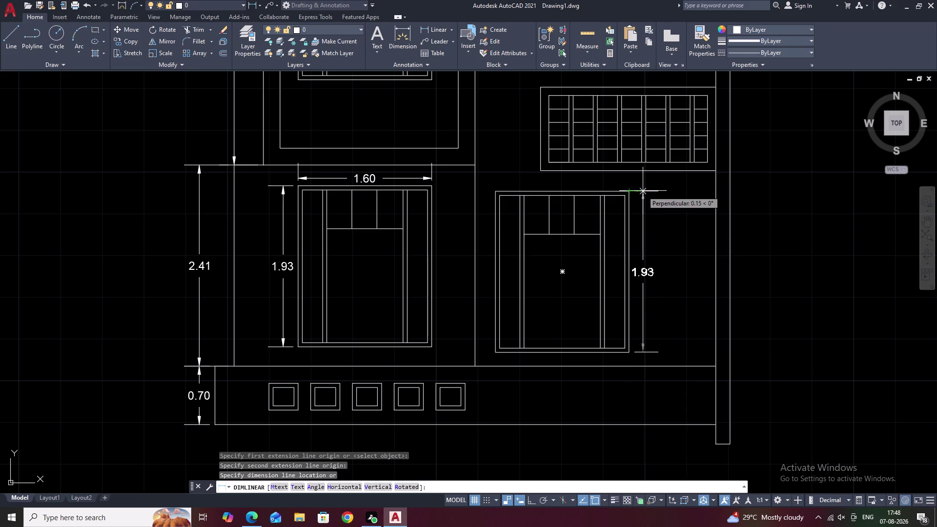
click(642, 191)
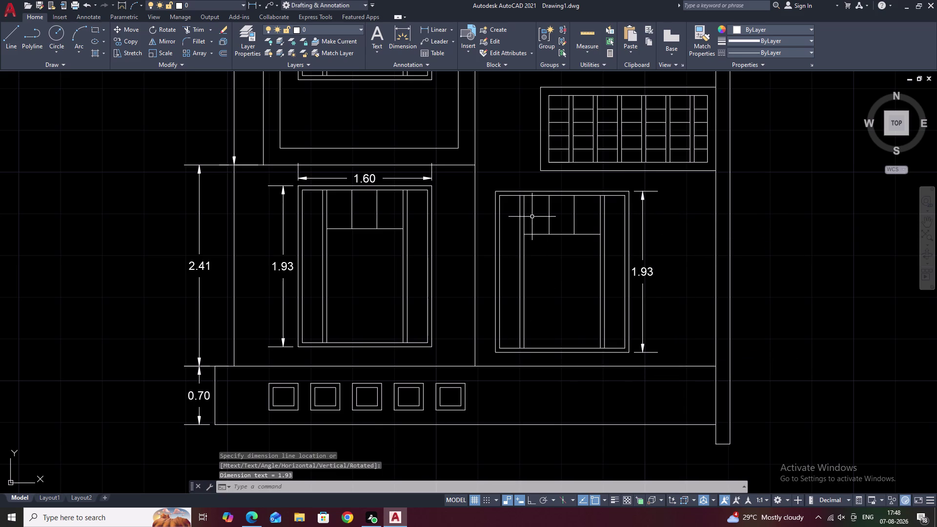
key(space)
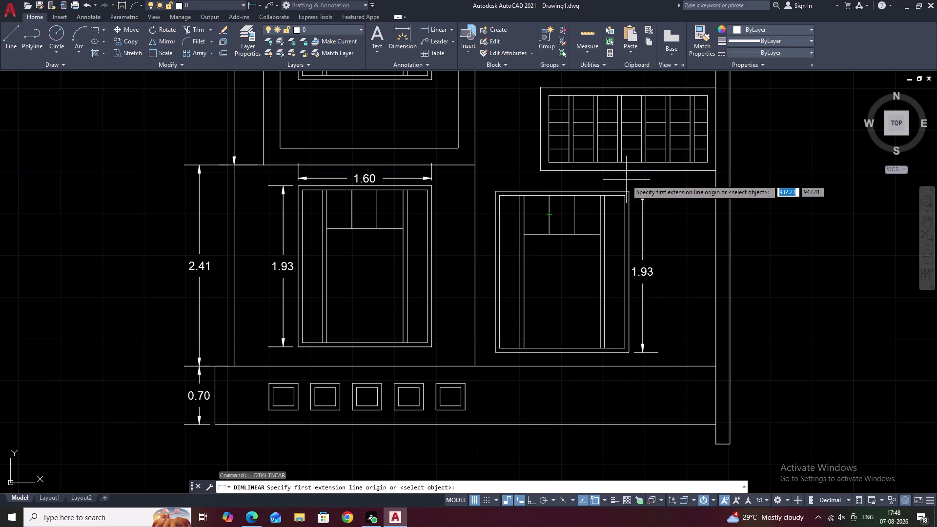
click(631, 191)
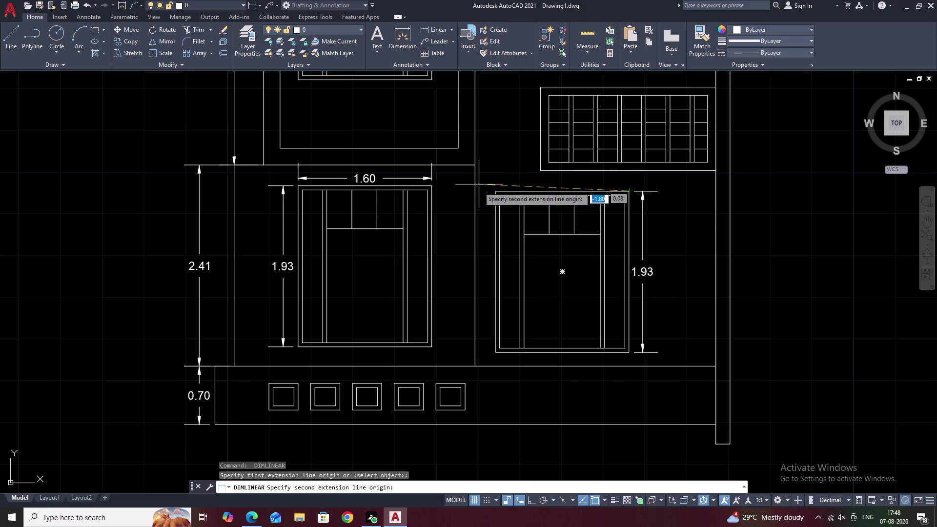
click(496, 190)
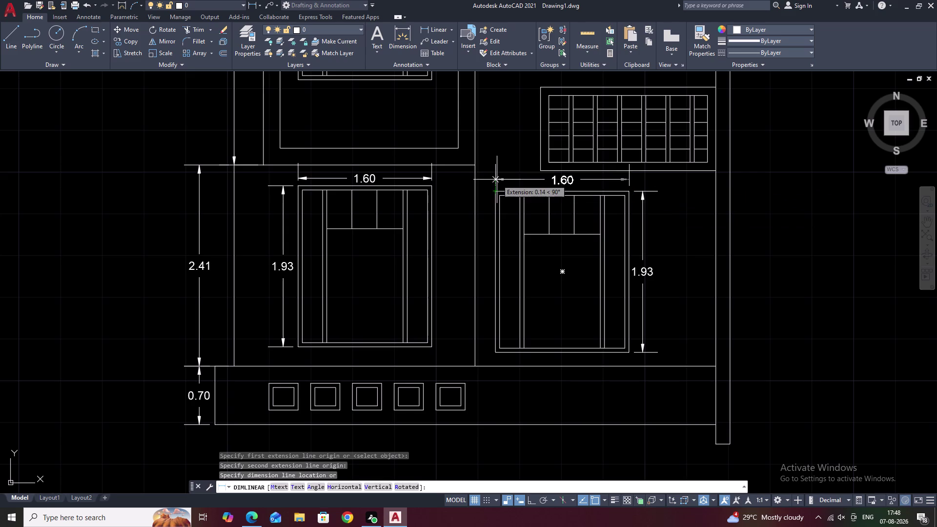
click(497, 183)
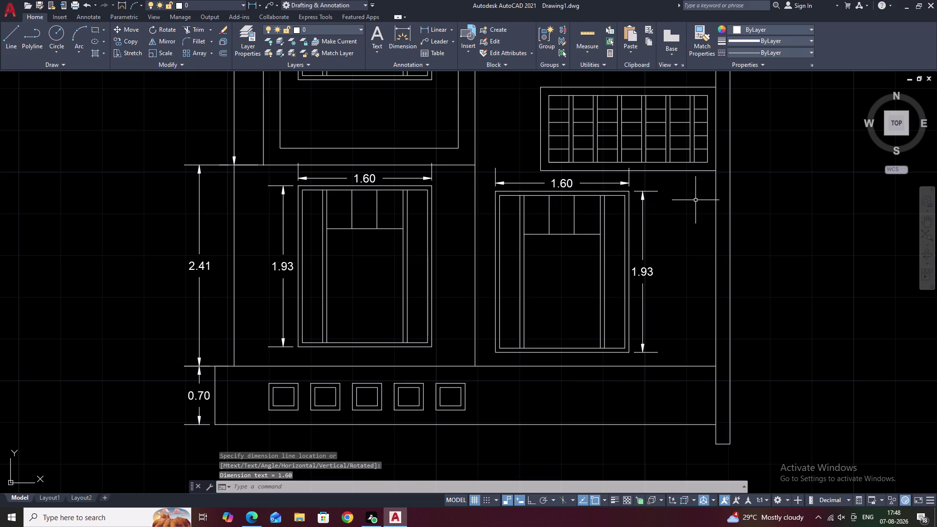
key(Escape)
Place a 2.10 width above and a 1.00 height left of the gridded upper-right window.
middle_drag(695, 200, 689, 300)
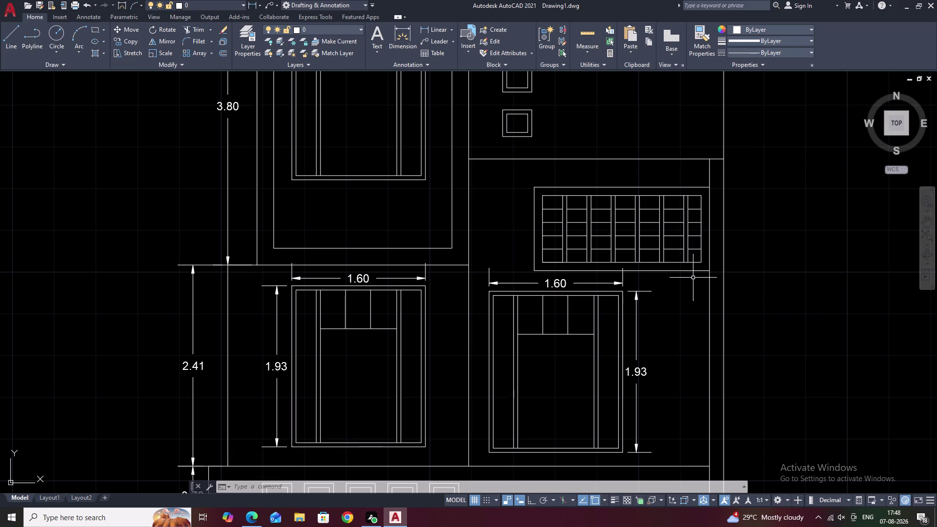
key(space)
click(710, 188)
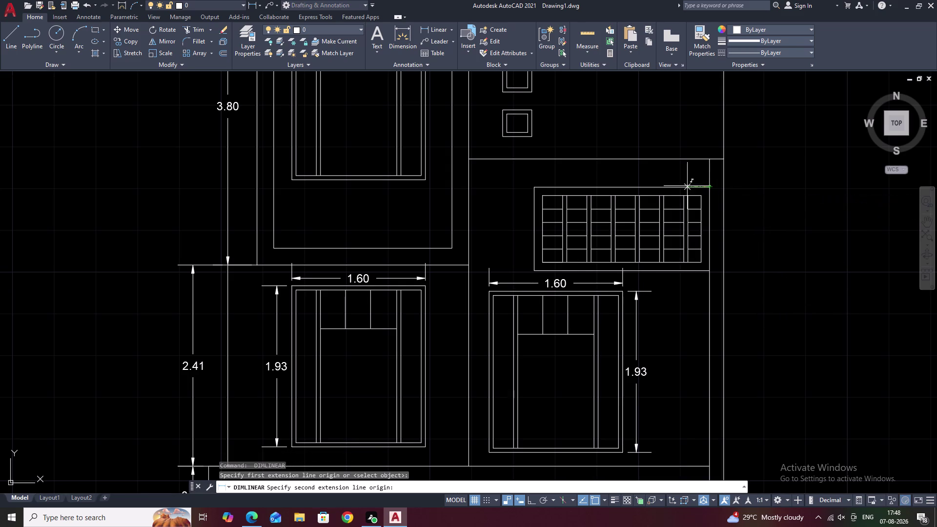
click(531, 189)
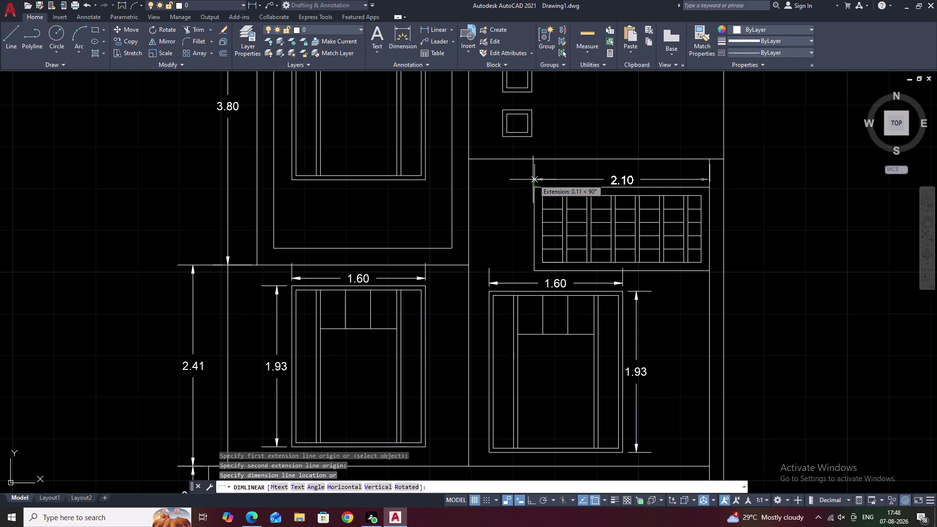
click(533, 180)
key(space)
click(536, 270)
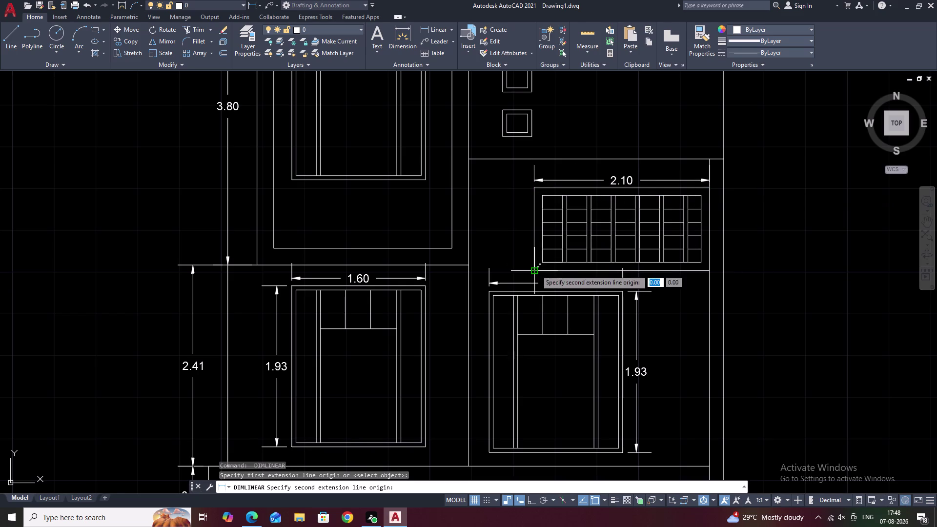
click(534, 189)
click(518, 191)
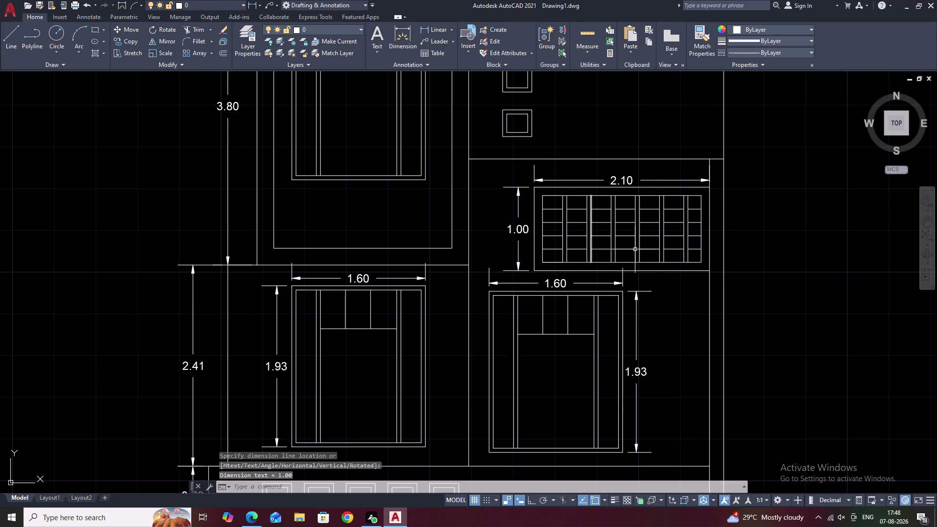
scroll(down, 3)
middle_drag(657, 264, 662, 316)
Zoom to the left wall and dimension the 0.35 offset between outer and inner wall lines.
middle_drag(695, 370, 692, 279)
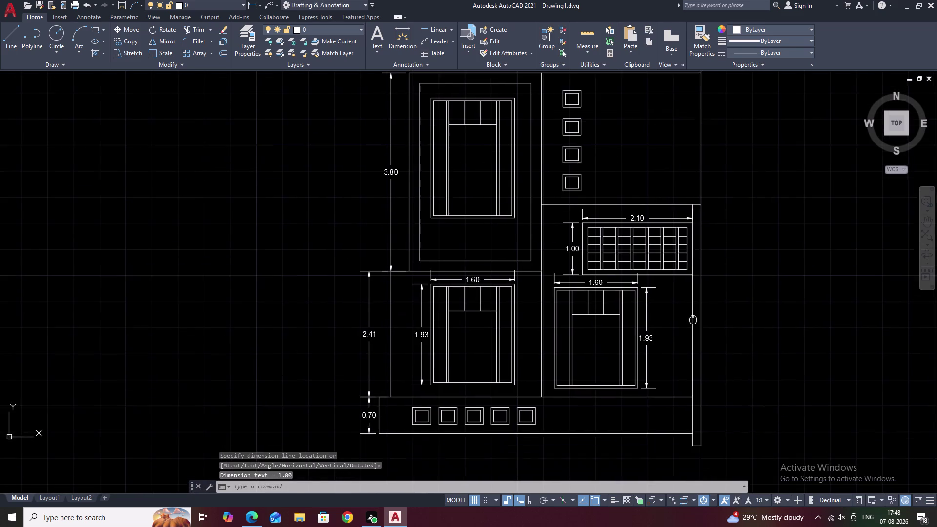
middle_drag(692, 279, 692, 279)
scroll(up, 3)
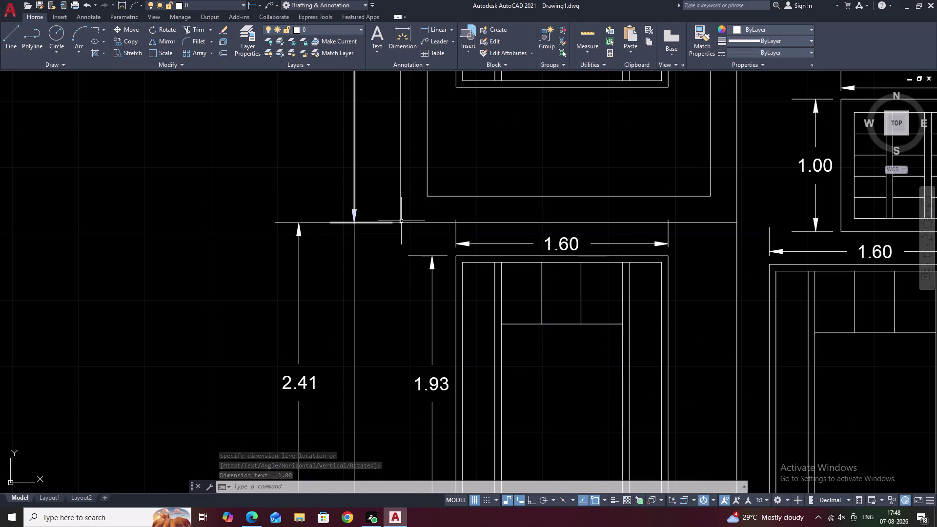
key(space)
click(402, 221)
click(350, 224)
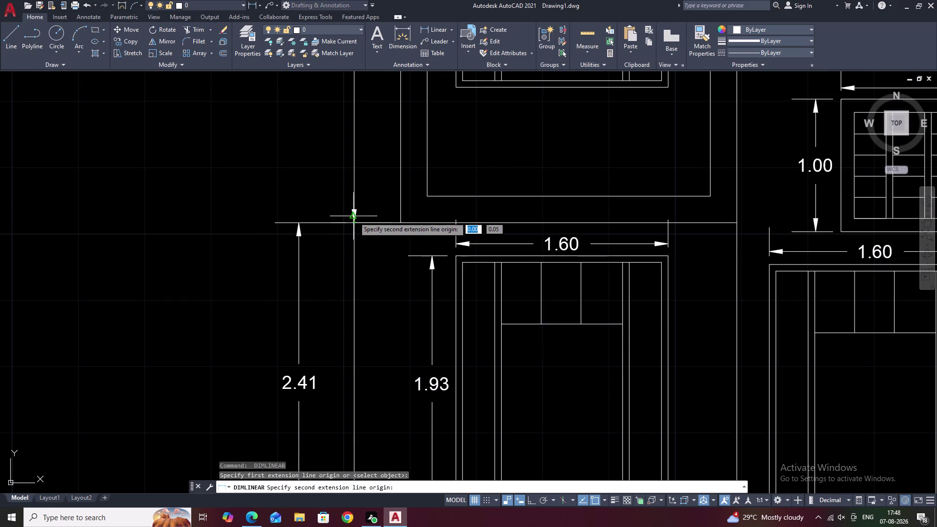
click(353, 224)
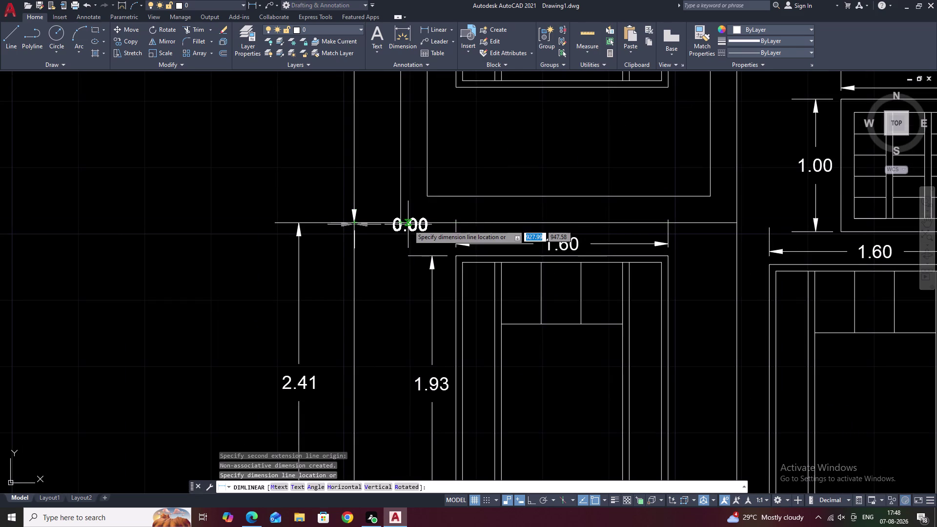
key(Escape)
key(space)
click(401, 225)
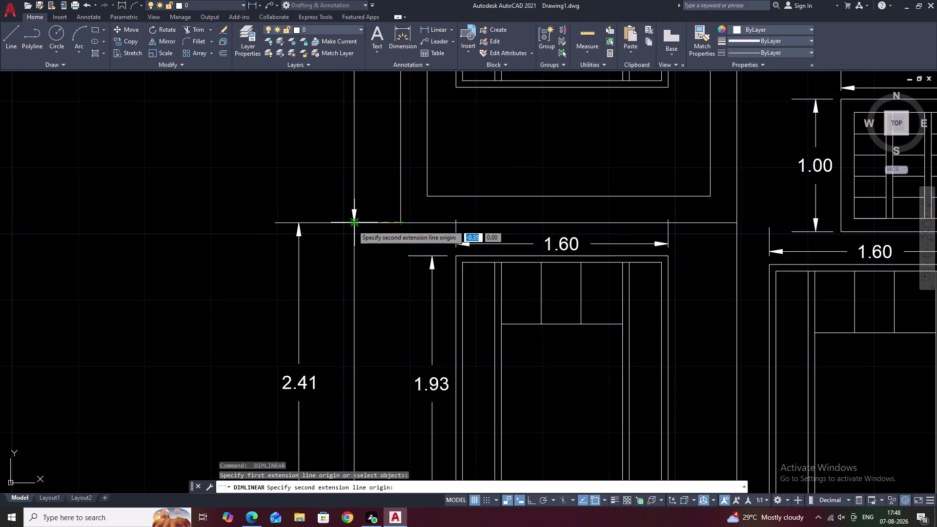
click(353, 225)
click(360, 200)
Pan to the plinth and abandon a misplaced 0.29 dimension attempt.
middle_drag(389, 262, 402, 221)
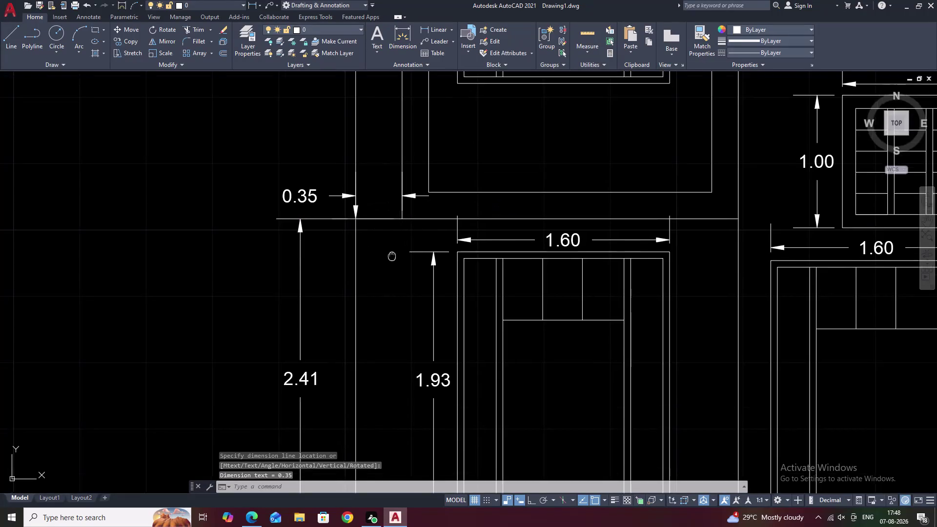
middle_drag(402, 221, 405, 211)
middle_drag(399, 244, 408, 195)
middle_drag(405, 381, 413, 294)
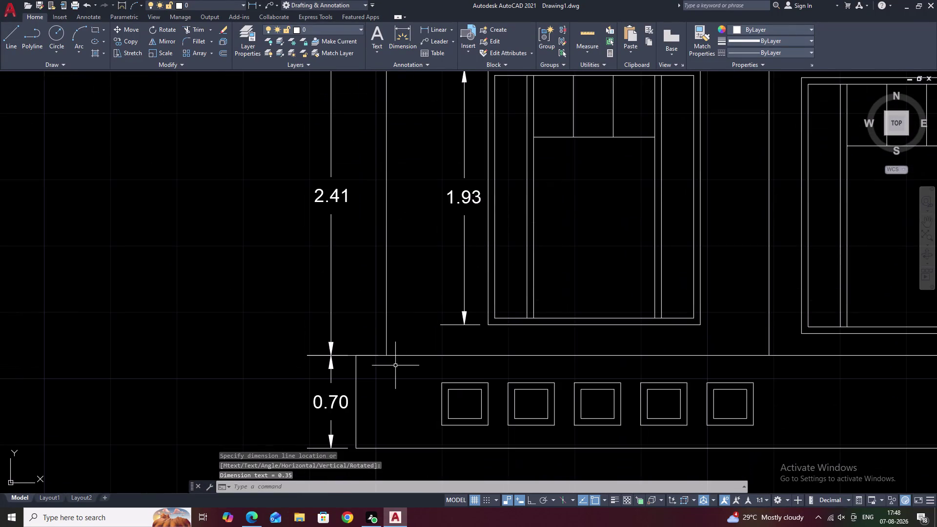
key(space)
click(386, 356)
right_click(386, 356)
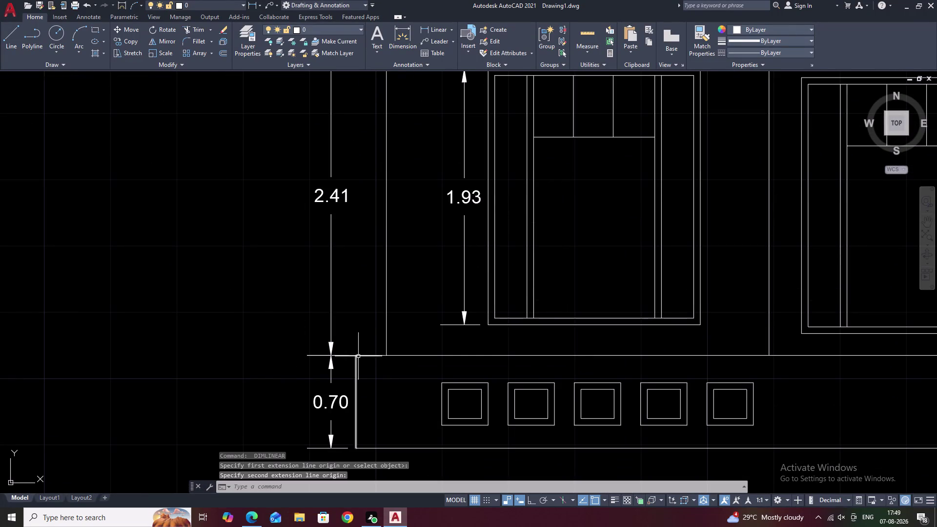
key(space)
click(387, 355)
click(350, 355)
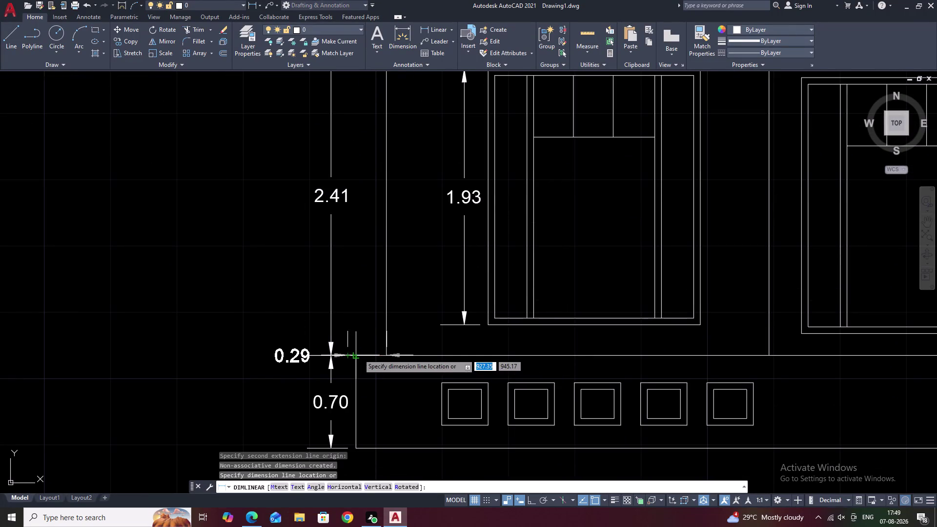
key(Escape)
key(space)
key(space)
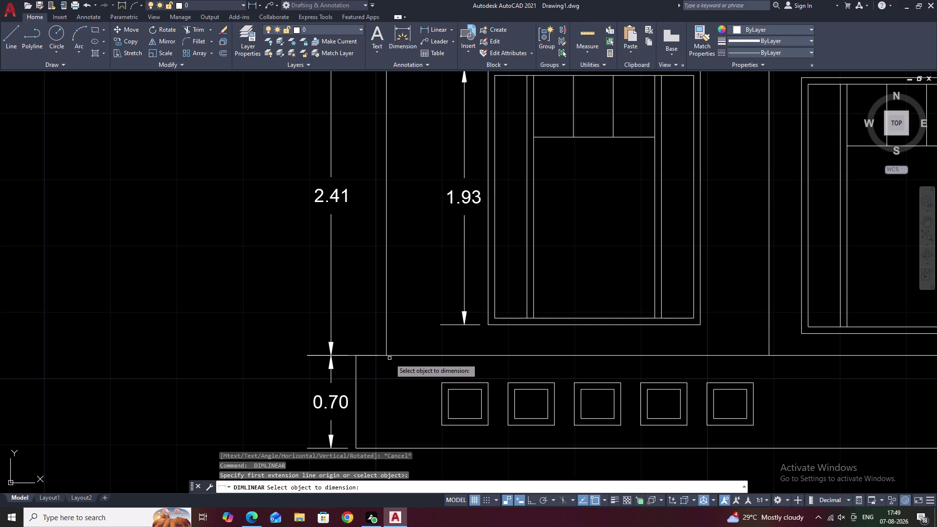
key(space)
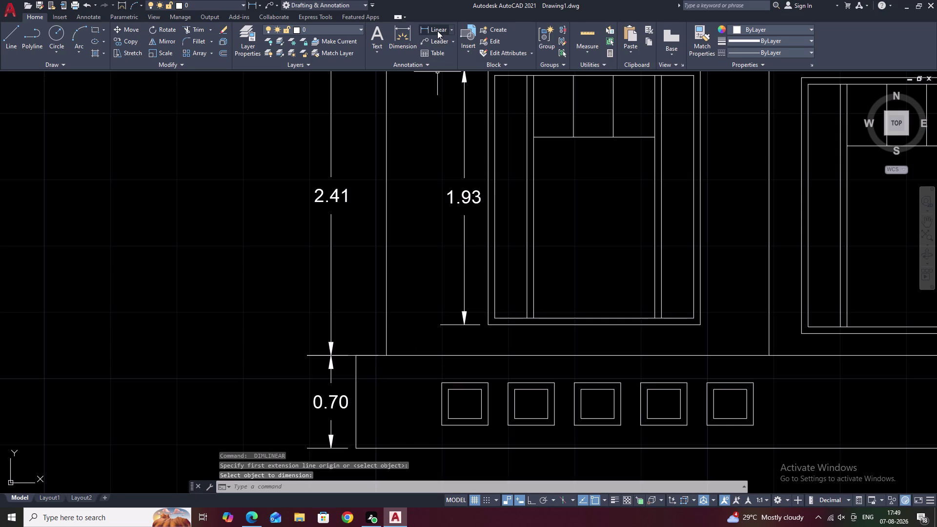
Dimension the 0.23 step between the outer and inner wall lines above the plinth.
click(438, 31)
scroll(up, 3)
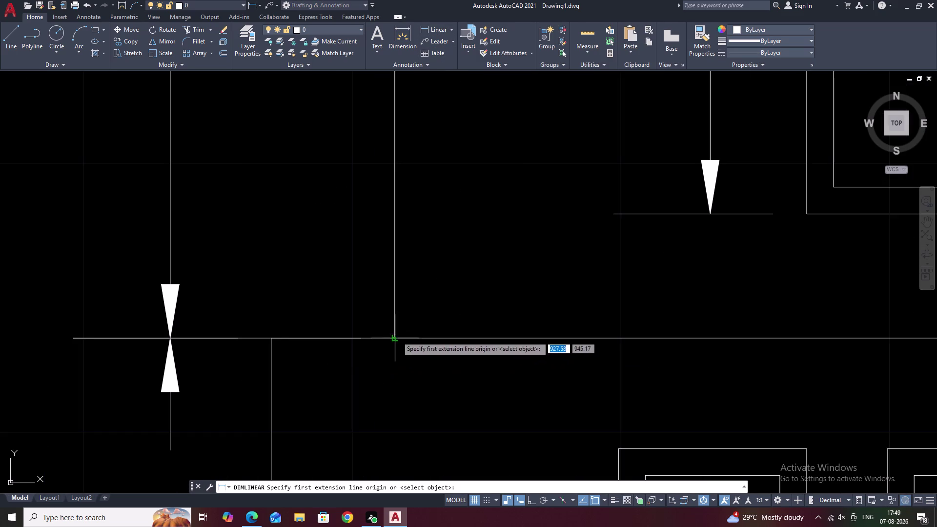
click(397, 336)
click(270, 339)
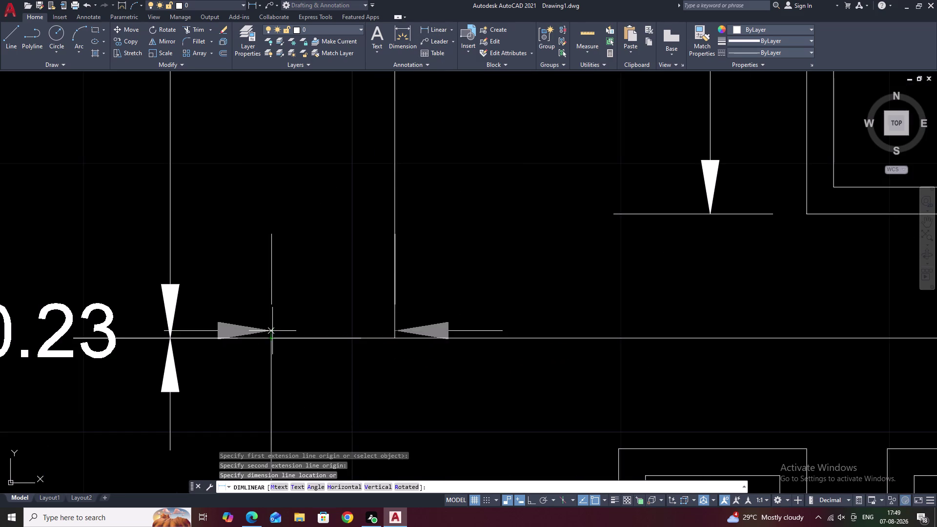
click(291, 273)
scroll(down, 3)
middle_drag(428, 306, 434, 293)
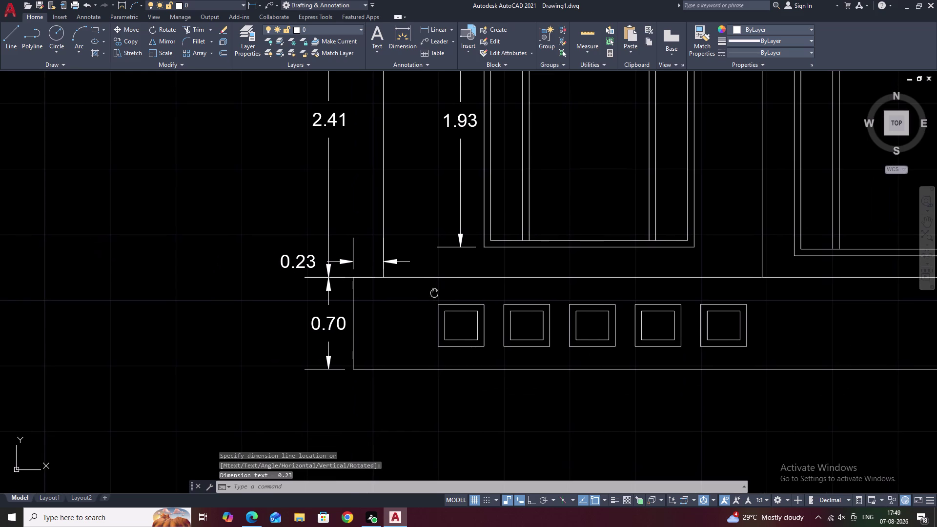
key(Escape)
Modify the Standard style, checking Suppress Ext line 1 on the Lines tab.
text(D)
key(space)
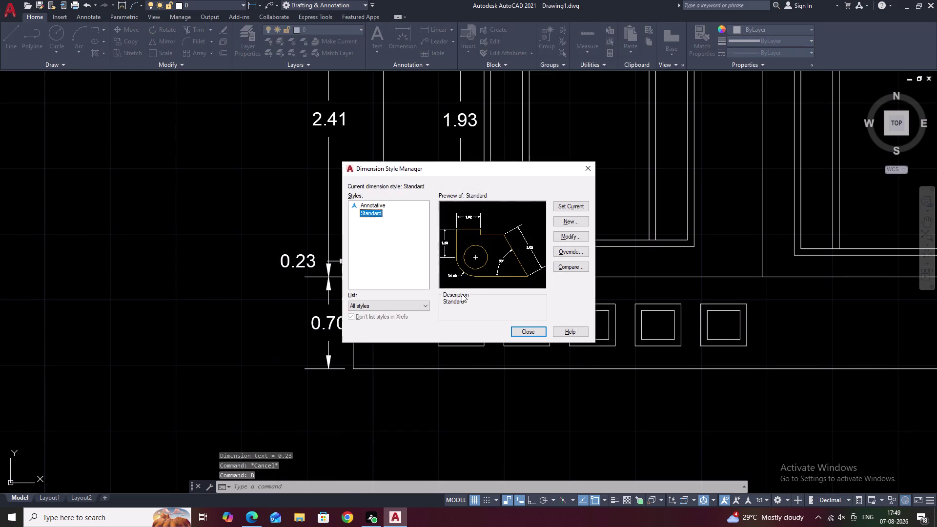
click(560, 236)
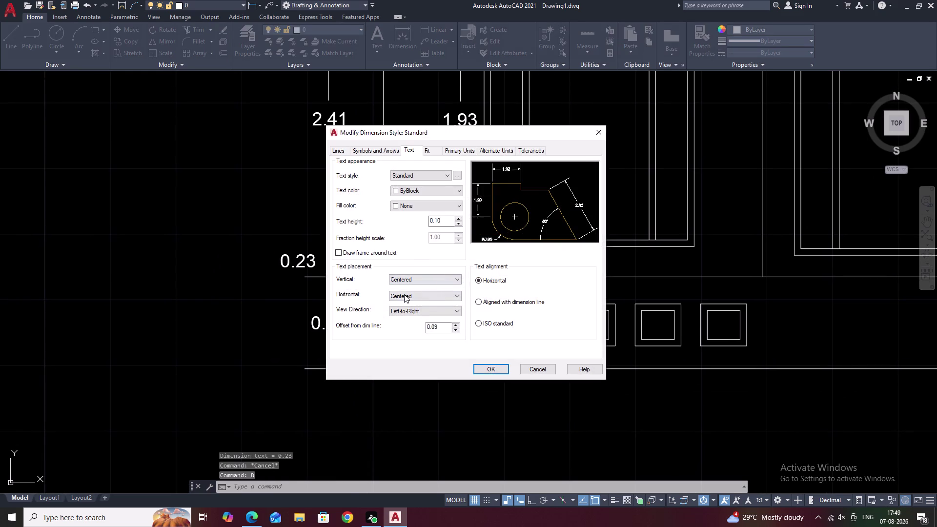
click(364, 151)
click(338, 151)
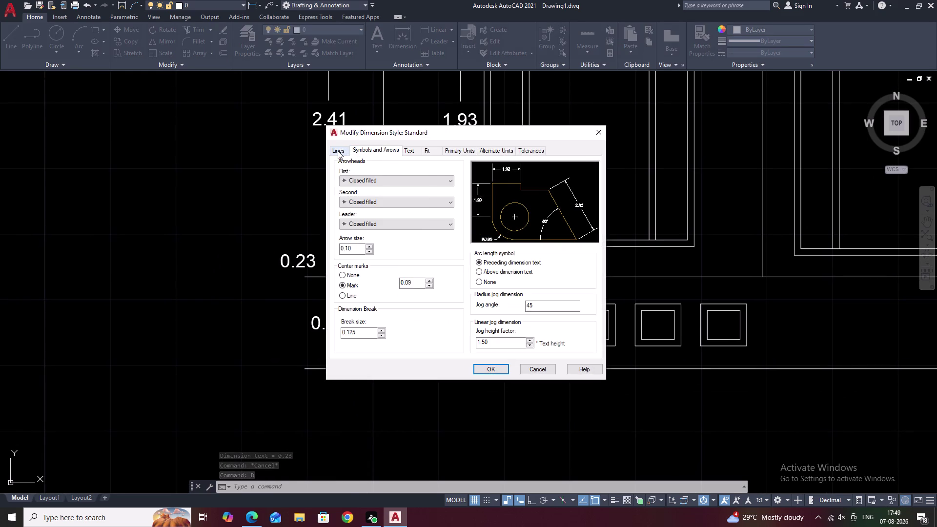
click(374, 325)
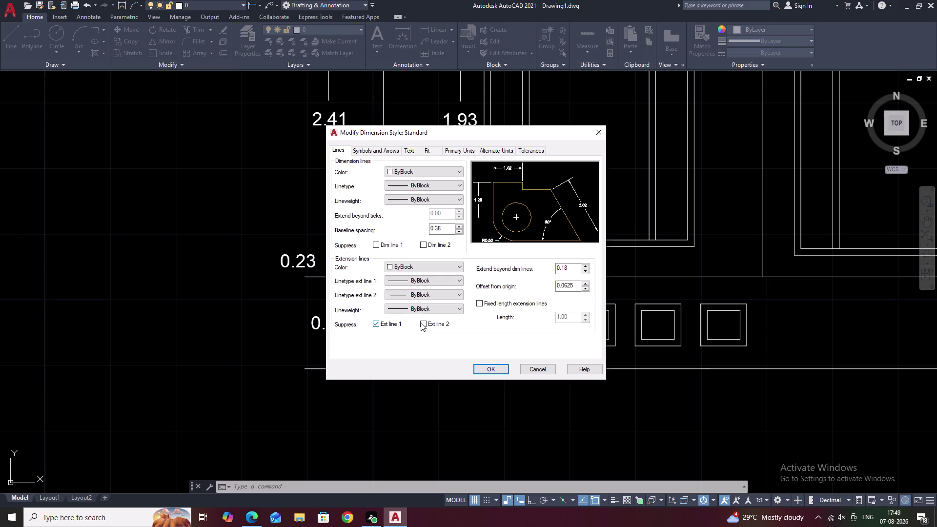
click(421, 324)
click(493, 369)
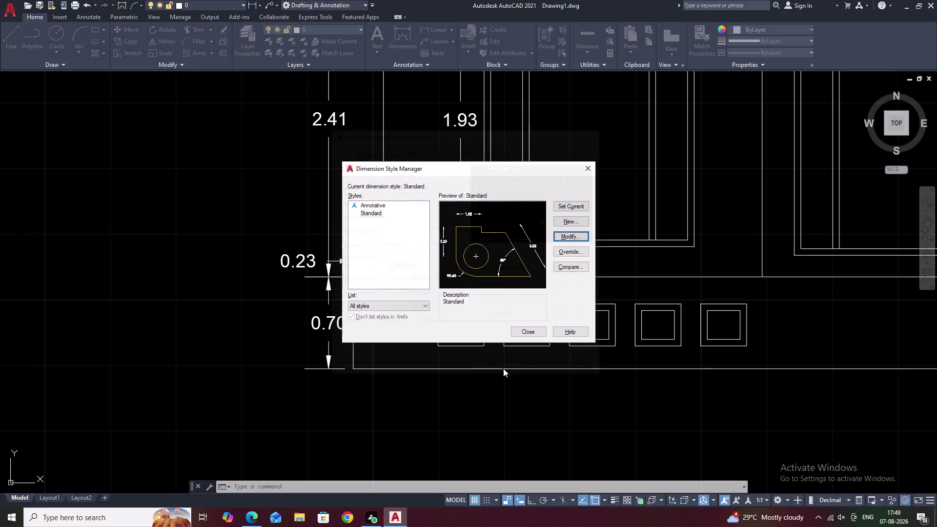
click(534, 332)
scroll(down, 3)
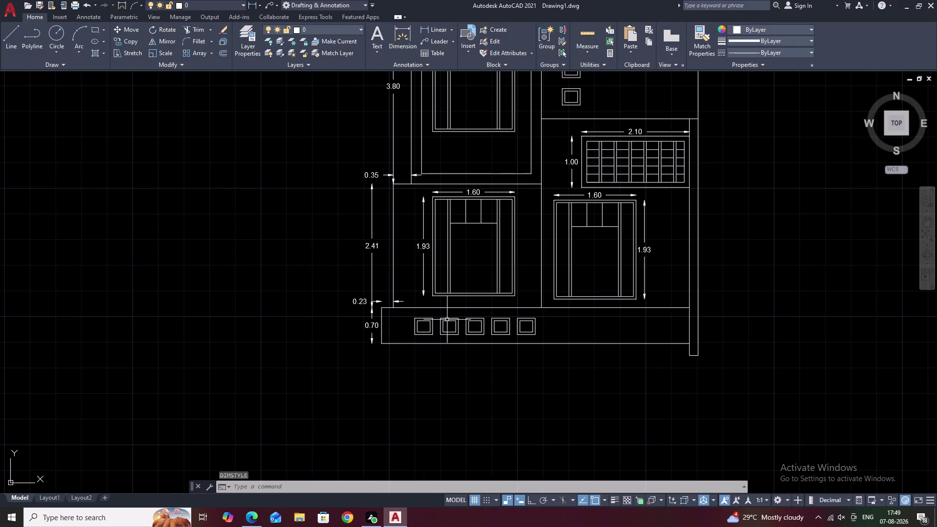
Erase the existing 0.35 wall offset dimension.
middle_drag(443, 278, 427, 310)
middle_drag(484, 262, 462, 323)
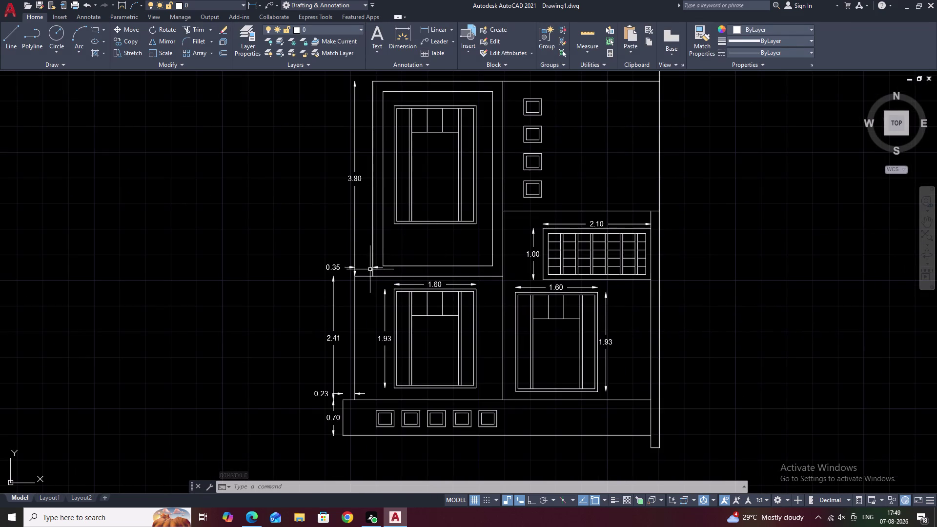
click(336, 268)
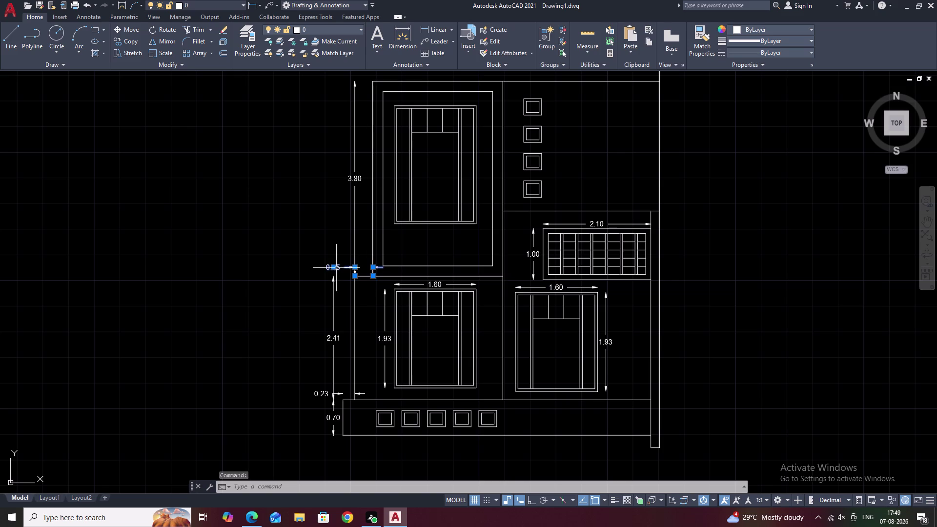
text(E)
key(space)
Redraw the 0.35 linear dimension between the outer wall corner and inner wall line.
scroll(up, 3)
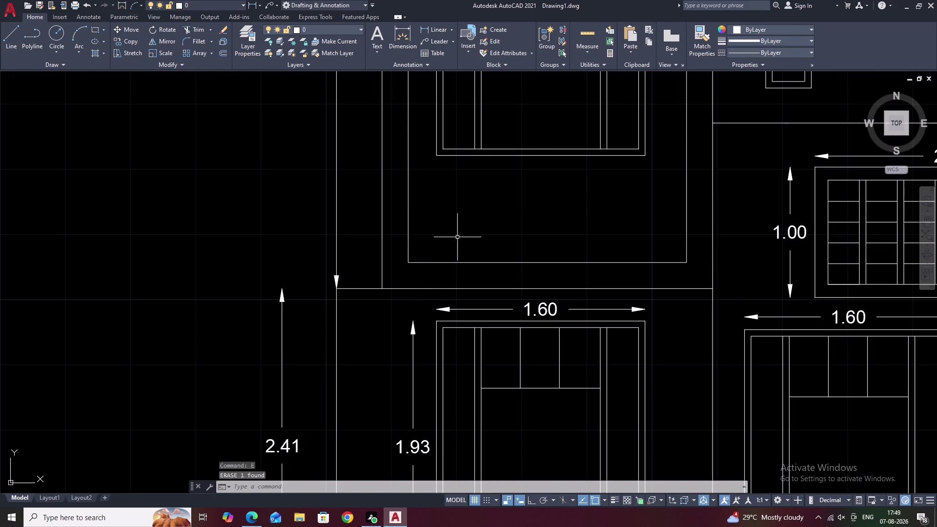
click(442, 31)
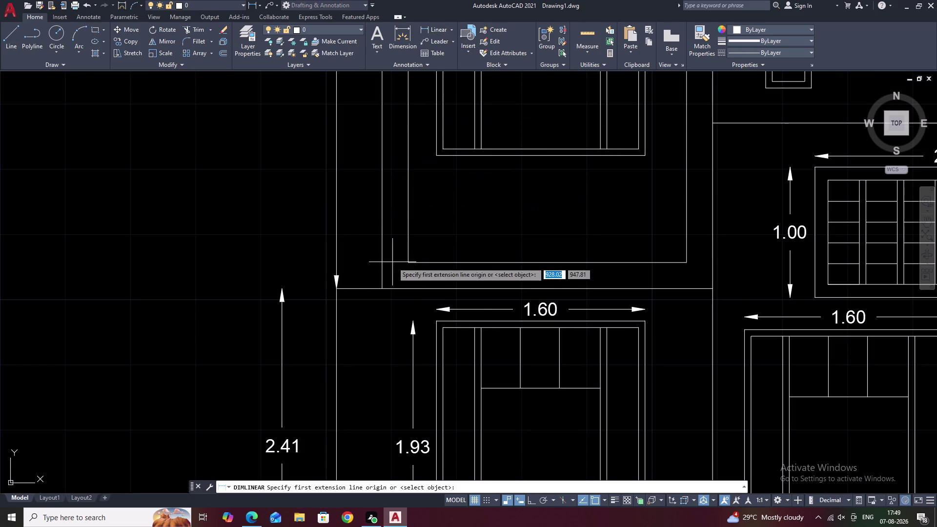
click(335, 287)
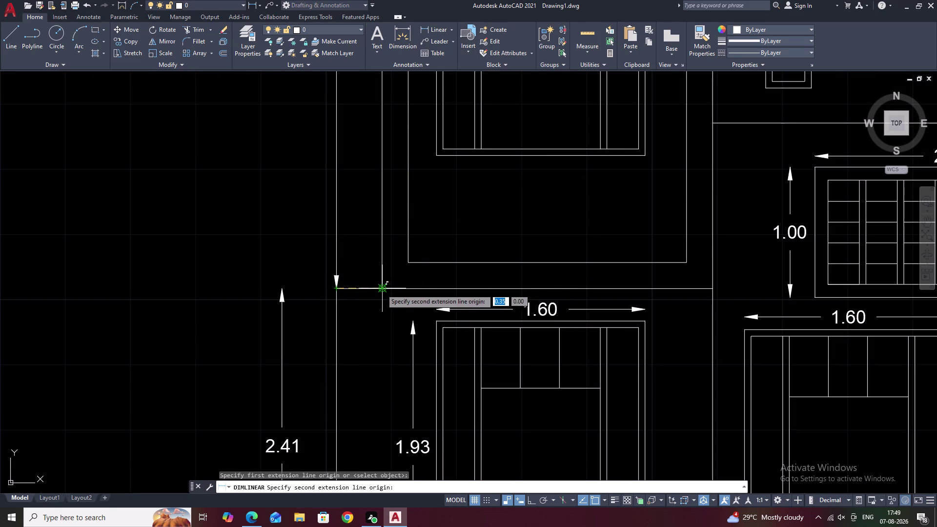
click(381, 289)
click(374, 267)
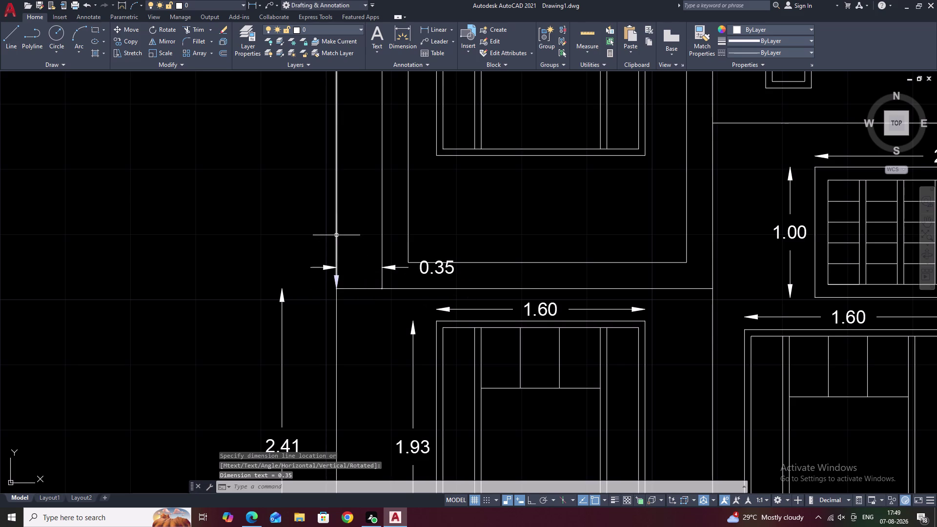
scroll(down, 3)
middle_drag(340, 219, 345, 261)
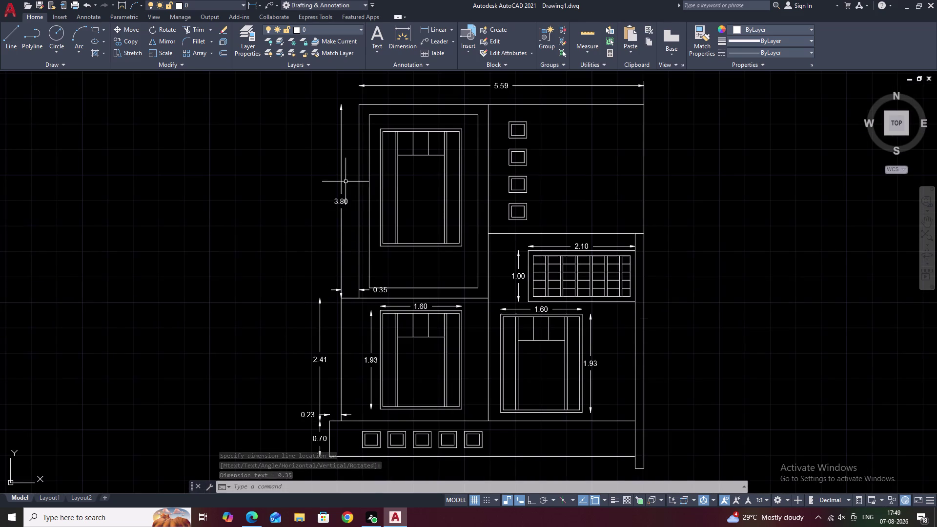
click(342, 176)
double_click(343, 200)
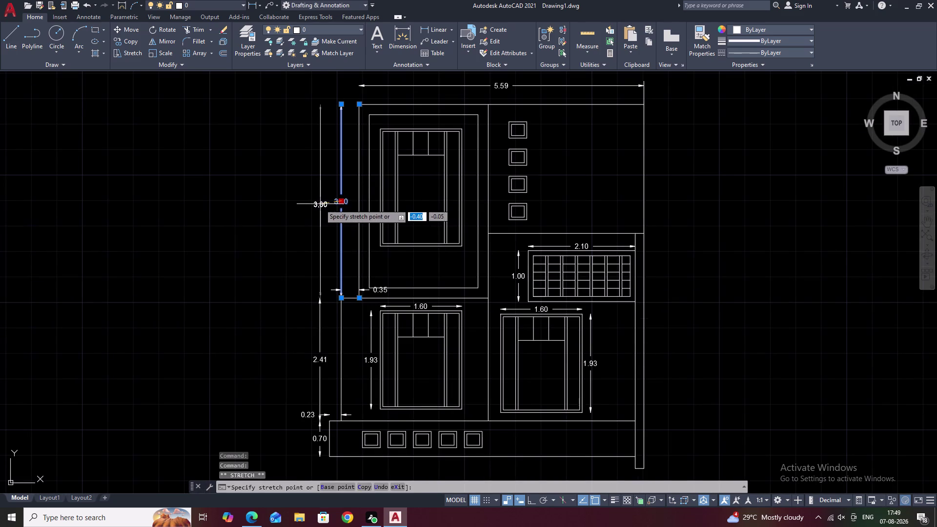
click(321, 204)
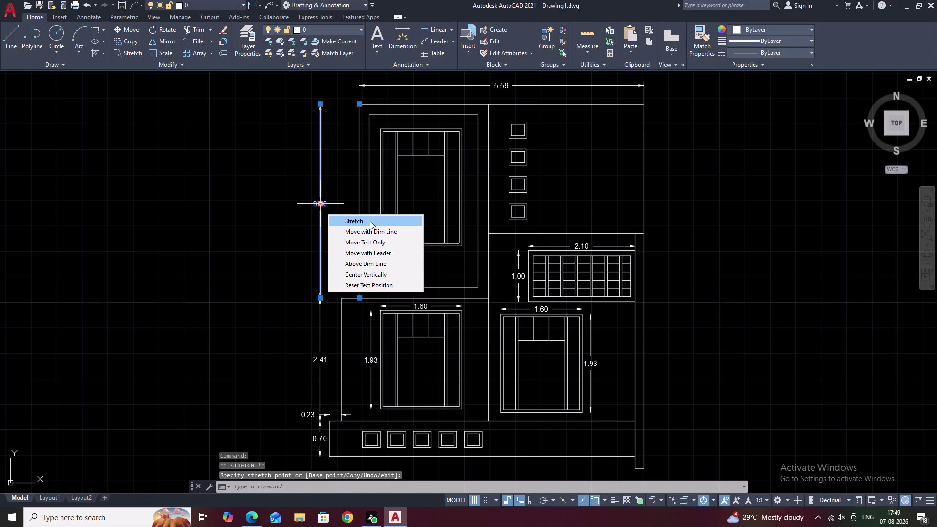
key(Escape)
middle_drag(338, 184, 340, 190)
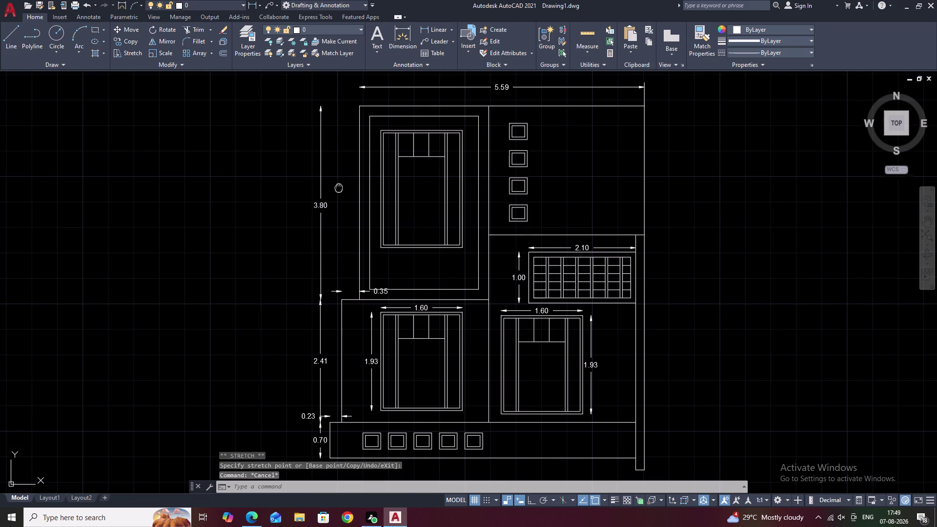
middle_drag(340, 190, 350, 204)
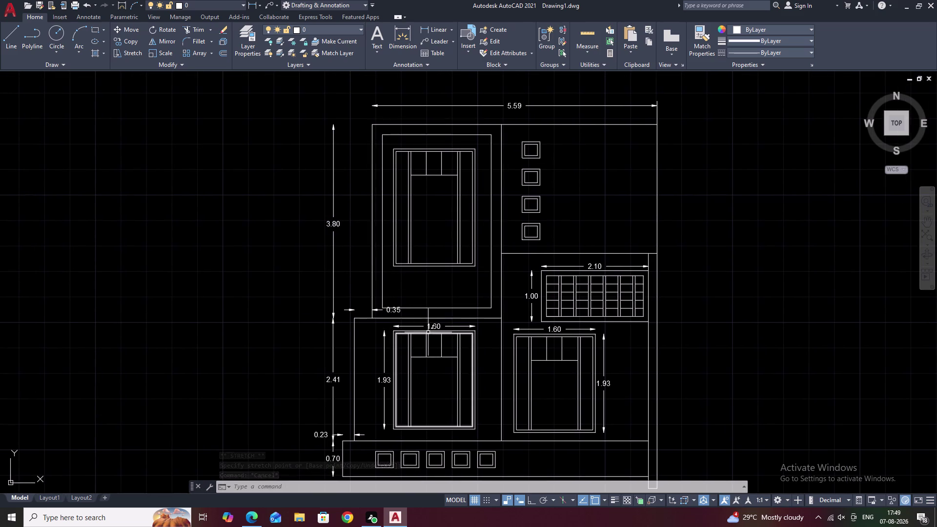
scroll(up, 3)
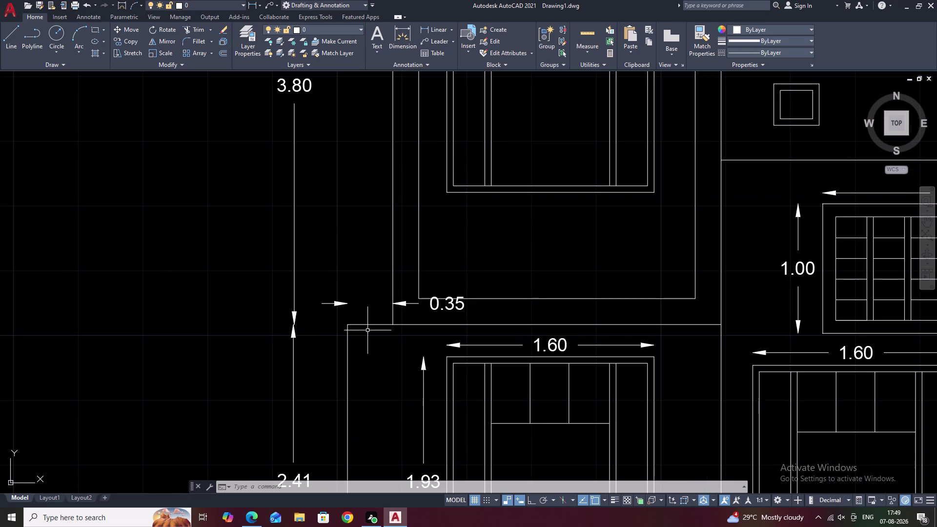
Select the 0.35 offset dimension on the left and erase it with E.
scroll(down, 3)
middle_drag(409, 325, 426, 268)
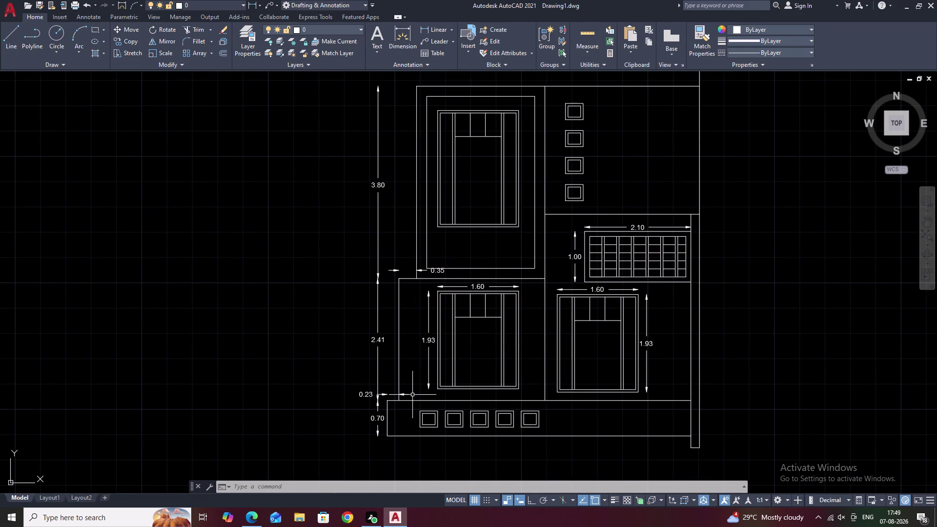
middle_drag(412, 395, 419, 370)
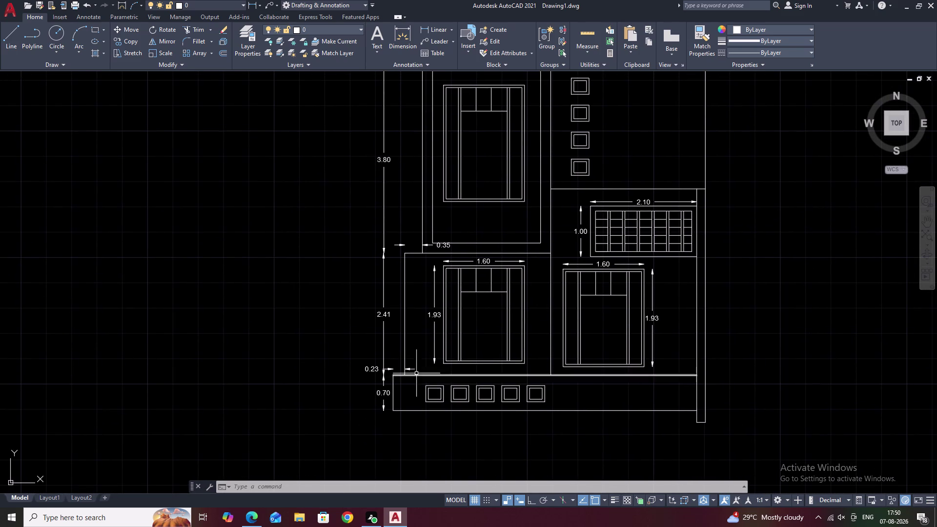
click(445, 246)
text(E)
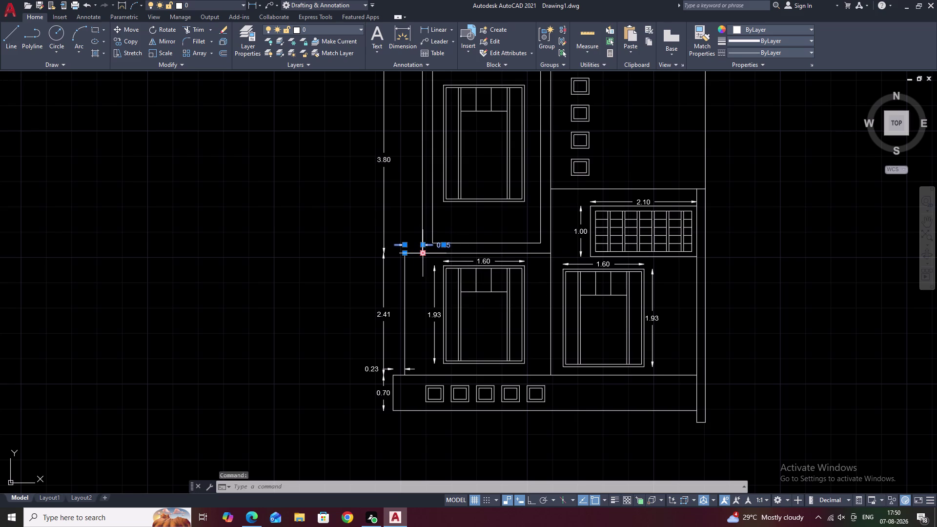
key(space)
Redraw the 0.35 offset dimension beside the column, in line with the 3.80 and 2.41 dimensions.
click(429, 30)
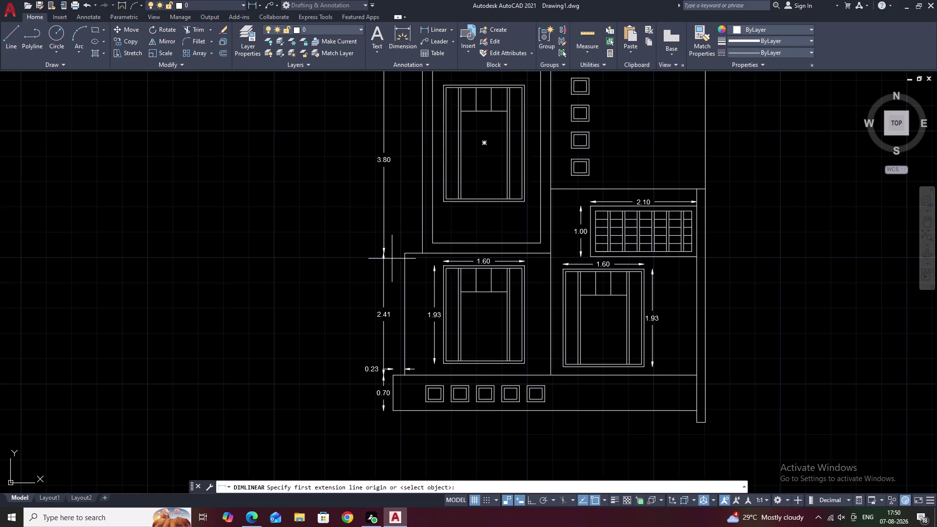
scroll(up, 3)
click(447, 217)
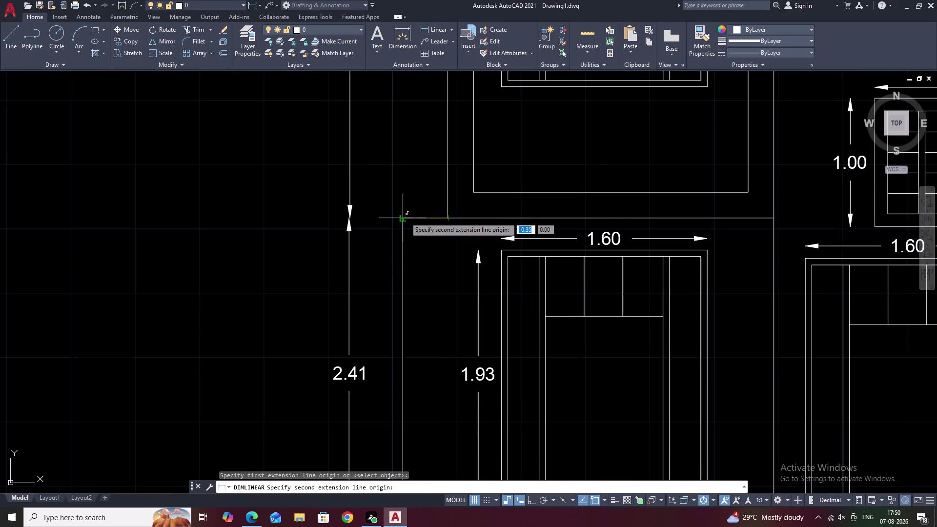
click(402, 218)
click(405, 186)
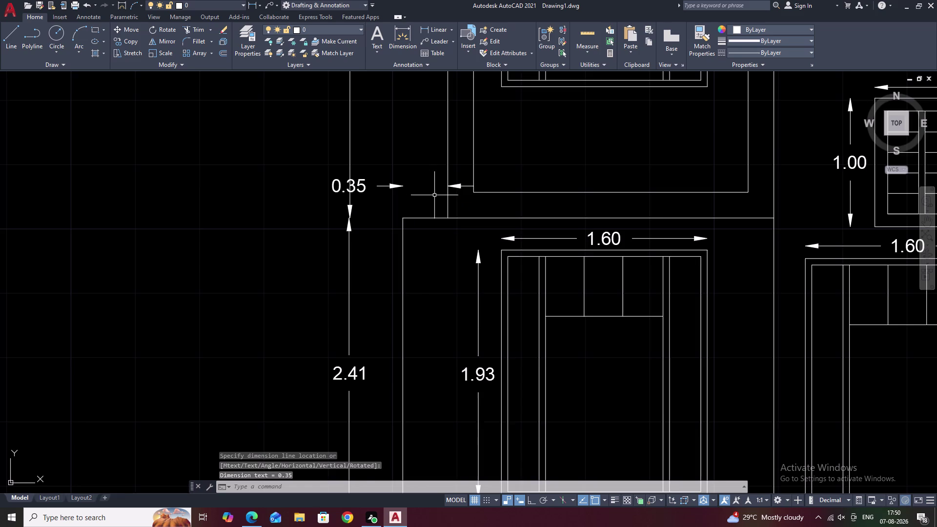
scroll(down, 3)
middle_drag(428, 208, 418, 260)
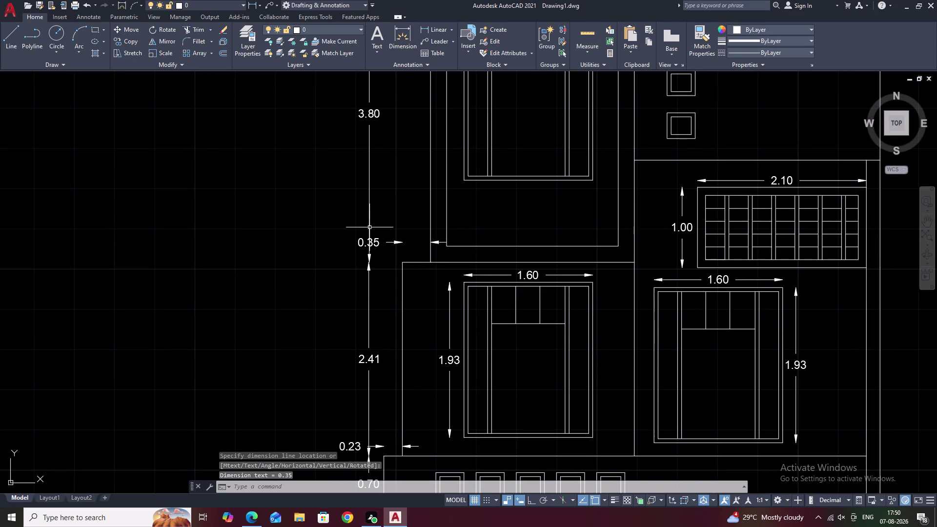
click(370, 227)
Apply Draw Order > Send to Back to the 3.80 dimension, then the 0.35 dimension.
right_click(374, 244)
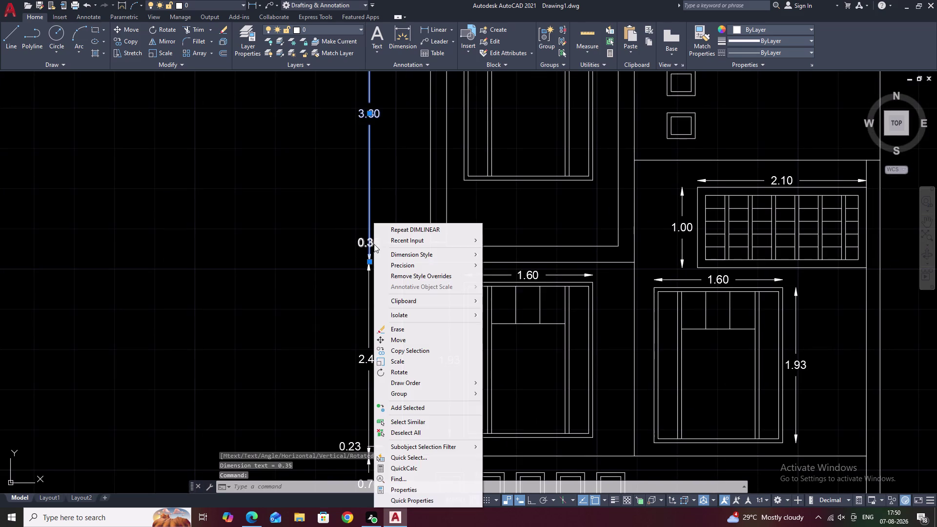
click(447, 384)
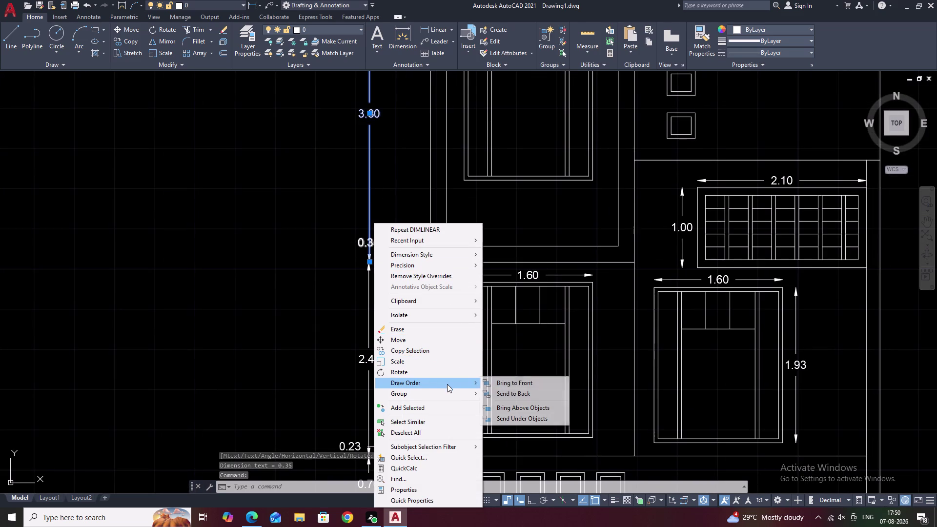
click(513, 393)
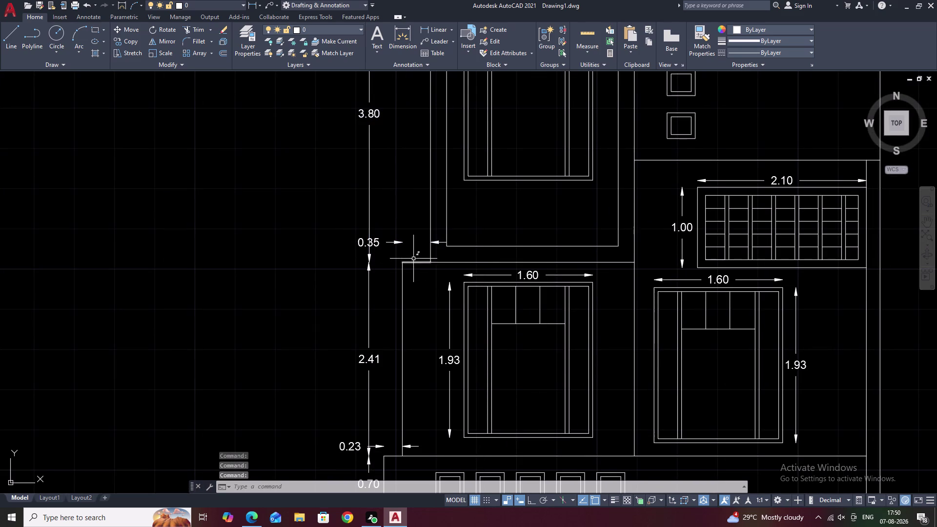
click(376, 242)
right_click(410, 293)
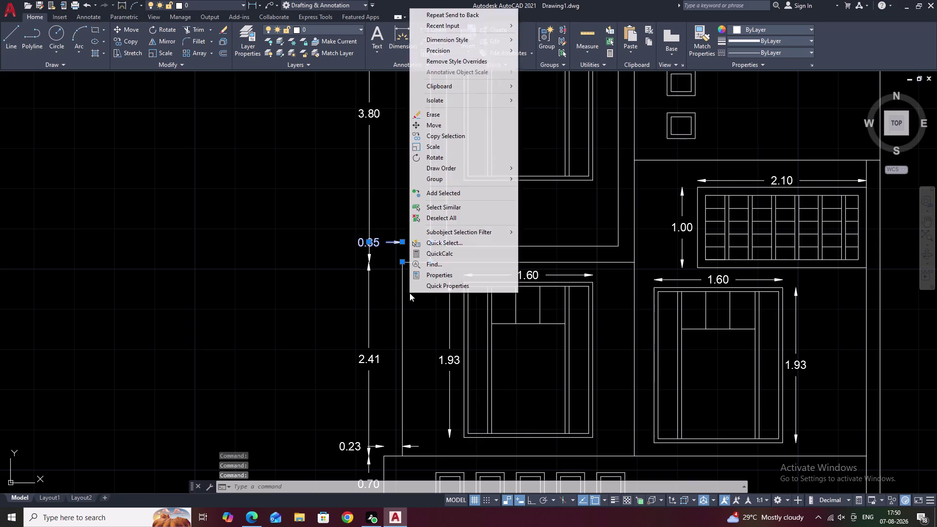
click(469, 169)
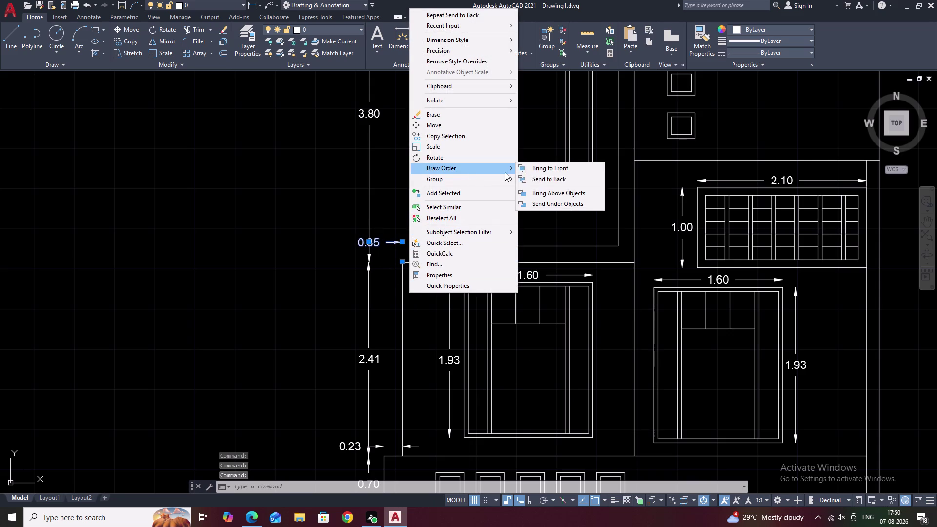
click(549, 180)
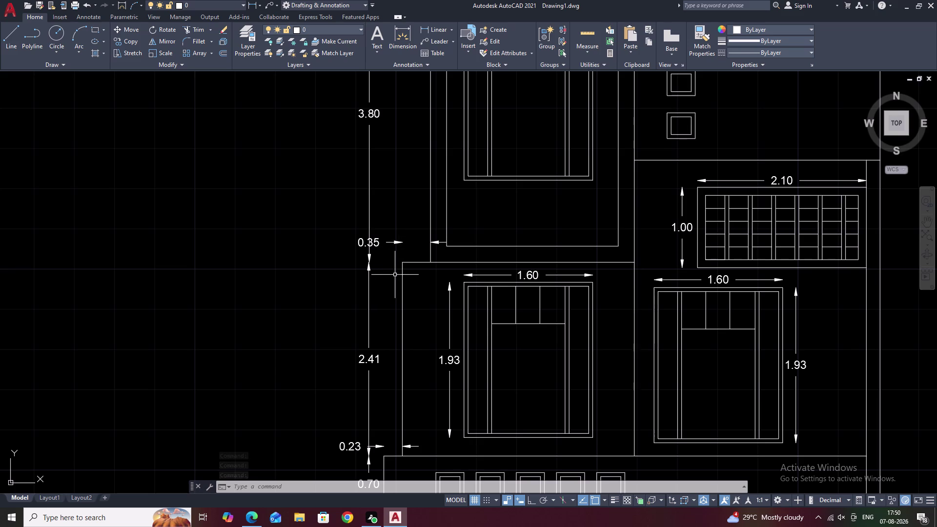
key(Escape)
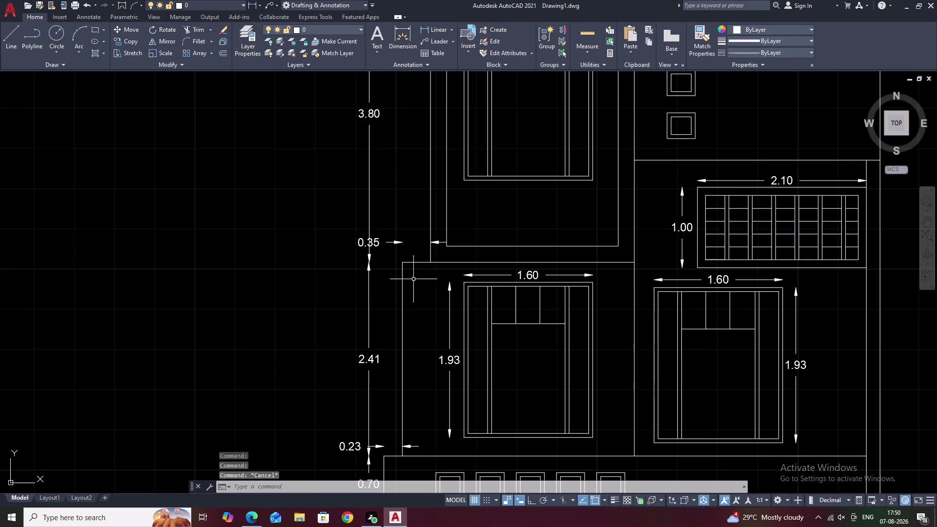
click(368, 300)
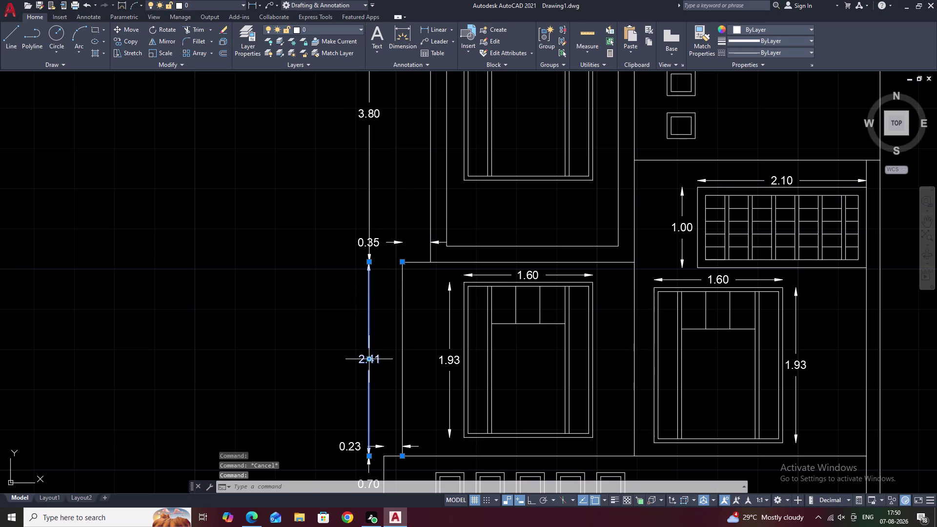
Grip-stretch the 2.41 dimension line and move the 3.80 dimension text as a trial.
click(368, 361)
click(375, 361)
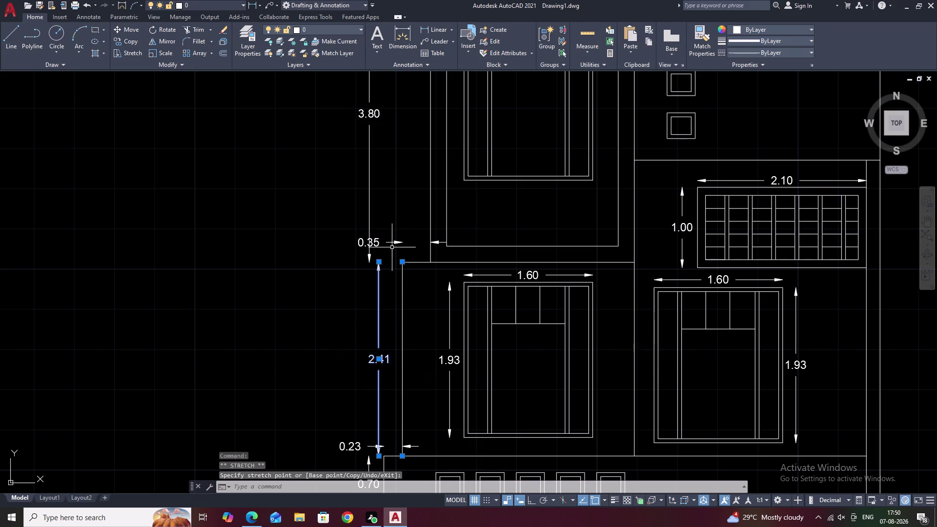
click(370, 101)
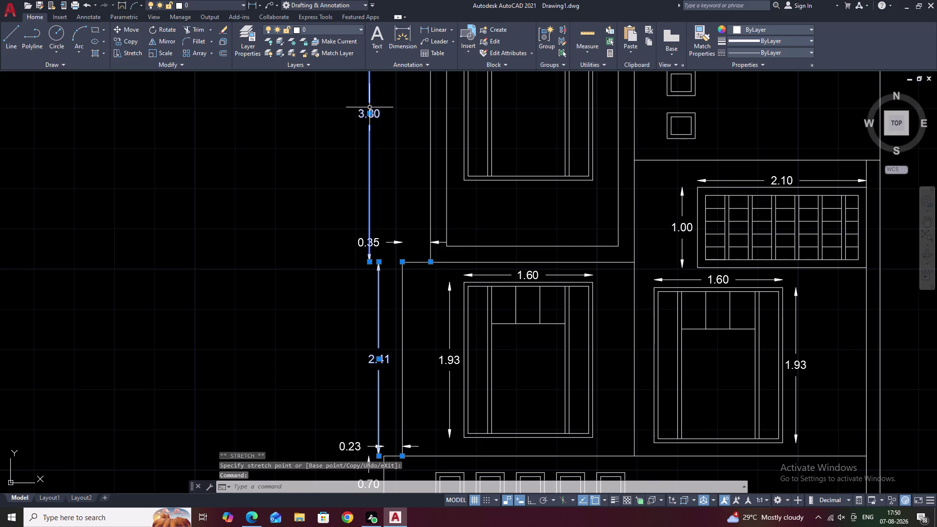
click(369, 109)
click(370, 113)
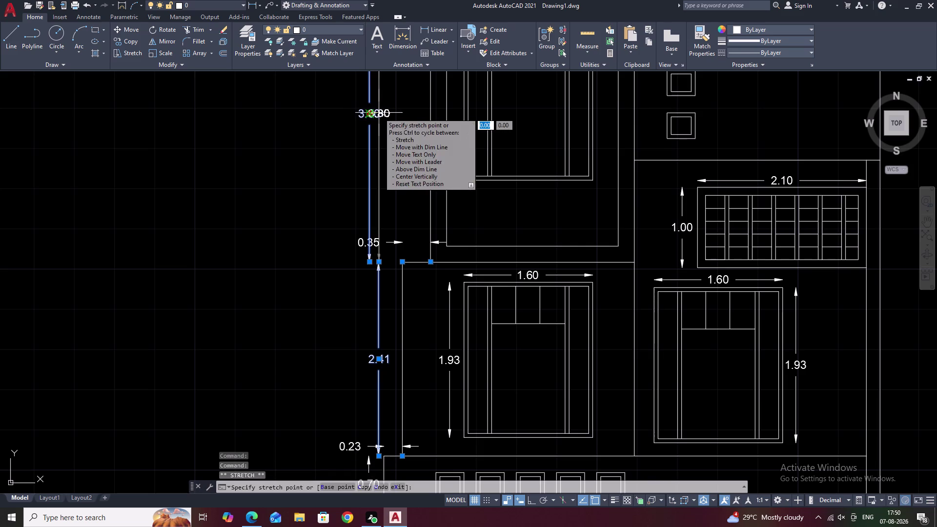
click(378, 112)
click(372, 113)
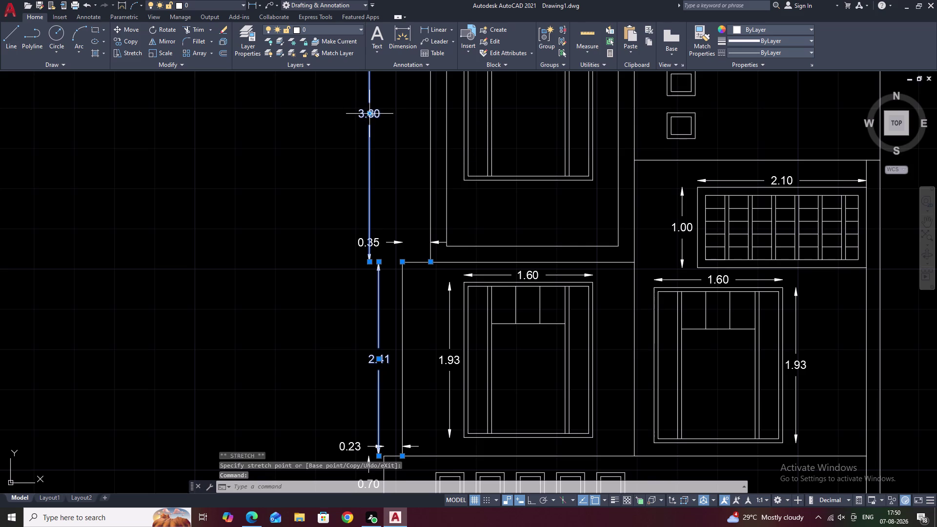
click(372, 113)
View the two dimensions' quick properties, retry the 3.80 text move, then cancel it.
double_click(371, 114)
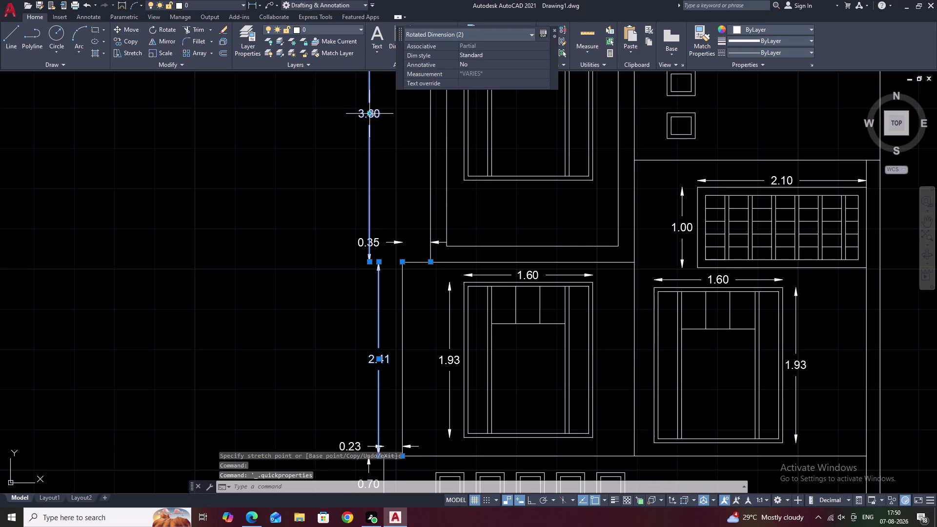
click(378, 114)
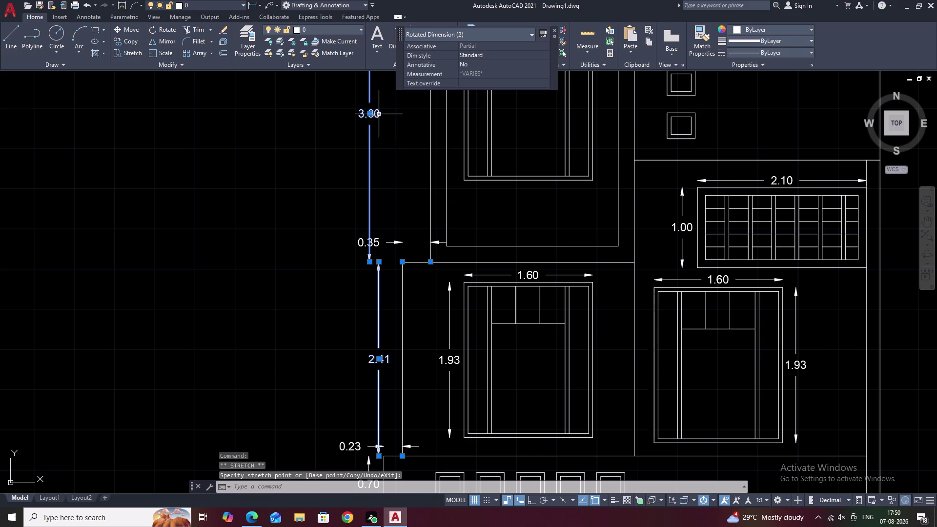
click(372, 114)
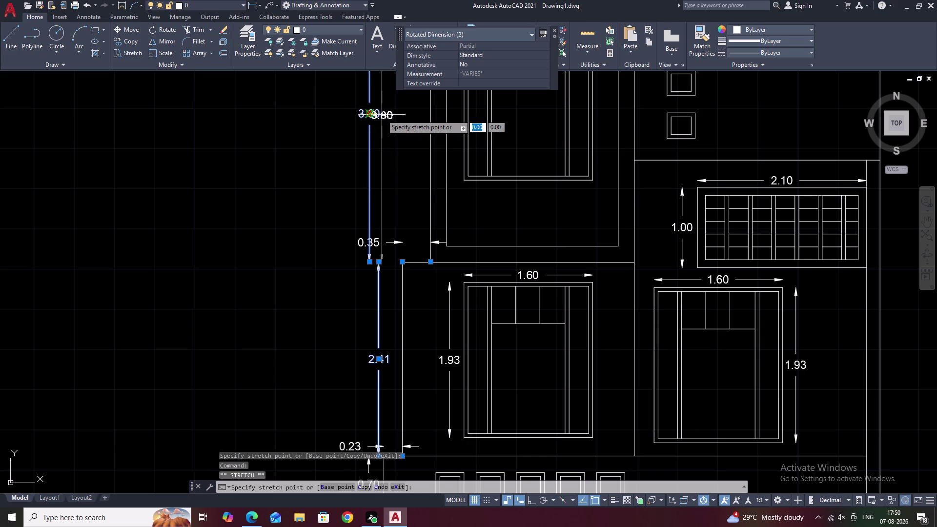
click(379, 114)
scroll(down, 3)
middle_drag(396, 142, 395, 199)
key(Escape)
scroll(up, 3)
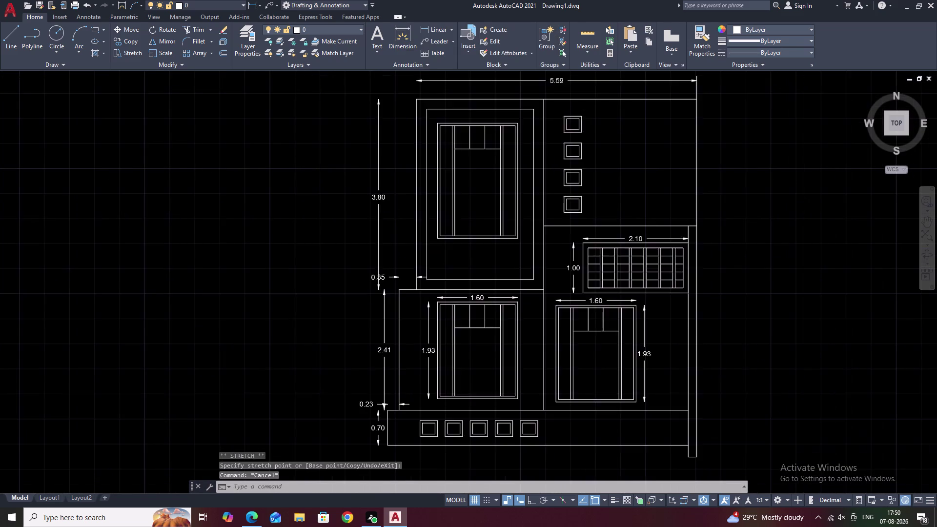
middle_drag(398, 298, 424, 188)
scroll(down, 3)
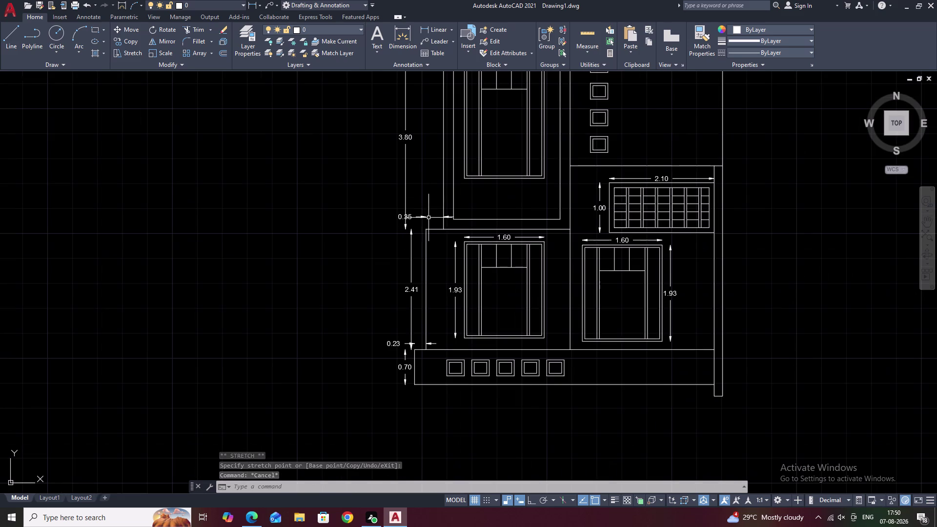
Undo the grip edits, properties change and send-to-back, then select the 0.35 dimension.
key(z)
key(ctrl+z)
key(ctrl+z)
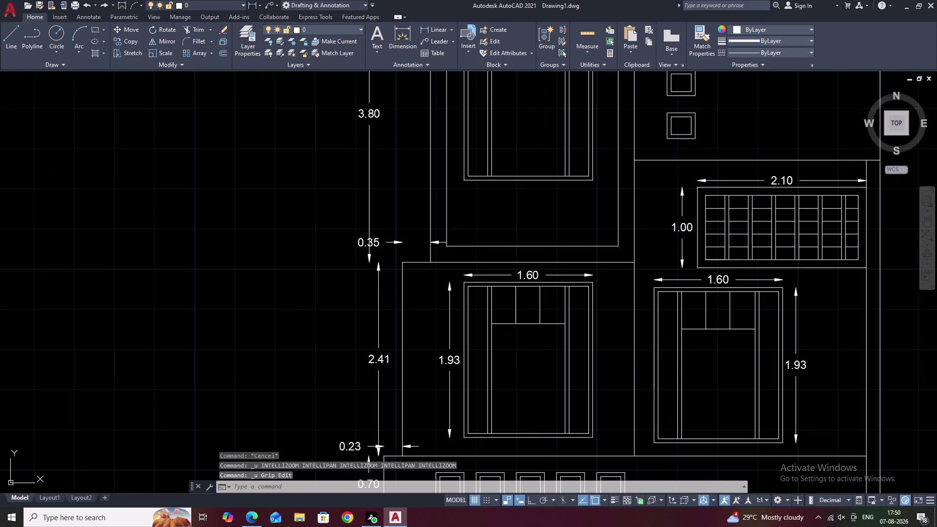
key(ctrl+z)
key(Escape)
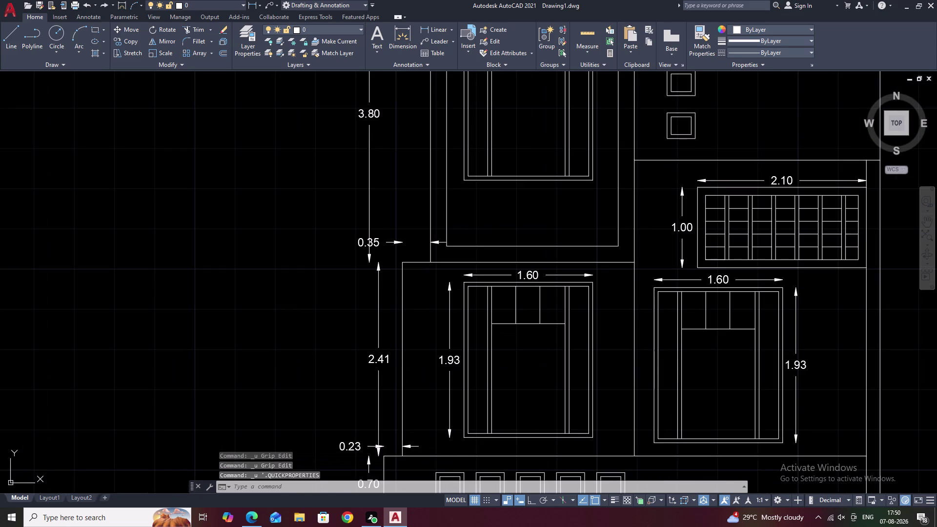
key(ctrl+z)
key(ctrl+z)
key(ctrl+z)
key(Escape)
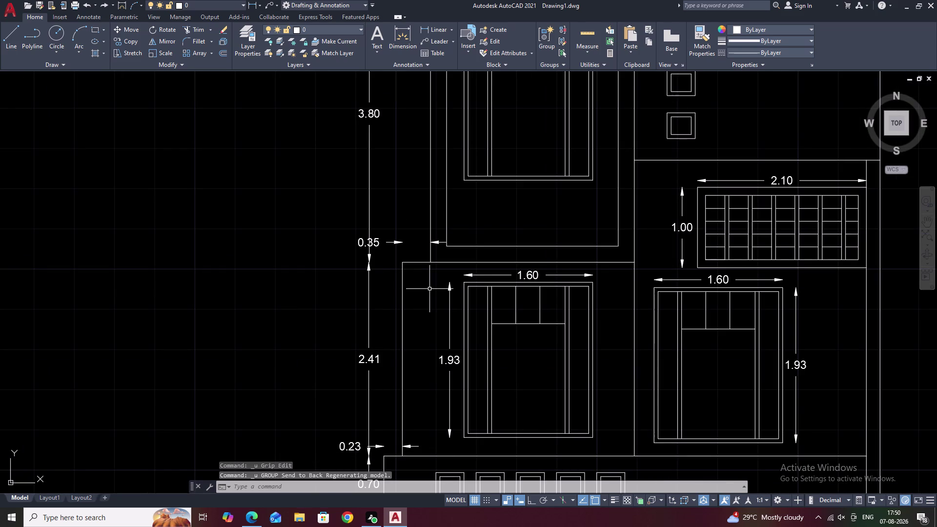
scroll(down, 3)
middle_drag(451, 272, 426, 327)
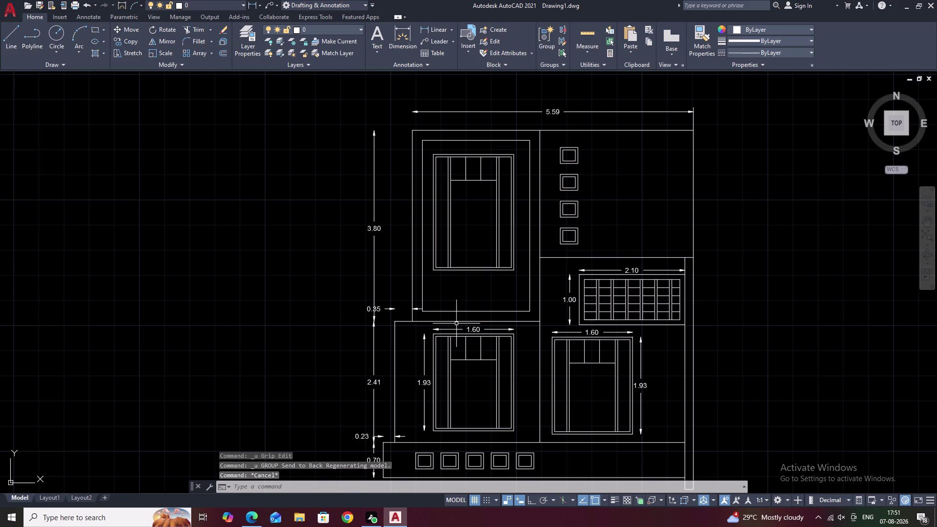
scroll(up, 3)
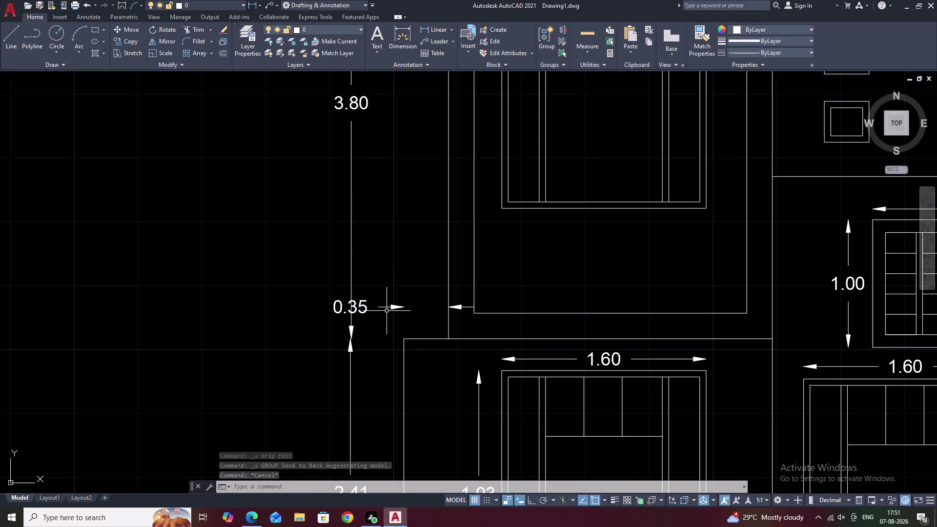
click(394, 308)
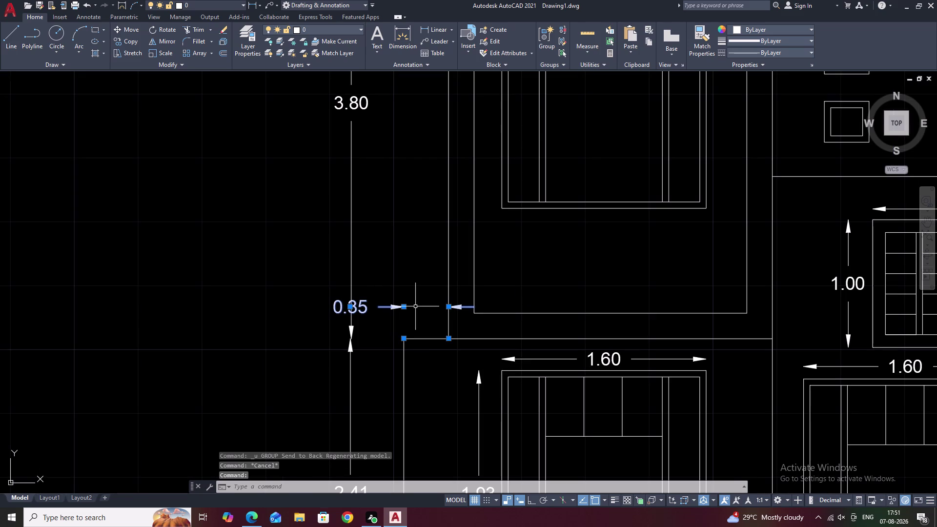
Erase the 0.35 dimension, abandon a new linear dimension, and open the Dimension Style Manager.
text(E)
key(space)
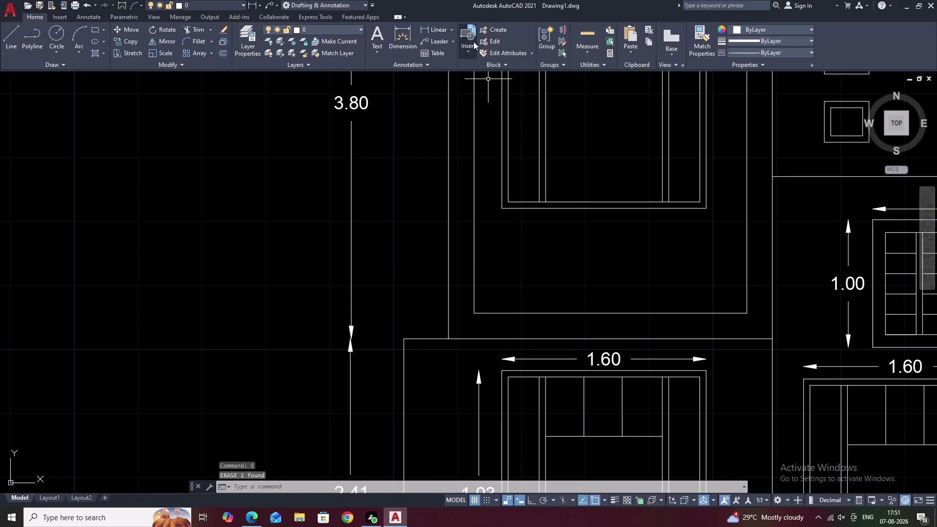
click(436, 29)
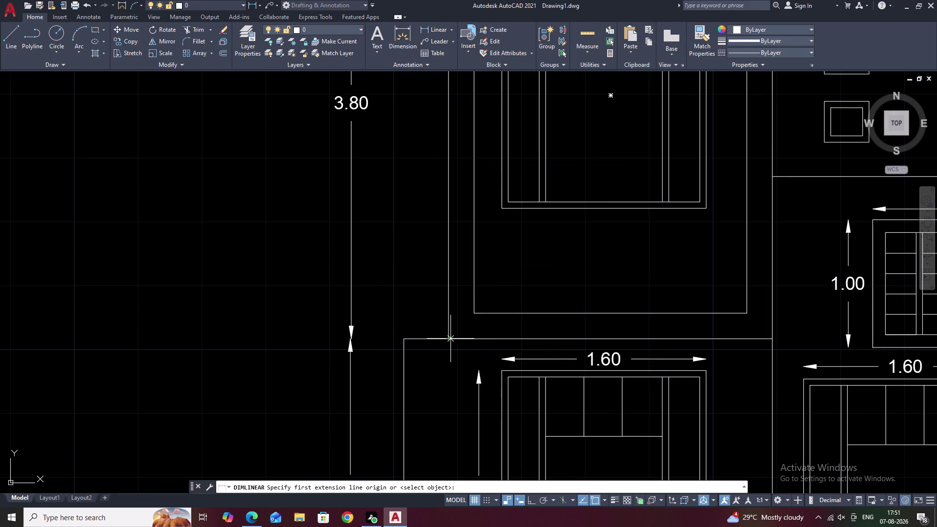
click(448, 337)
click(407, 338)
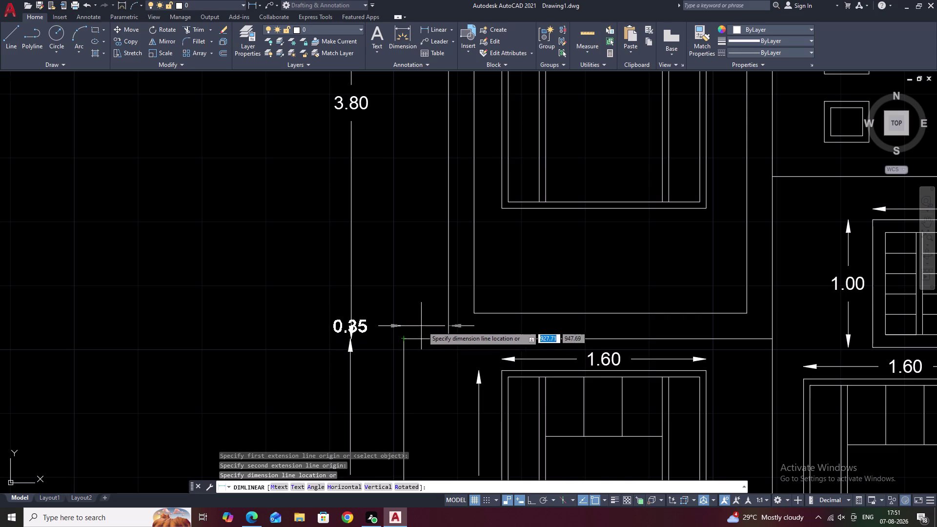
key(Escape)
text(D)
key(space)
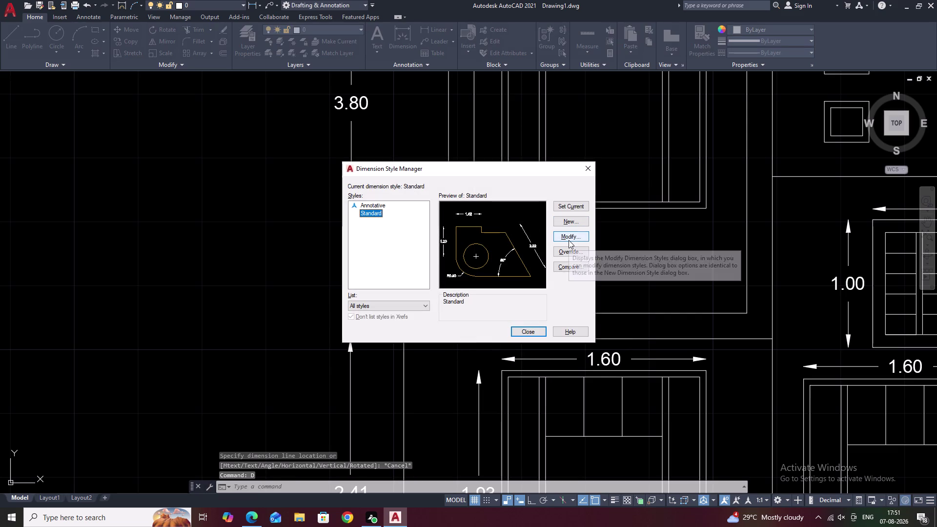
Set the Standard dimension style's text alignment to Aligned with dimension line.
click(569, 240)
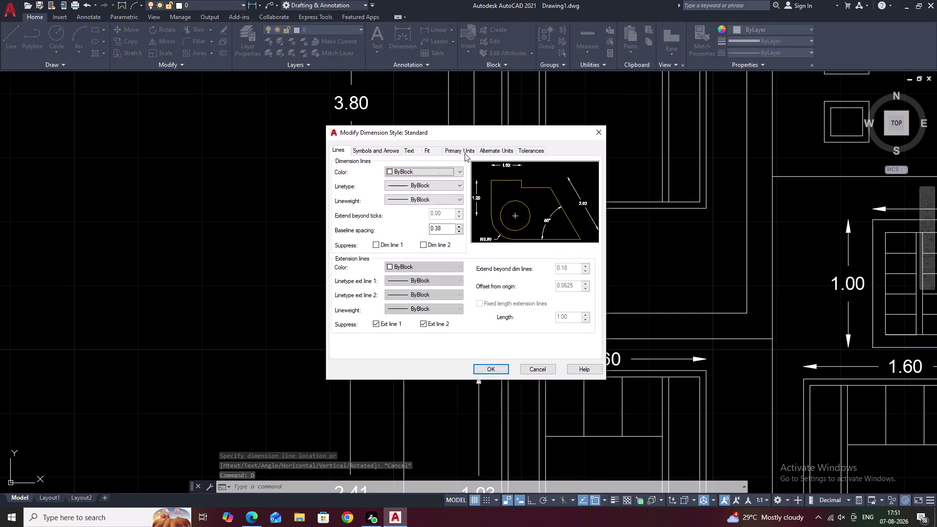
click(463, 152)
click(415, 153)
click(378, 149)
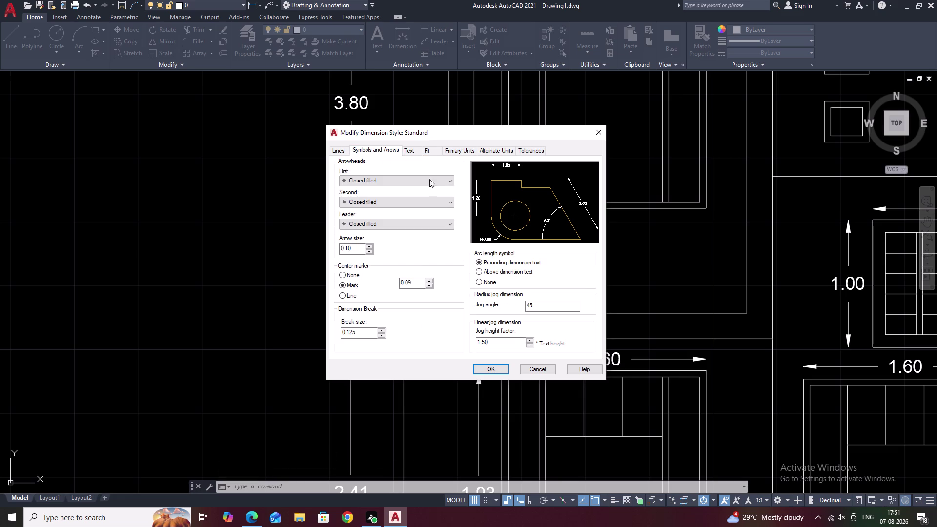
click(490, 149)
click(465, 148)
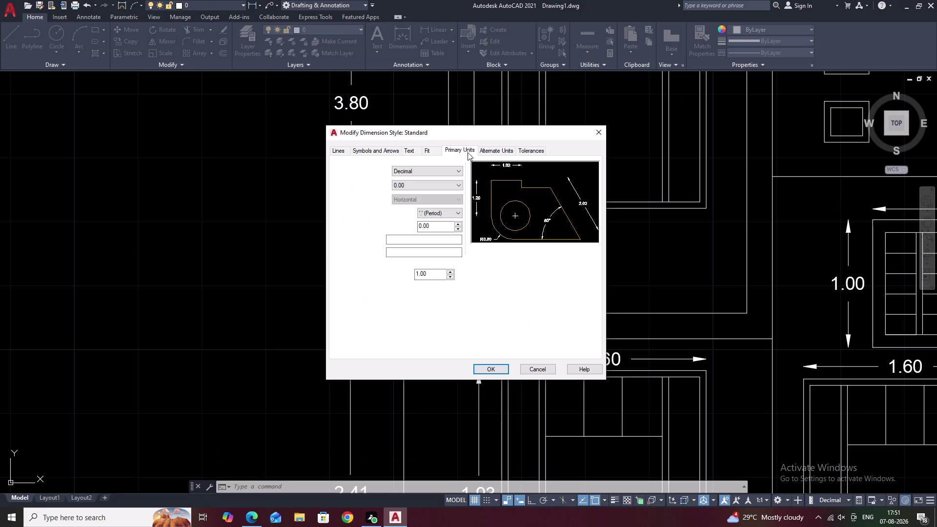
click(376, 149)
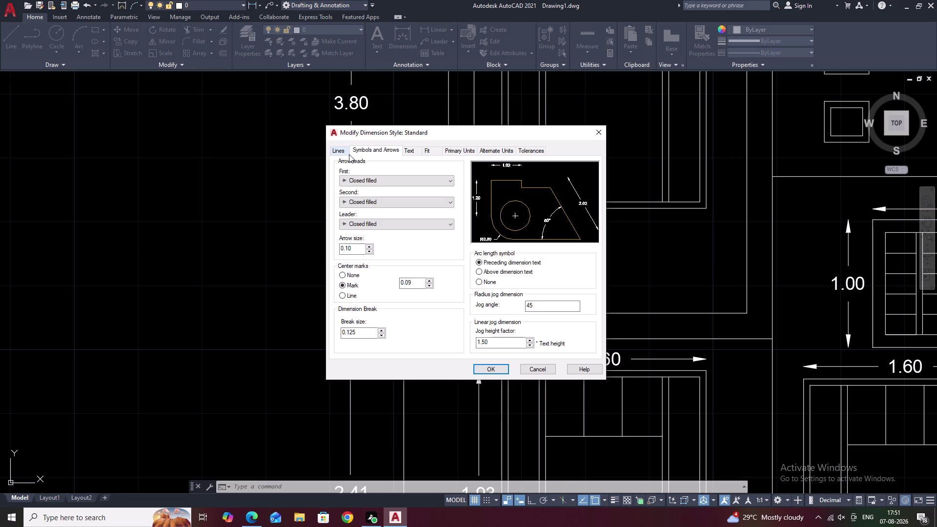
click(345, 152)
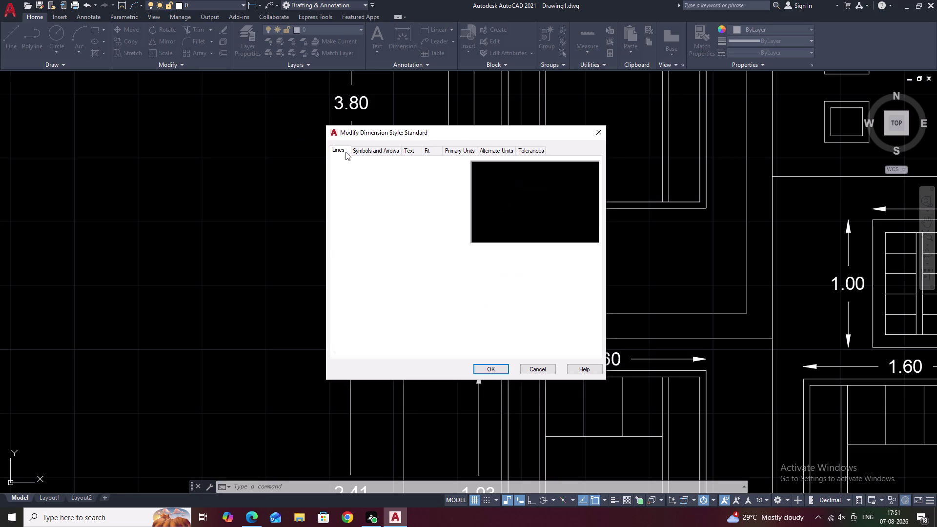
click(415, 153)
click(480, 303)
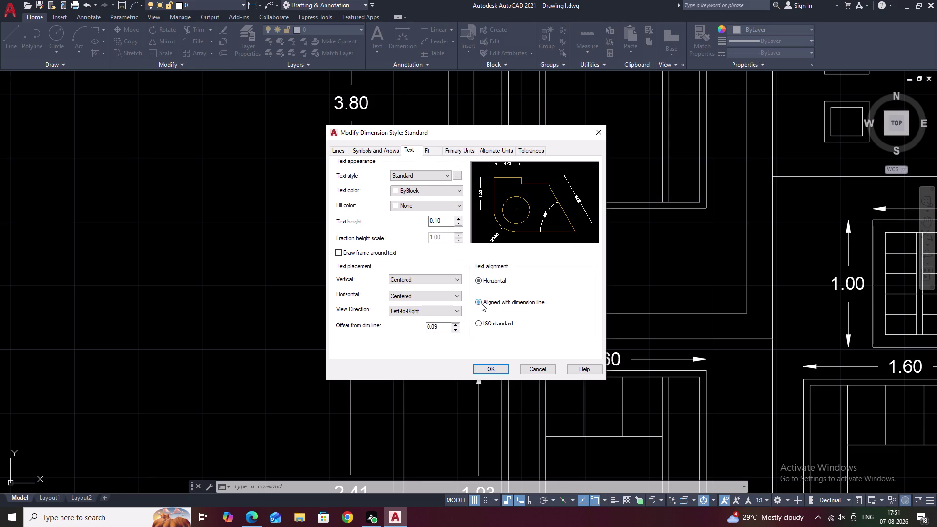
click(501, 371)
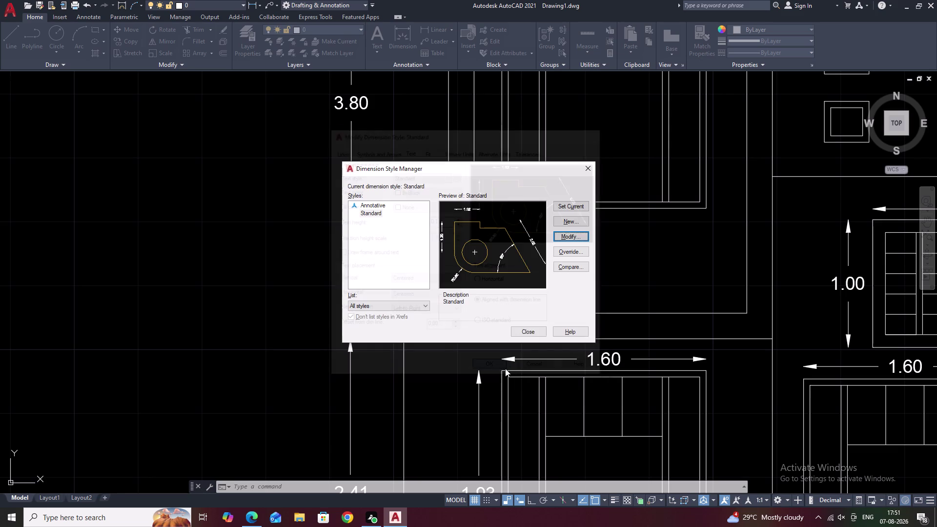
click(527, 332)
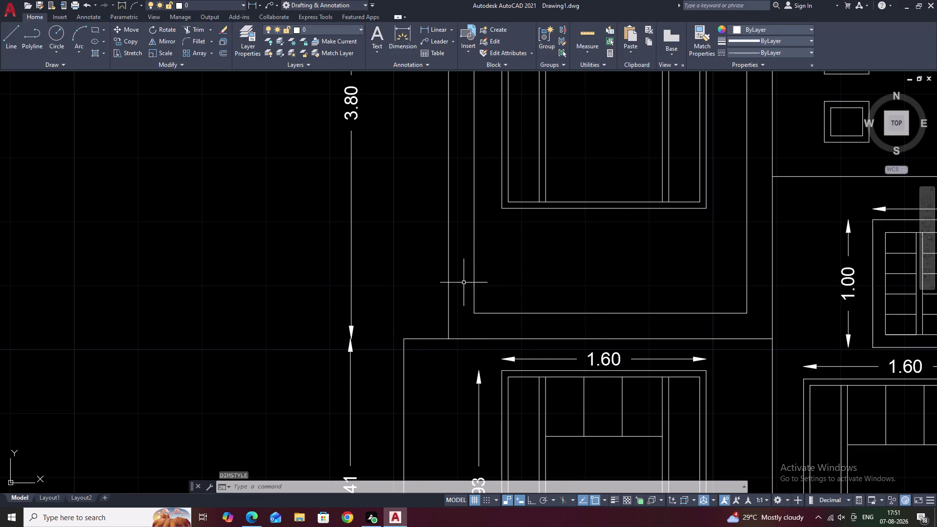
Redraw the 0.35 wall offset as a linear dimension.
click(444, 30)
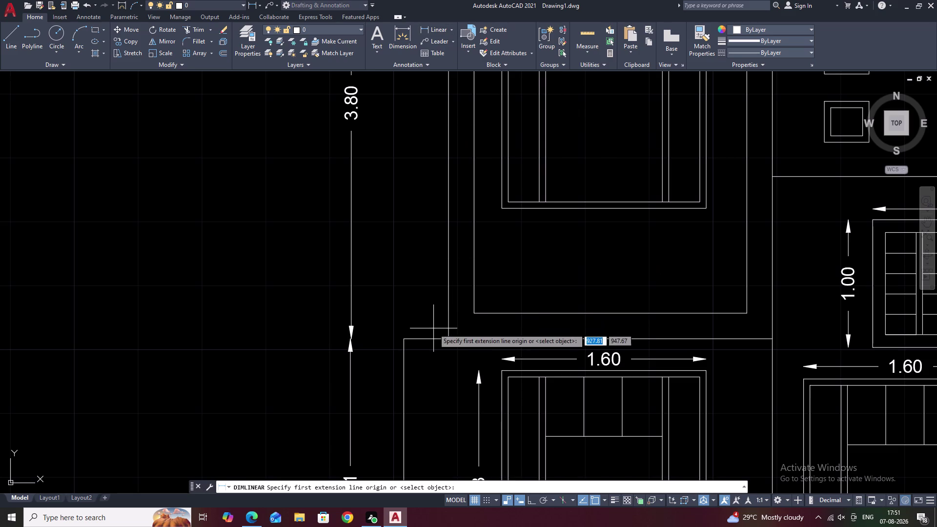
click(450, 339)
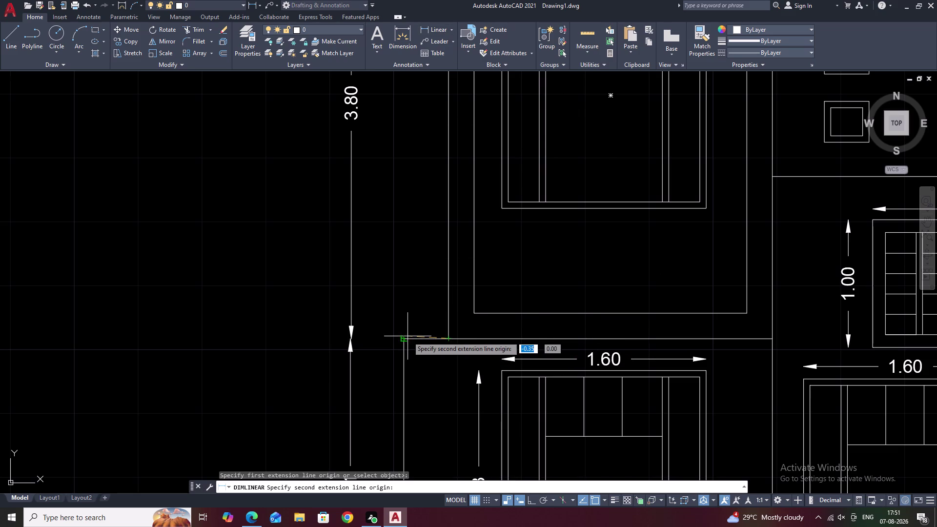
click(406, 339)
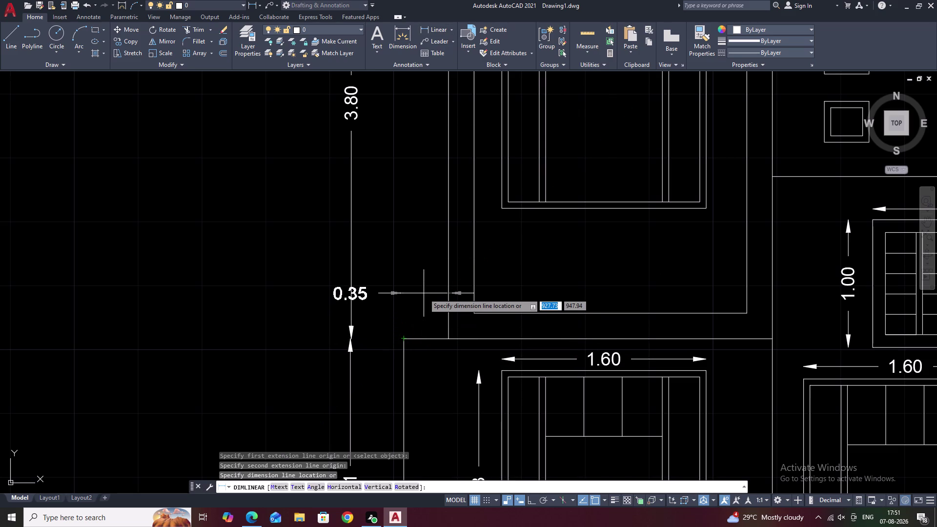
click(421, 307)
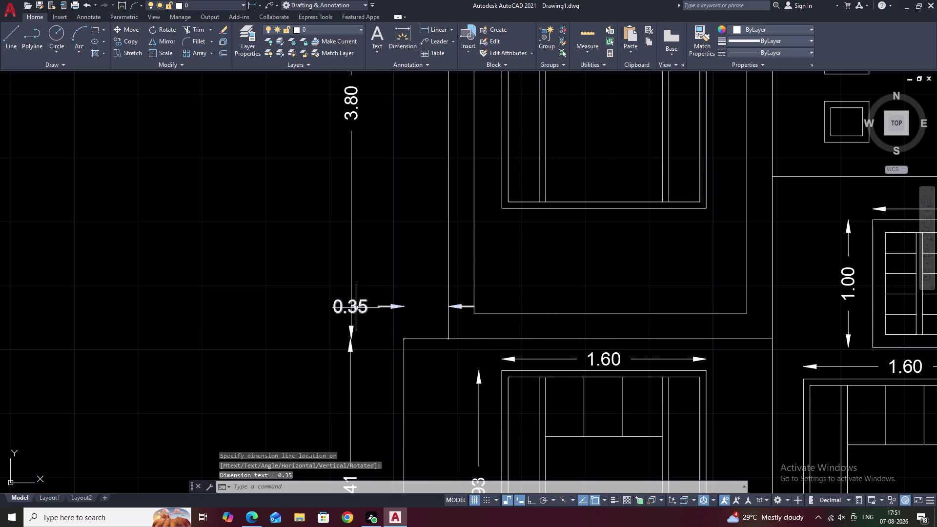
Erase the newly placed 0.35 dimension.
click(461, 306)
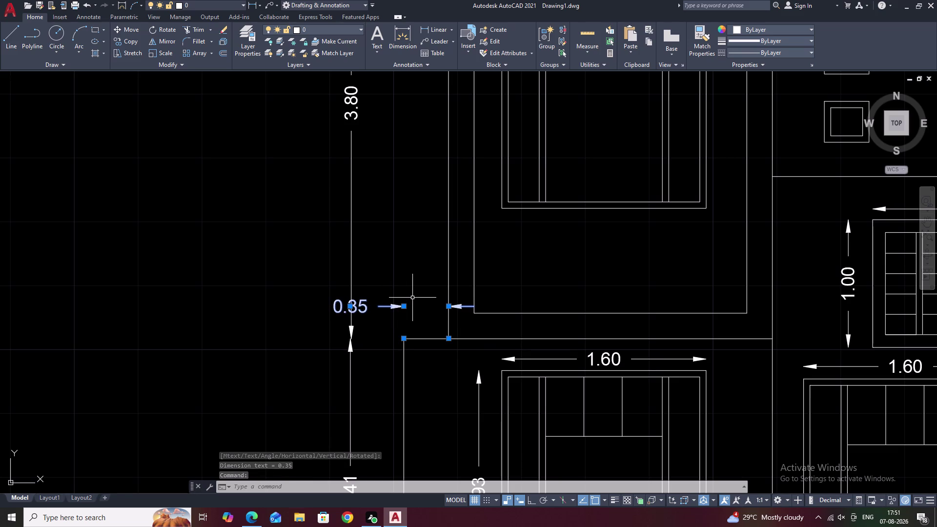
text(E)
key(space)
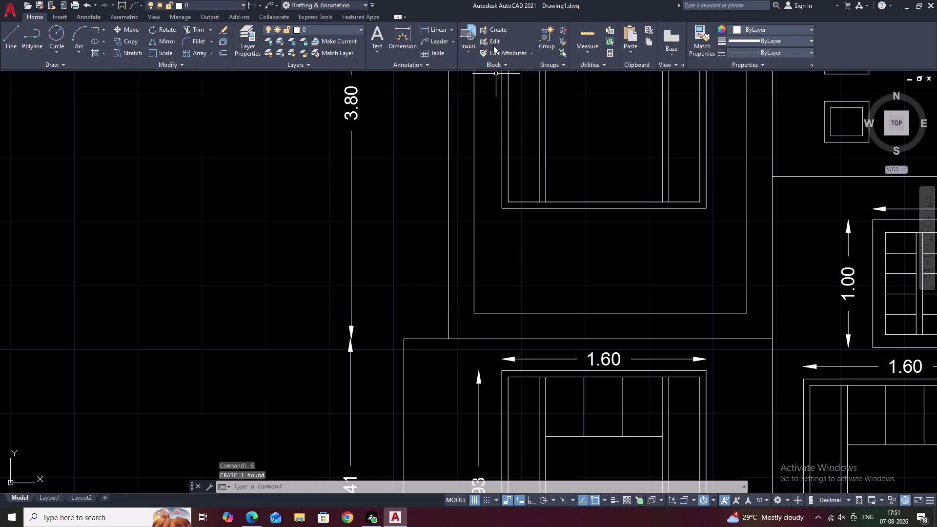
Cancel a Linear attempt and open the Standard style for modification via D.
click(439, 27)
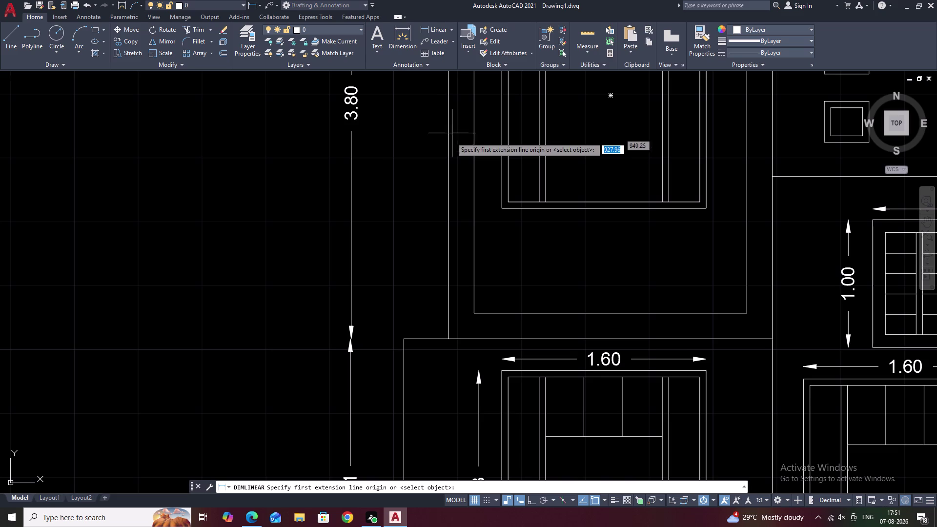
text(D)
key(space)
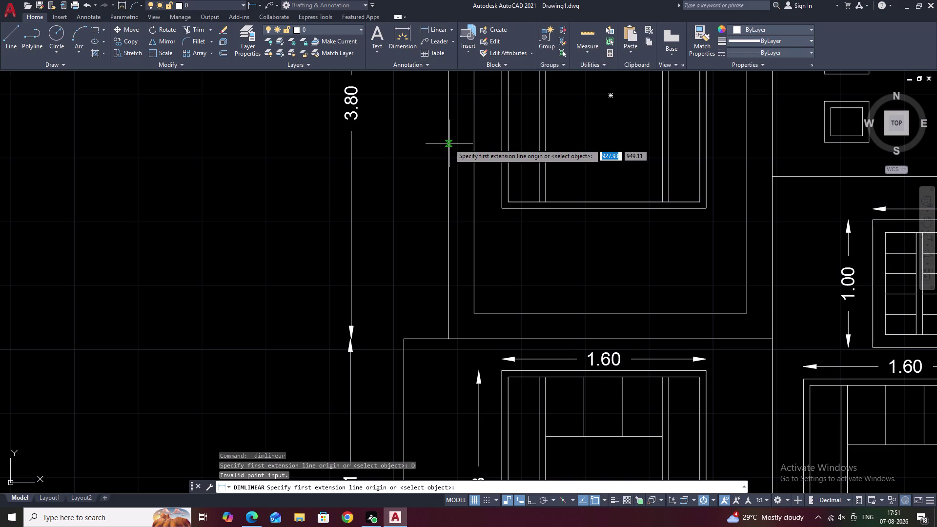
key(Escape)
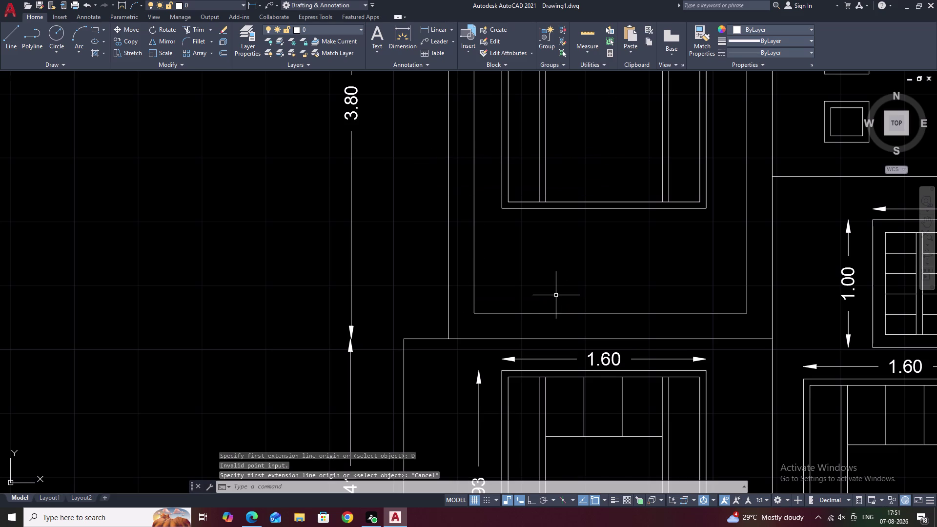
text(D)
key(space)
click(562, 236)
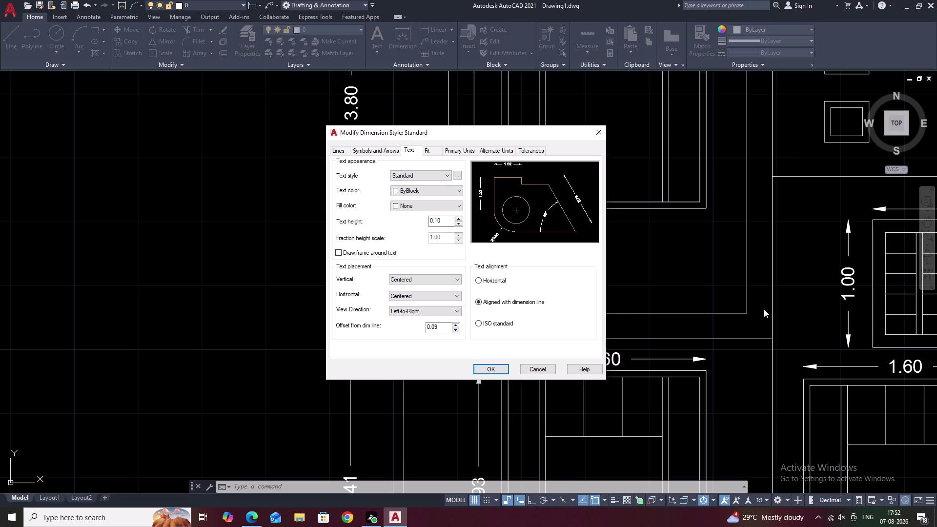
Set the Standard style's vertical text placement to Above.
click(420, 277)
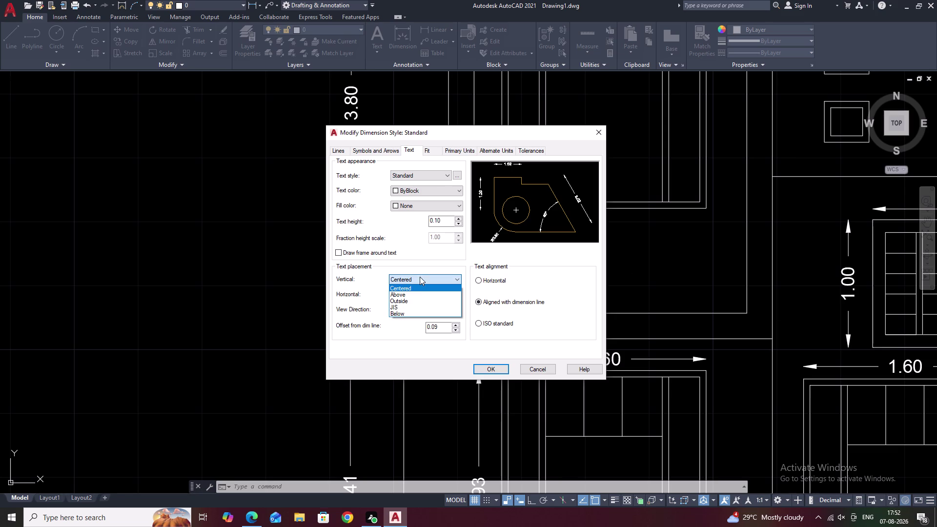
click(418, 294)
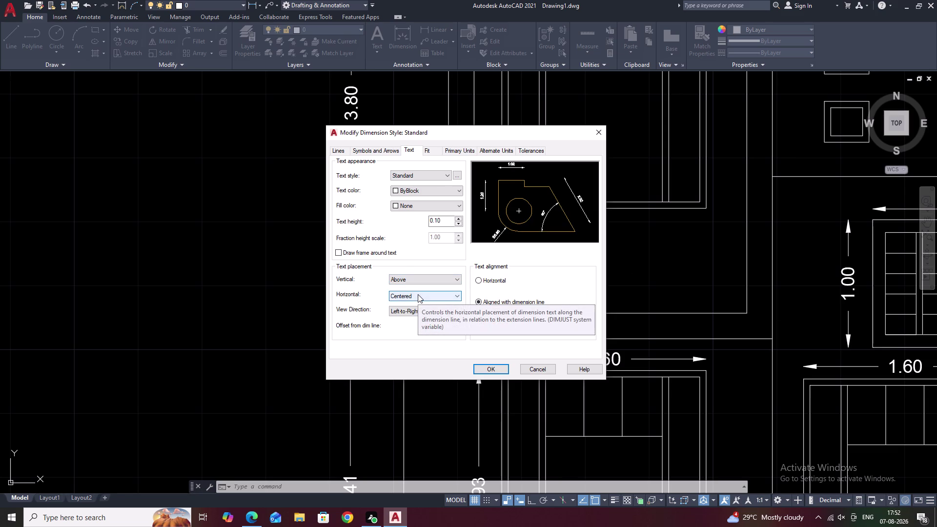
click(496, 369)
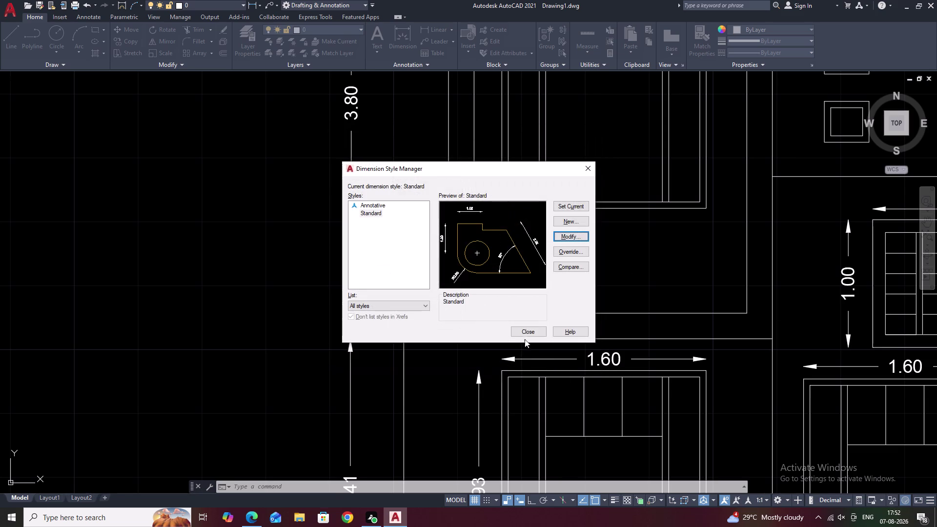
click(529, 334)
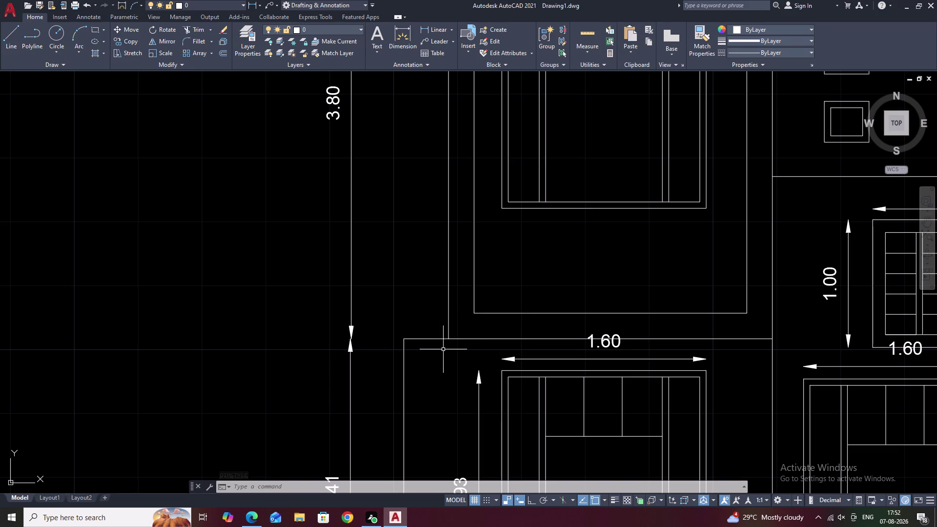
Zoom and pan out to show the whole elevation.
scroll(down, 3)
middle_drag(642, 360, 549, 346)
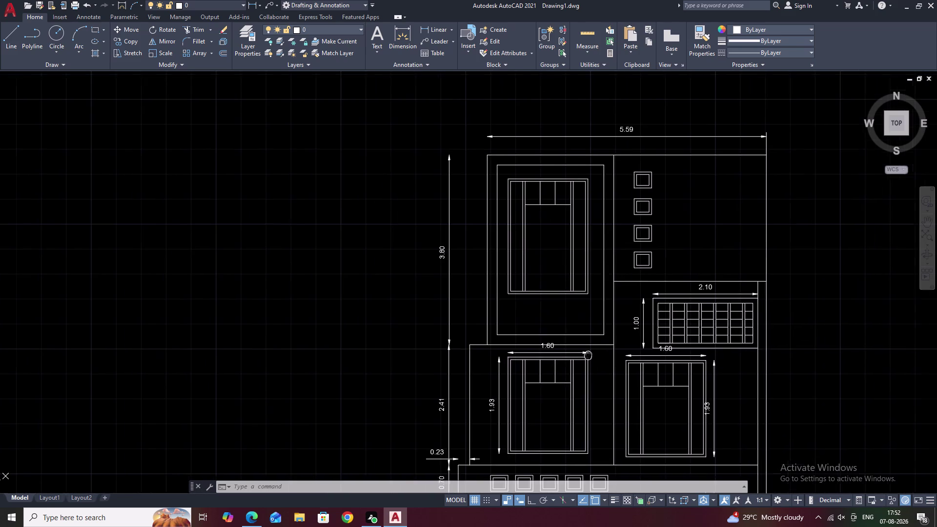
middle_drag(549, 345, 529, 340)
middle_drag(632, 374, 536, 373)
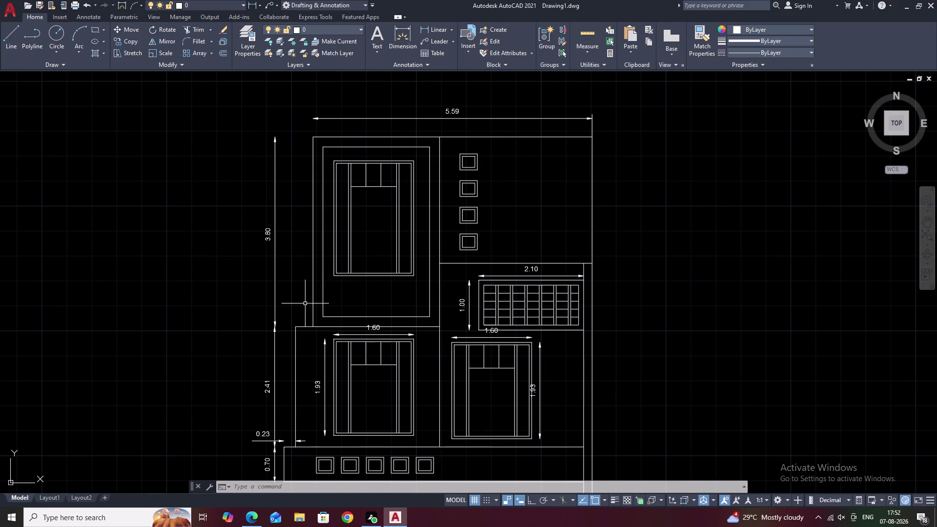
Reopen the Standard style's text settings: vertical Below, horizontal Centered.
text(D)
key(space)
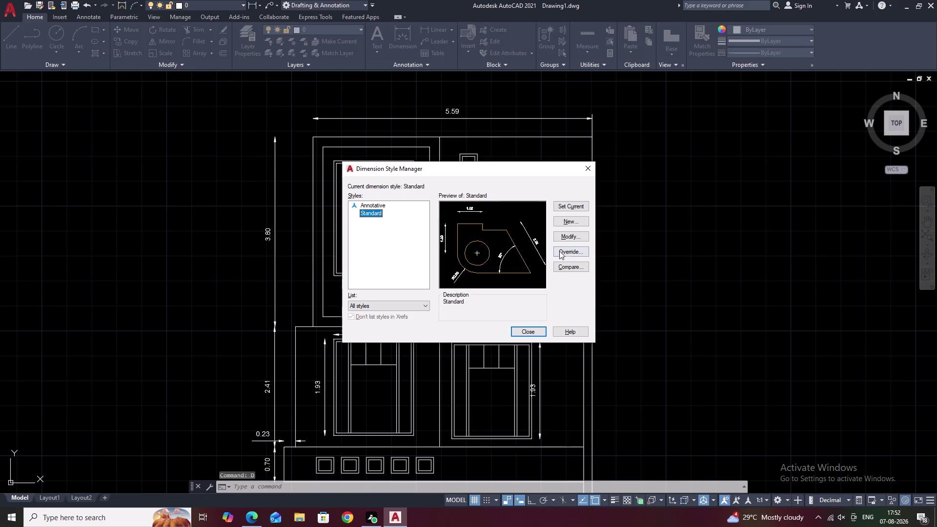
click(566, 237)
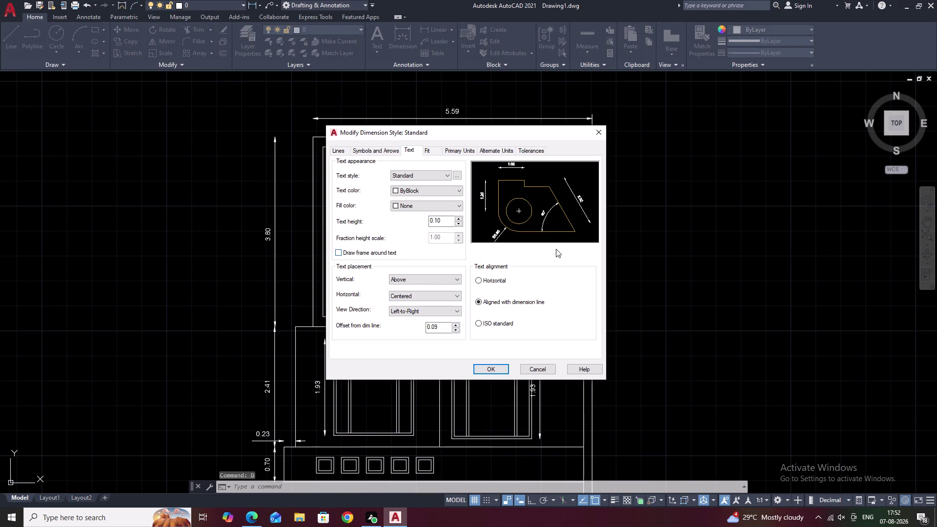
click(406, 279)
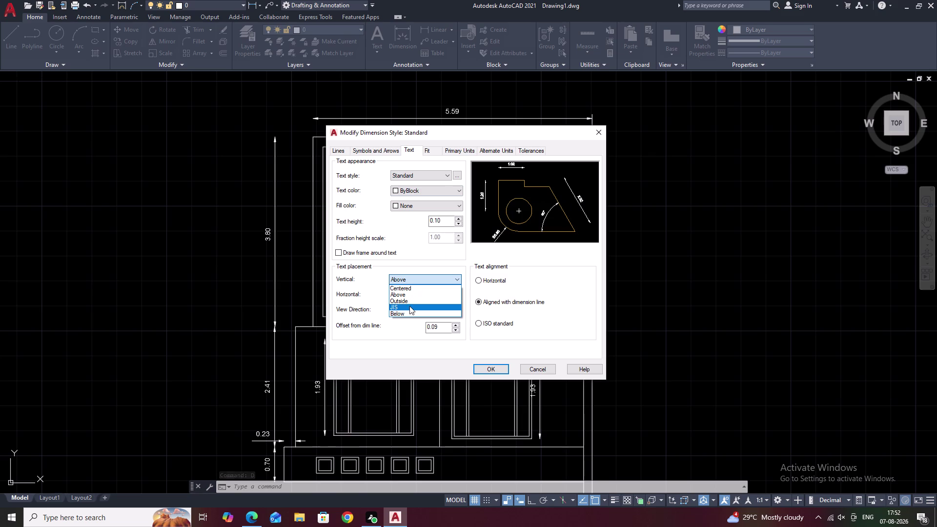
click(409, 313)
click(417, 296)
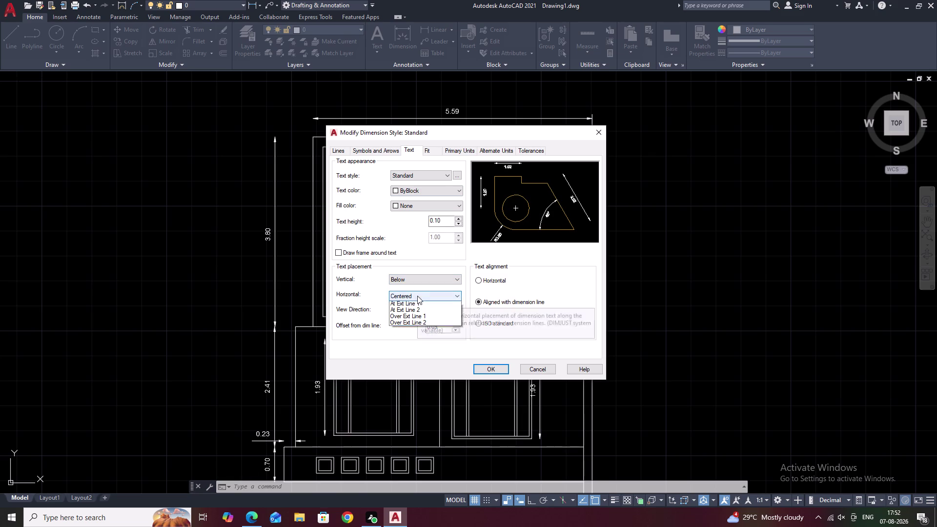
double_click(418, 318)
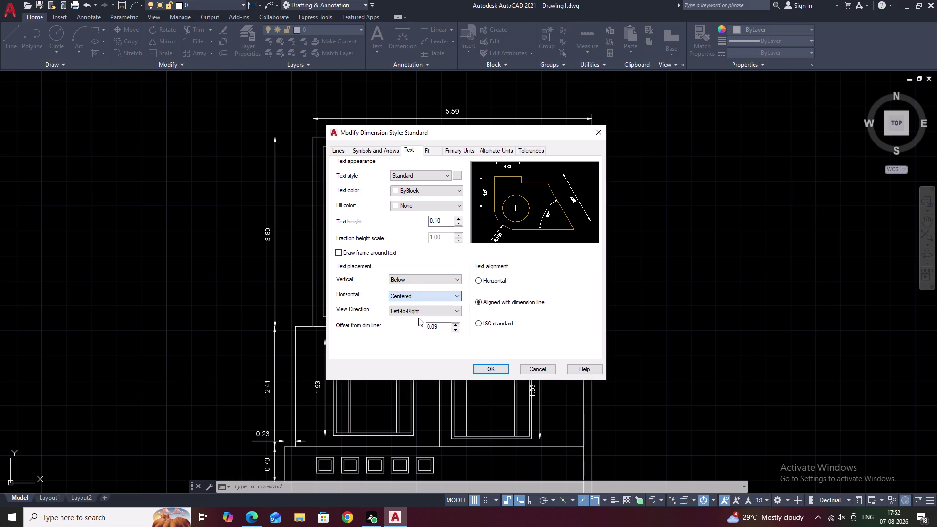
click(424, 297)
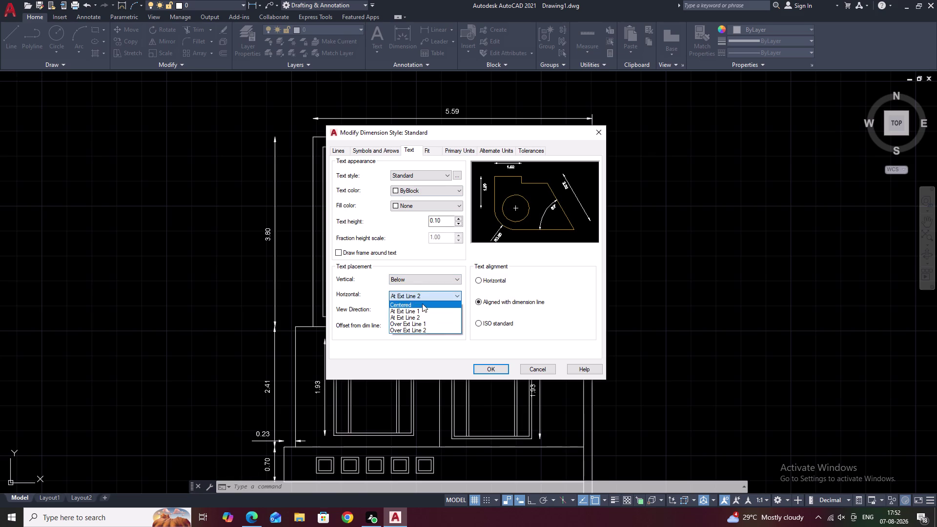
click(421, 305)
Keep view direction Left-to-Right and text Aligned with dimension line, then confirm.
click(424, 313)
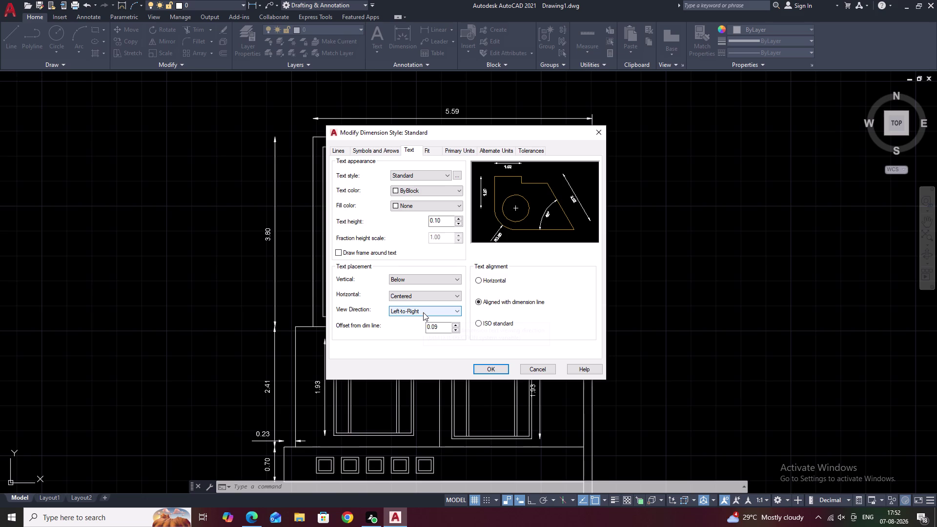
click(411, 325)
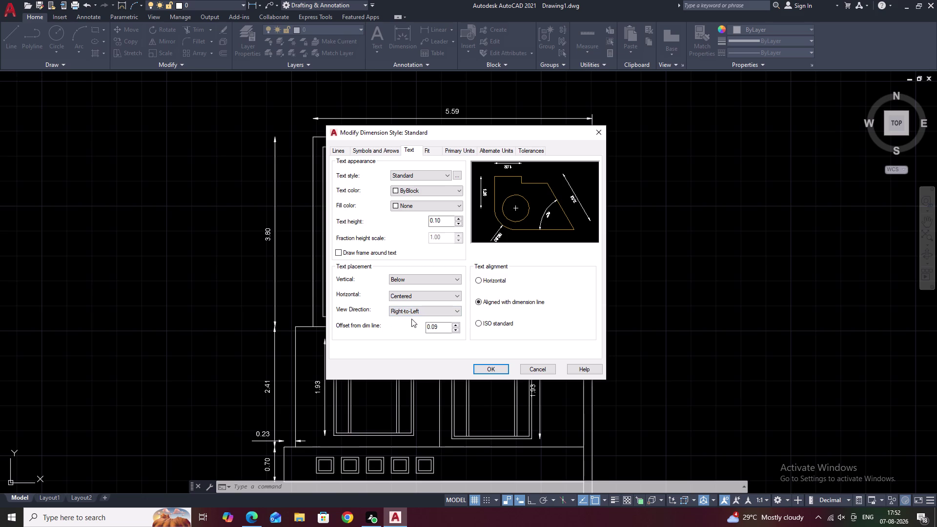
click(412, 312)
click(411, 317)
click(480, 325)
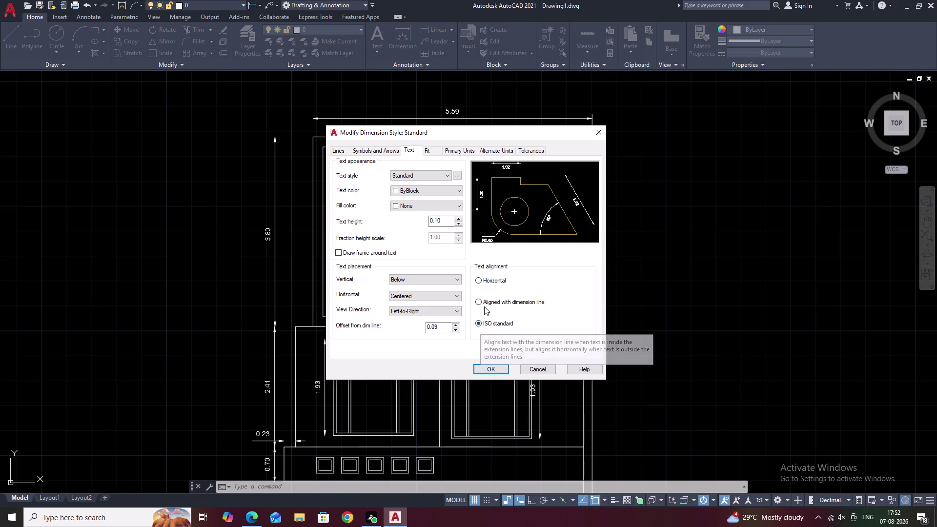
click(478, 300)
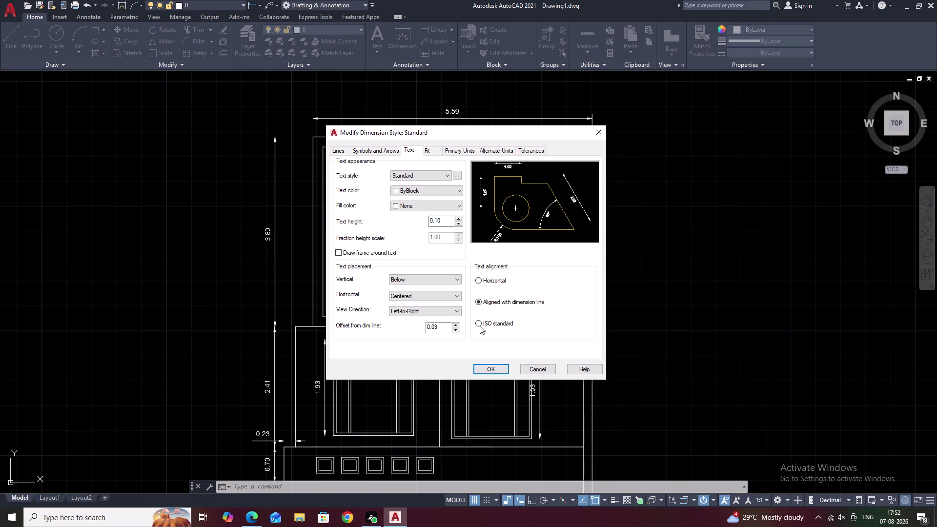
double_click(480, 323)
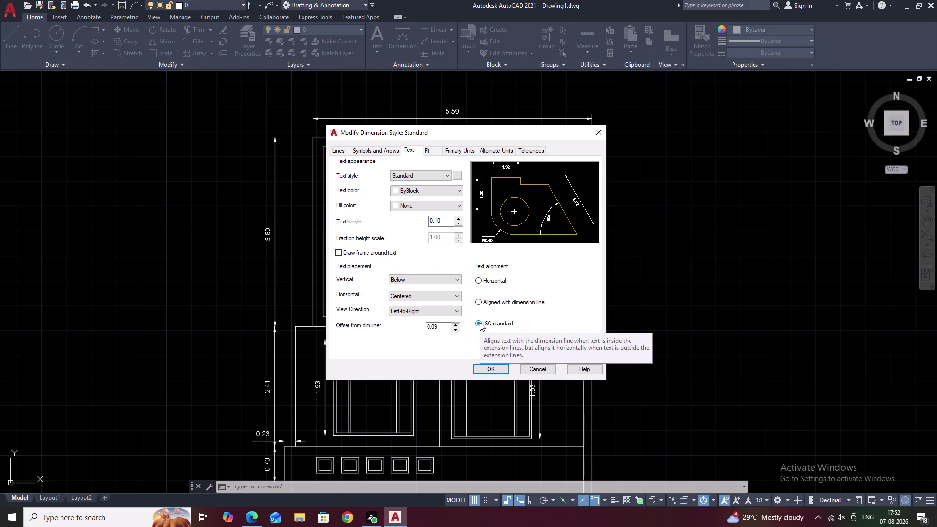
click(478, 302)
click(491, 370)
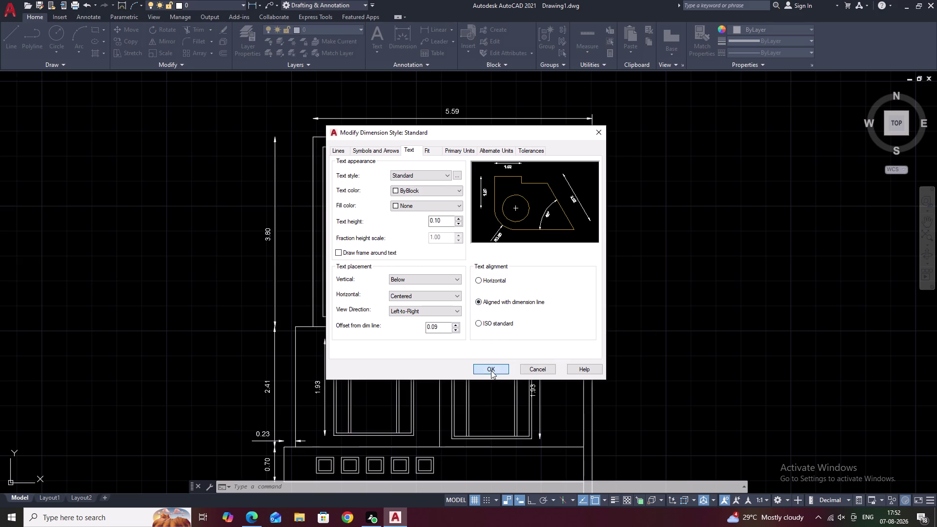
click(531, 332)
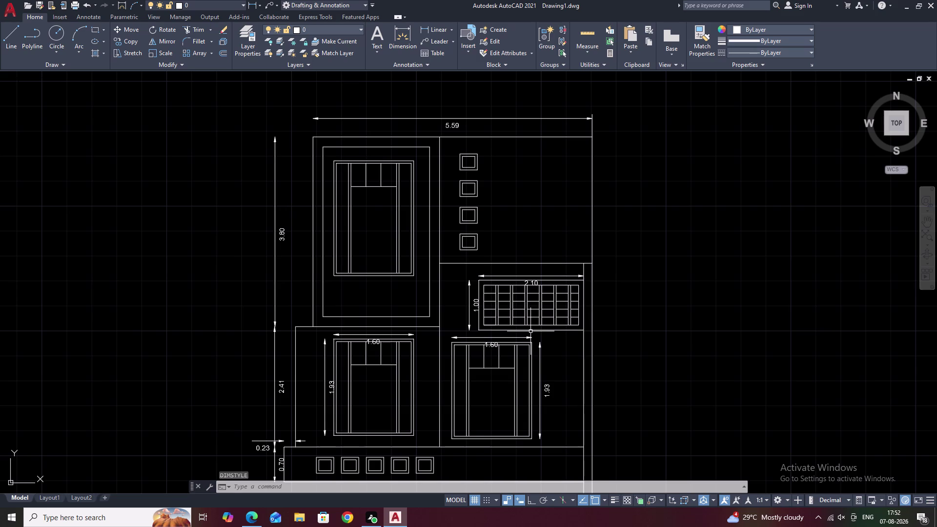
Set the Standard style's vertical text placement to Centered, keeping Aligned with dimension line.
text(D)
key(space)
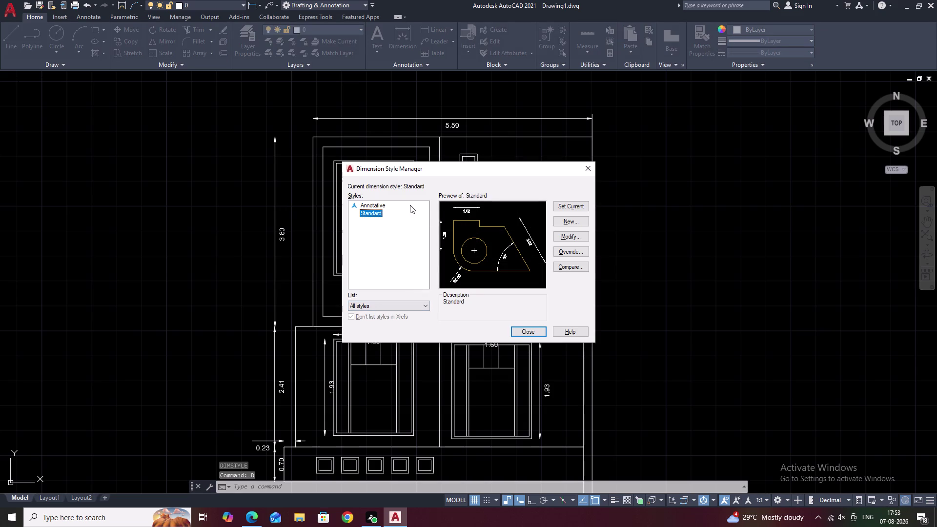
click(568, 237)
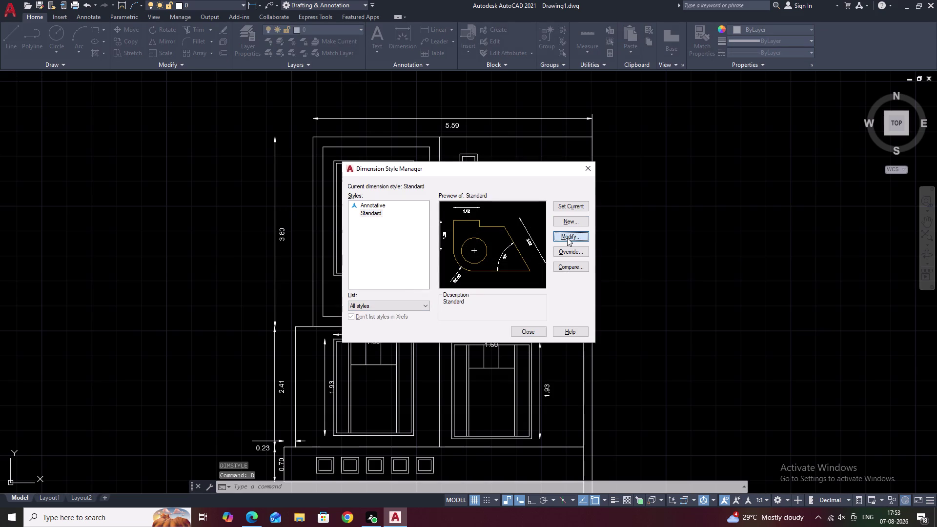
click(414, 278)
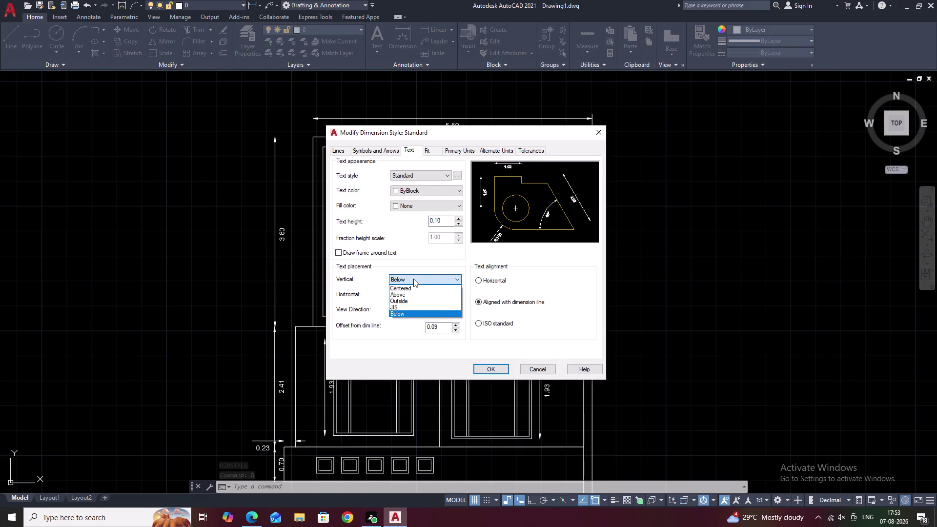
click(413, 289)
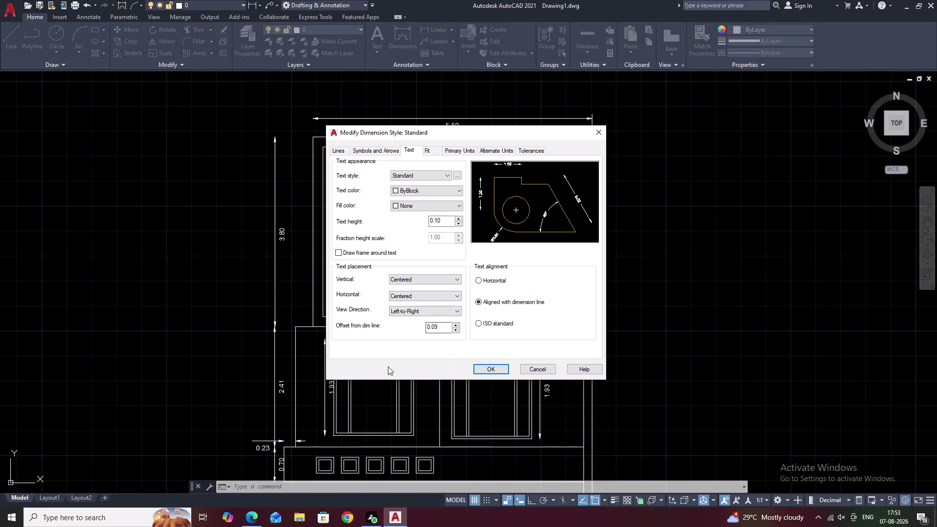
click(481, 277)
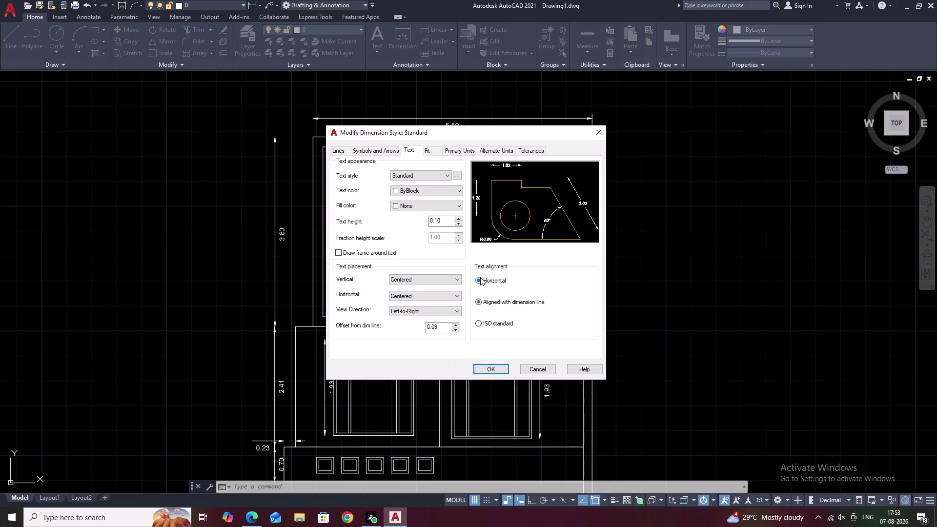
click(480, 301)
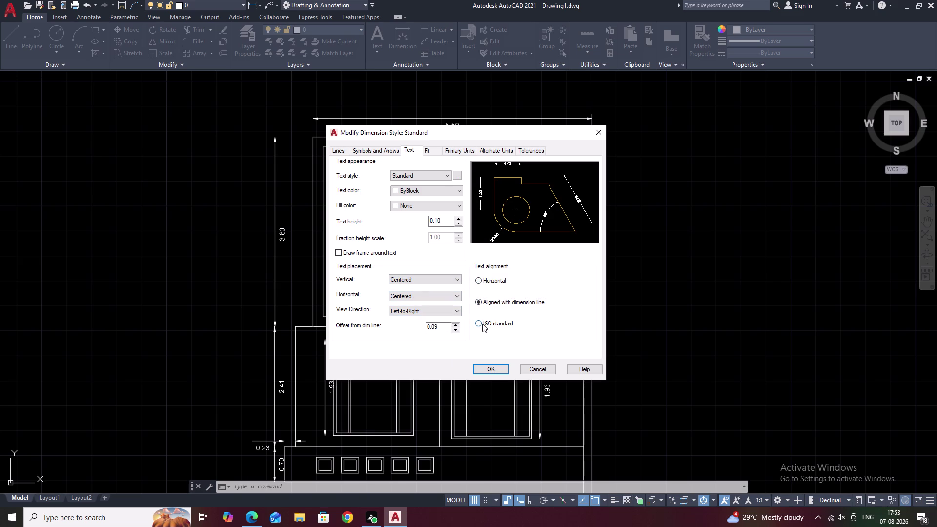
click(480, 324)
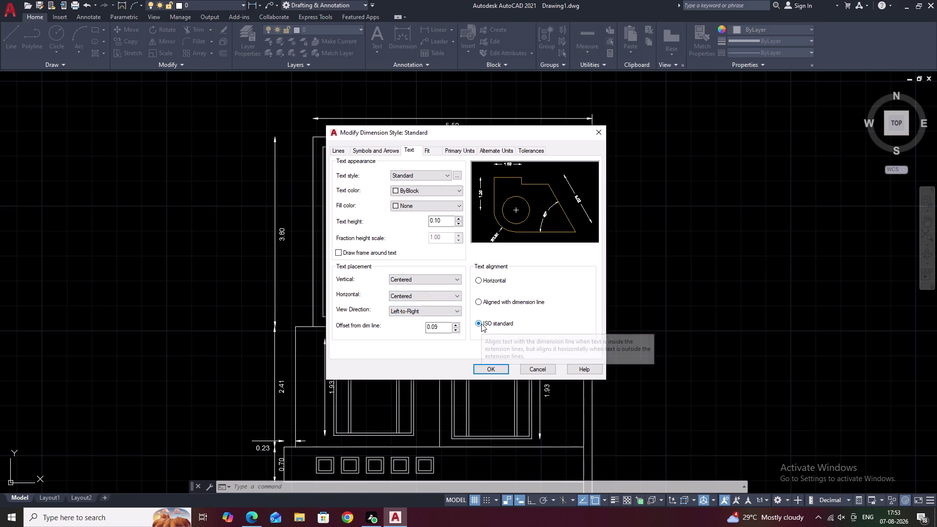
click(479, 301)
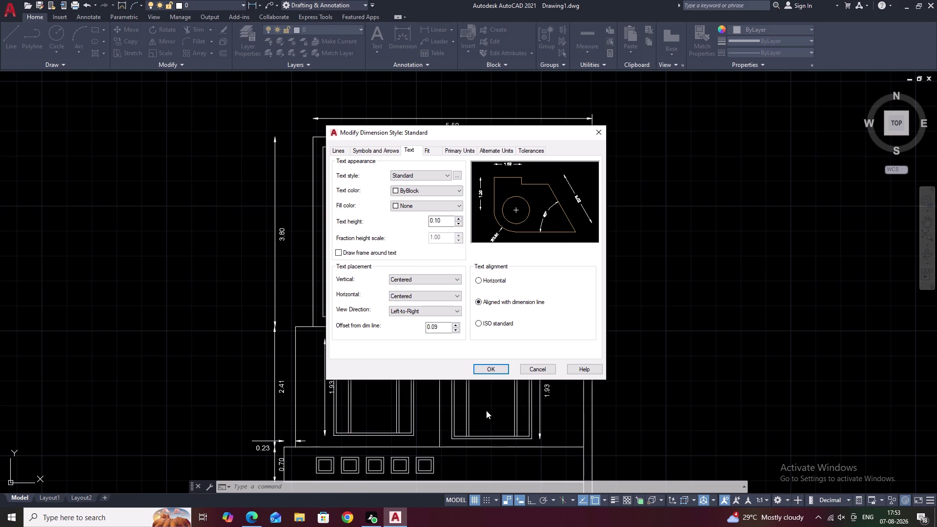
click(491, 371)
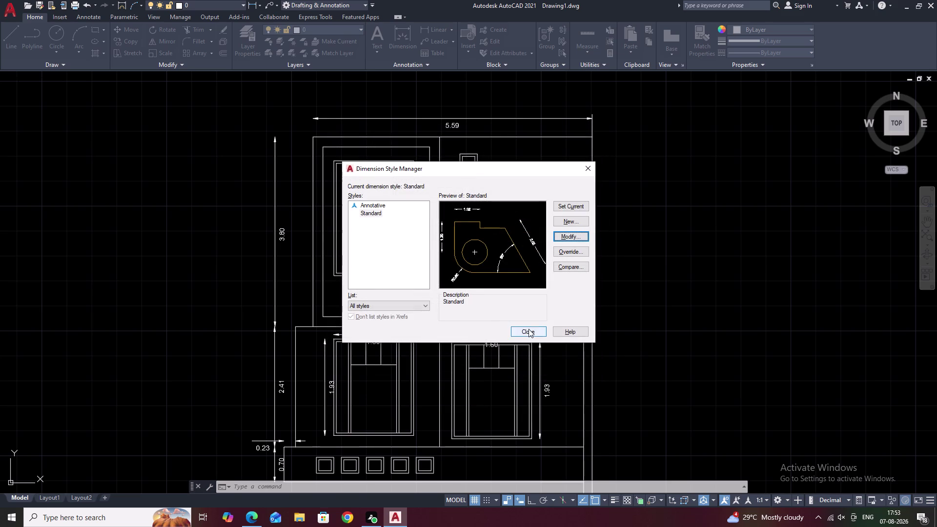
click(529, 329)
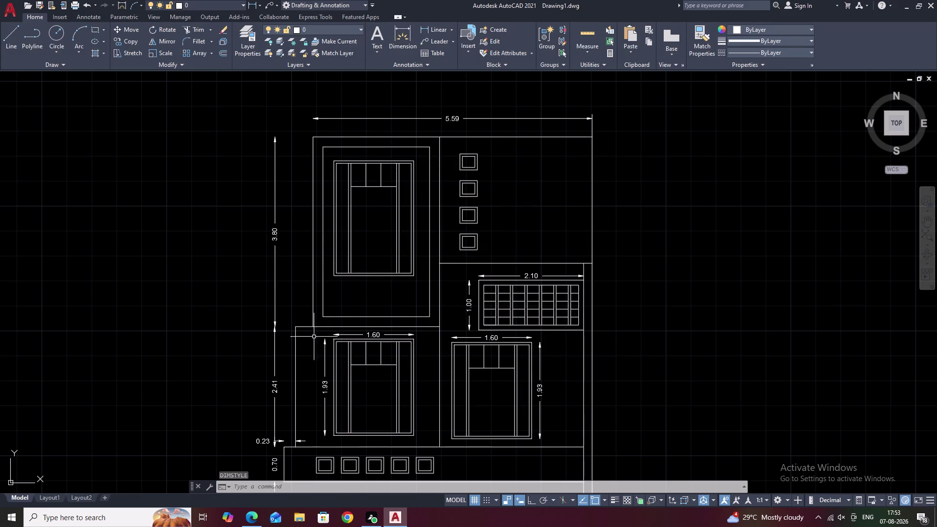
Place a 0.35 linear dimension on the left-side gap between the wall blocks.
middle_drag(269, 337, 335, 352)
scroll(up, 3)
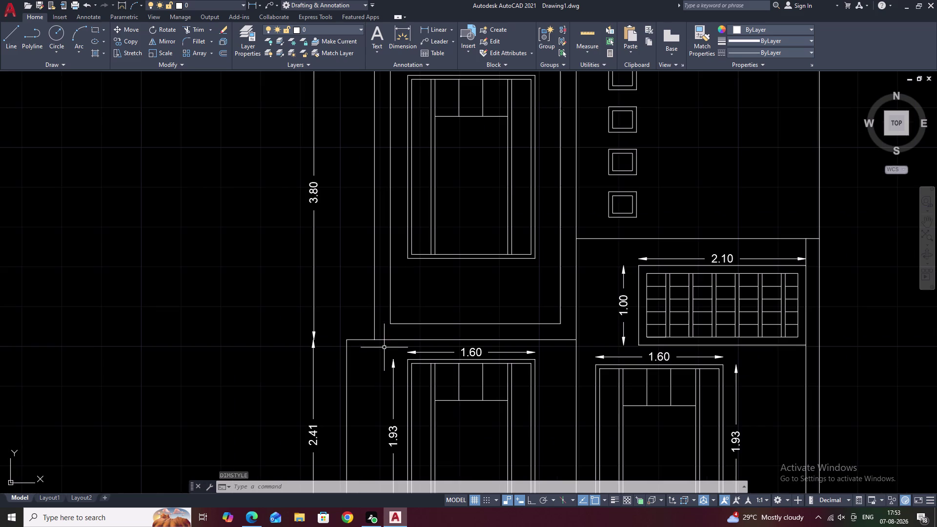
click(437, 28)
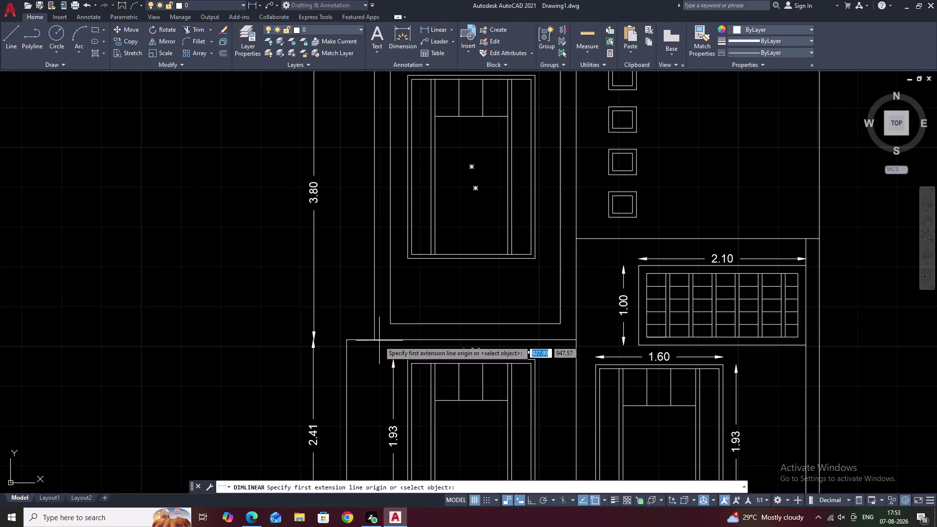
click(376, 341)
click(347, 339)
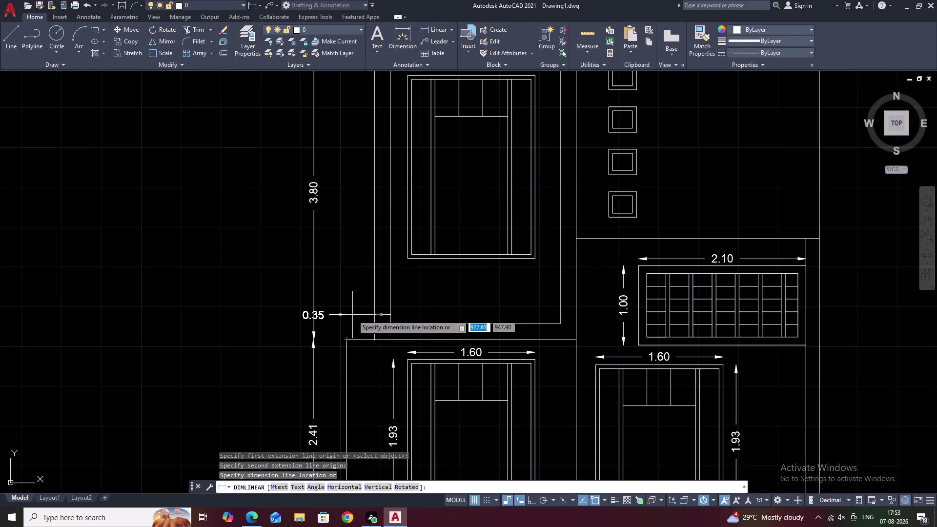
click(353, 314)
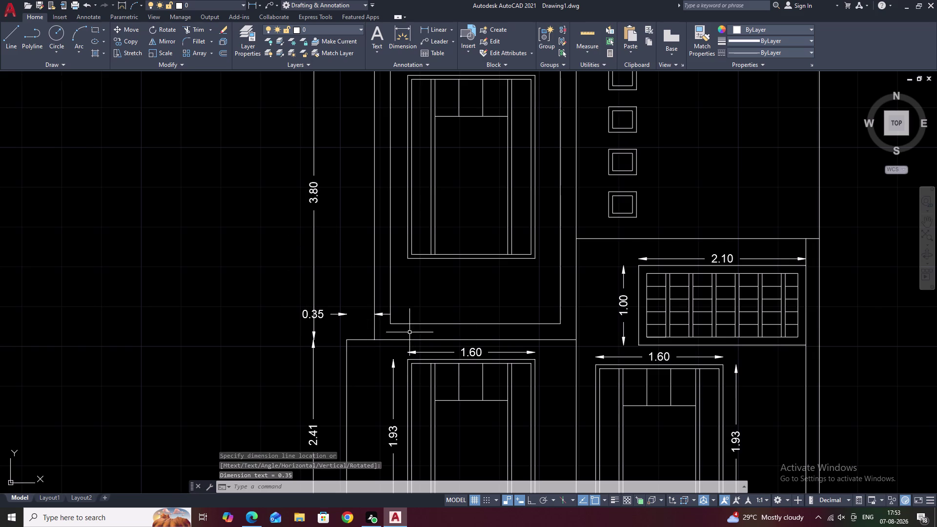
key(Escape)
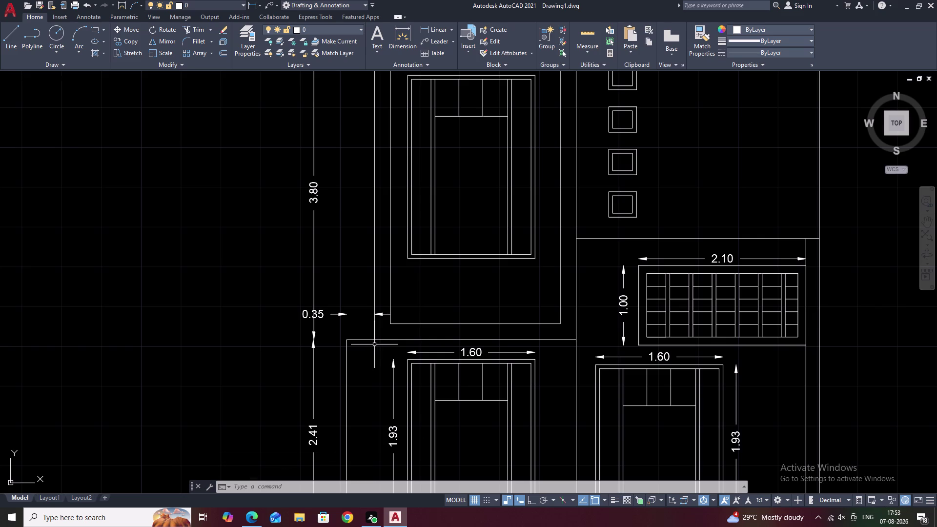
Zoom out and pan to frame the upper part of the elevation.
scroll(down, 3)
middle_drag(373, 315, 373, 302)
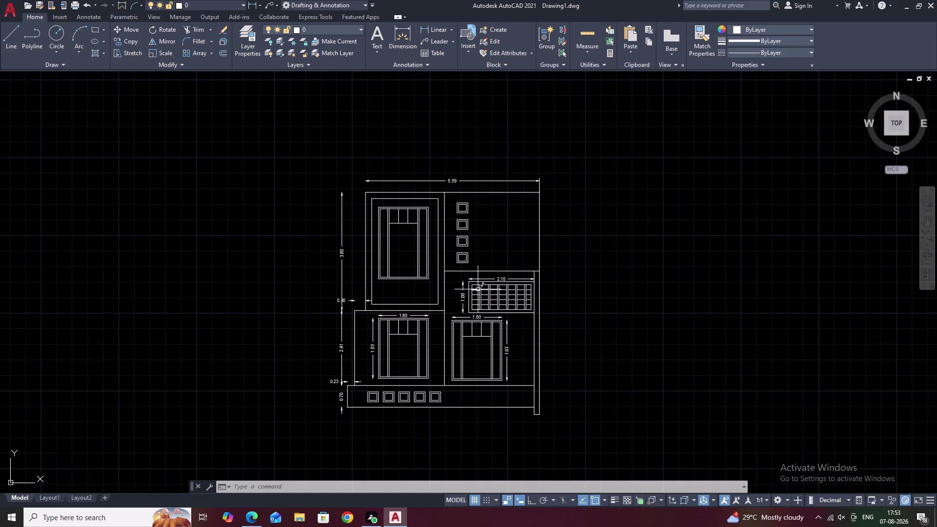
middle_drag(478, 289, 464, 249)
middle_drag(506, 141, 473, 191)
scroll(up, 3)
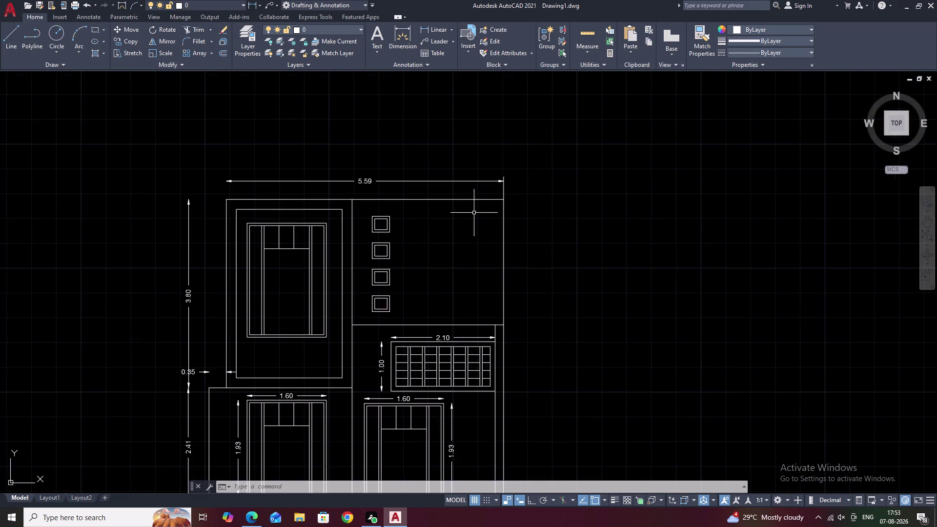
middle_drag(446, 290, 459, 220)
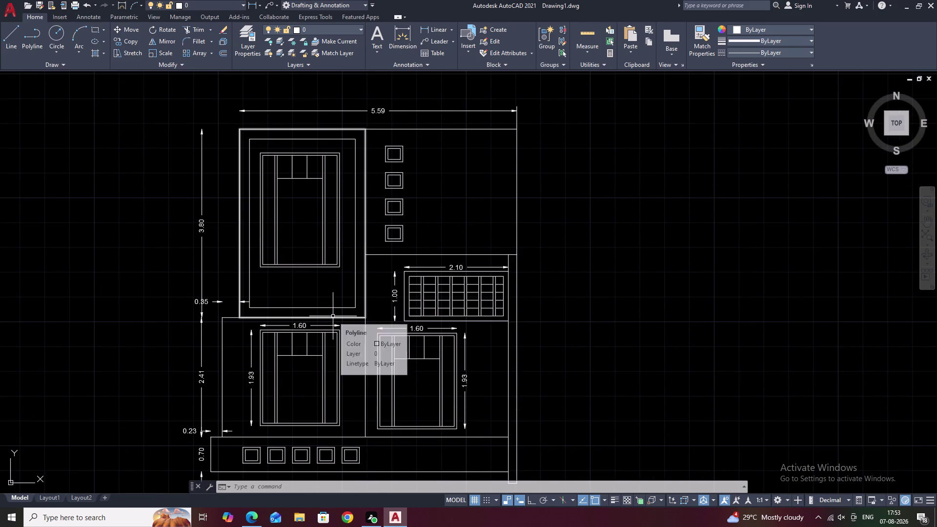
Start a hatch with H, choose a gallery pattern, and pick the upper-right wall panel.
text(H)
key(space)
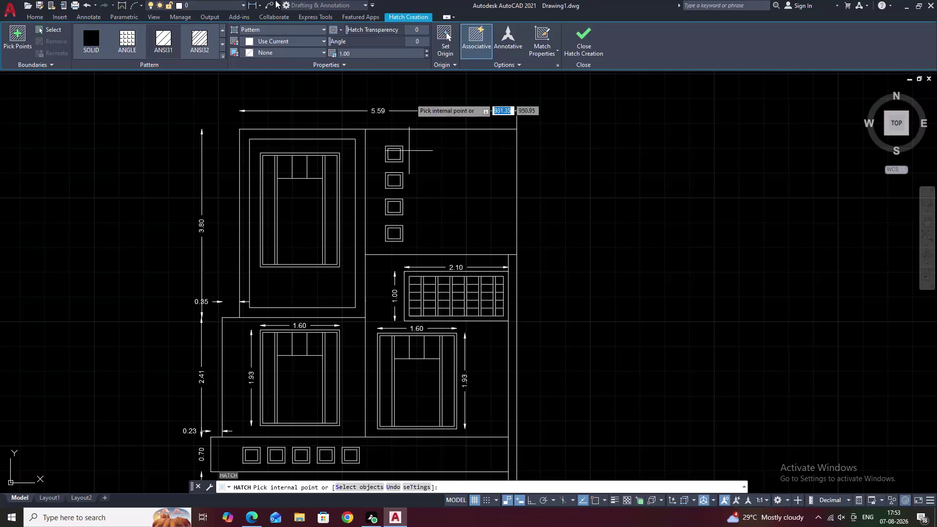
click(221, 54)
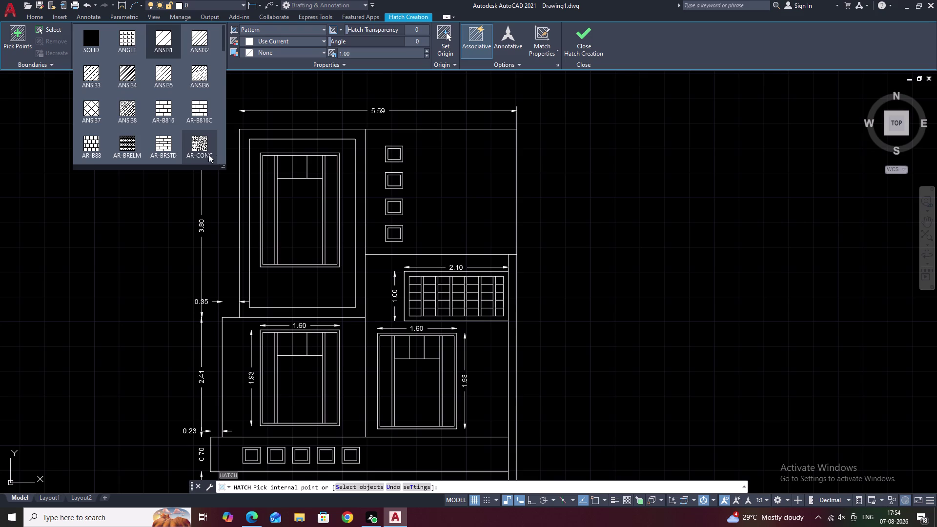
click(87, 144)
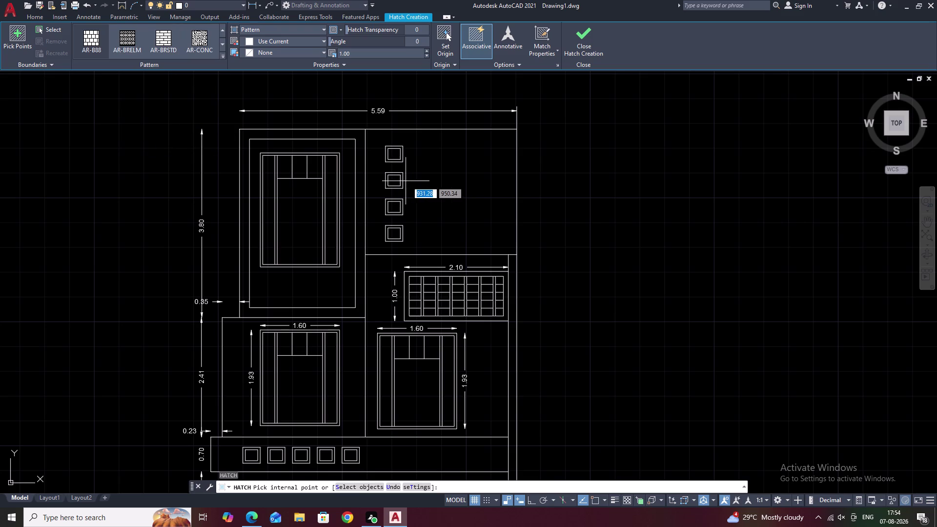
click(433, 181)
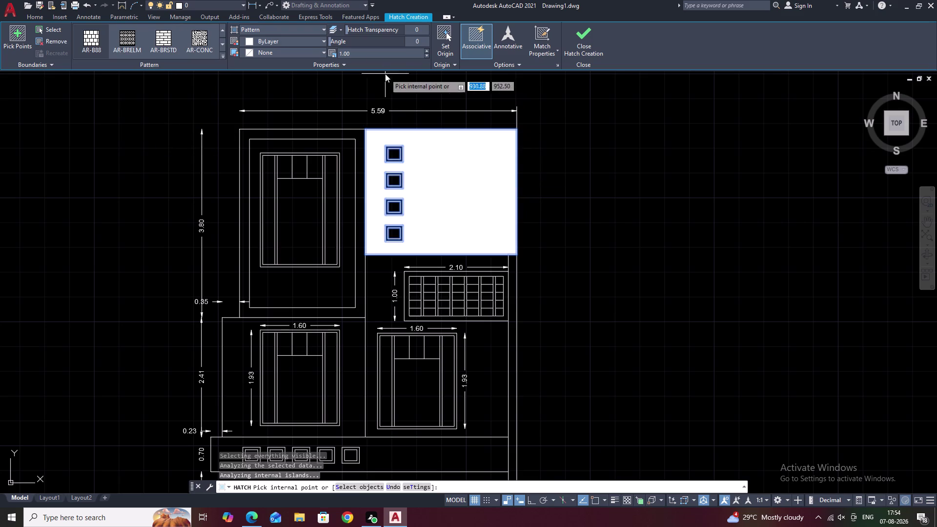
Try hatch pattern scales of 10 and then 200 on the panel.
click(372, 56)
key(BackSpace)
text(1)
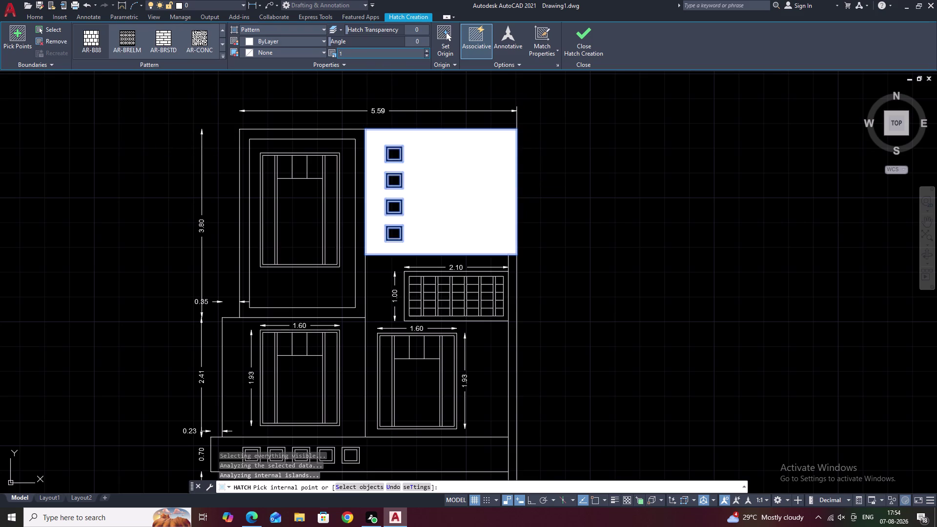
text(0)
click(682, 236)
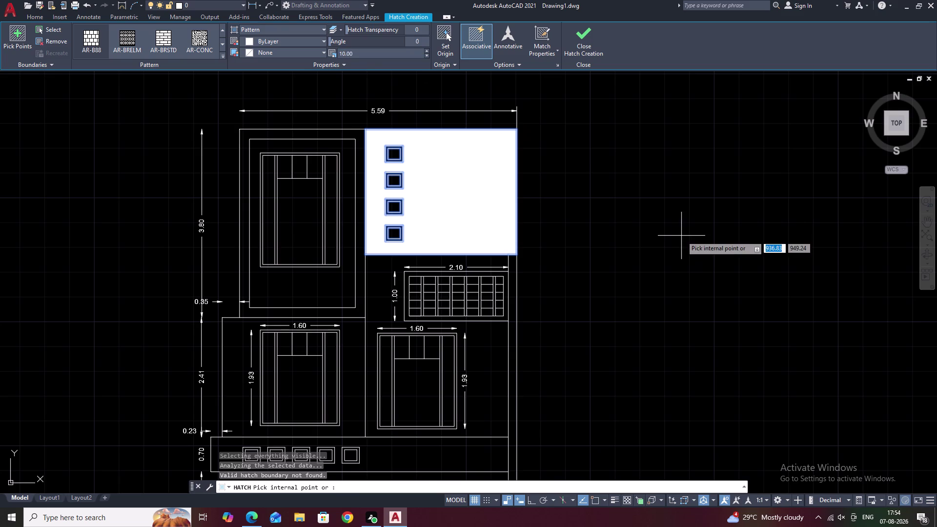
click(597, 186)
click(437, 85)
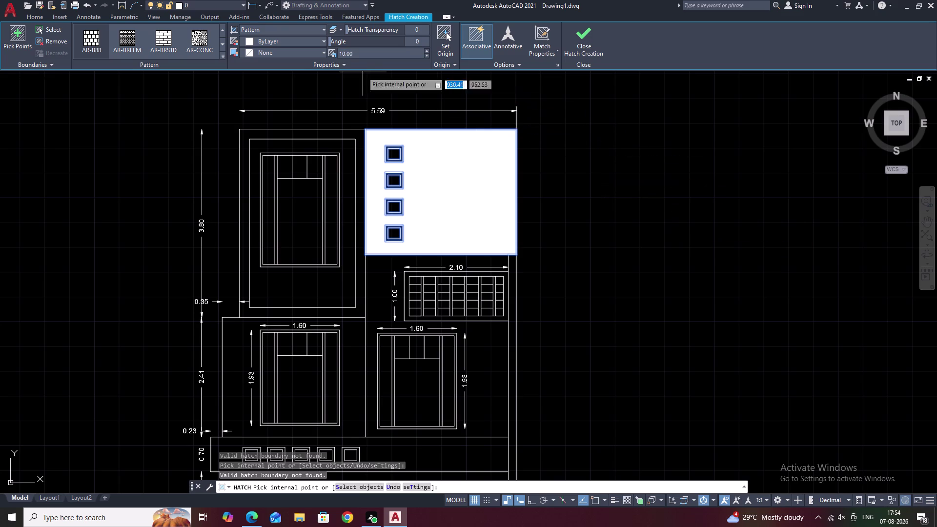
click(362, 56)
key(BackSpace)
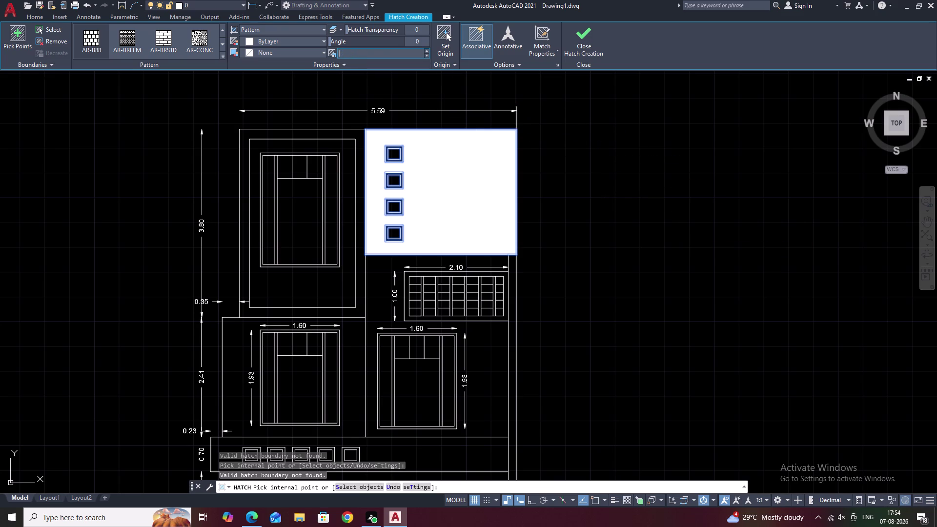
text(200)
scroll(up, 3)
click(373, 77)
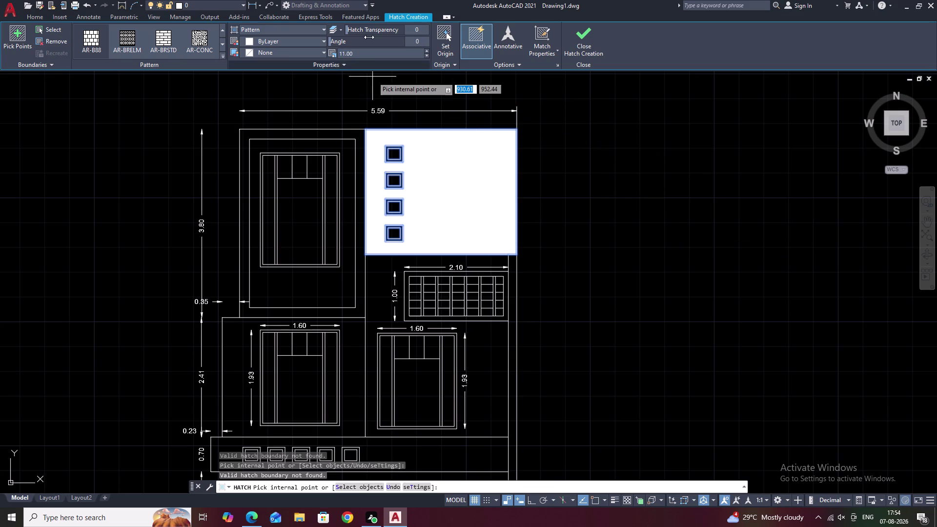
Set the hatch pattern scale to 22.
click(362, 57)
key(BackSpace)
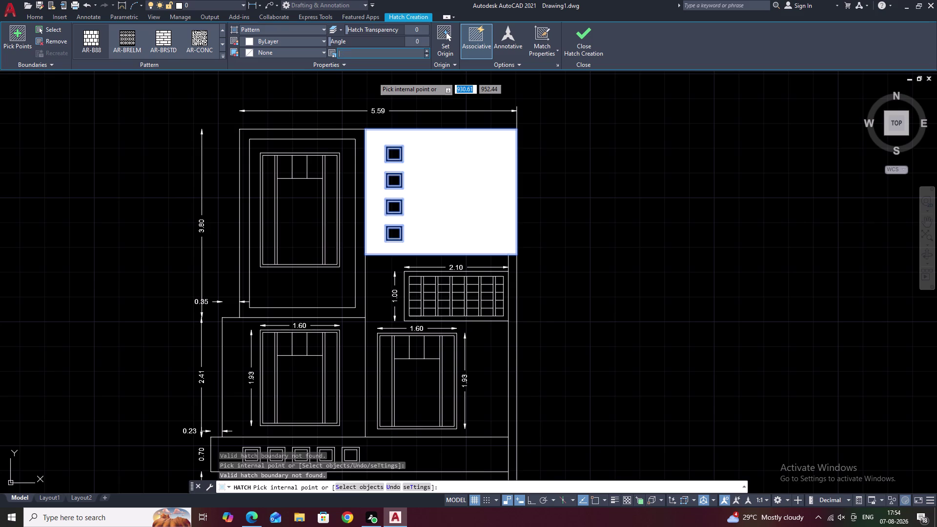
text(22)
click(362, 74)
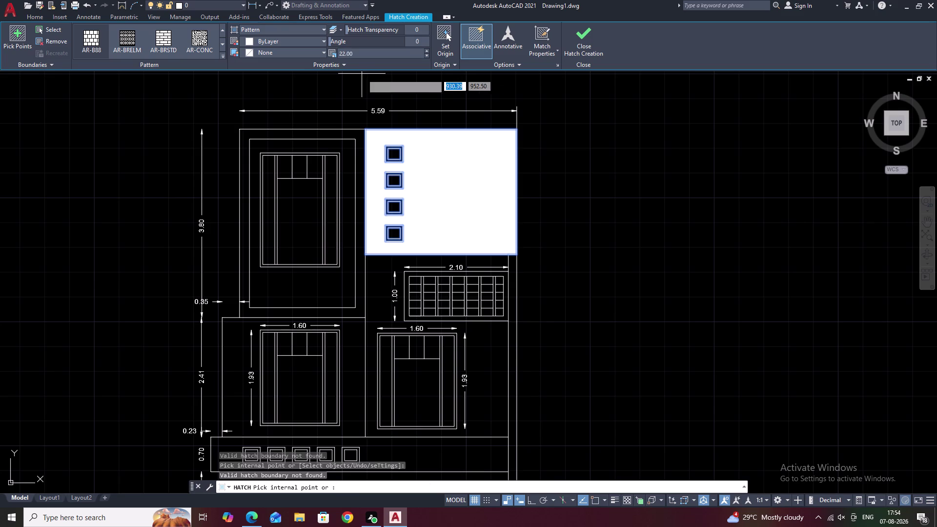
Change the hatch pattern scale to 20.
click(364, 82)
click(367, 54)
key(BackSpace)
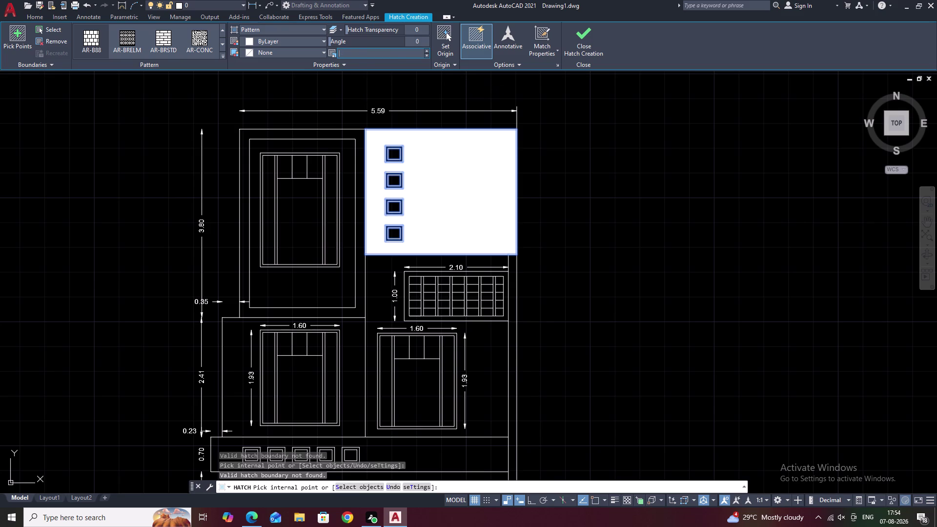
text(200)
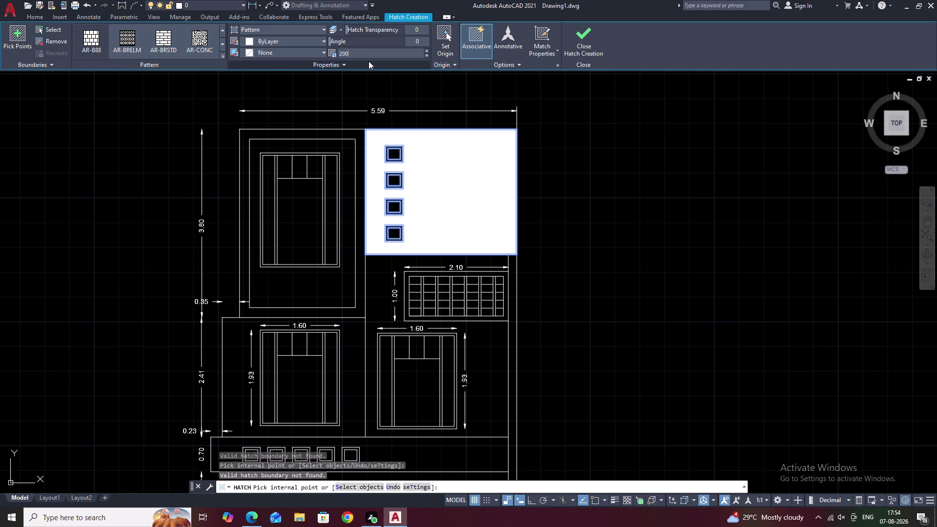
key(BackSpace)
key(BackSpace)
key(BackSpace)
key(BackSpace)
text(2)
text(0)
click(374, 85)
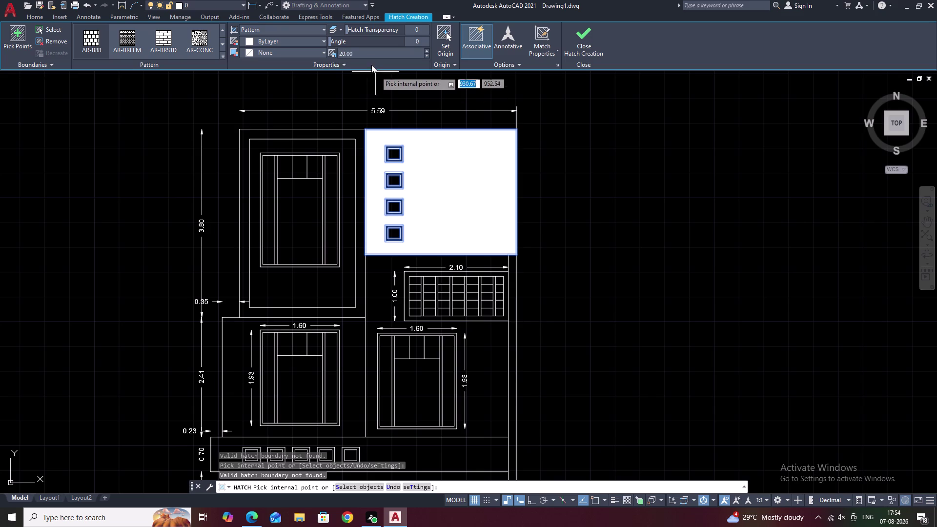
Set the pattern scale to 100, then cancel hatch creation with the panel still white.
click(366, 53)
key(BackSpace)
text(1)
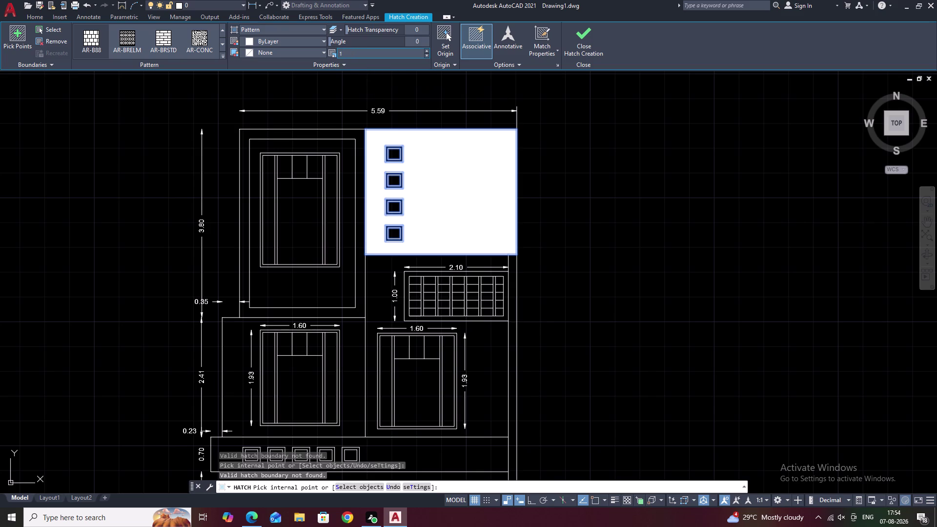
text(00)
click(374, 84)
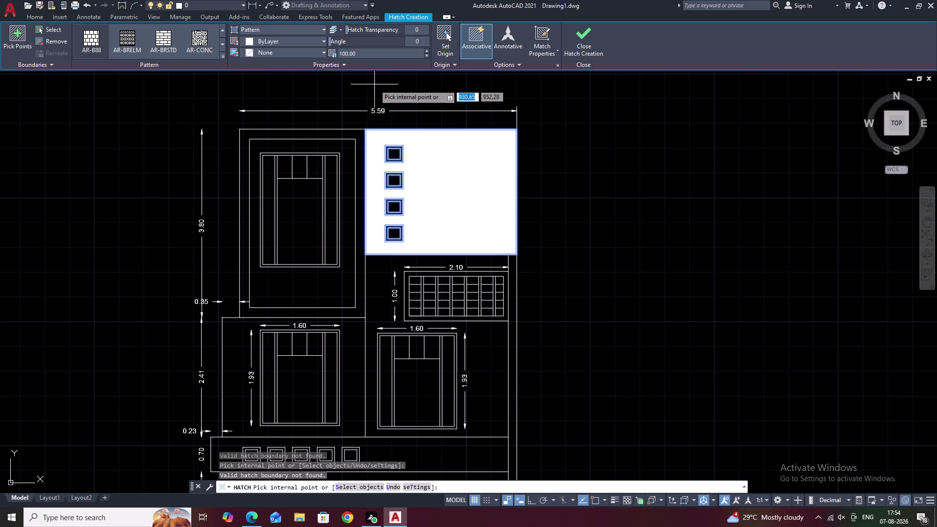
key(Escape)
click(447, 178)
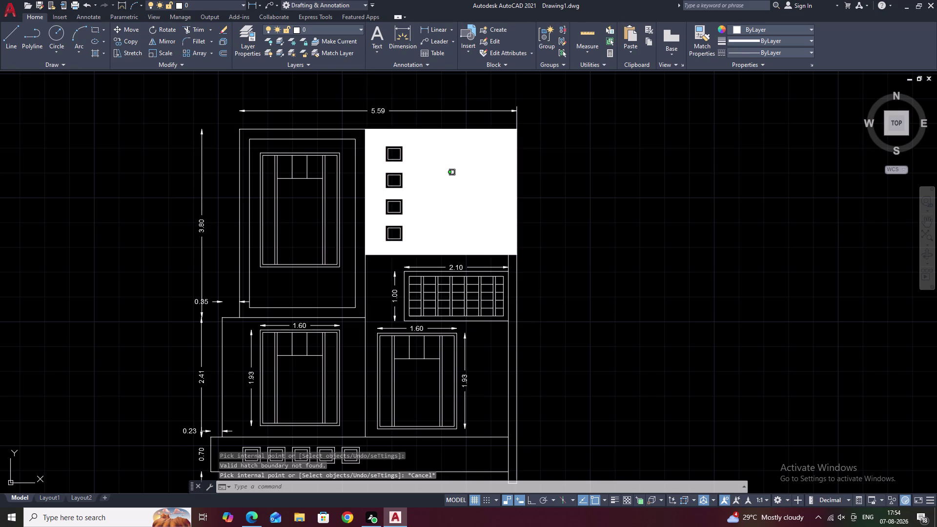
Select the upper-right panel's hatch, undoing an accidental move.
click(447, 178)
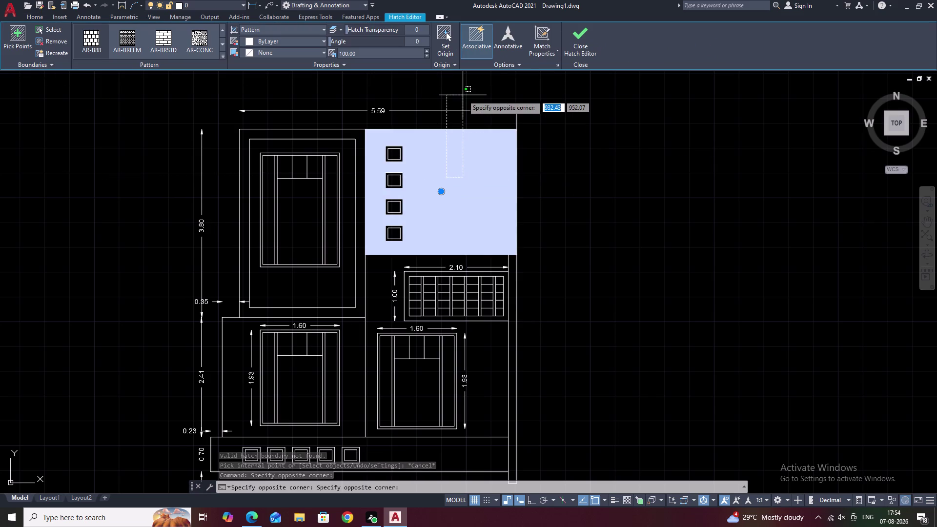
key(Escape)
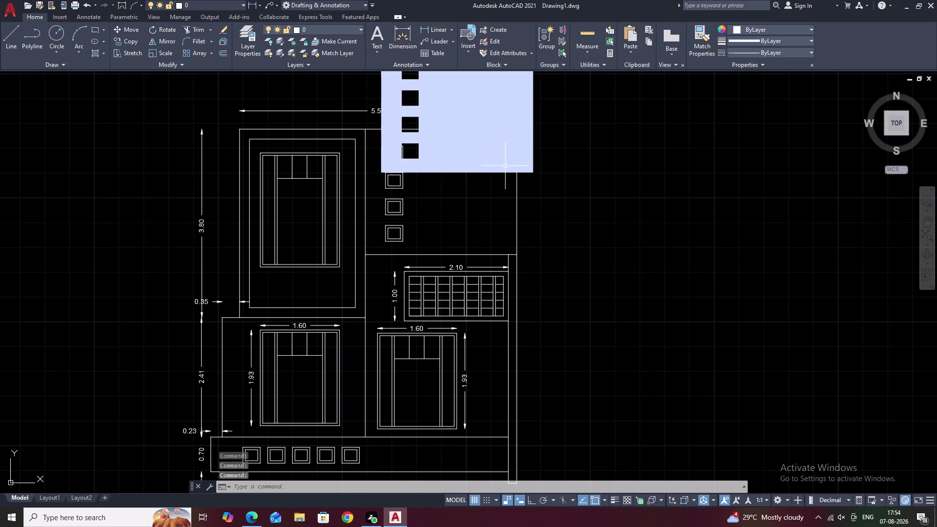
key(ctrl+z)
click(487, 196)
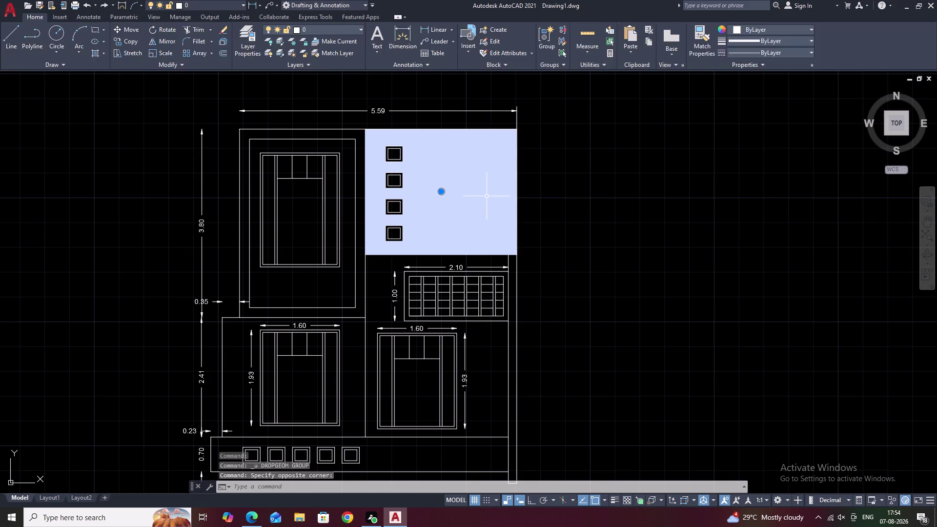
Try hatch pattern scales of 5 and then 500 in the Hatch Editor.
click(375, 52)
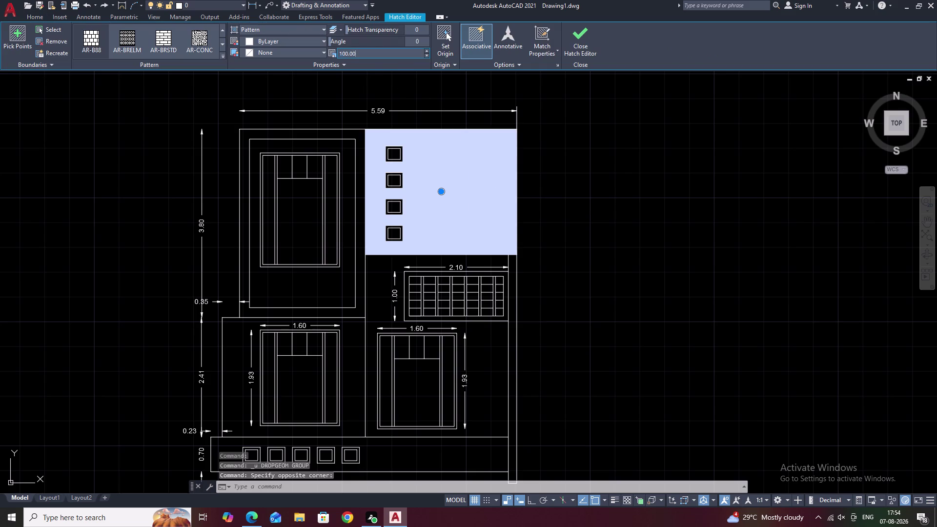
key(BackSpace)
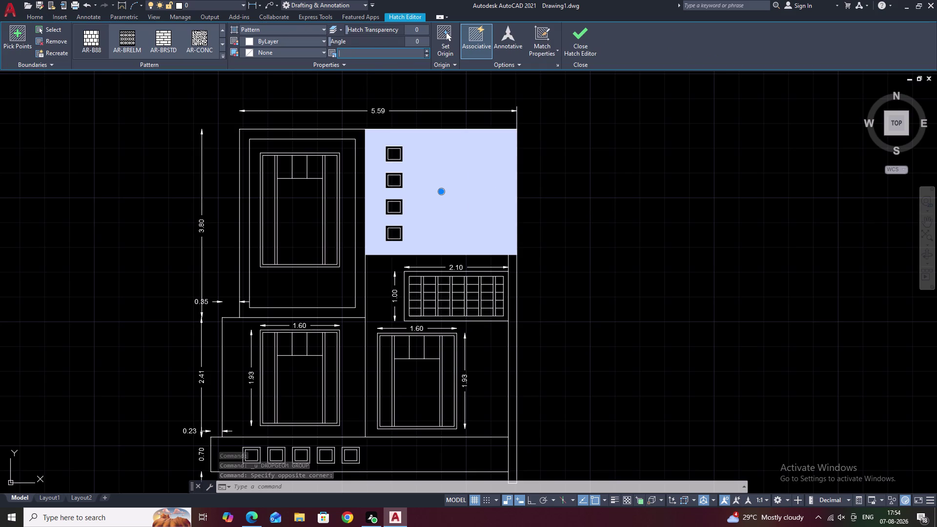
key(5)
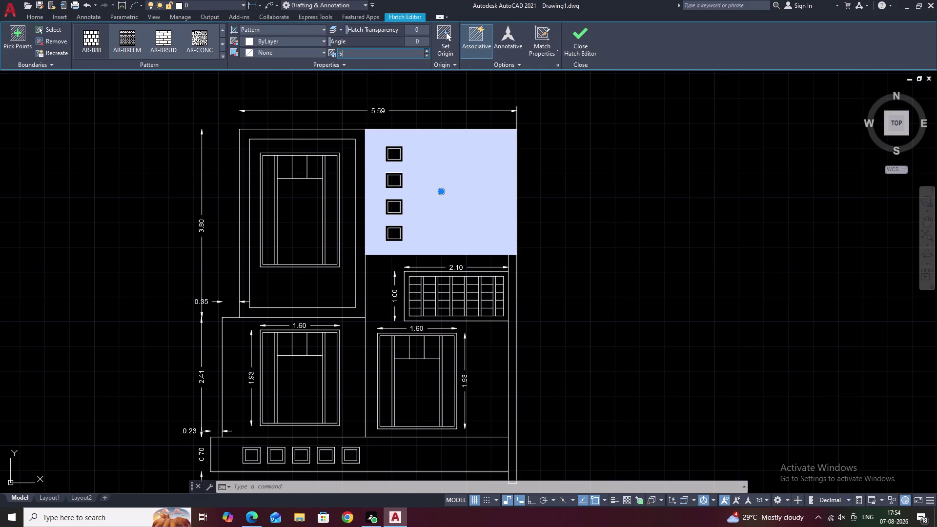
click(405, 88)
click(405, 87)
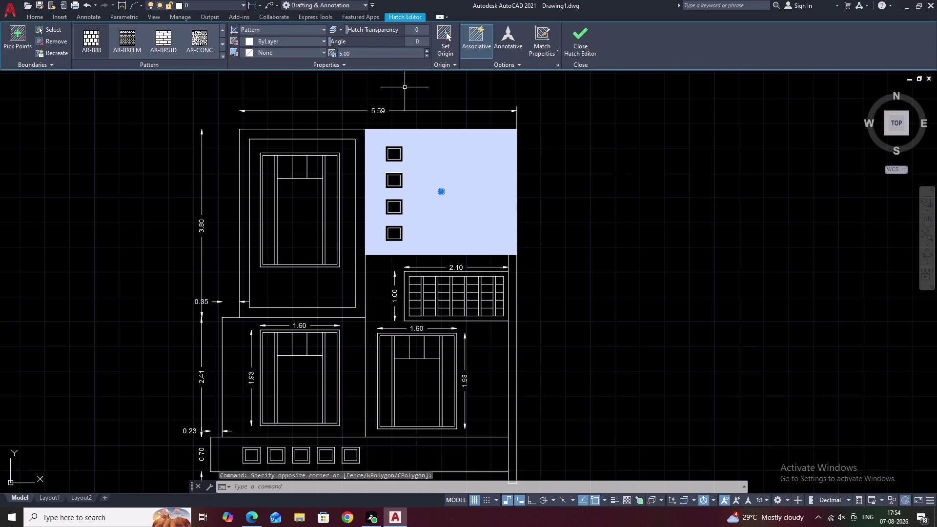
click(358, 50)
click(358, 53)
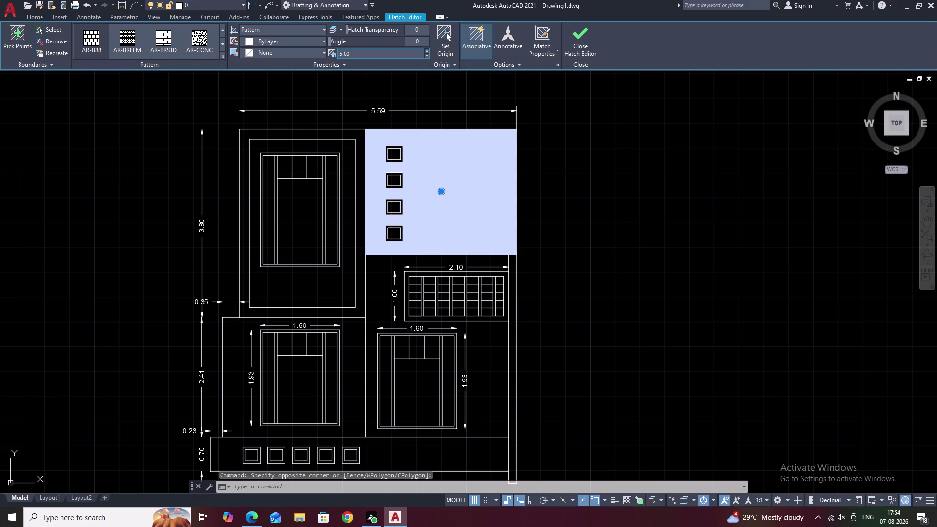
key(BackSpace)
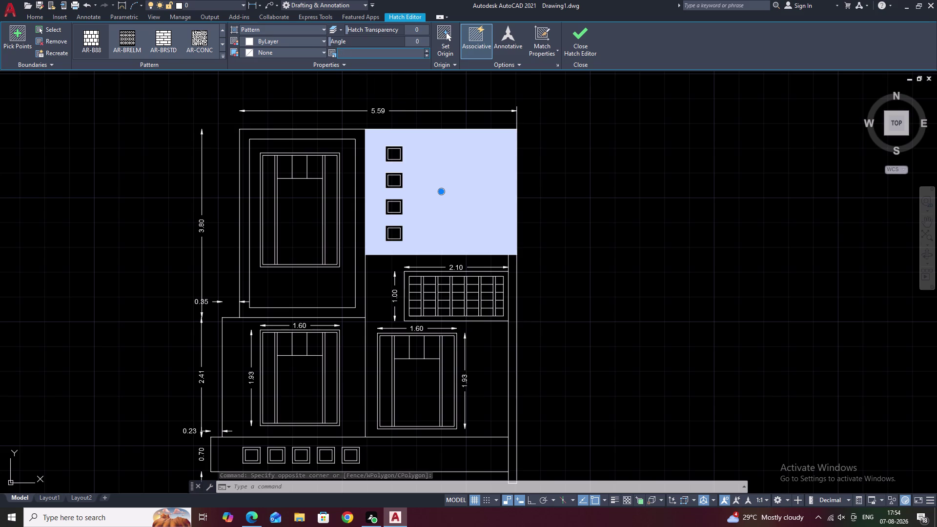
text(500)
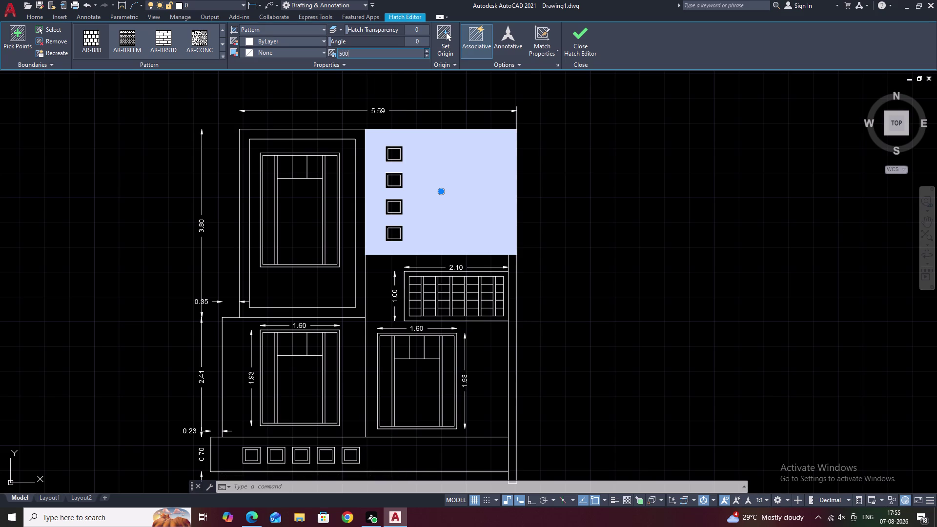
click(368, 80)
key(Escape)
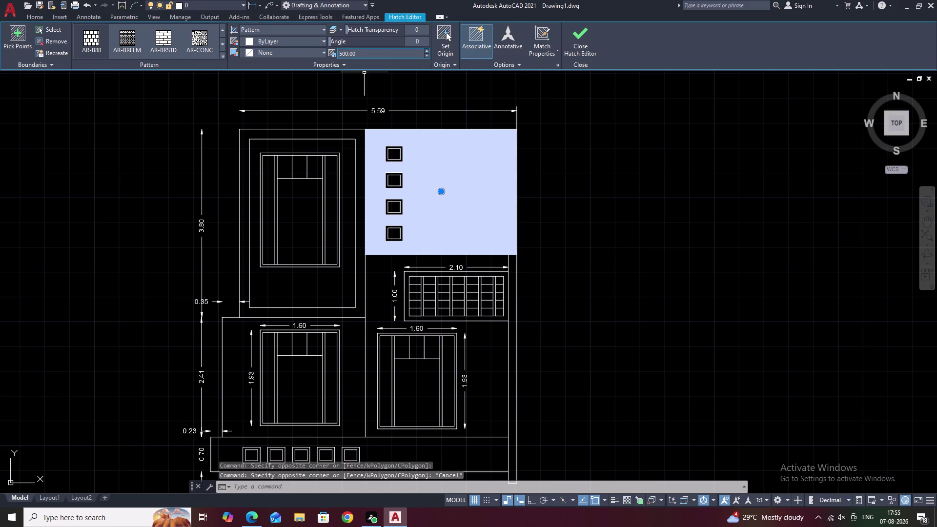
Set the hatch pattern scale to 0.01 and dismiss the selection.
click(362, 53)
key(BackSpace)
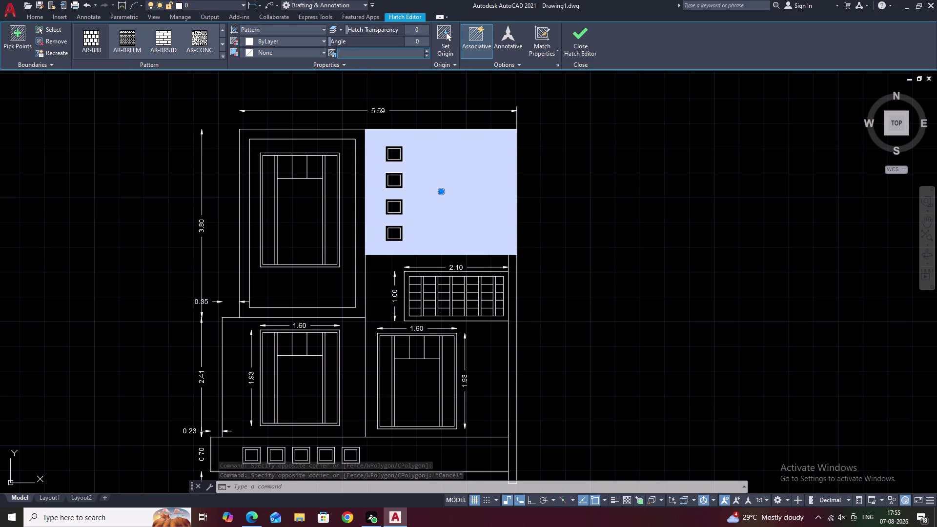
text(.01)
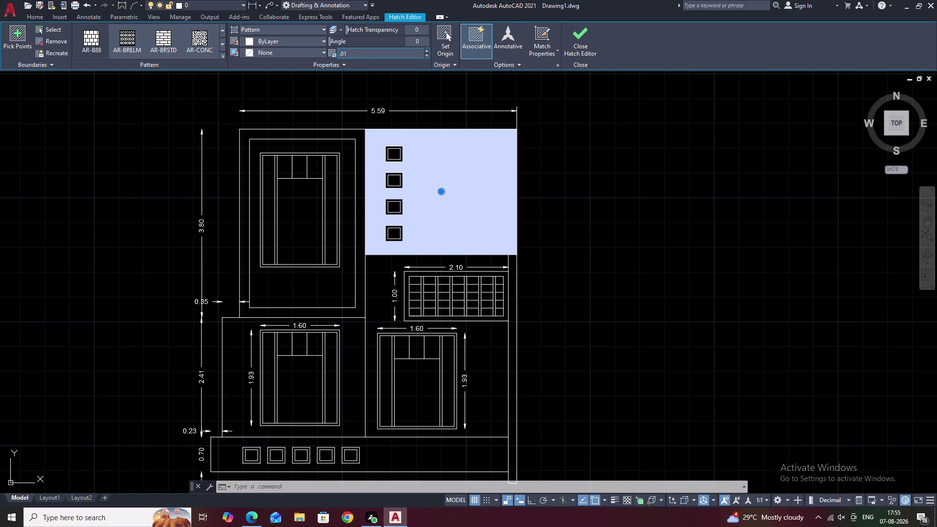
click(363, 78)
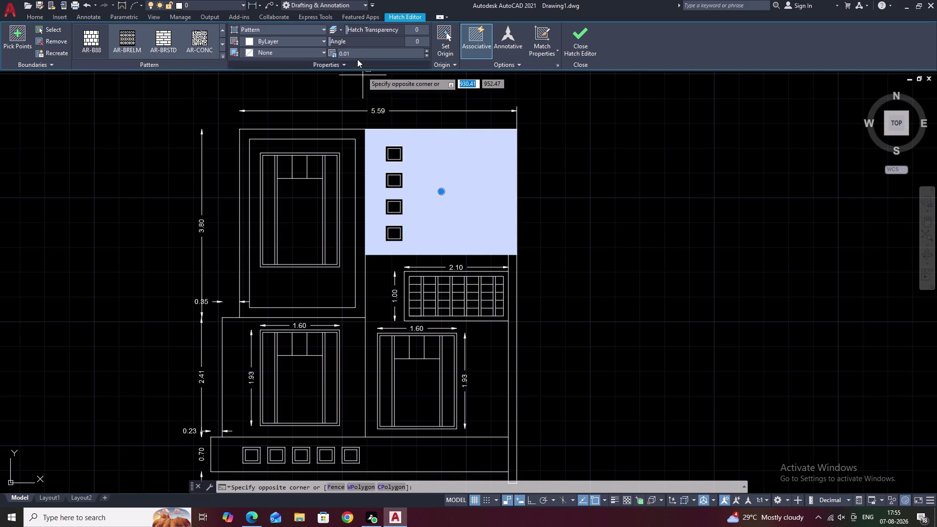
click(353, 49)
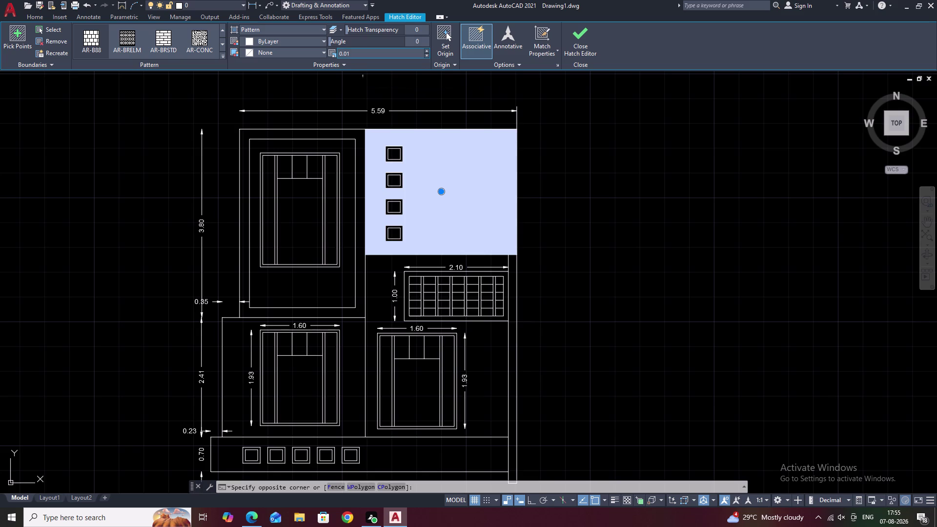
click(352, 55)
key(BackSpace)
key(Escape)
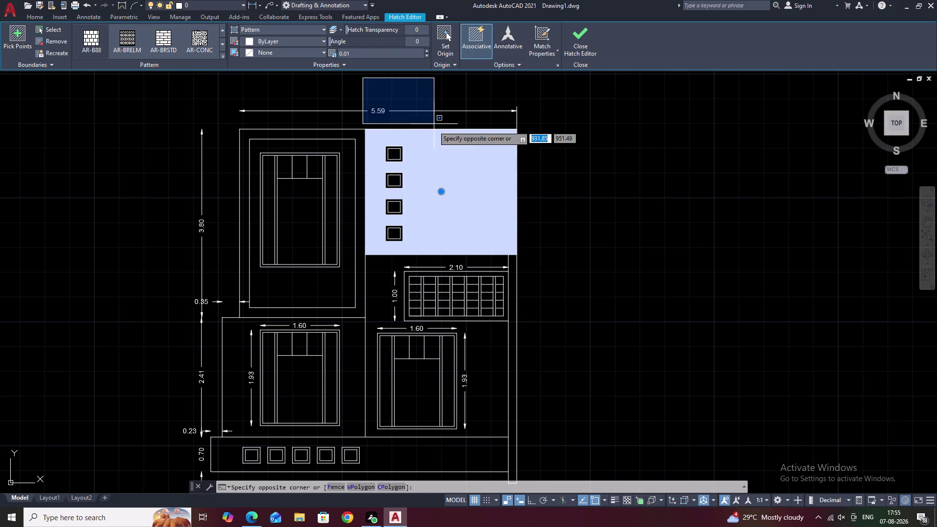
key(Escape)
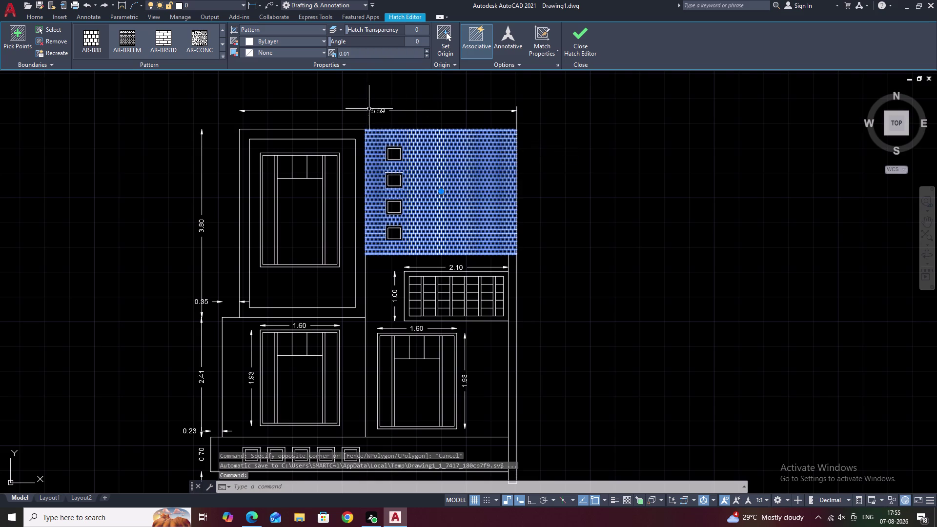
Change the brick hatch pattern scale to 0.04.
click(360, 52)
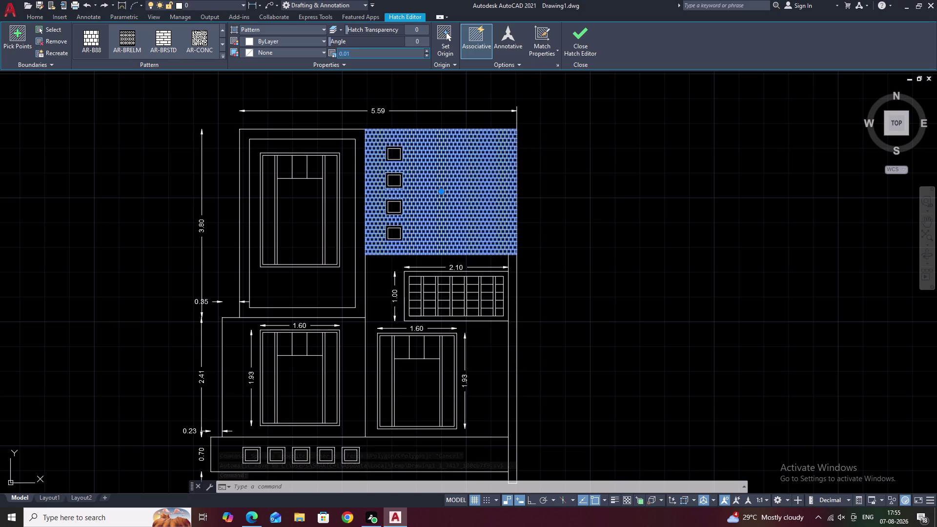
click(360, 52)
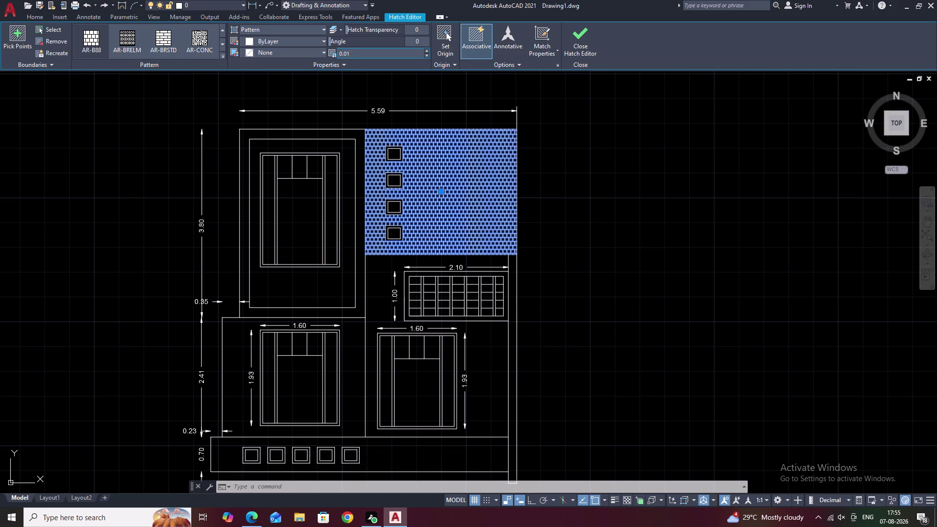
key(BackSpace)
key(4)
click(375, 80)
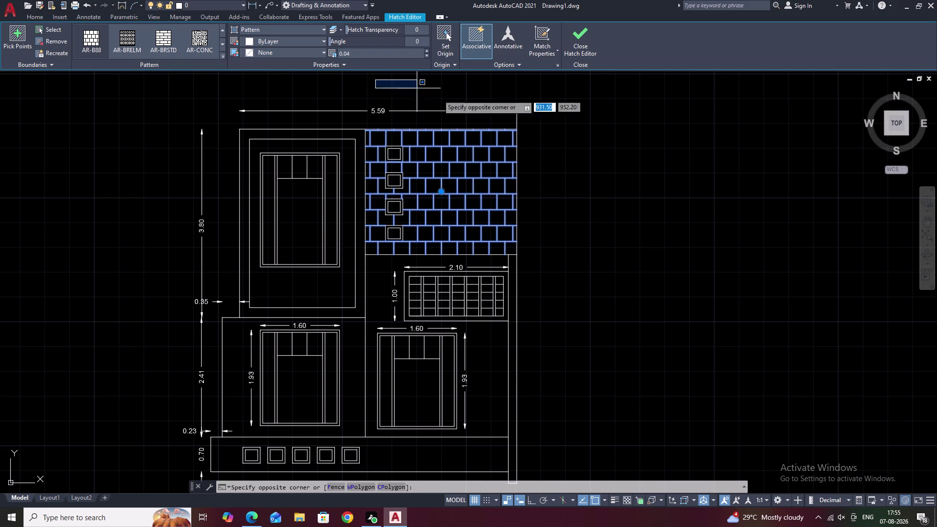
click(404, 82)
Drag the hatch angle slider, settling the bricks at about 17°.
click(328, 41)
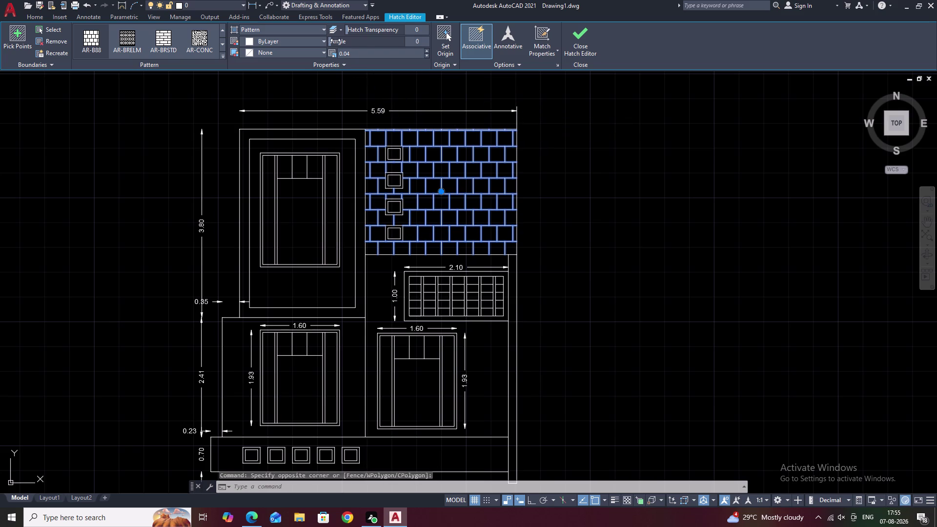
drag(338, 40, 360, 40)
double_click(362, 41)
drag(362, 41, 358, 41)
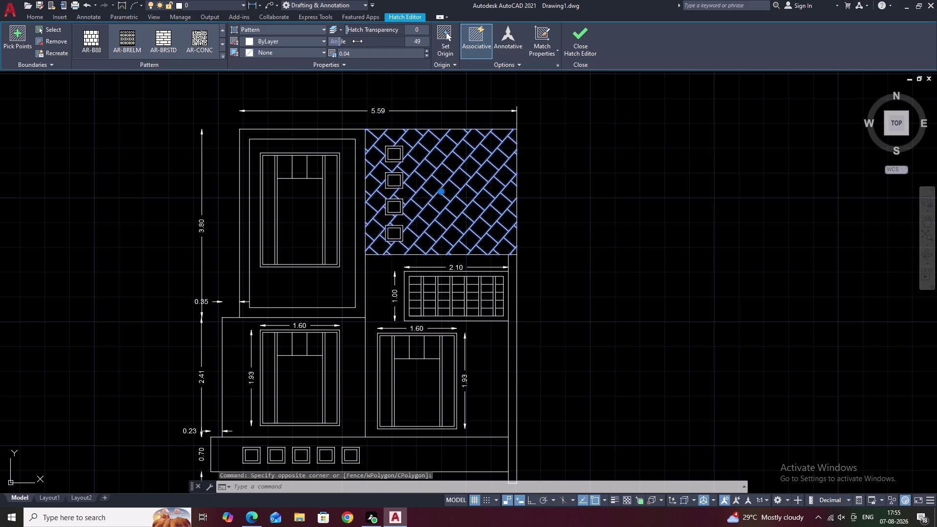
drag(357, 41, 351, 41)
drag(350, 41, 346, 41)
drag(346, 41, 341, 41)
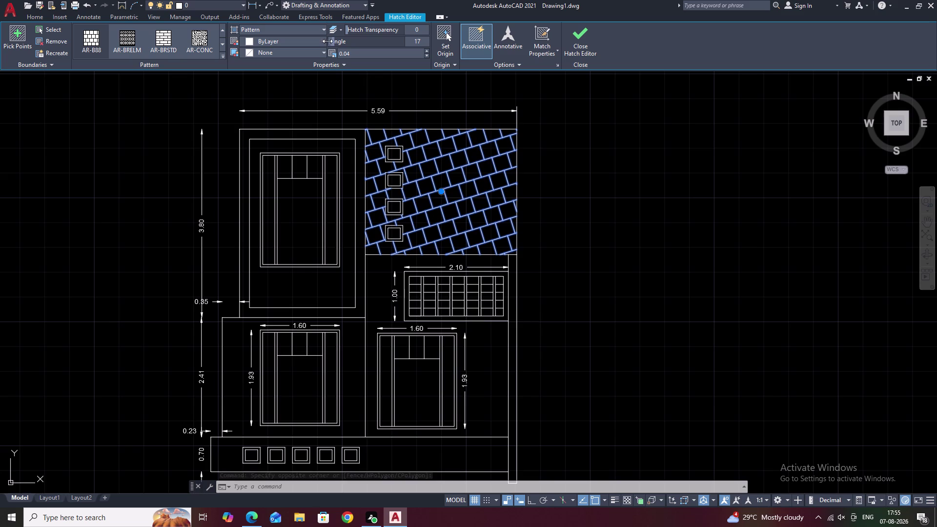
Enter a 90° hatch angle so the bricks run vertically.
click(326, 41)
click(326, 41)
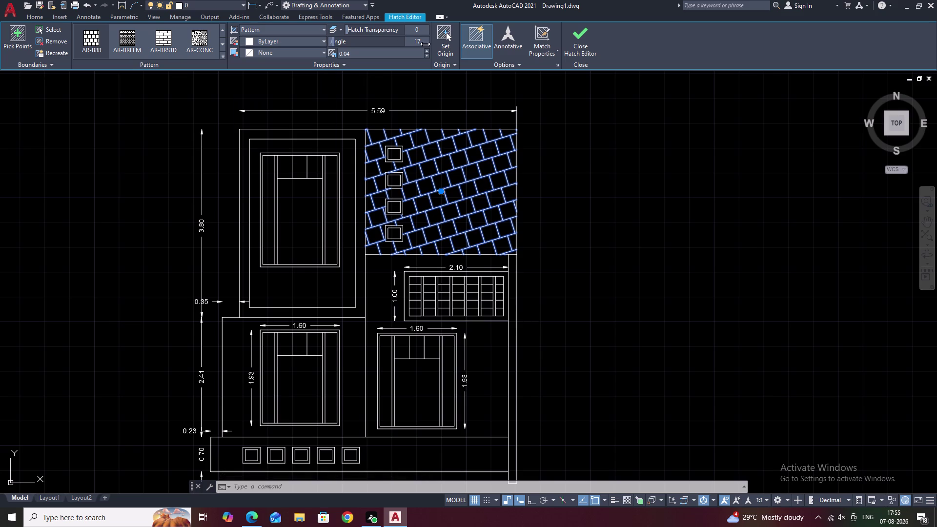
click(423, 42)
click(420, 40)
key(BackSpace)
key(BackSpace)
text(90)
click(422, 72)
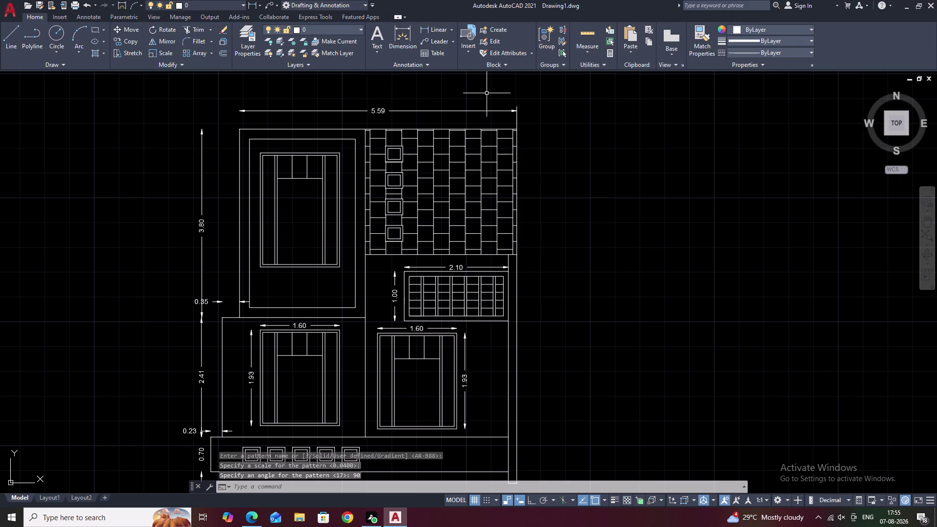
Start a new hatch with H and choose the GR_CYLIN cylindrical gradient.
key(Escape)
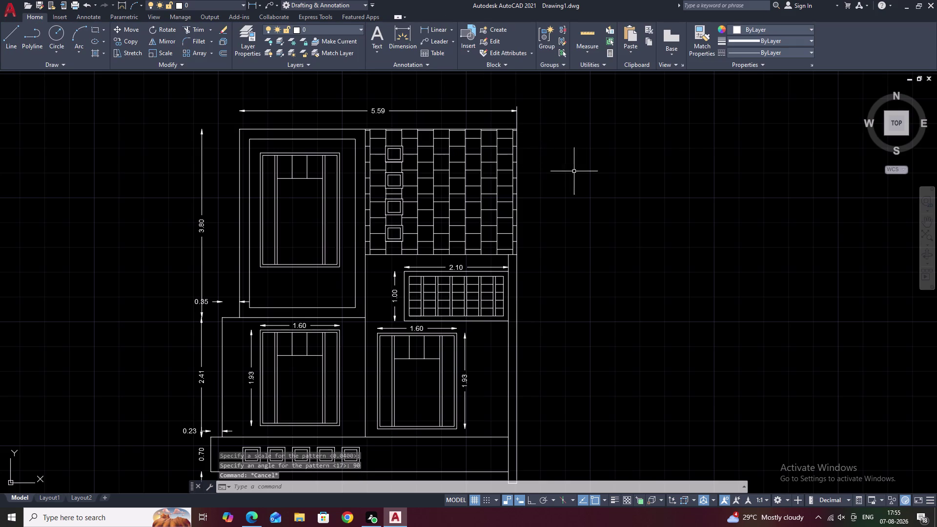
middle_drag(557, 182, 561, 159)
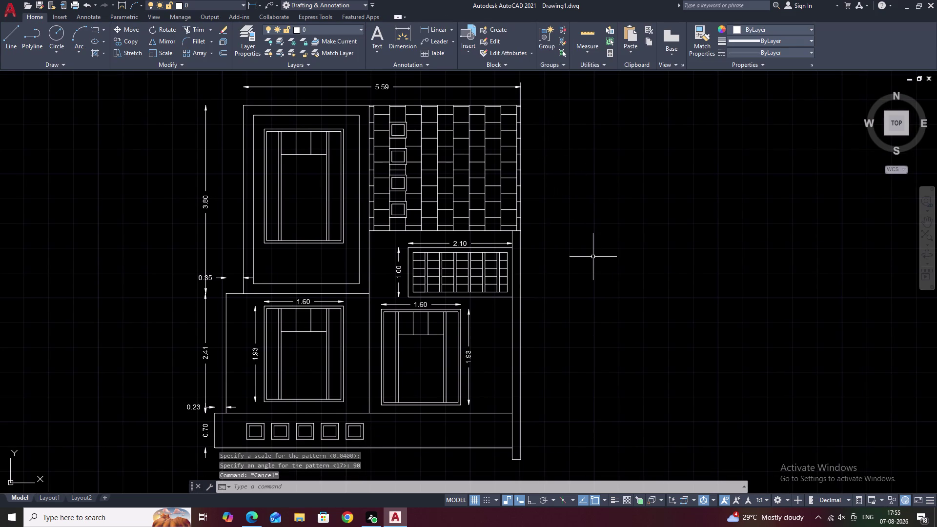
middle_drag(594, 257, 594, 249)
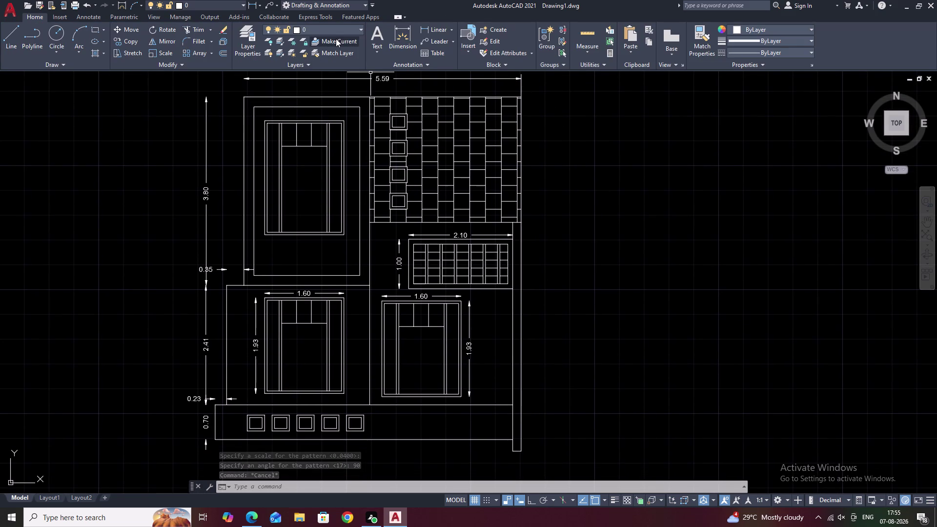
text(H)
key(space)
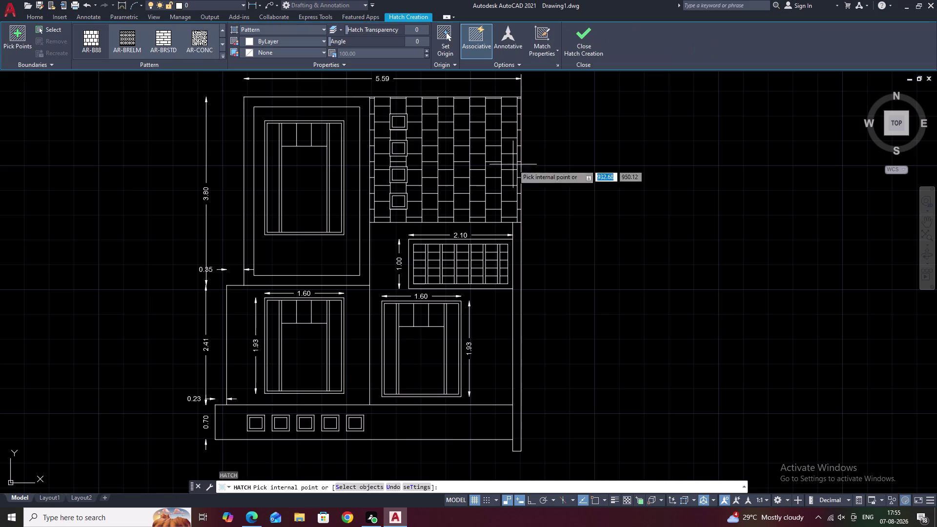
click(221, 57)
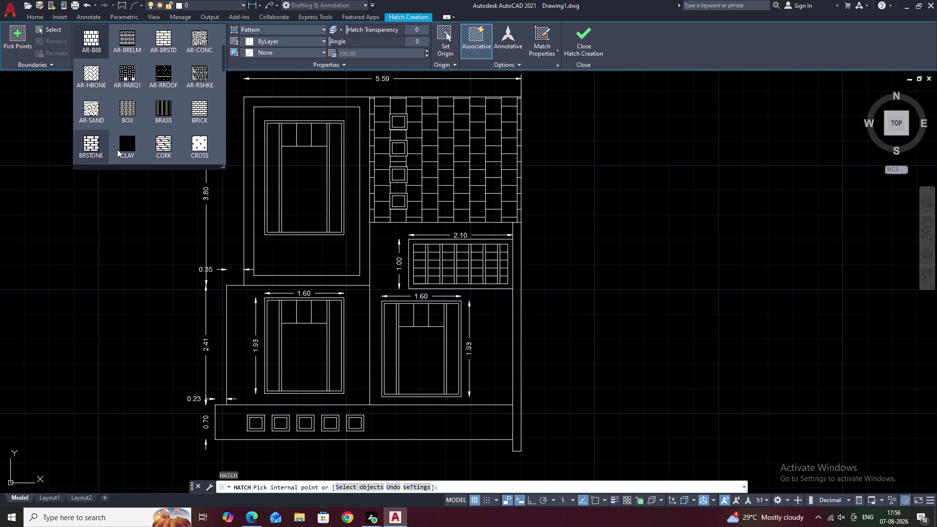
scroll(down, 3)
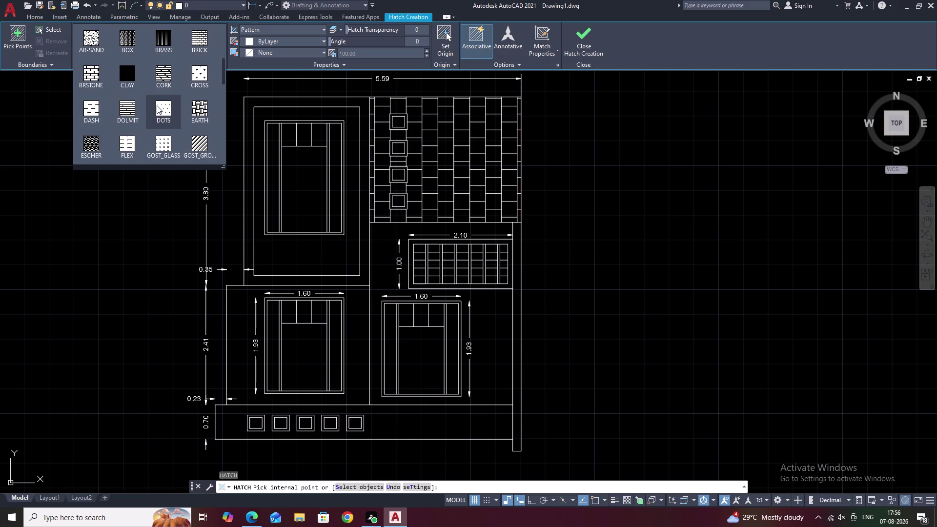
scroll(down, 3)
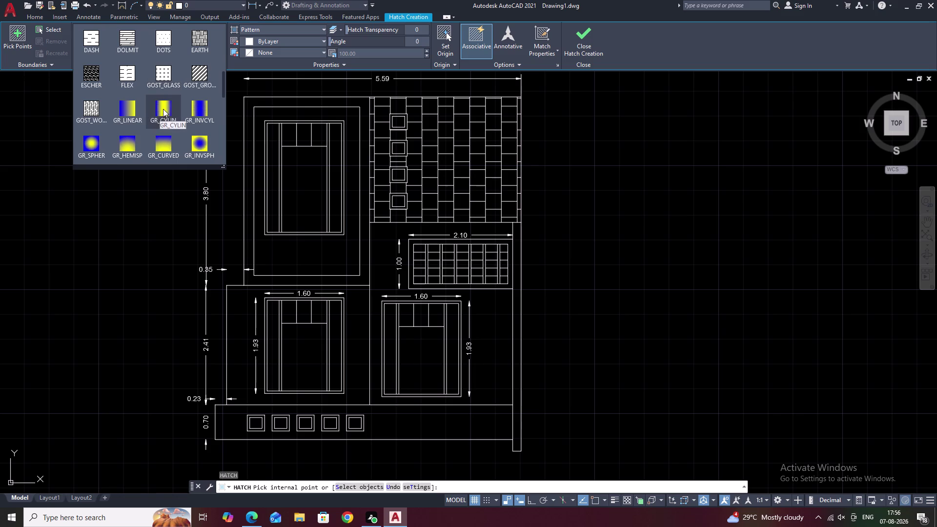
click(163, 109)
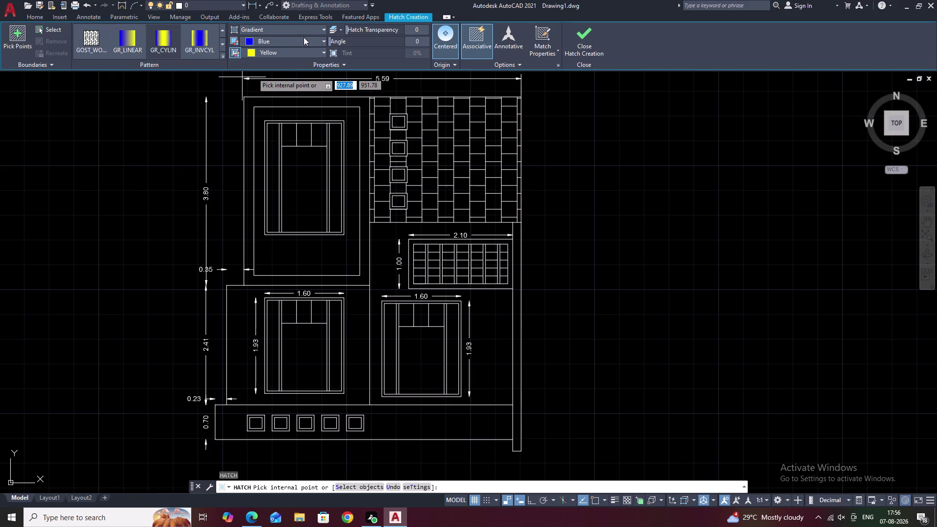
Set the gradient colours to grey 147,149,152 and black 0,0,0.
click(291, 40)
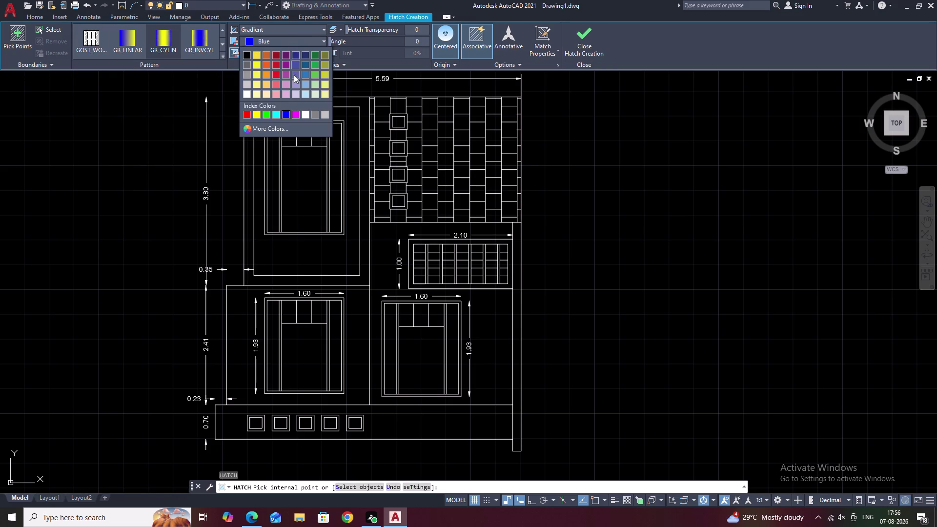
click(246, 74)
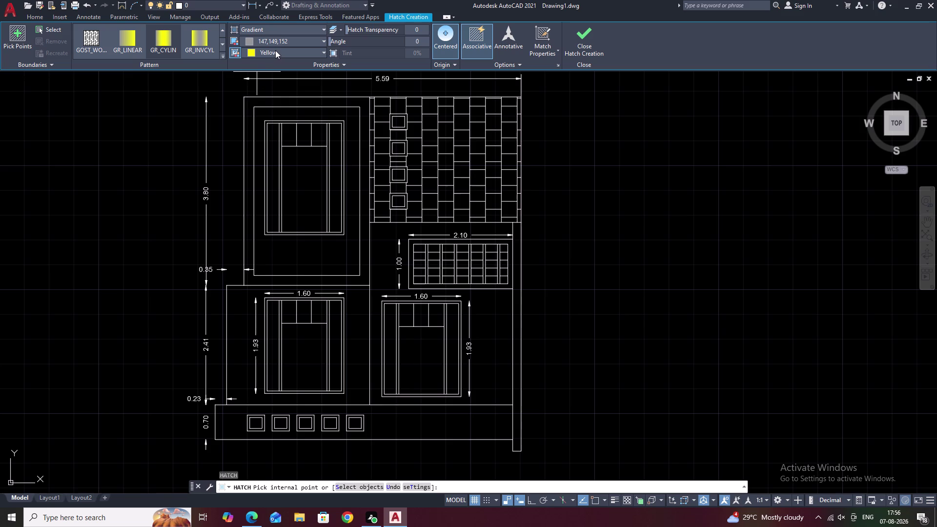
click(276, 50)
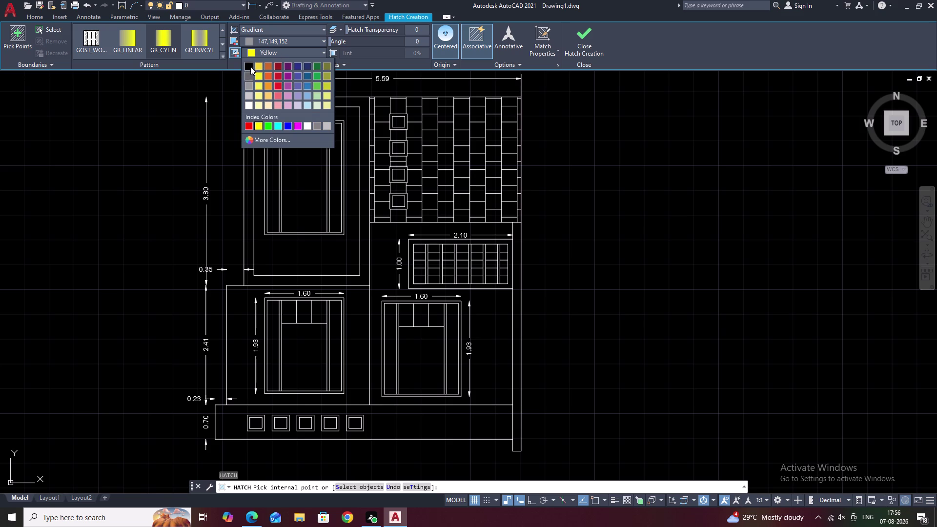
click(250, 67)
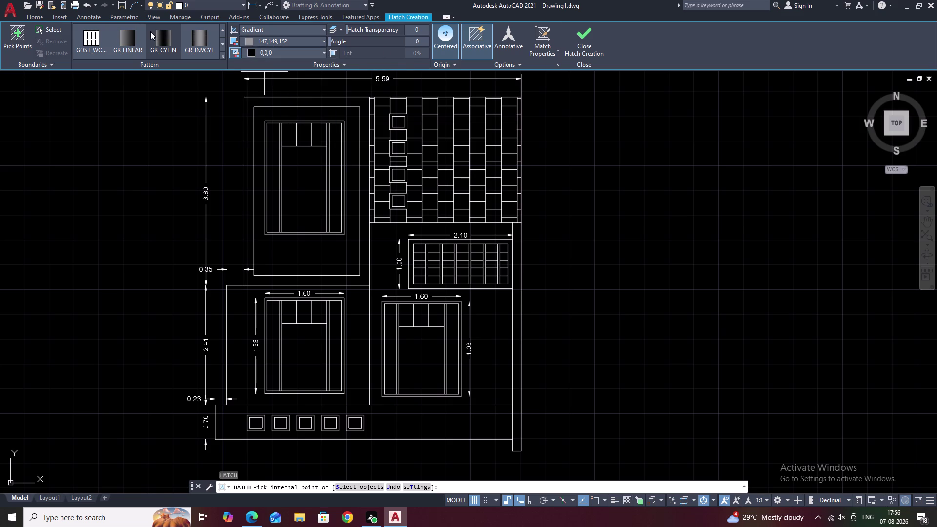
click(123, 42)
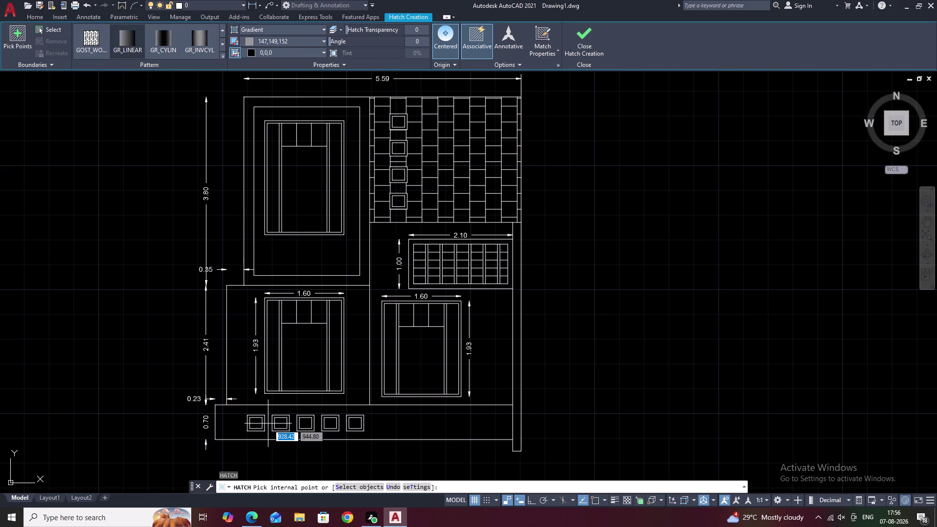
Fill all five small base-band squares with the gradient and end the command.
scroll(up, 3)
right_click(331, 433)
click(331, 434)
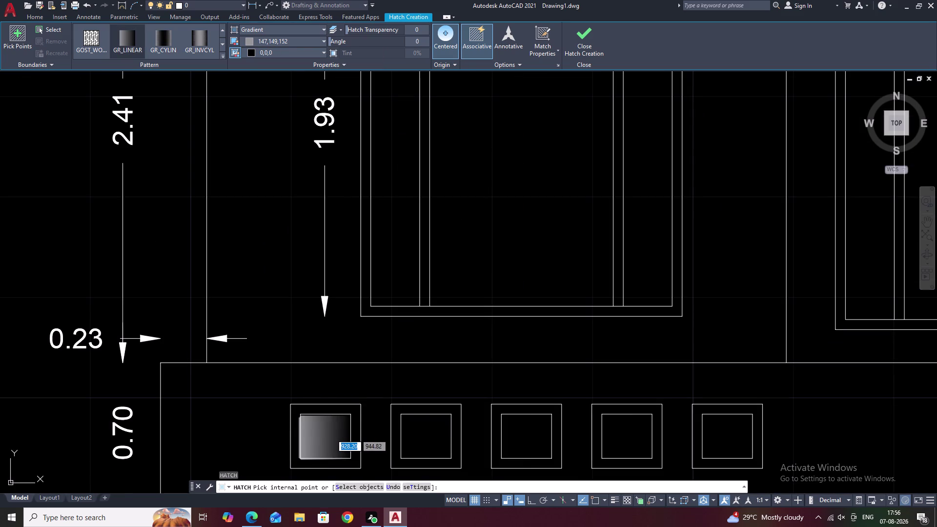
click(434, 441)
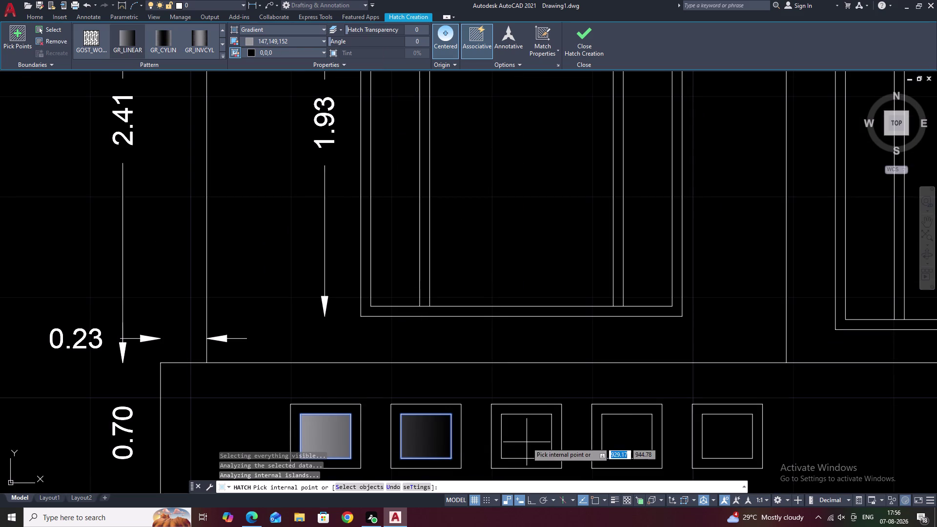
click(526, 442)
click(631, 441)
click(726, 440)
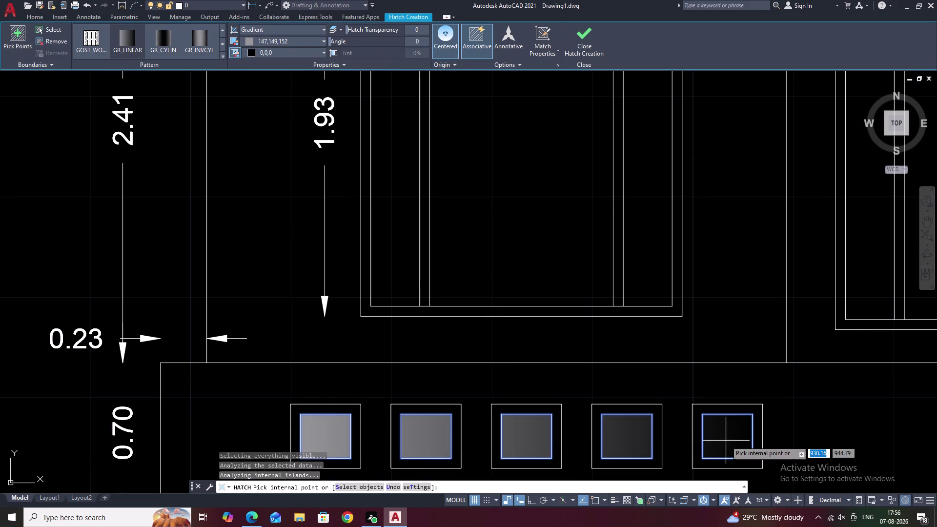
key(Escape)
scroll(down, 3)
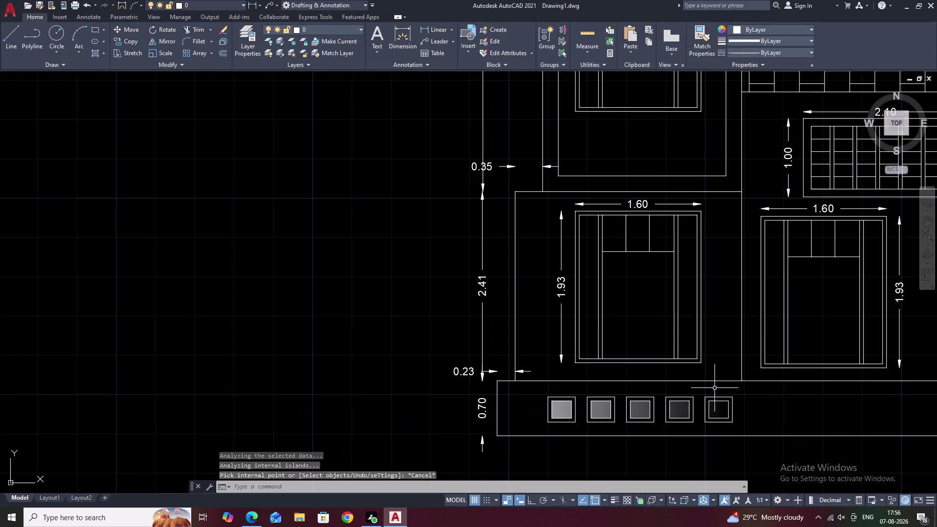
Start another hatch with H and choose the GRAVEL pattern.
middle_drag(715, 388, 399, 377)
middle_drag(427, 355, 331, 373)
scroll(down, 3)
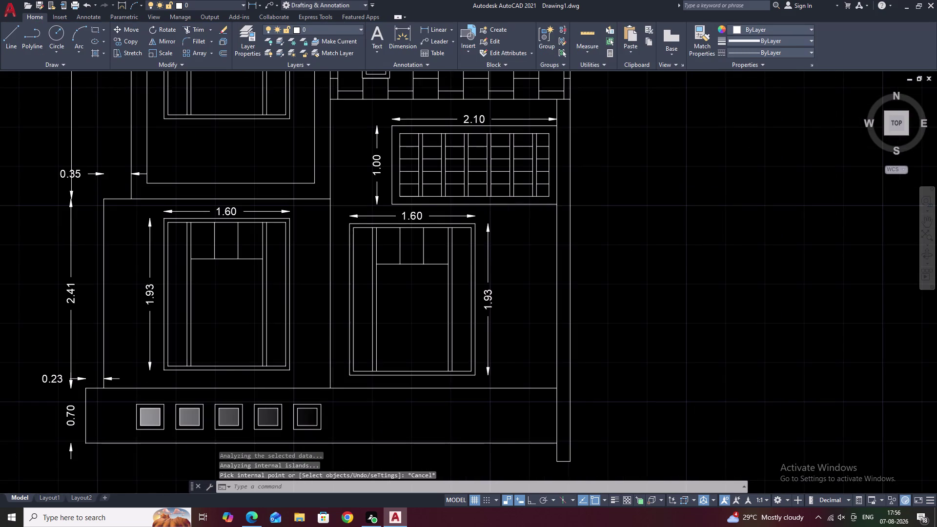
middle_drag(337, 363, 367, 364)
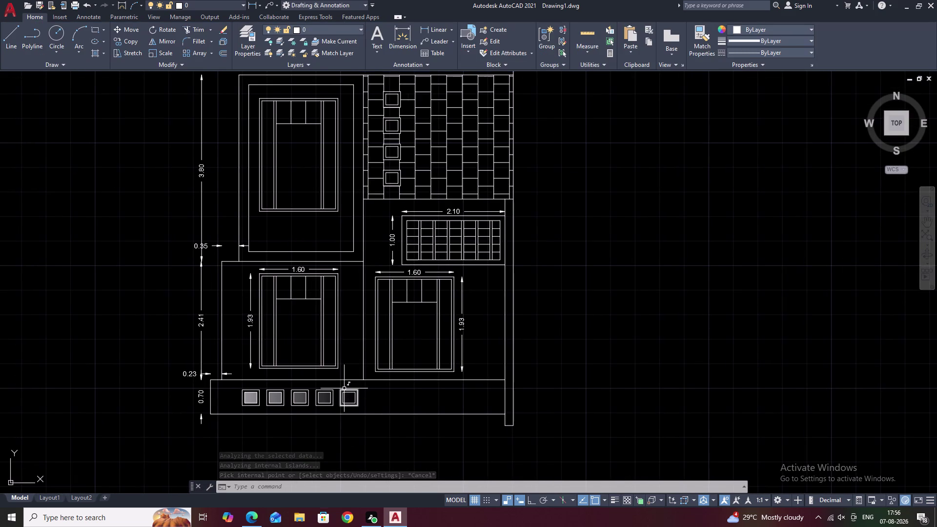
text(H)
key(space)
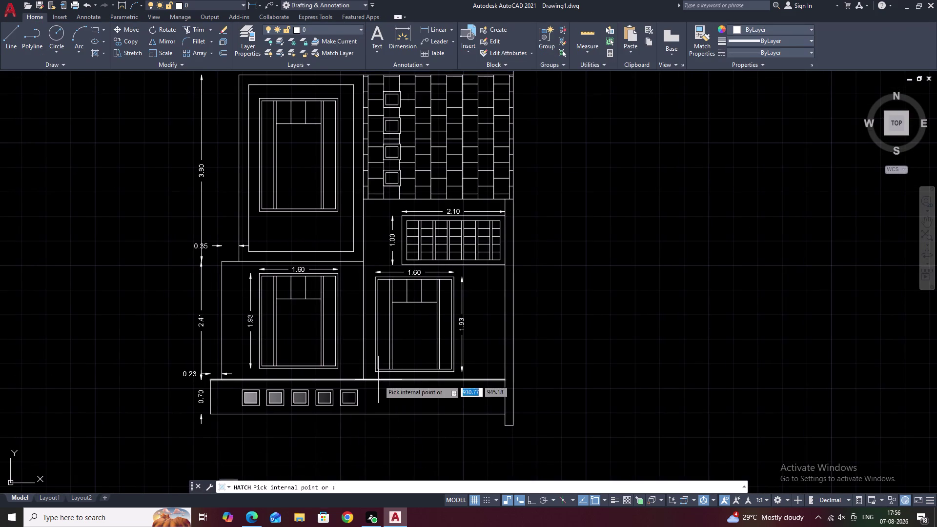
click(222, 53)
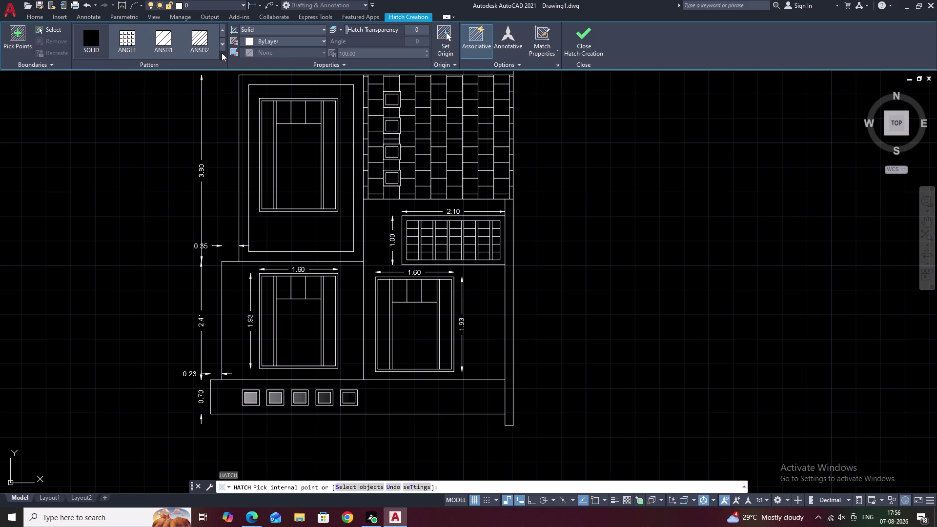
scroll(down, 3)
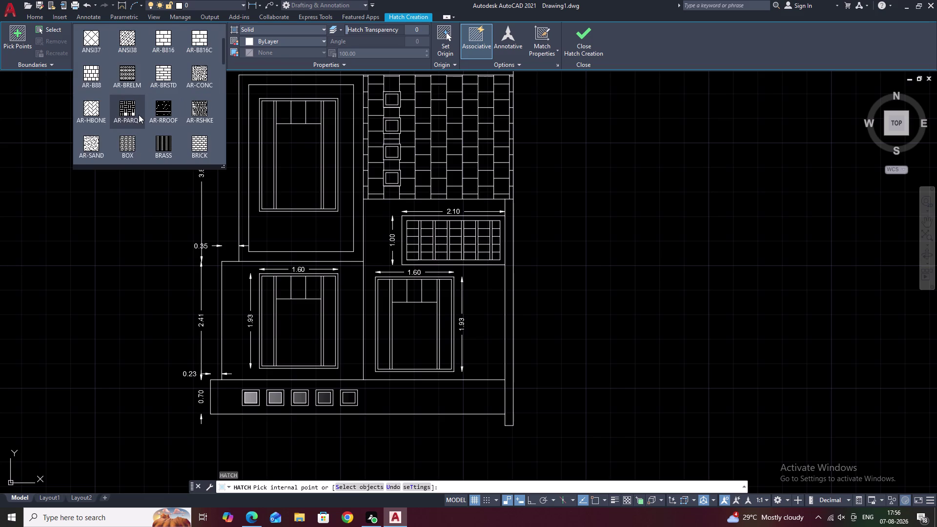
scroll(down, 3)
scroll(down, 3)
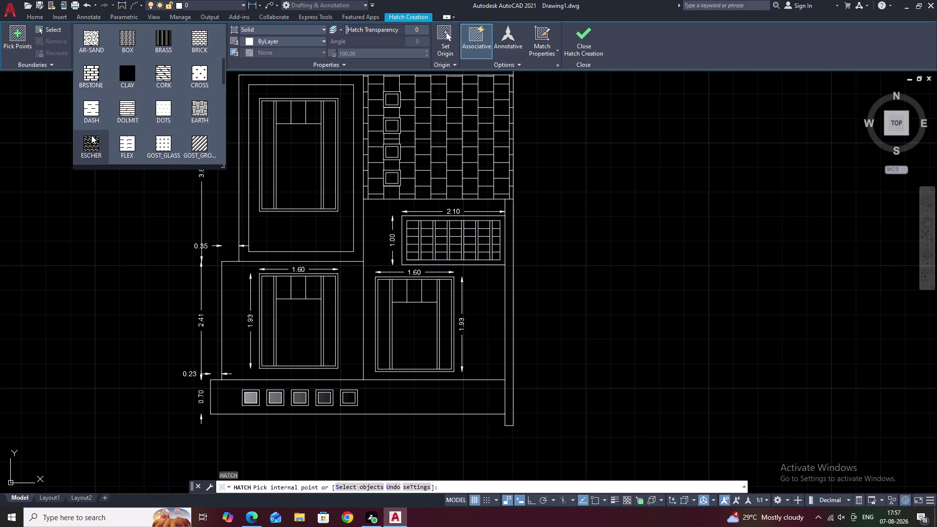
scroll(down, 3)
scroll(down, 3)
scroll(down, 3)
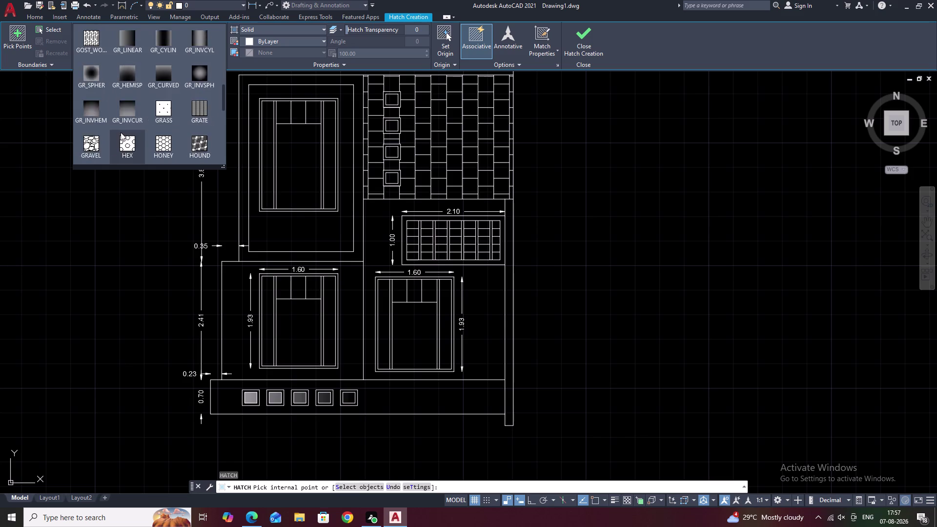
scroll(down, 3)
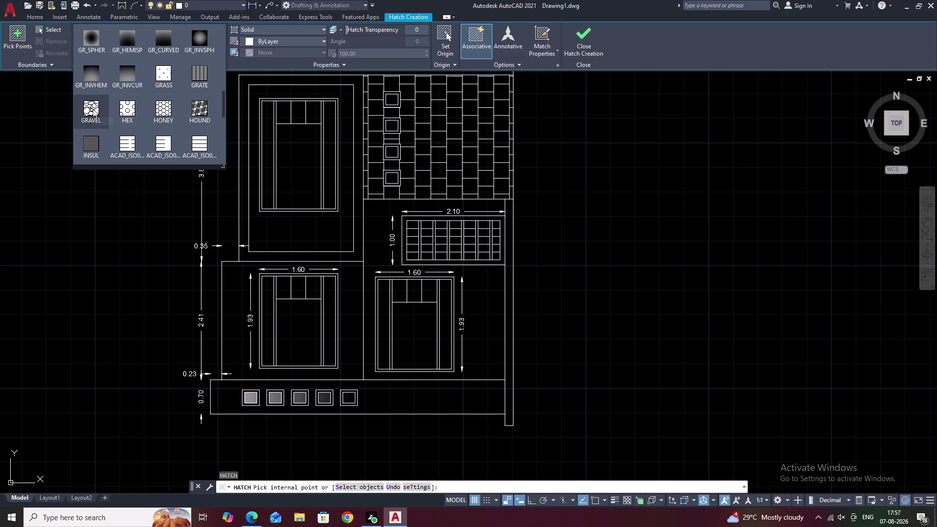
click(92, 109)
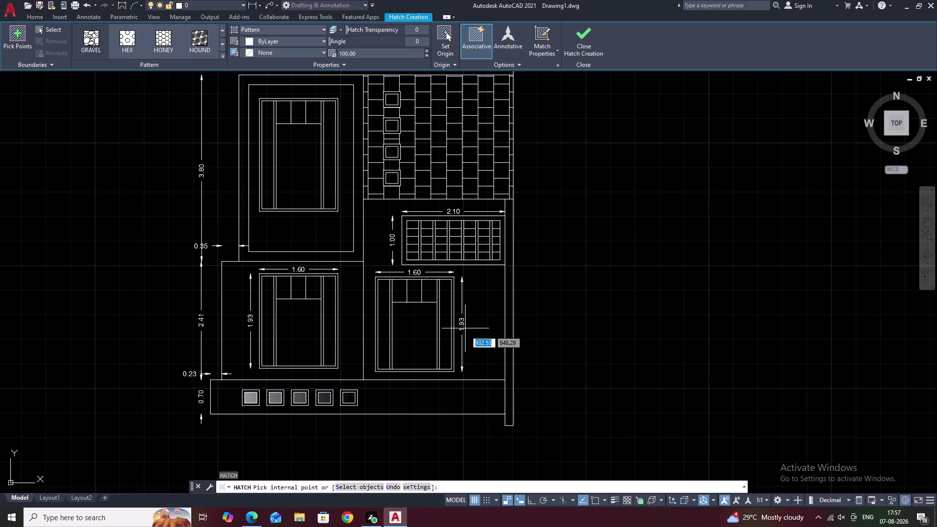
Pick the ground strip and try a gravel scale of 0.01.
click(418, 397)
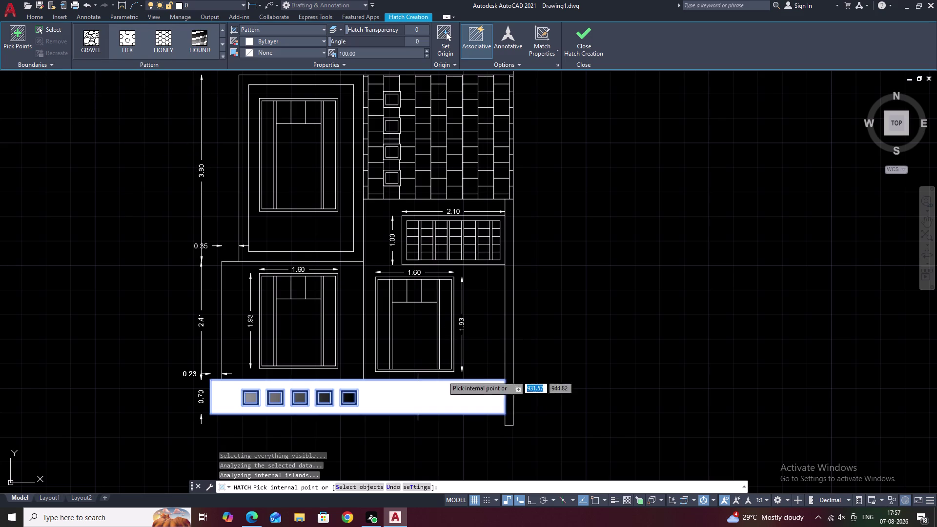
click(371, 55)
key(BackSpace)
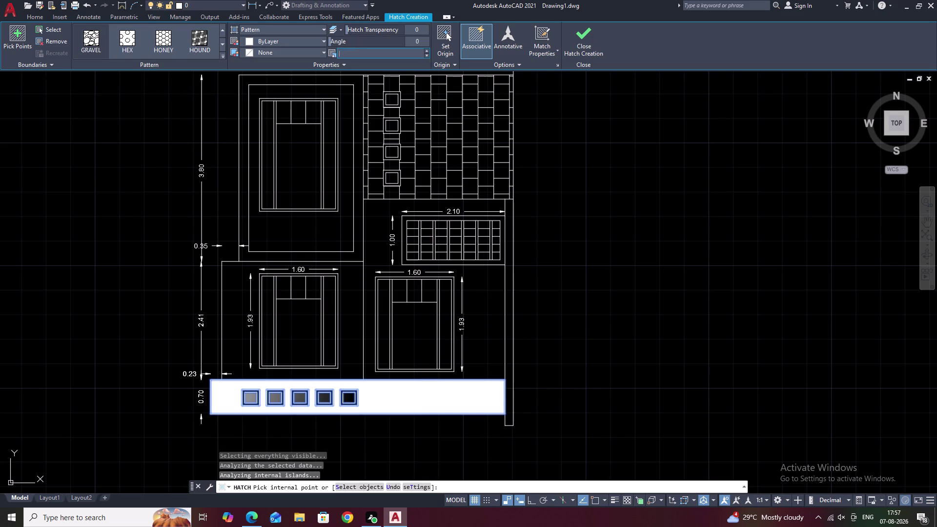
text(.01)
key(space)
click(576, 152)
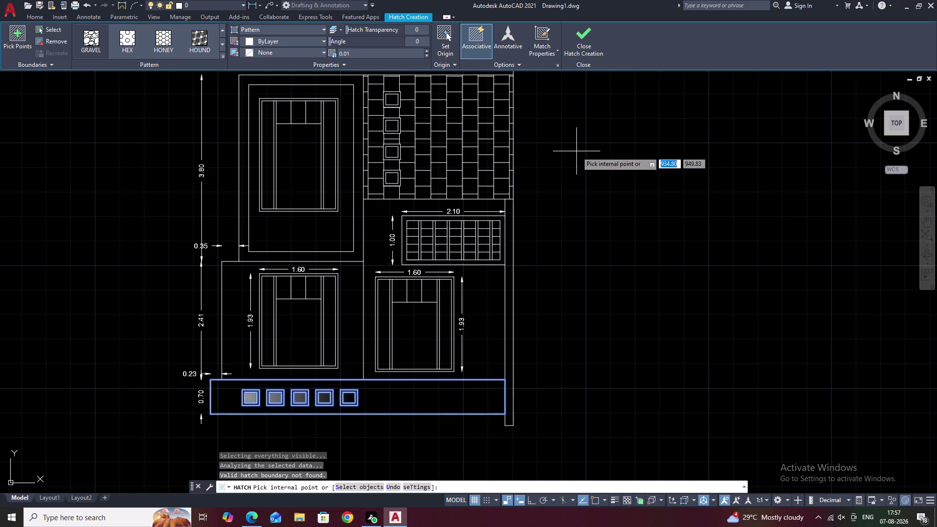
Set the gravel scale to 0.5 and finish the hatch.
click(361, 50)
click(357, 51)
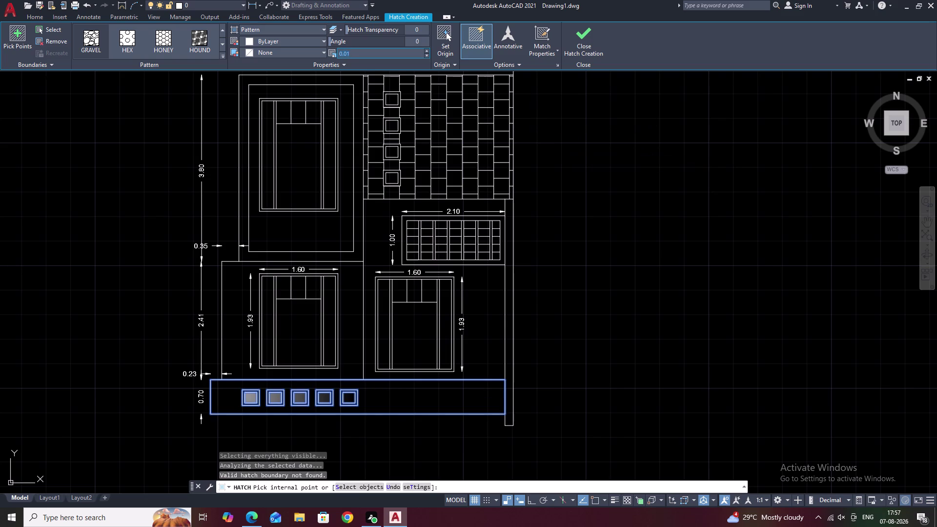
key(BackSpace)
text(.5)
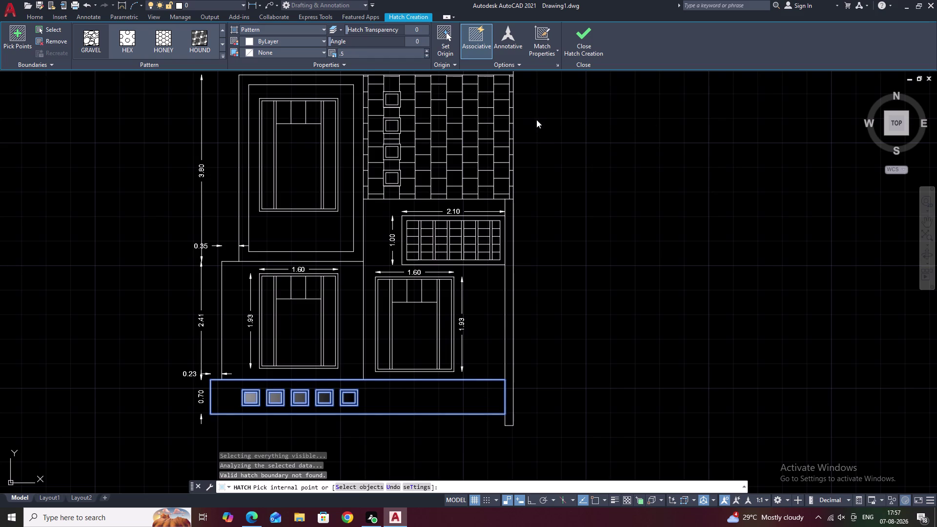
click(536, 120)
key(Escape)
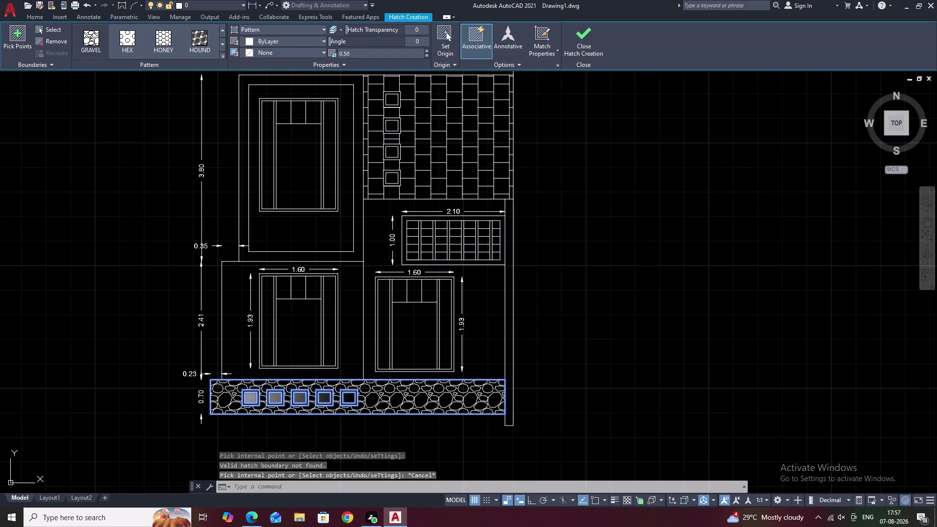
scroll(down, 3)
middle_drag(569, 219, 566, 240)
scroll(up, 3)
Bring the ground strip into view and start HATCH with the SOLID pattern.
middle_drag(565, 240, 616, 119)
middle_drag(579, 203, 603, 162)
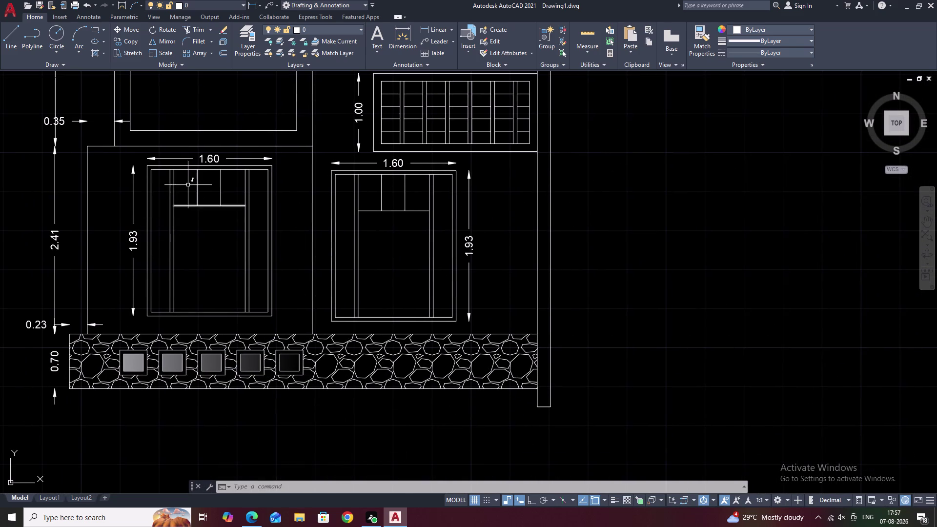
text(H)
key(space)
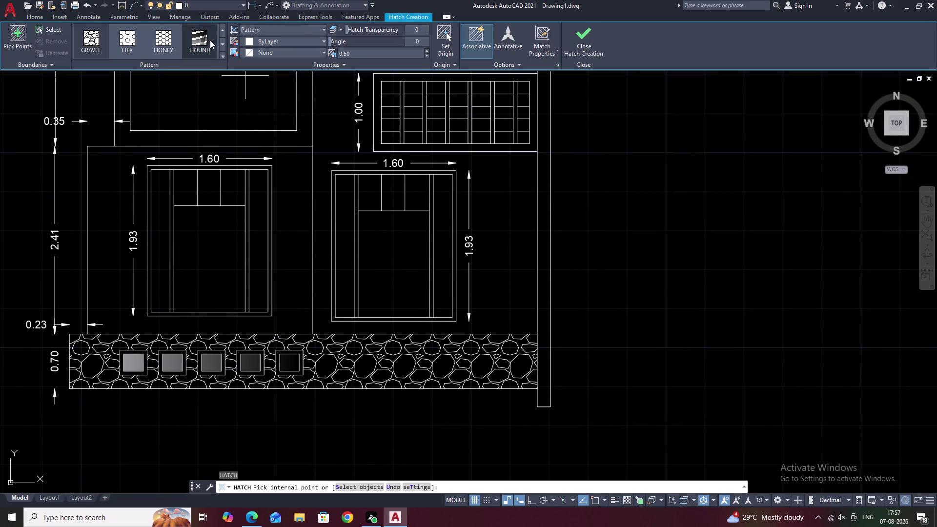
triple_click(225, 31)
triple_click(224, 30)
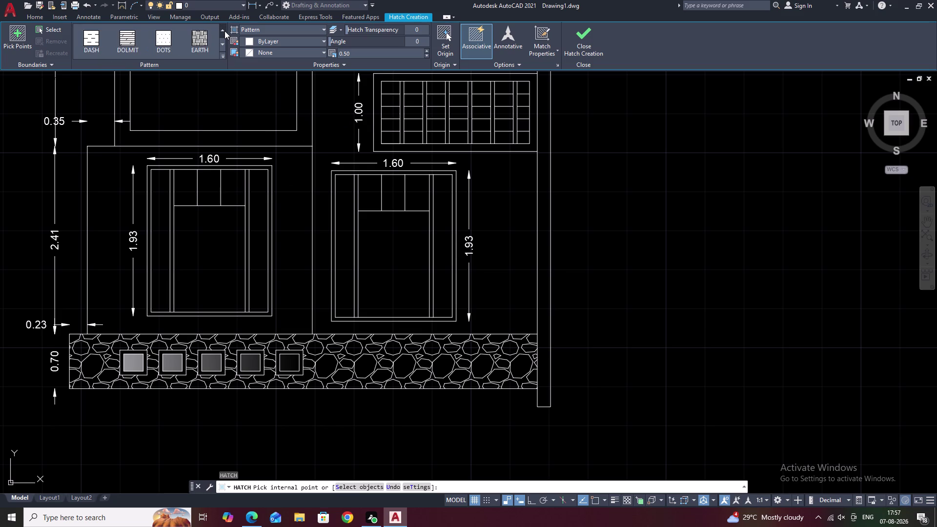
triple_click(225, 31)
triple_click(224, 30)
double_click(225, 31)
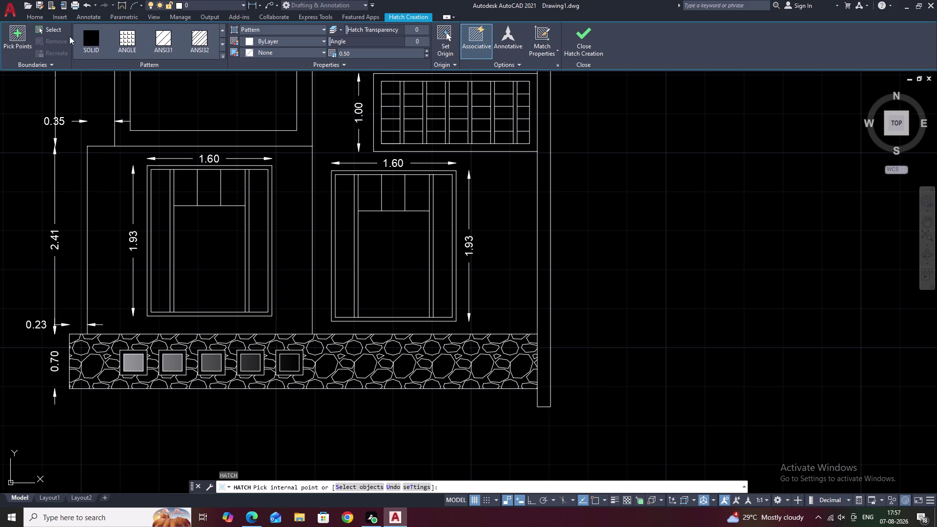
click(84, 37)
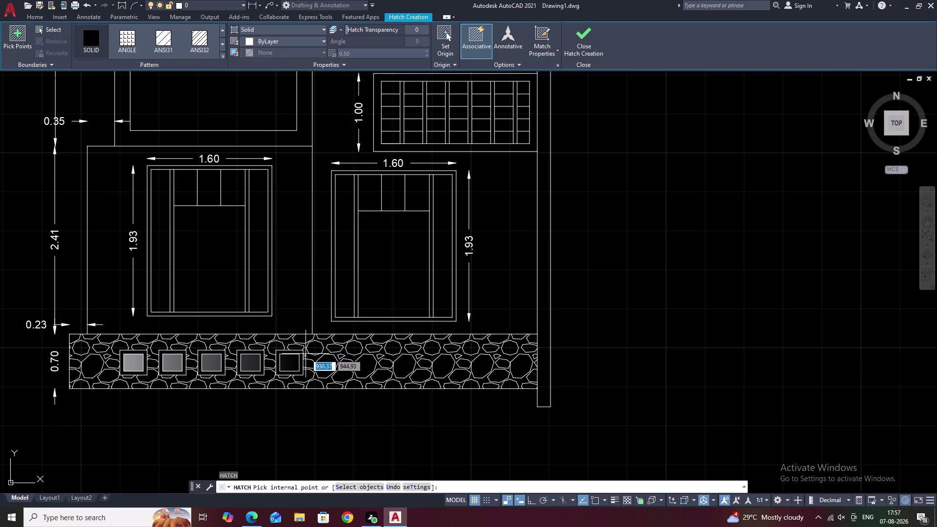
scroll(up, 3)
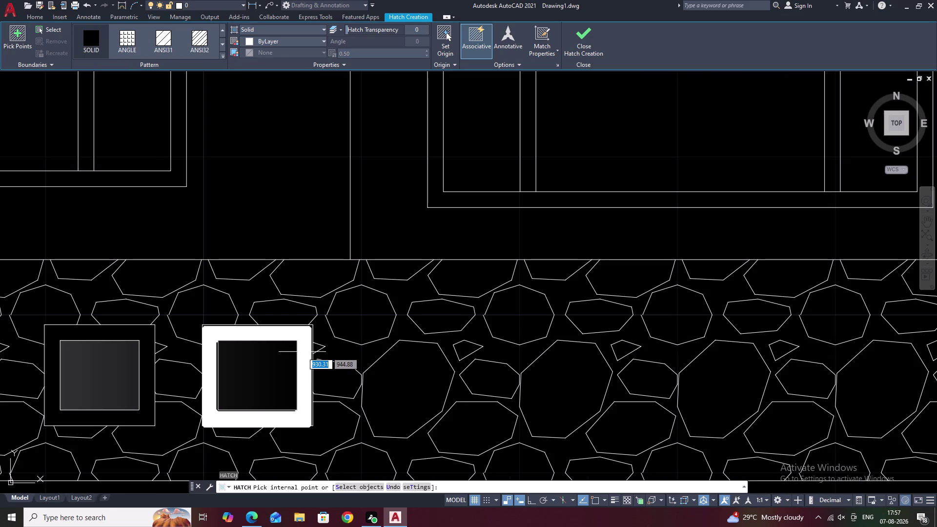
Fill the frames of all five ground-strip windows with solid white.
click(302, 352)
middle_drag(244, 383, 411, 376)
click(312, 374)
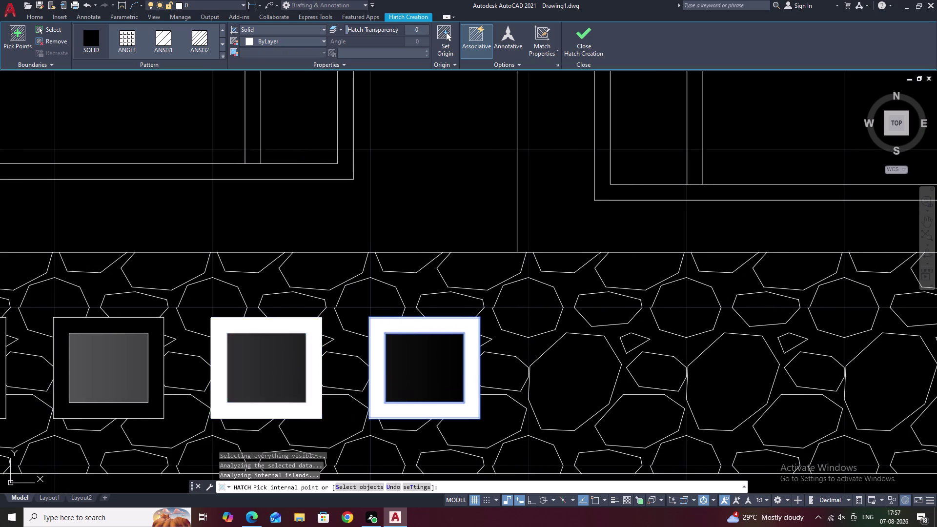
middle_drag(251, 377, 416, 380)
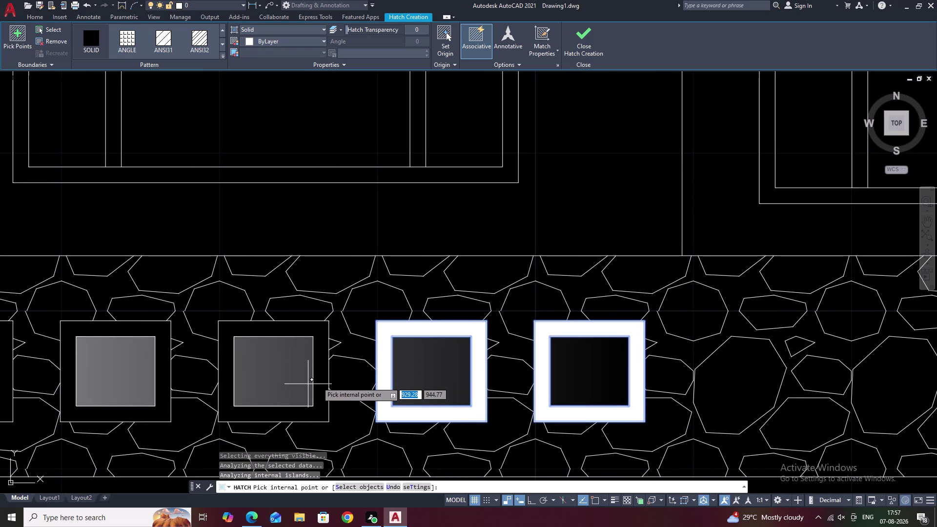
click(320, 381)
click(159, 375)
middle_drag(159, 375, 417, 381)
click(263, 386)
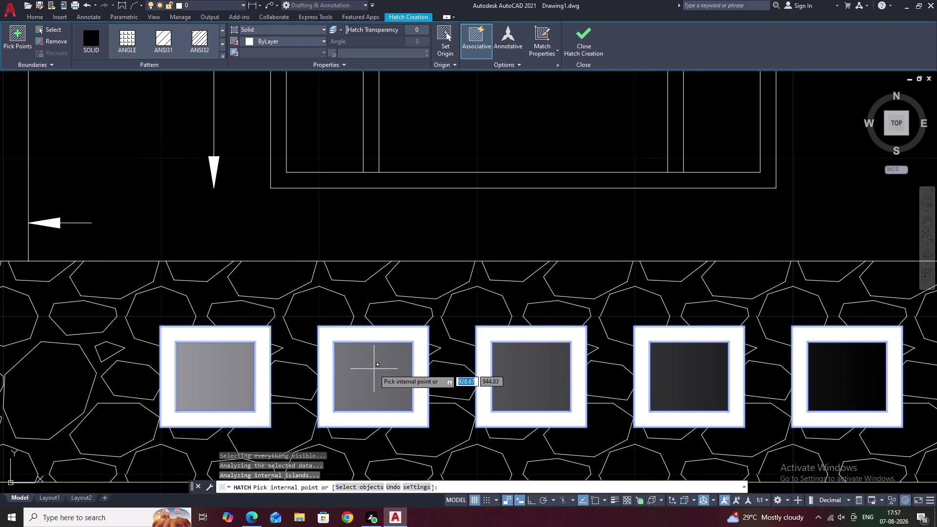
End the hatch and zoom back out to the whole elevation.
key(Escape)
scroll(down, 3)
middle_drag(512, 349, 446, 375)
middle_drag(505, 332, 439, 361)
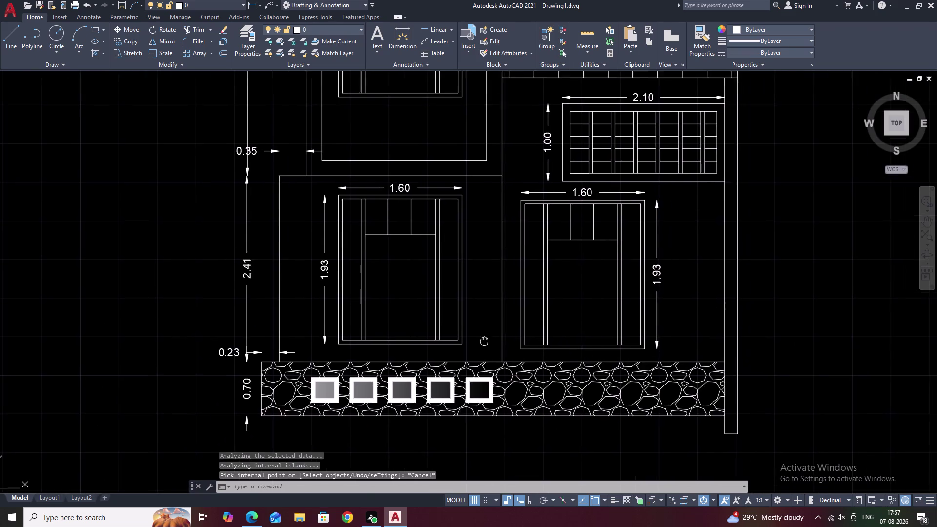
middle_drag(440, 362, 407, 373)
middle_drag(442, 313, 407, 348)
scroll(down, 3)
middle_drag(404, 297, 400, 317)
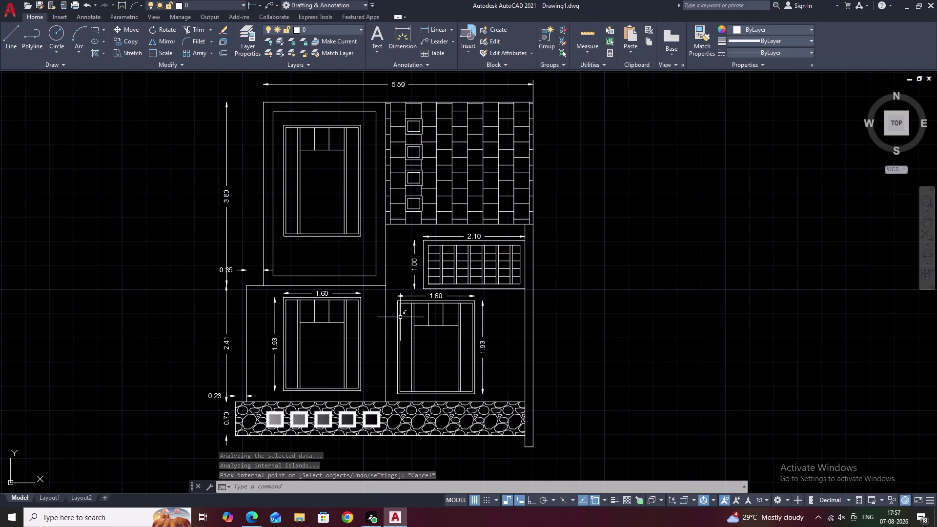
Cancel the stray selection and restart the solid hatch.
scroll(up, 3)
click(420, 220)
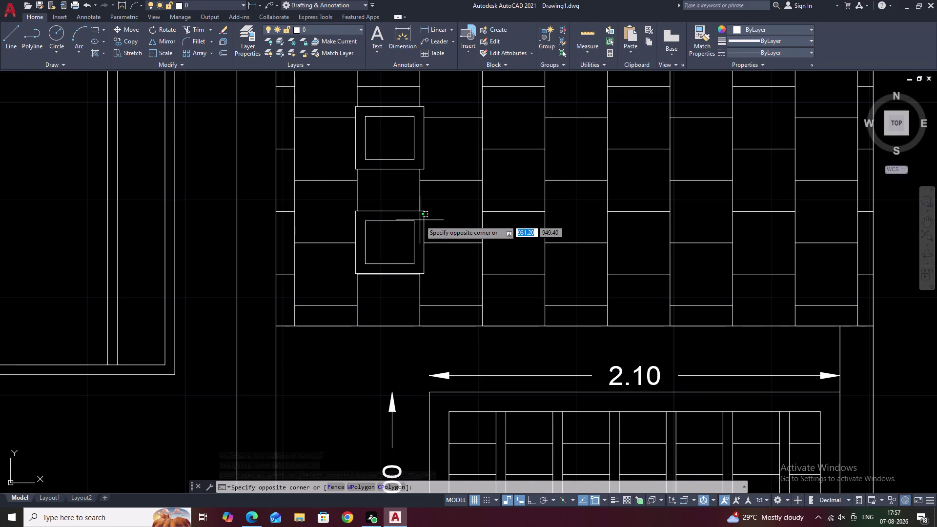
key(Escape)
key(space)
click(418, 221)
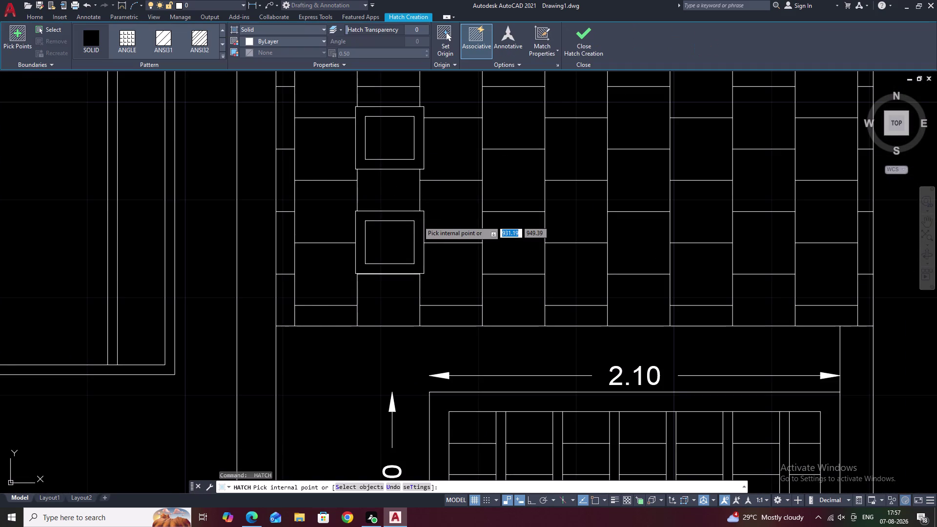
Fill the frames of the four brick-panel windows with solid white.
click(420, 224)
middle_drag(434, 206, 450, 304)
click(437, 227)
middle_drag(468, 226, 510, 374)
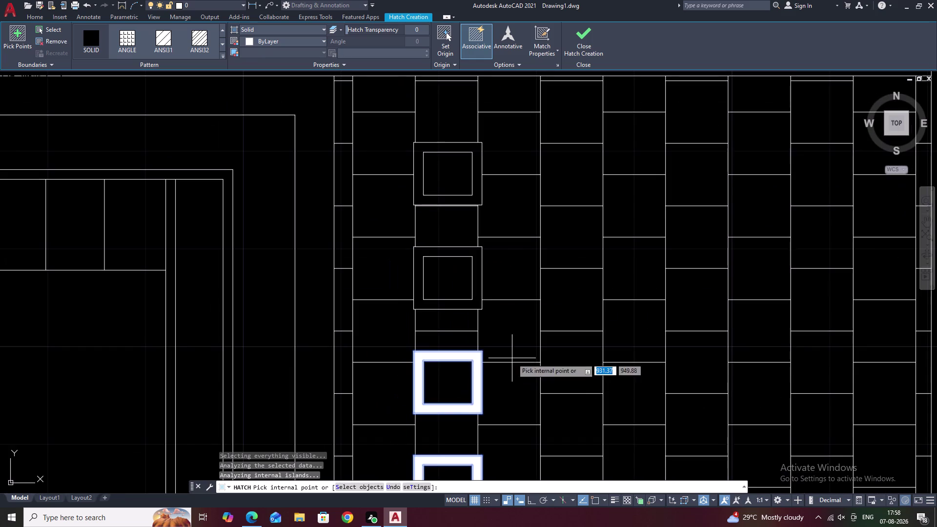
click(479, 276)
middle_drag(497, 276, 532, 388)
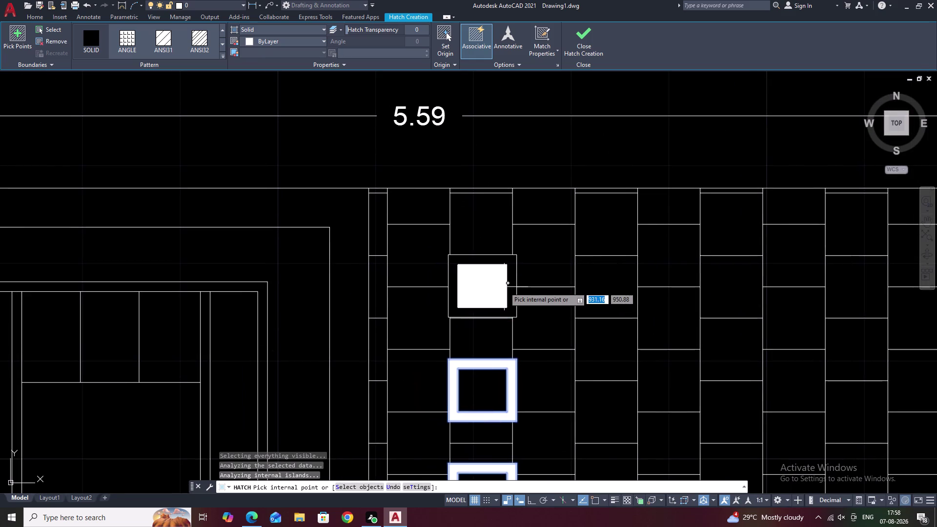
click(511, 286)
key(Escape)
Zoom out to the whole elevation and start a new hatch with H.
scroll(down, 3)
middle_drag(568, 323, 558, 286)
middle_drag(558, 322, 555, 285)
middle_drag(543, 356, 545, 283)
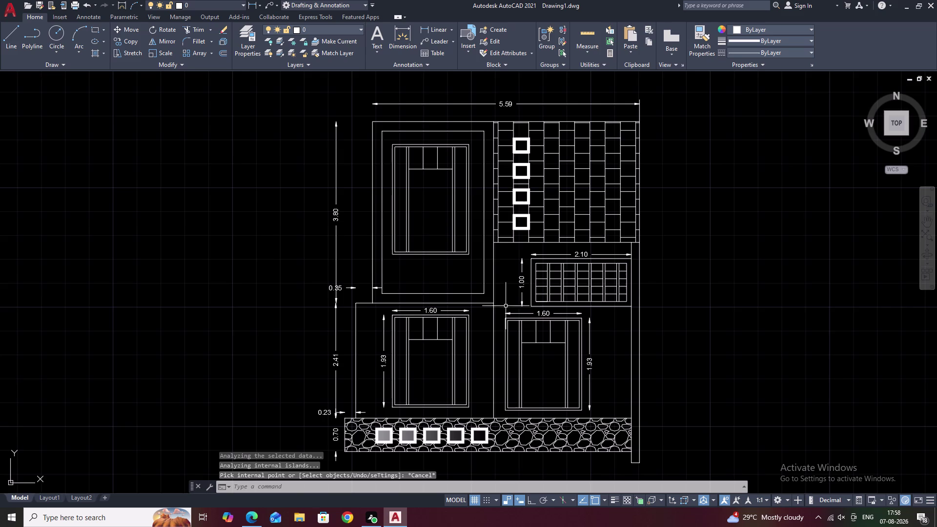
middle_drag(505, 305, 506, 335)
text(H)
key(space)
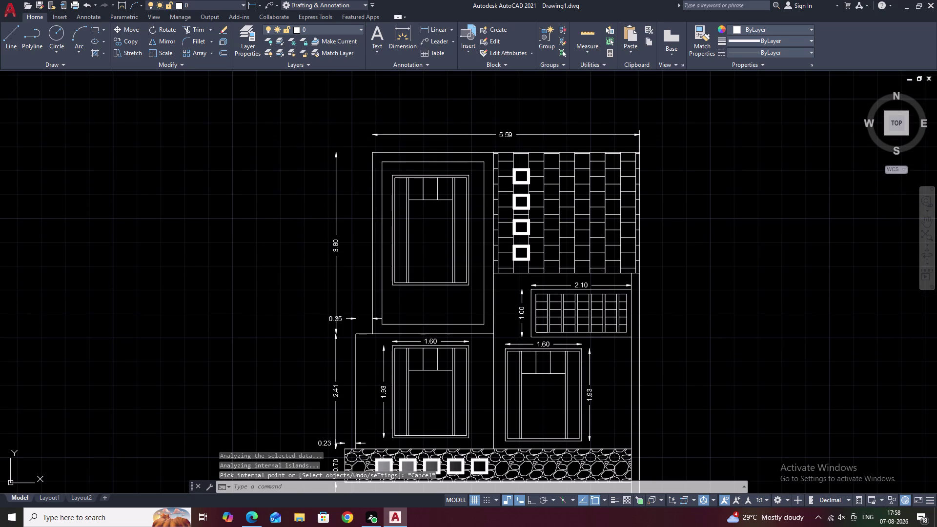
Choose a GR_ gradient pattern from the expanded hatch pattern list.
click(225, 55)
scroll(down, 3)
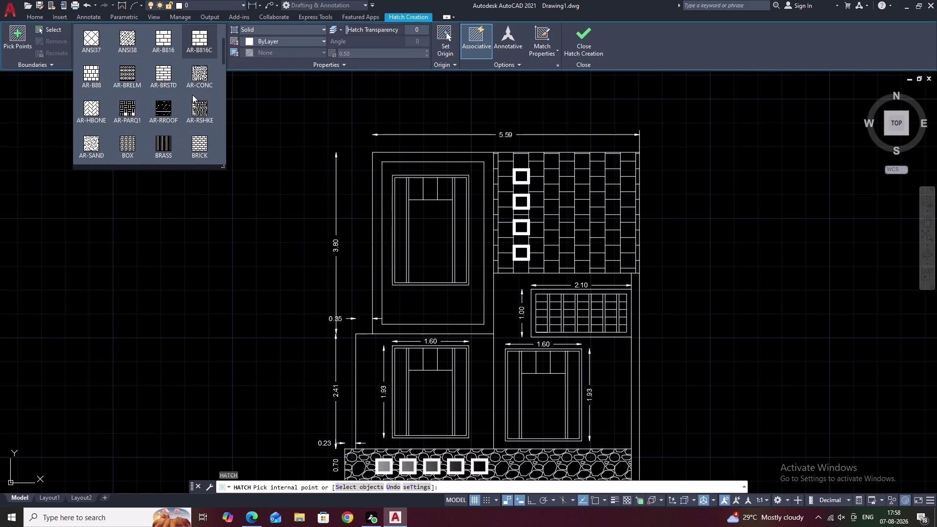
scroll(down, 3)
scroll(up, 3)
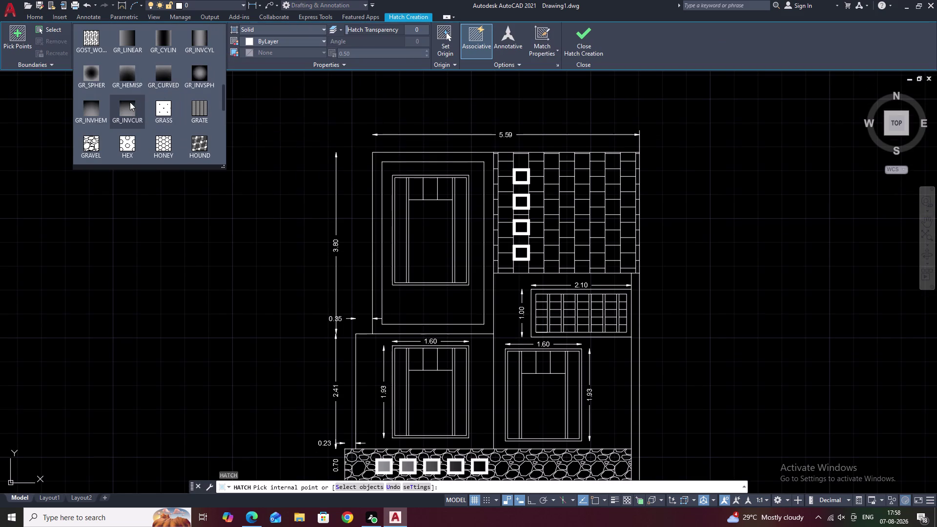
scroll(up, 3)
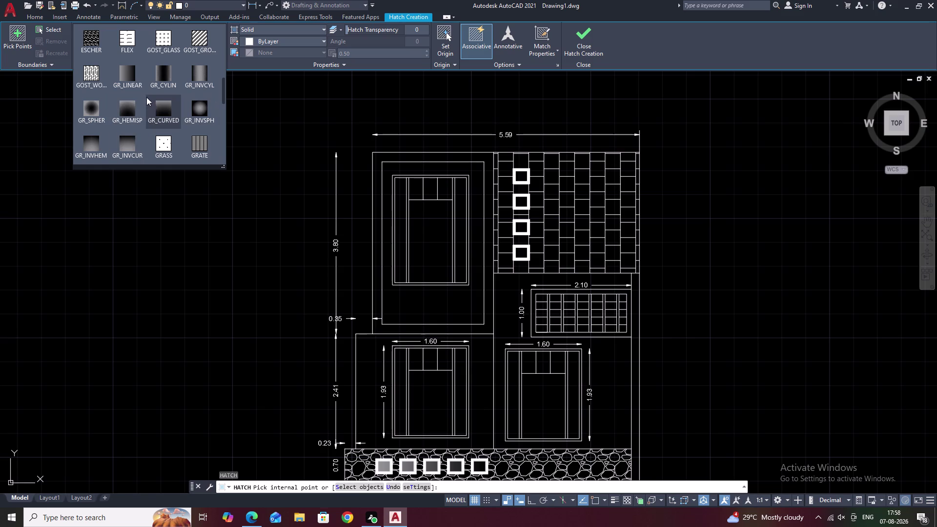
click(129, 70)
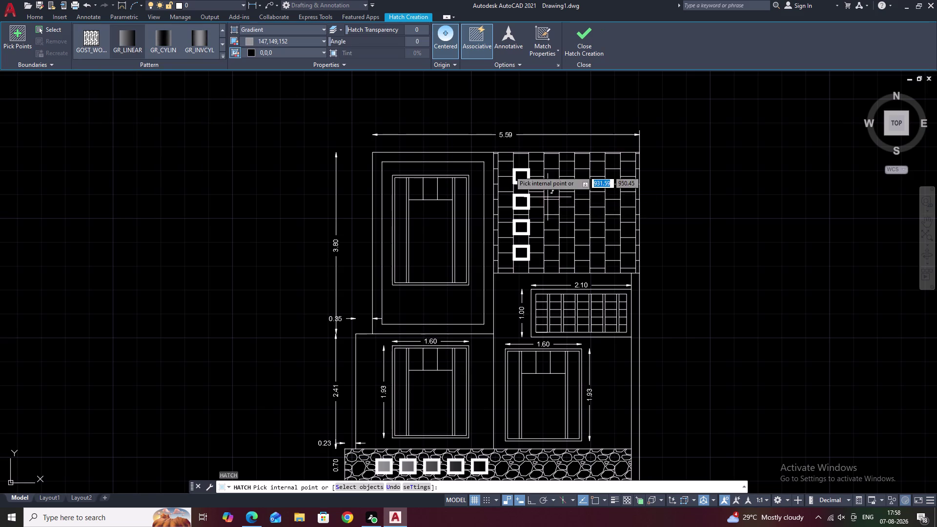
scroll(up, 3)
Fill the glass of the four brick-panel windows with gradient, then zoom back out.
click(554, 201)
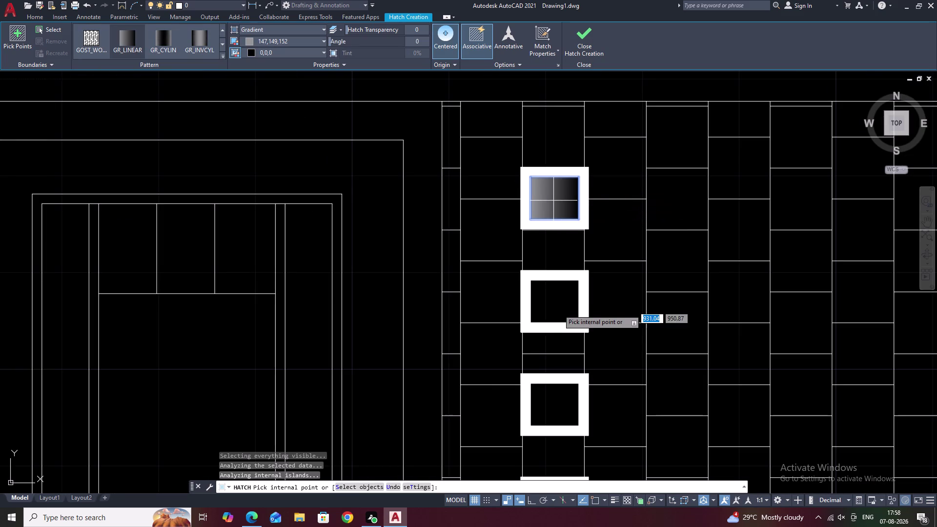
click(552, 307)
middle_drag(562, 340, 564, 226)
click(557, 289)
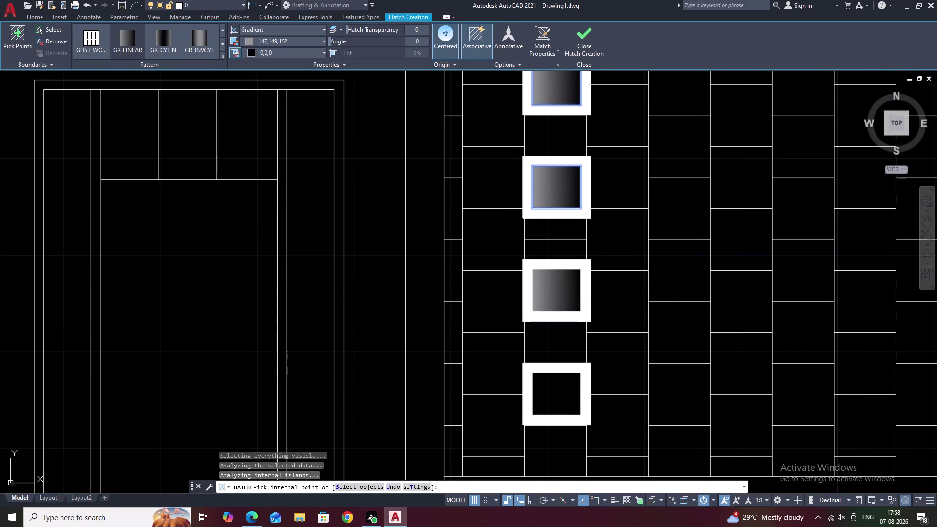
middle_drag(556, 346, 561, 260)
click(562, 304)
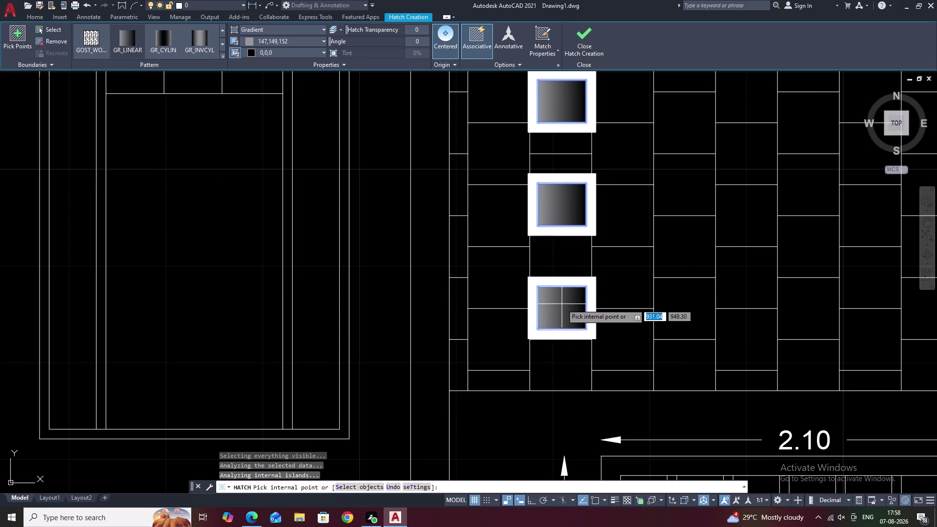
key(Escape)
scroll(down, 3)
middle_drag(641, 289, 574, 286)
middle_drag(632, 295, 593, 270)
middle_drag(651, 330, 646, 277)
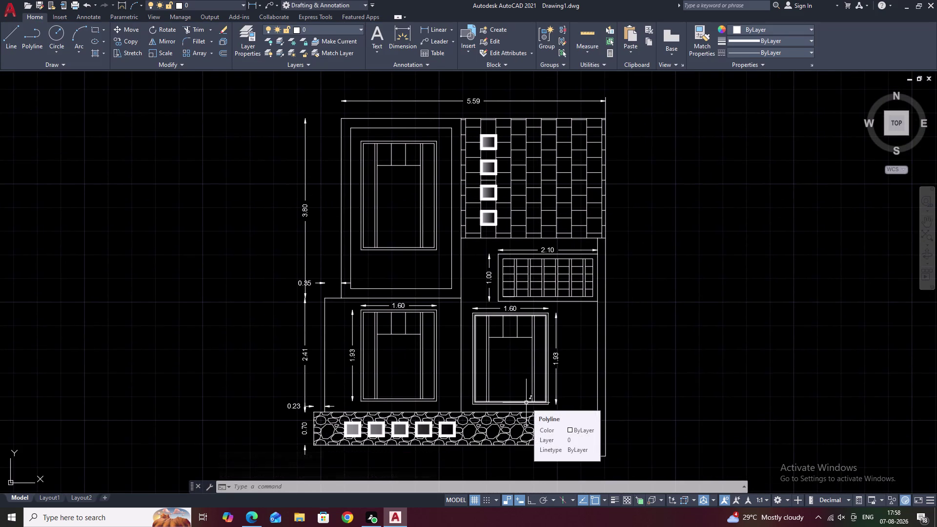
middle_drag(573, 328, 605, 332)
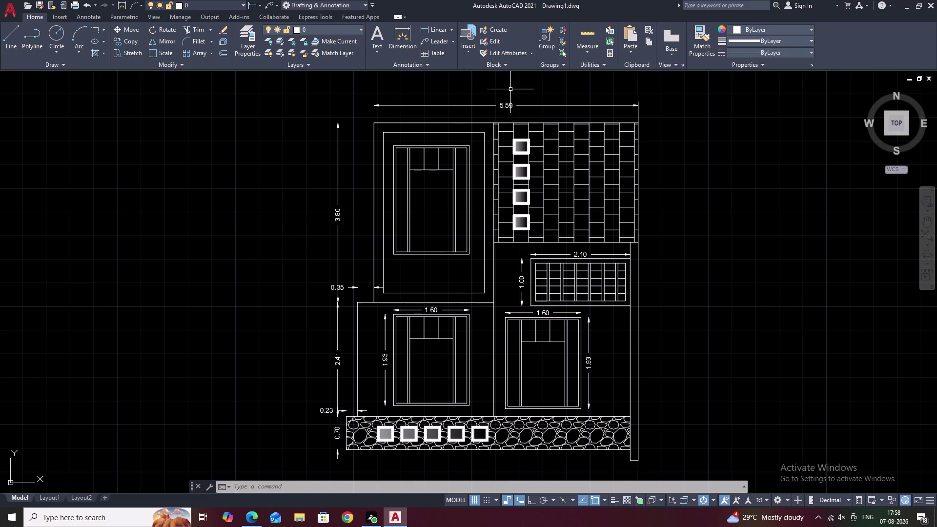
Set the current colour to blue 39,118,187 and start HATCH.
click(774, 32)
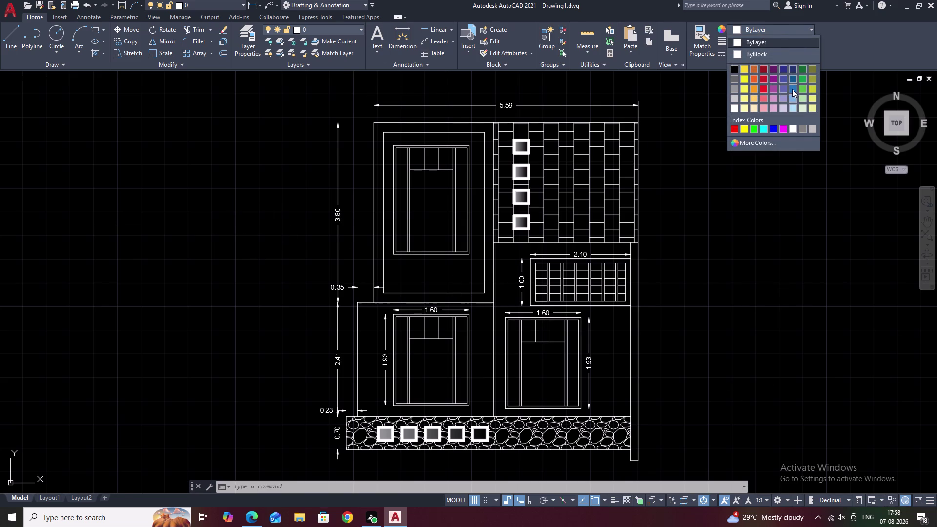
click(792, 88)
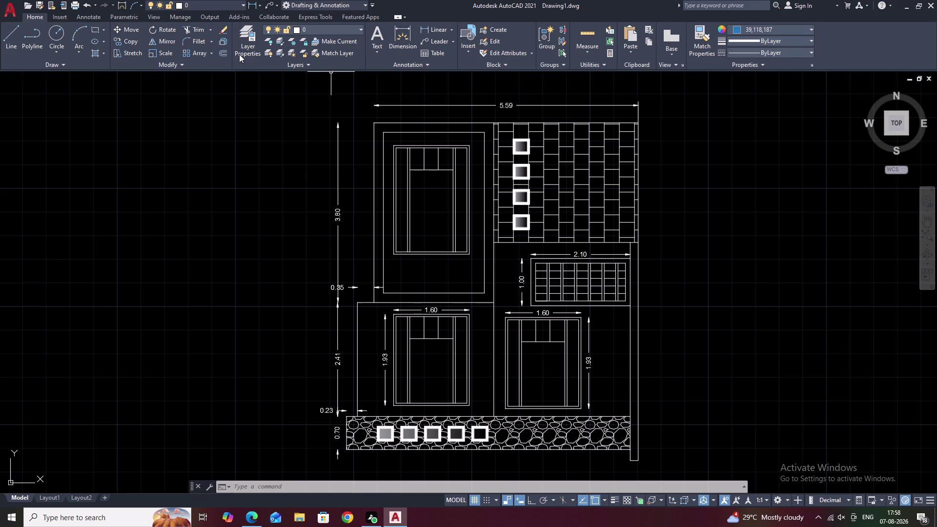
text(H)
key(space)
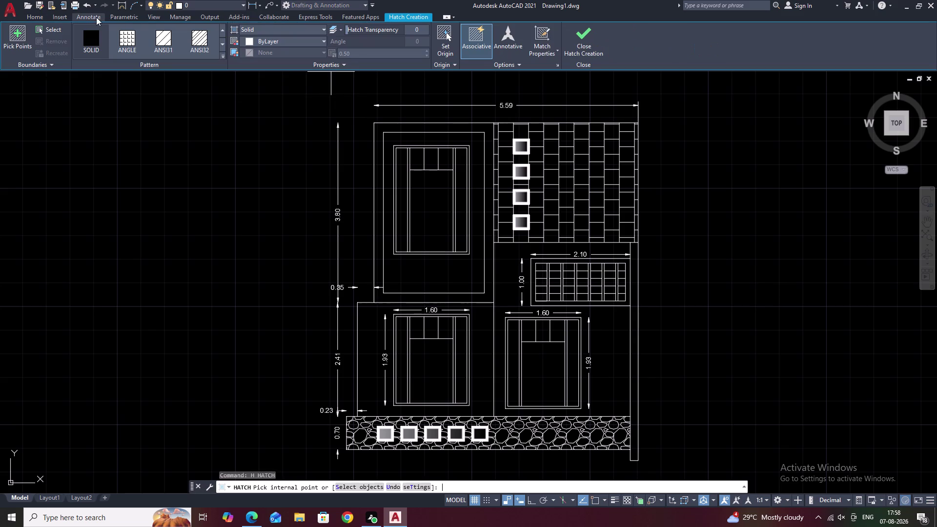
Keep the hatch type Solid and pick inside the lower-left window frame.
click(85, 38)
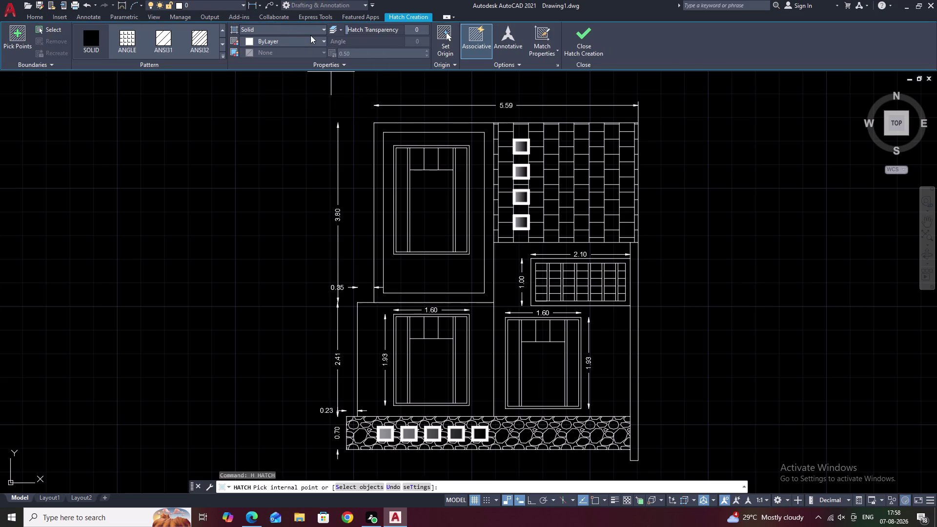
click(320, 33)
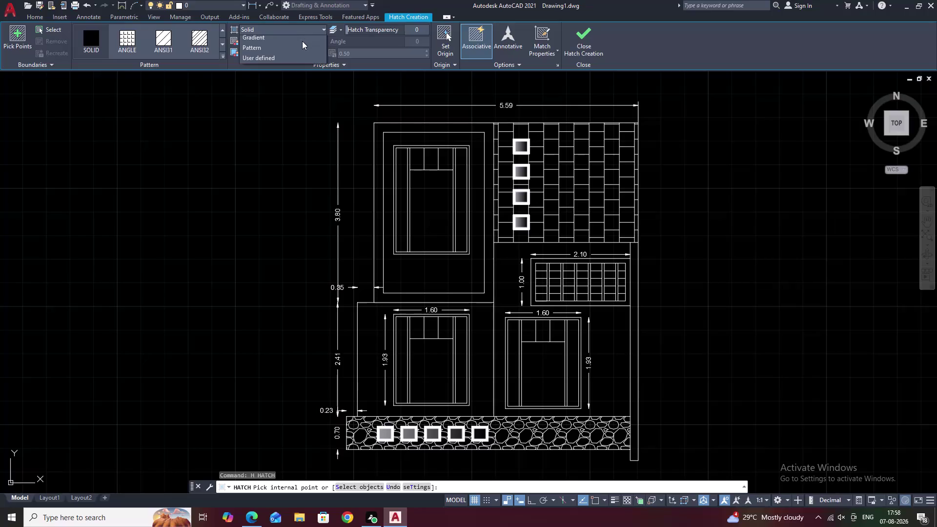
click(292, 44)
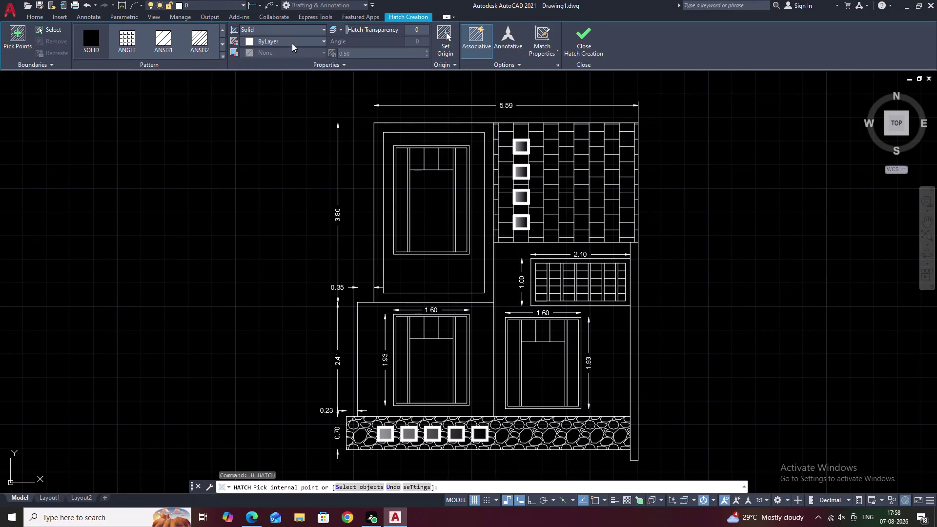
click(83, 40)
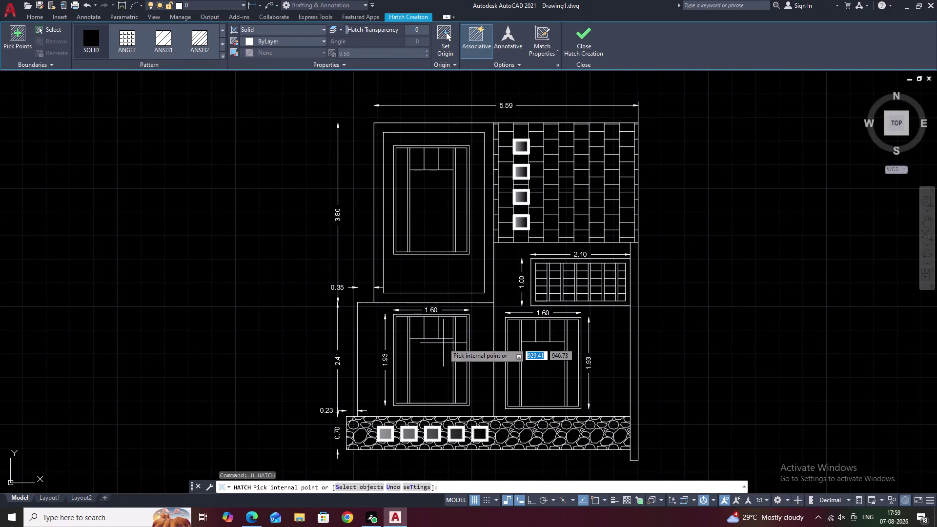
scroll(up, 3)
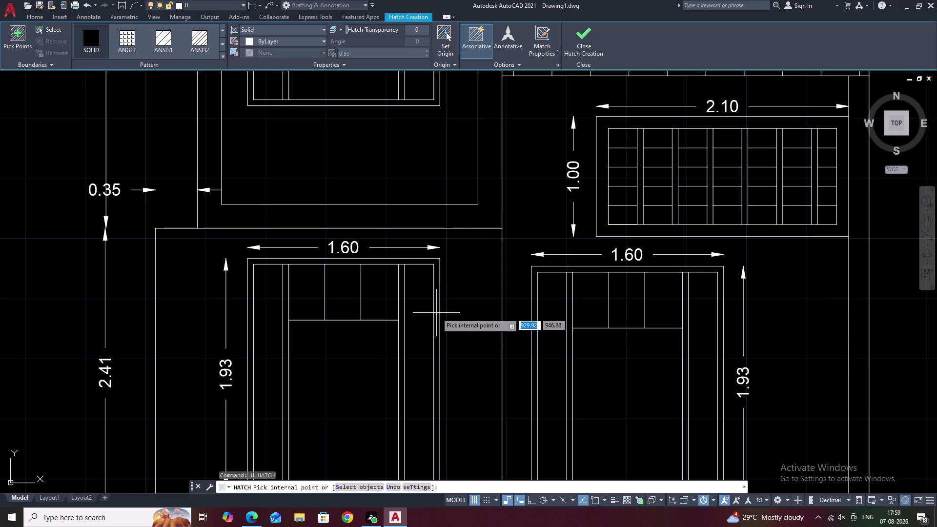
click(436, 313)
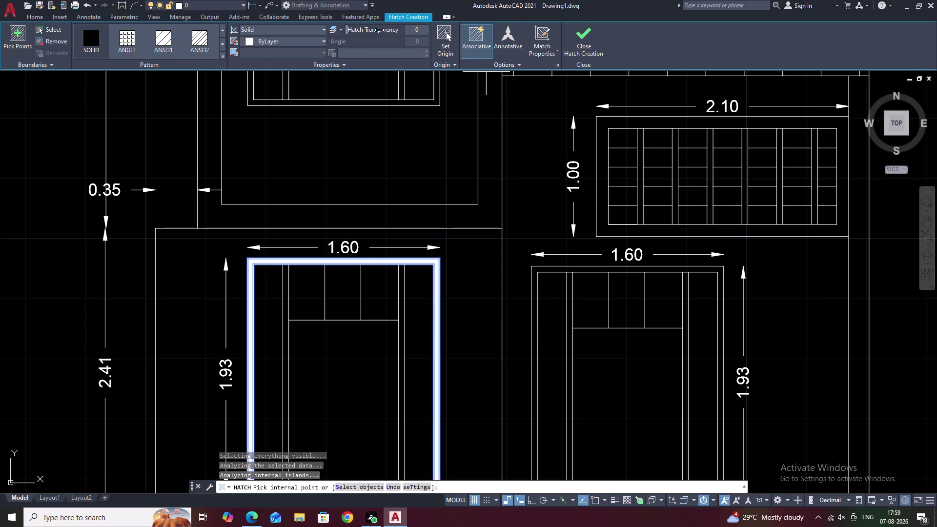
Set the hatch colour to light blue 122,175,223 and finish the fill.
click(351, 28)
click(365, 29)
right_click(364, 29)
click(367, 30)
click(353, 29)
drag(348, 29, 371, 29)
double_click(371, 28)
right_click(371, 29)
click(371, 29)
right_click(370, 29)
click(375, 29)
click(388, 29)
right_click(388, 29)
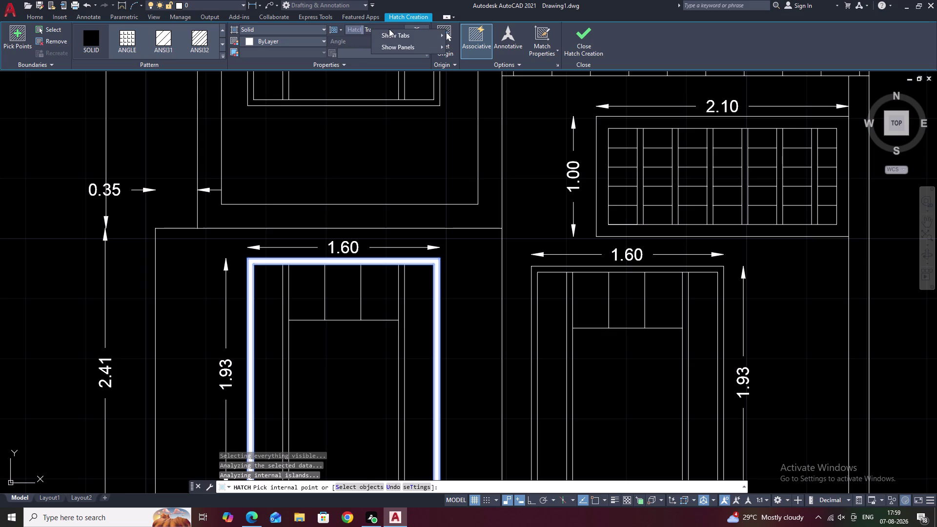
click(391, 29)
right_click(392, 28)
drag(383, 29, 357, 28)
drag(366, 28, 343, 27)
drag(342, 27, 340, 27)
click(258, 42)
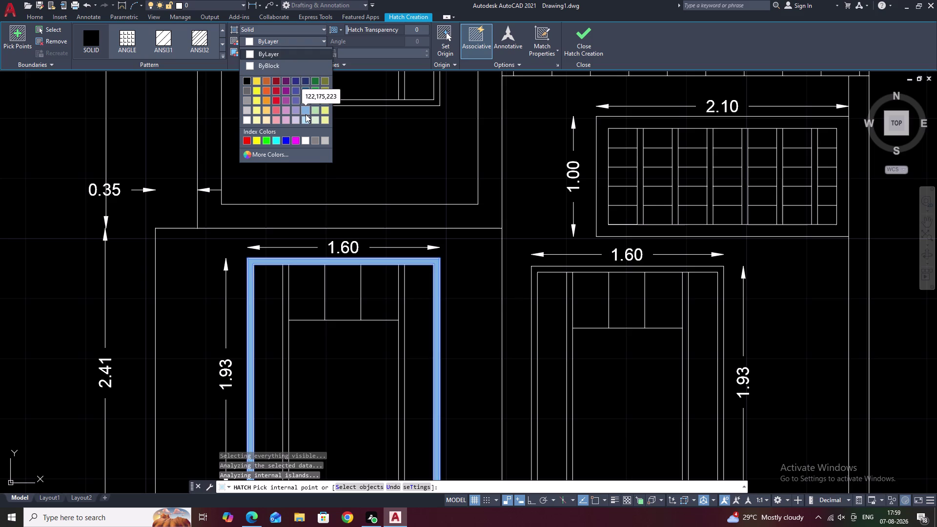
click(305, 114)
key(Escape)
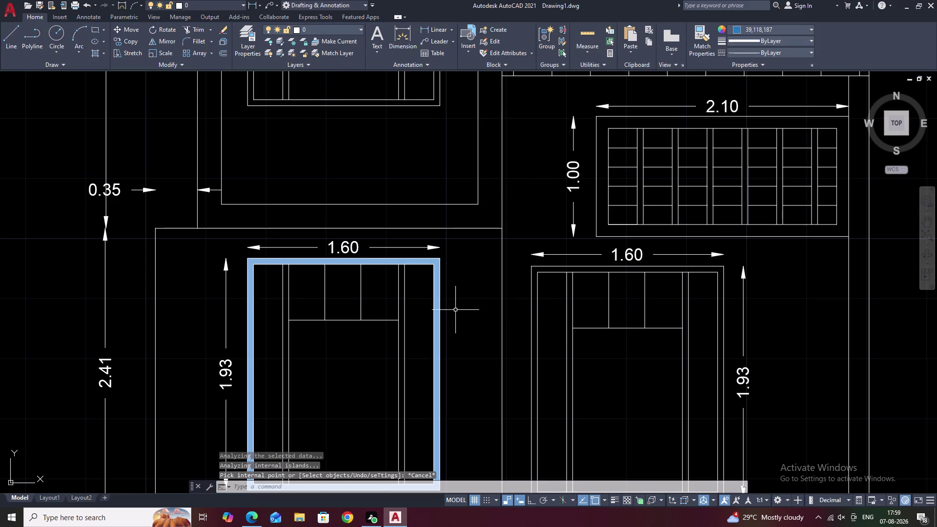
Centre the two lower windows and start another Solid hatch.
middle_drag(477, 311, 503, 222)
scroll(down, 3)
middle_drag(506, 245, 495, 273)
scroll(up, 3)
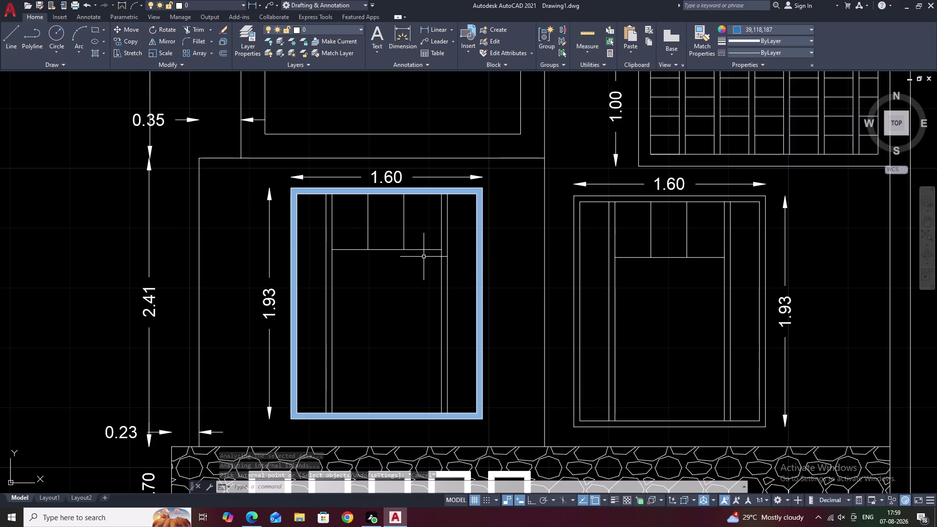
text(H)
key(space)
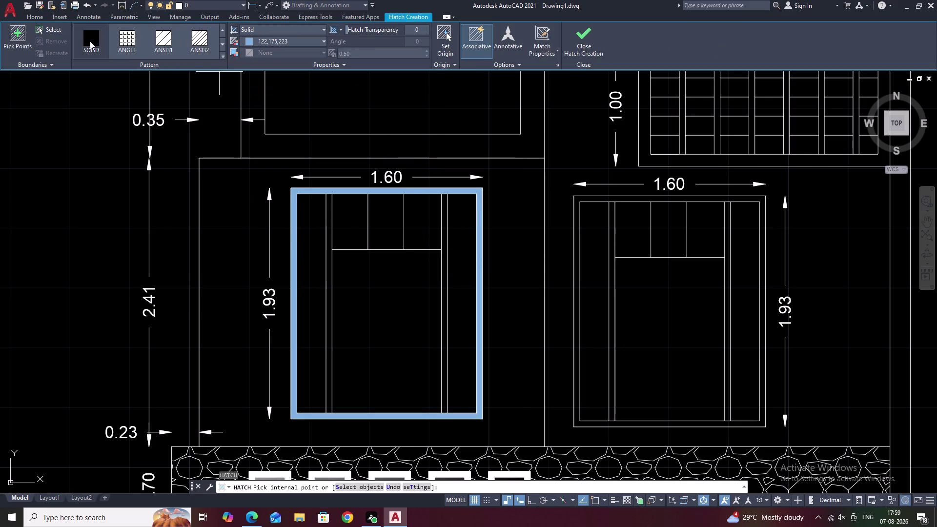
click(90, 41)
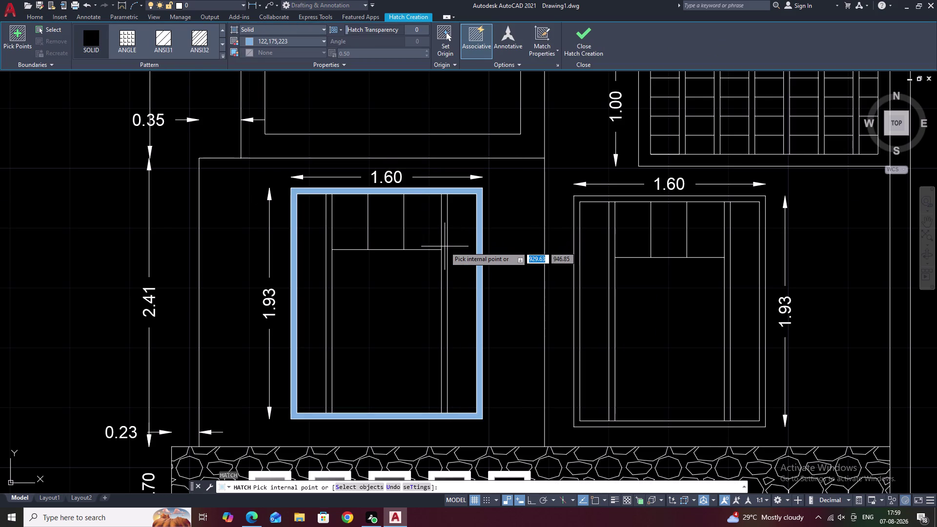
Pick the left window's two vertical strips and the right window's frame areas.
click(444, 247)
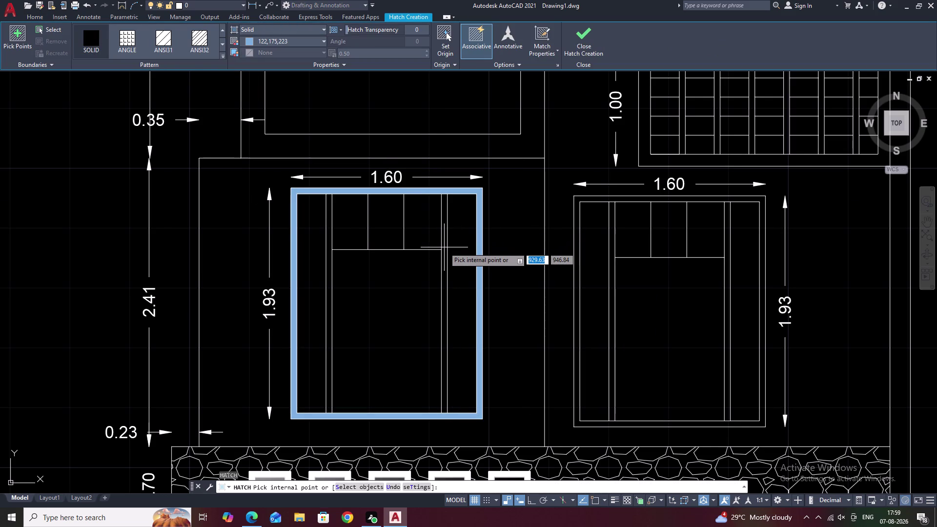
click(328, 263)
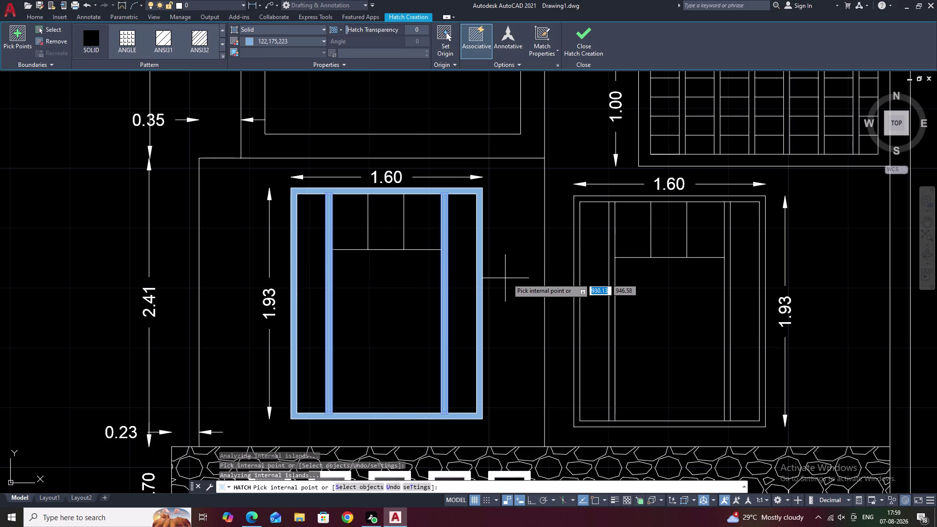
middle_drag(583, 279, 458, 264)
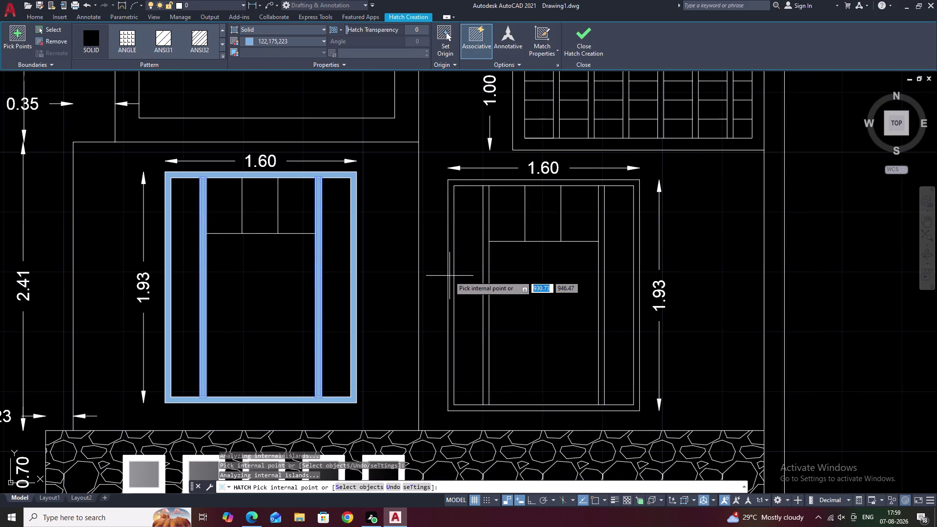
click(453, 274)
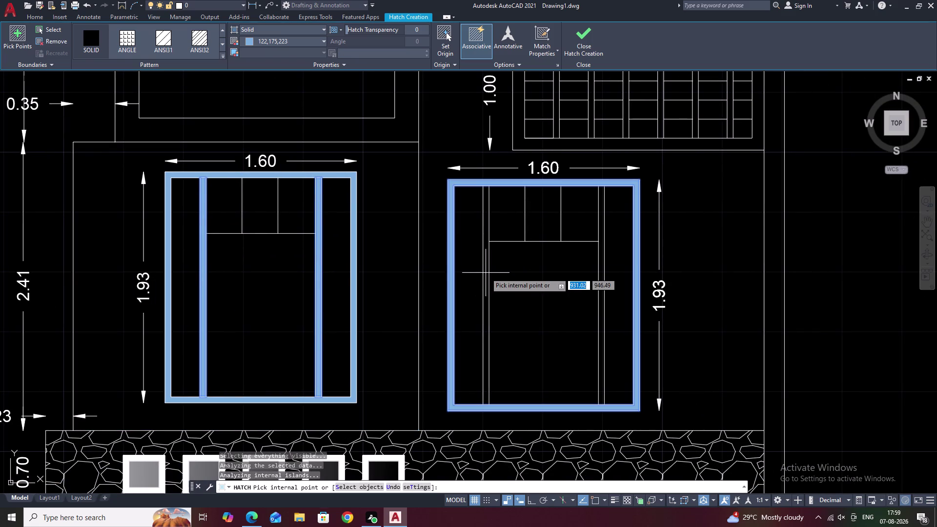
click(486, 273)
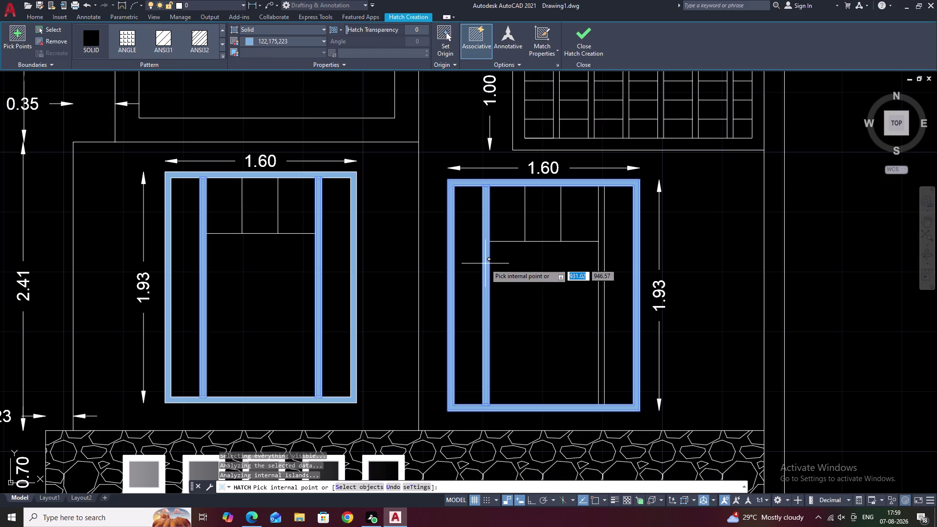
click(485, 263)
Undo the stray pick, end the hatch, and pan back to both windows.
scroll(up, 3)
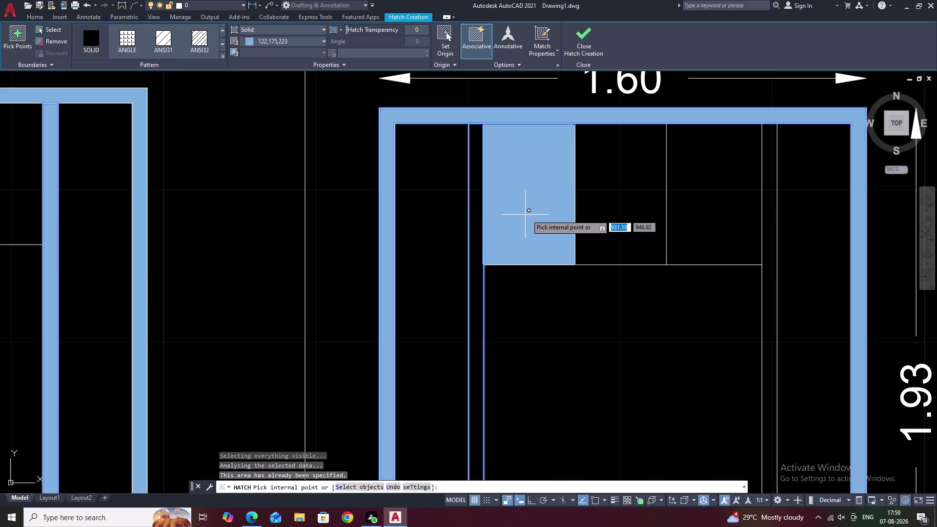
click(527, 214)
scroll(down, 3)
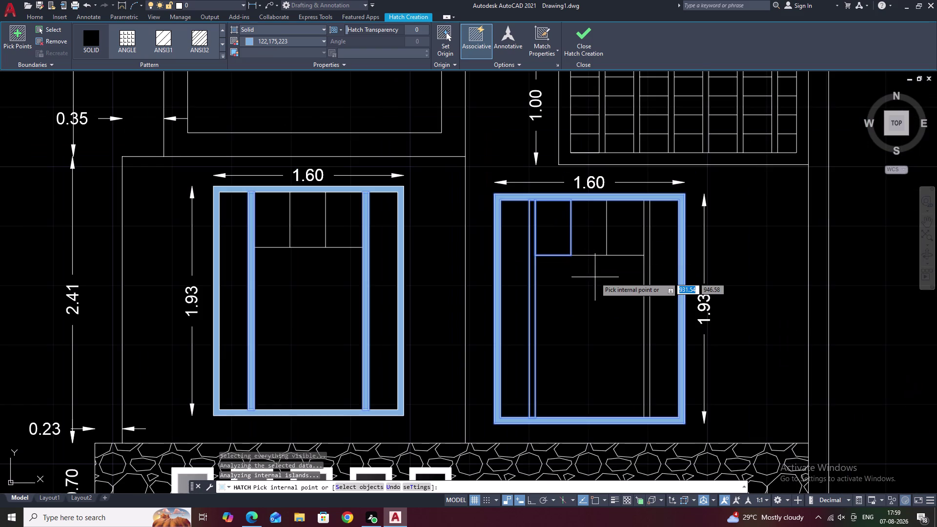
key(ctrl+z)
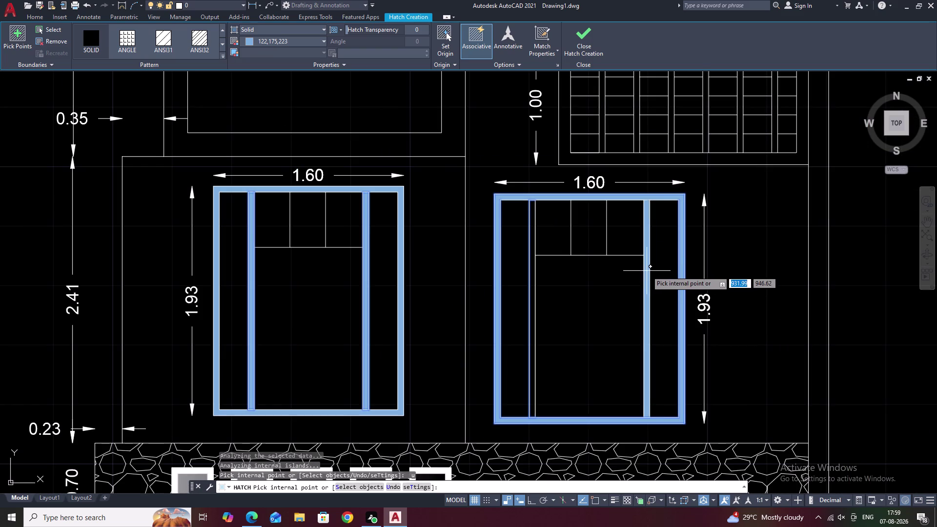
click(647, 271)
key(Escape)
key(Escape)
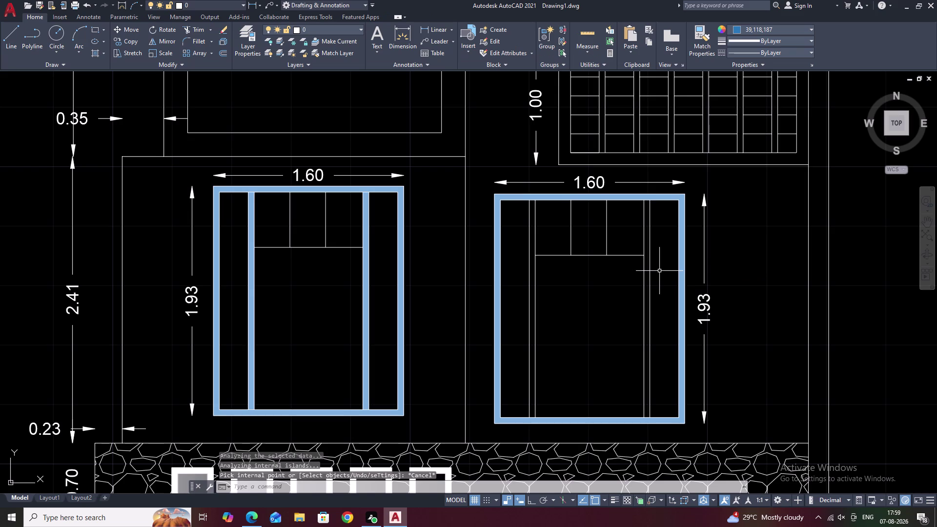
scroll(up, 3)
scroll(up, 3)
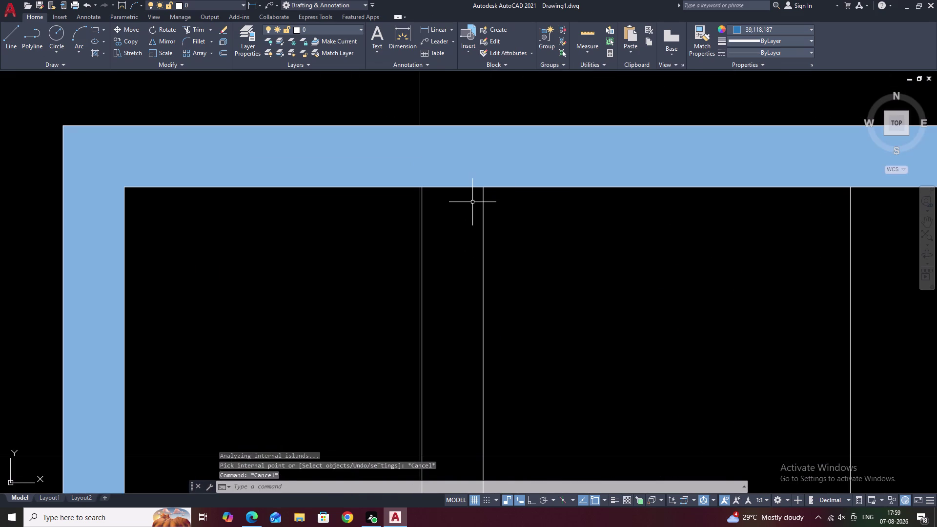
scroll(down, 3)
middle_drag(562, 259, 568, 236)
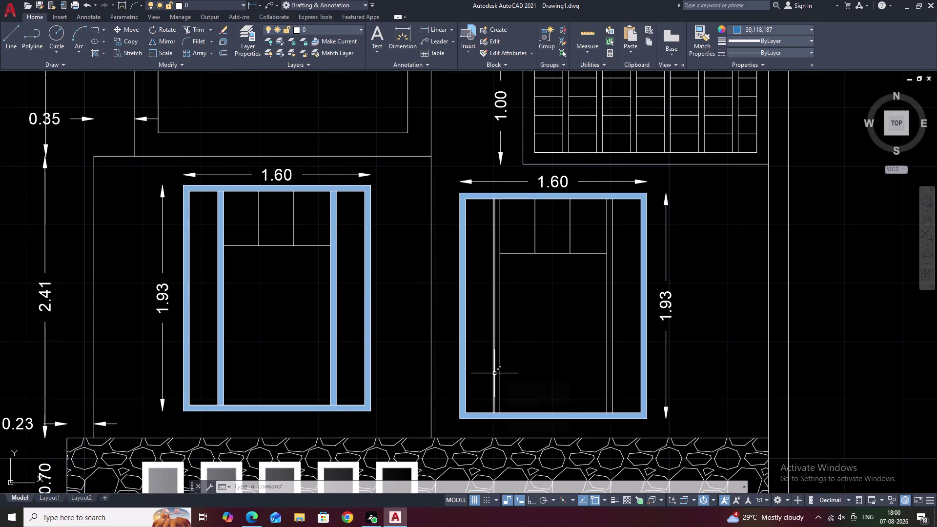
Extend the right window's inner line with EX.
text(EX)
key(space)
click(493, 354)
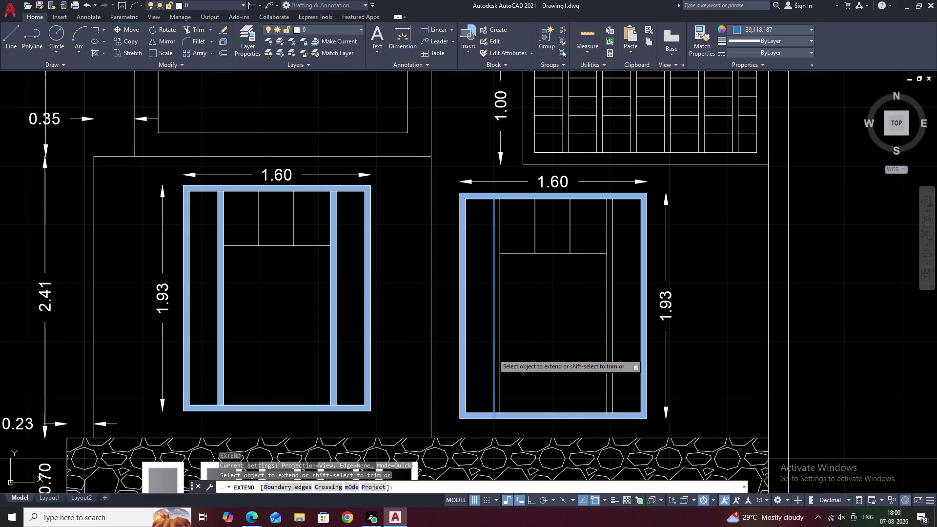
click(501, 348)
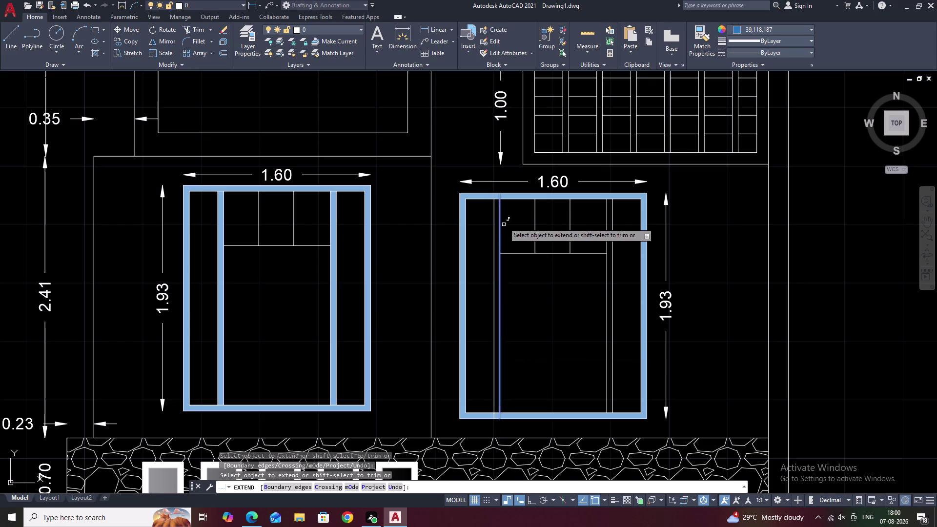
key(Escape)
Trim the two leftover window line pieces at the frame bottom, then end TRIM.
scroll(up, 3)
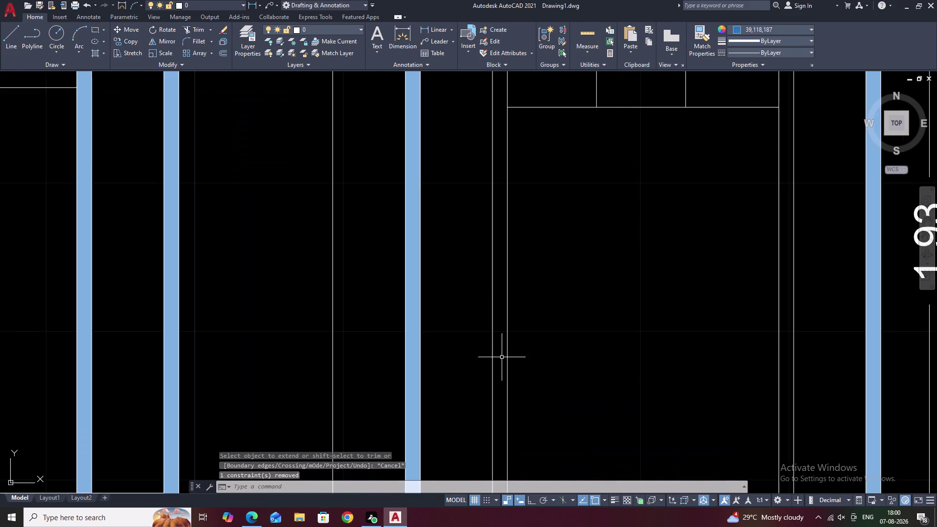
middle_drag(502, 357, 528, 139)
scroll(up, 3)
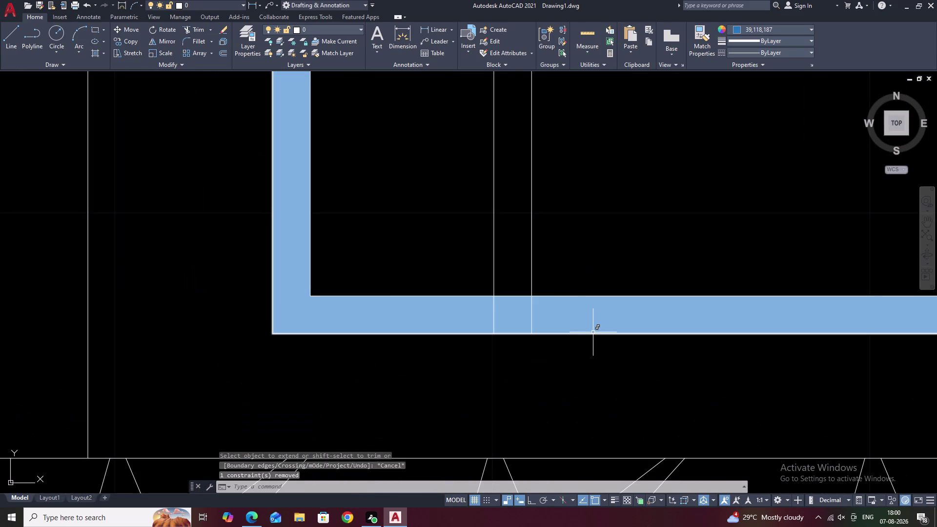
text(TR)
key(space)
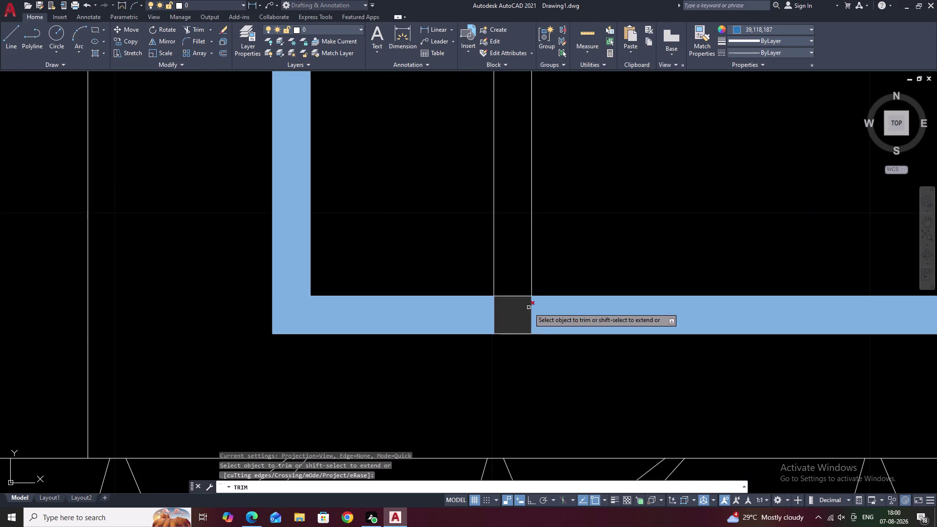
click(494, 302)
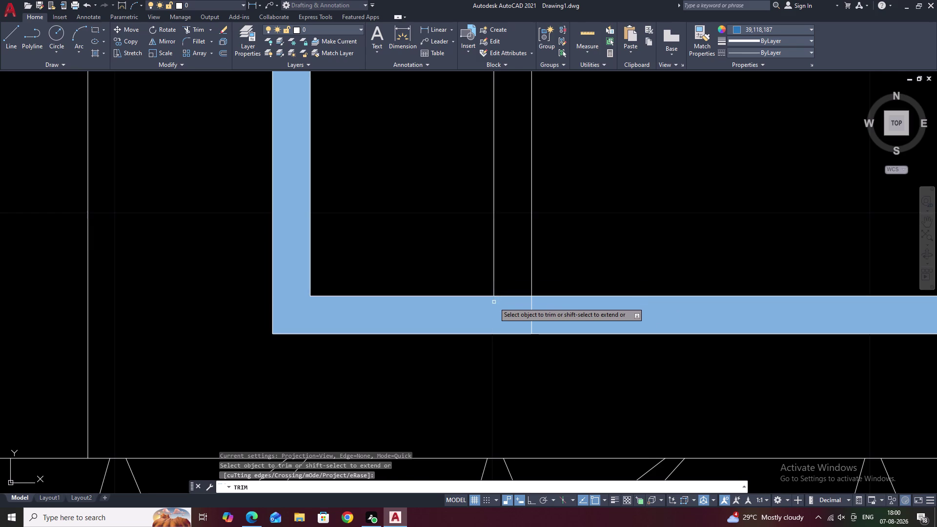
click(532, 303)
scroll(down, 3)
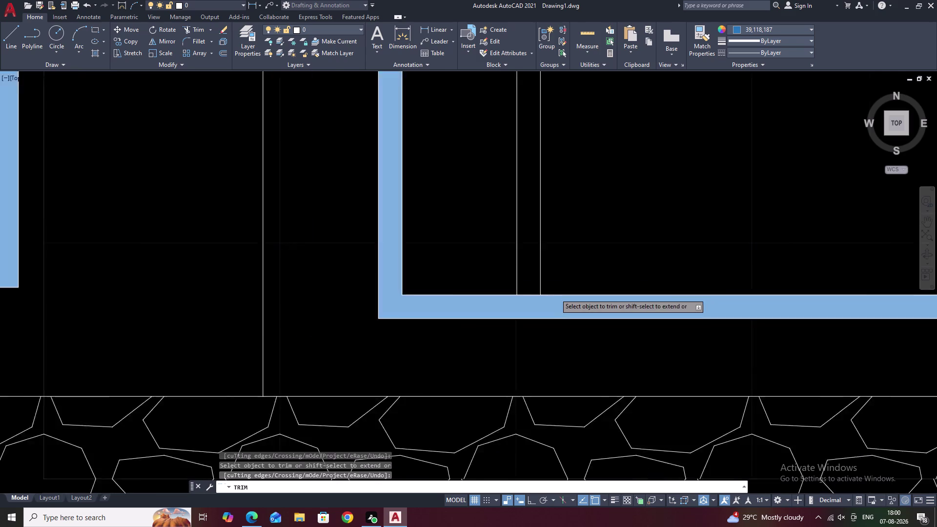
scroll(down, 3)
middle_drag(603, 262, 579, 269)
key(Escape)
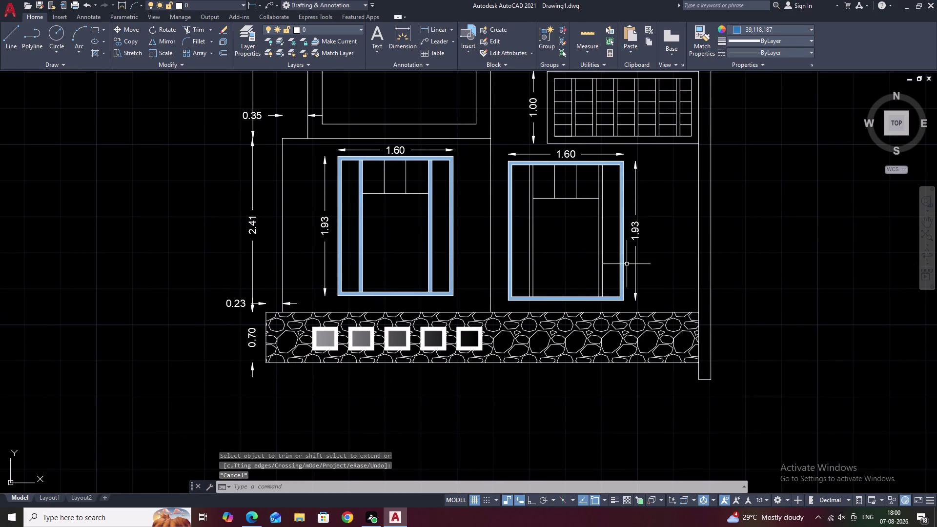
Fill the right lower window's frame strip and both vertical strips with solid blue.
text(H)
key(space)
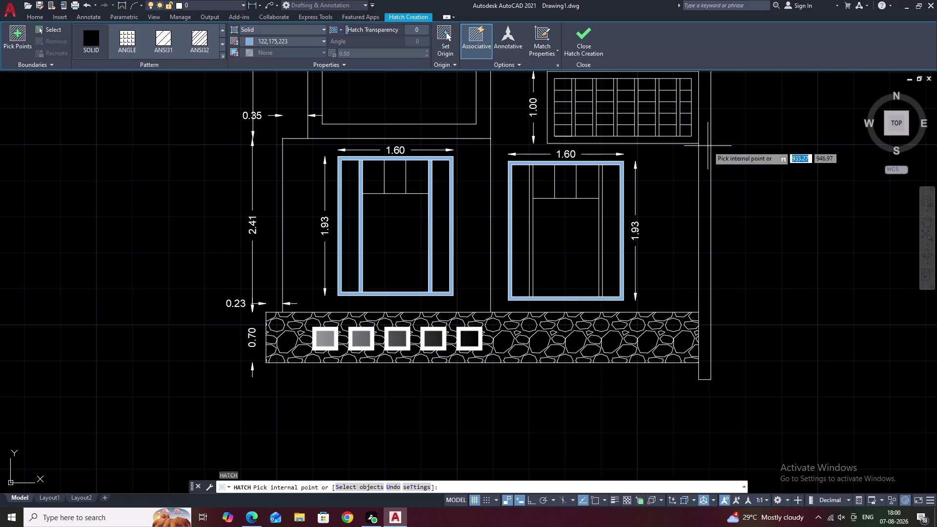
click(92, 40)
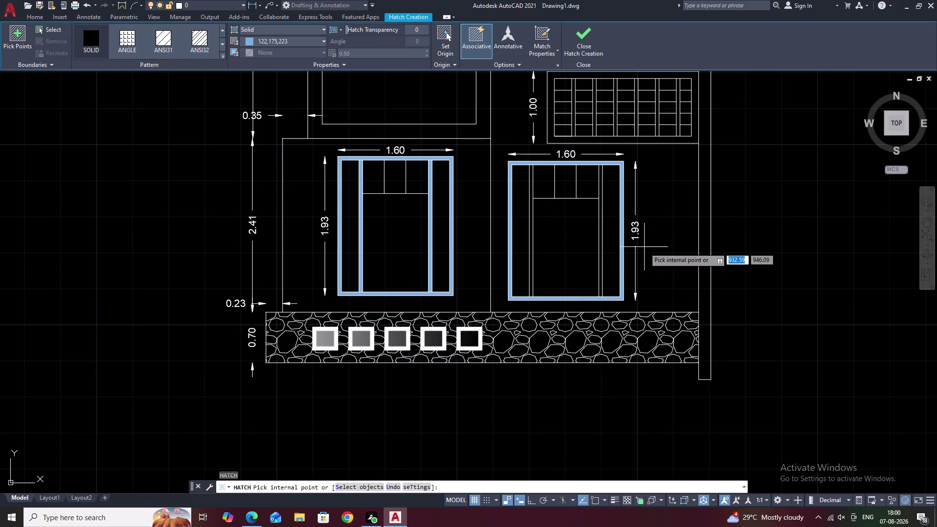
click(532, 230)
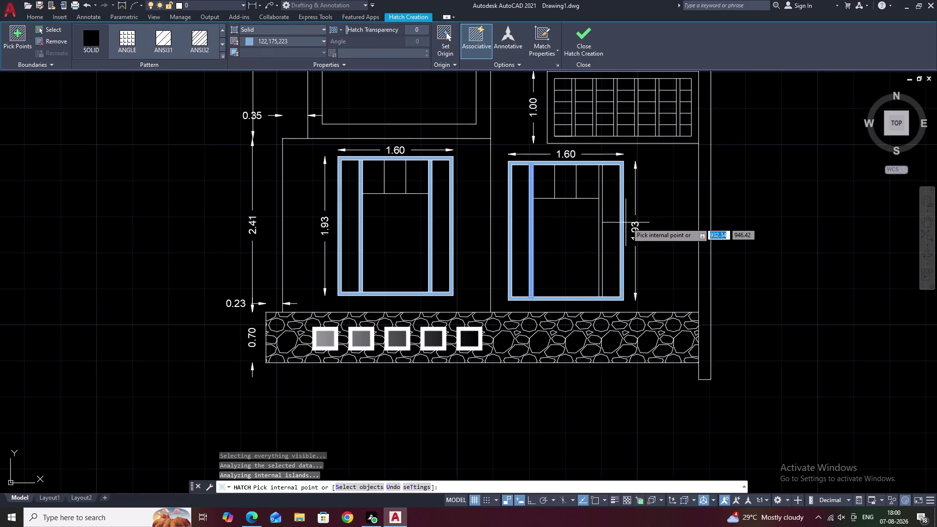
click(600, 223)
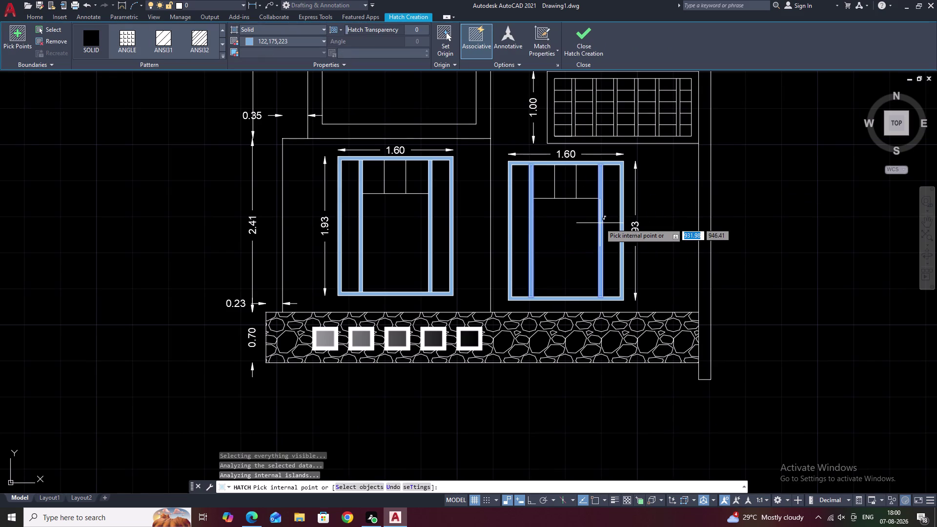
key(Escape)
Pan up and fill the upper window's outer frame with solid blue.
middle_drag(583, 210, 655, 276)
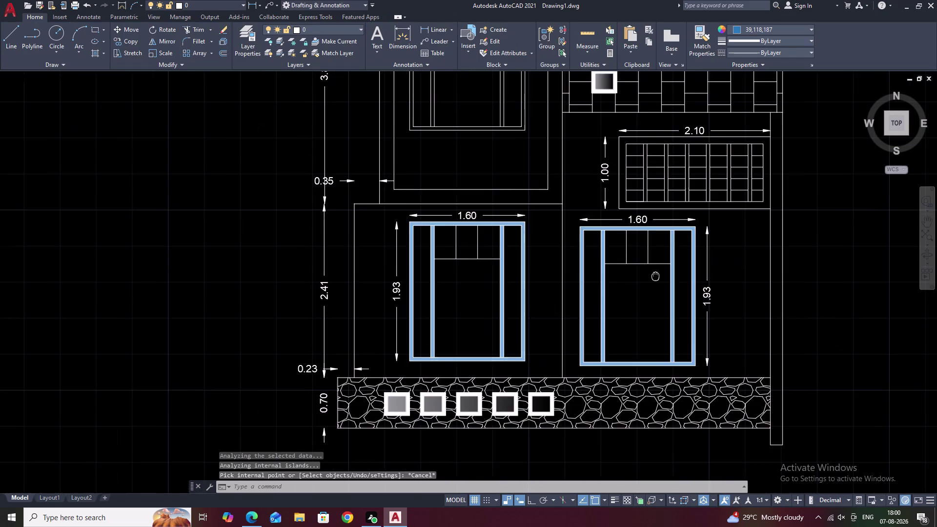
middle_drag(550, 172, 614, 245)
middle_drag(574, 204, 598, 255)
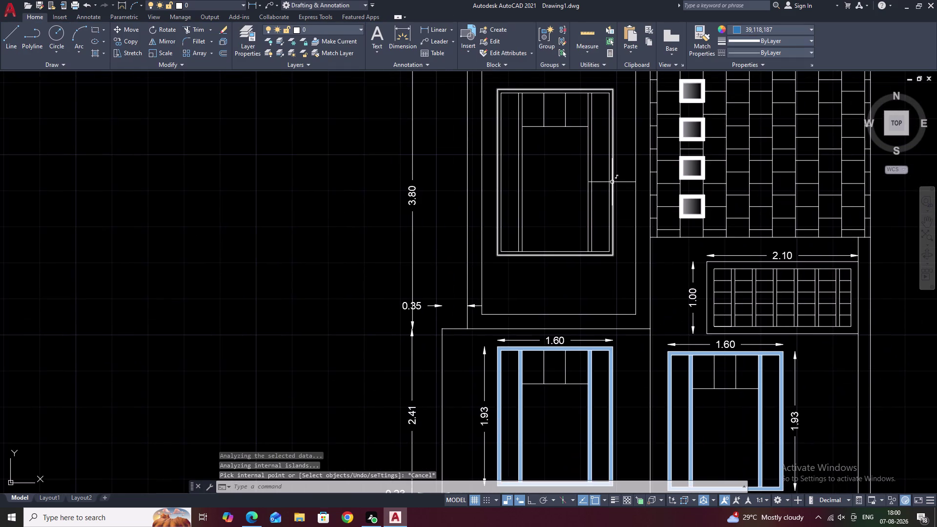
key(space)
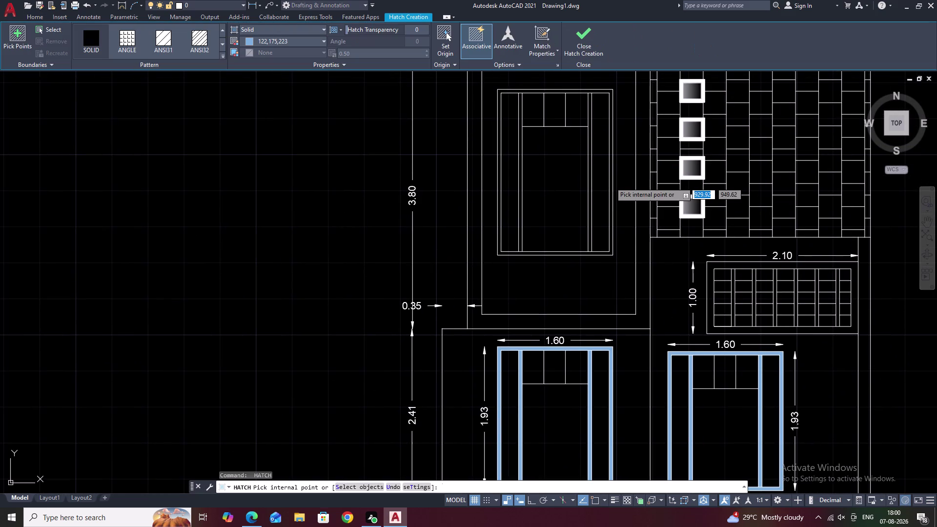
click(611, 181)
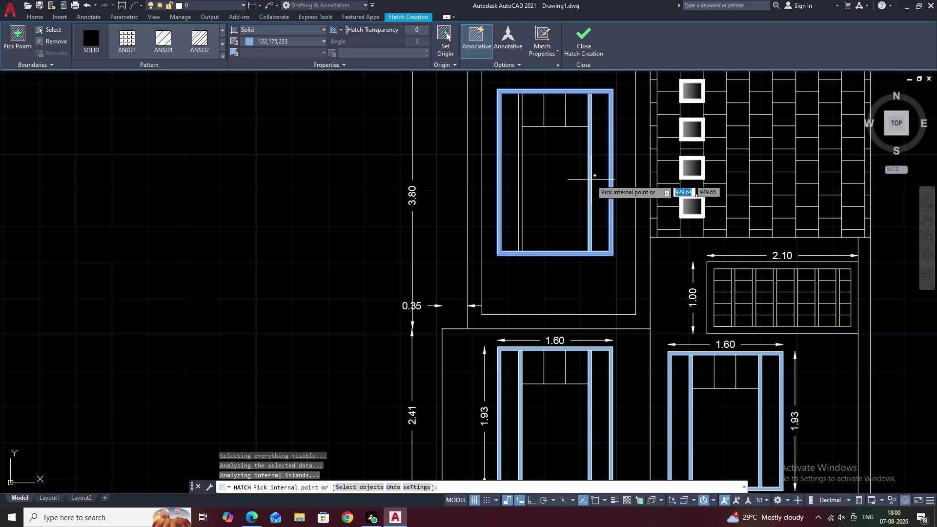
click(592, 180)
key(Escape)
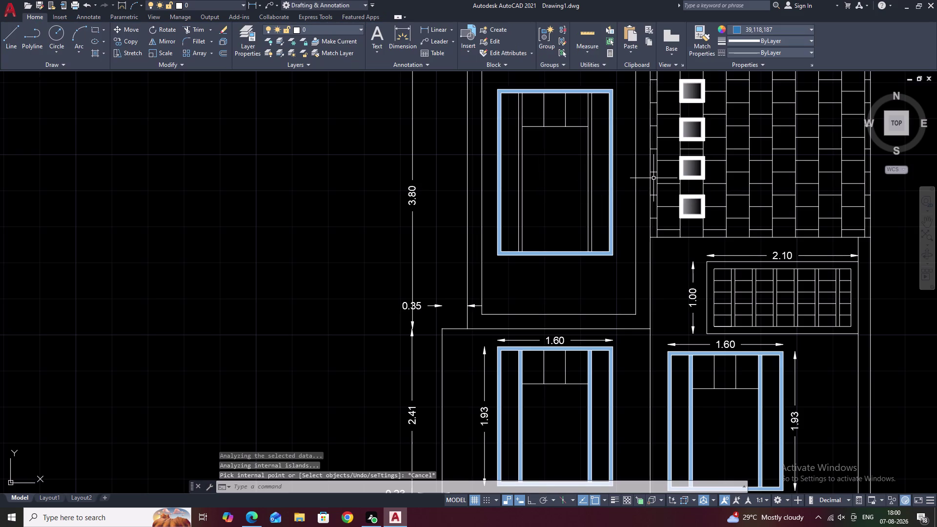
Try extending an upper window line with EX, then cancel the command.
text(EX)
key(space)
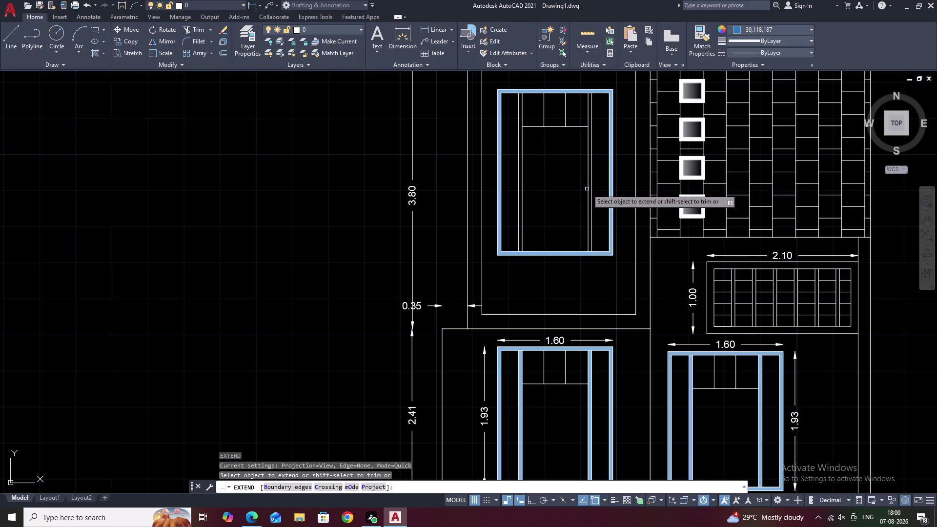
click(595, 187)
drag(596, 187, 578, 187)
drag(571, 187, 527, 191)
key(Escape)
key(Escape)
key(Escape)
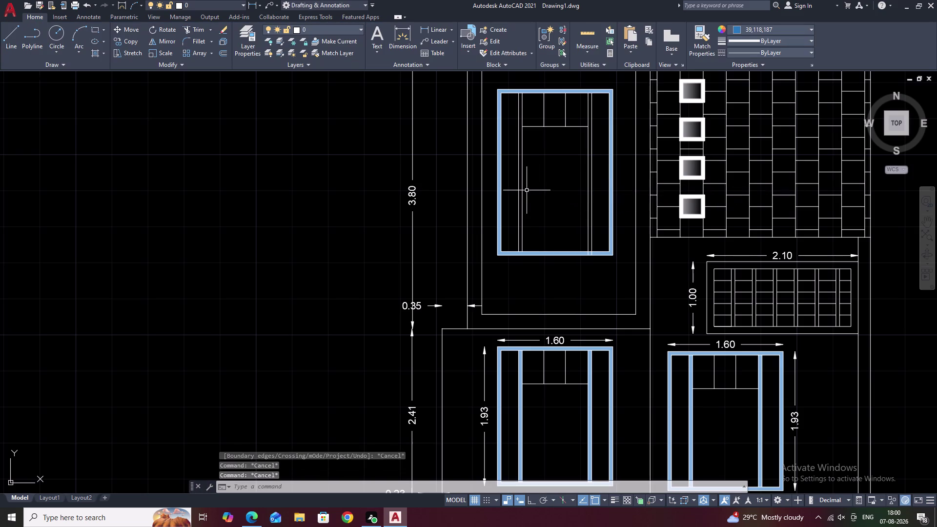
key(w)
key(BackSpace)
key(Escape)
Select the upper window's two inner vertical lines, then clear the selection.
text(RX)
key(space)
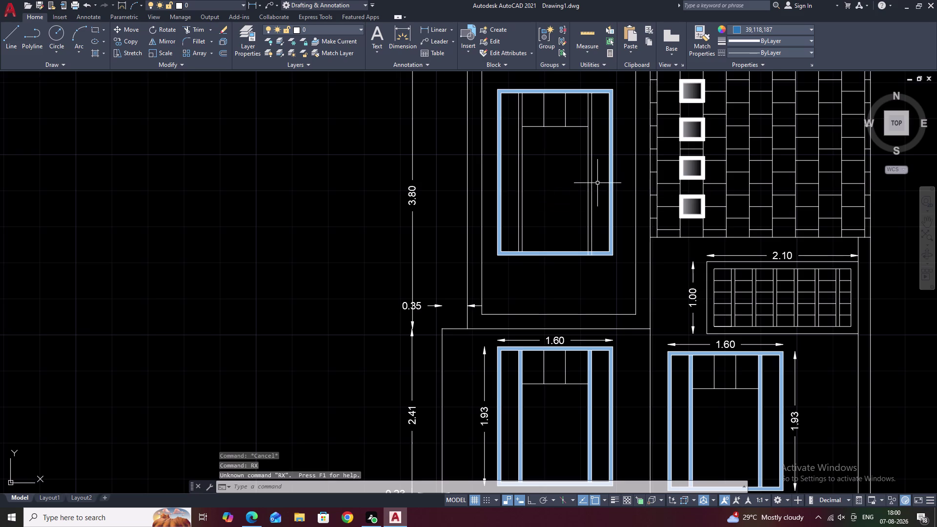
scroll(up, 3)
drag(597, 183, 460, 182)
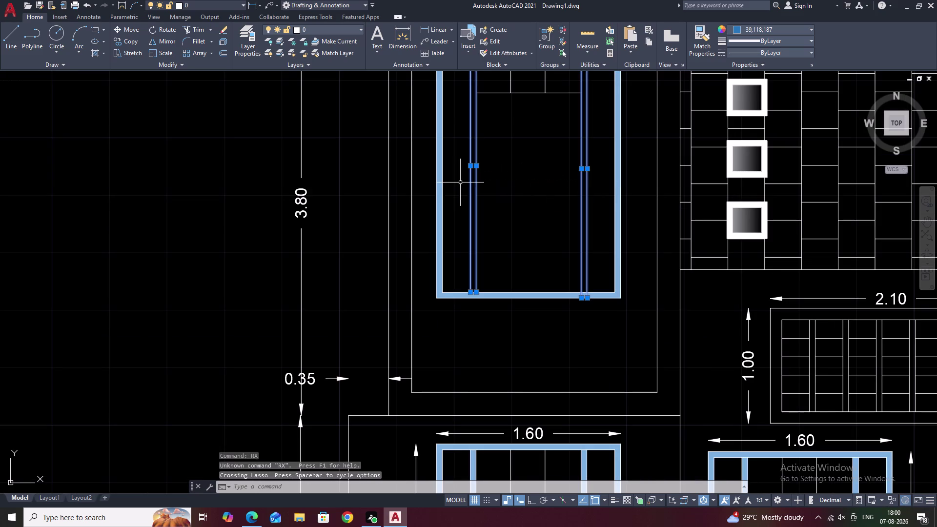
key(Escape)
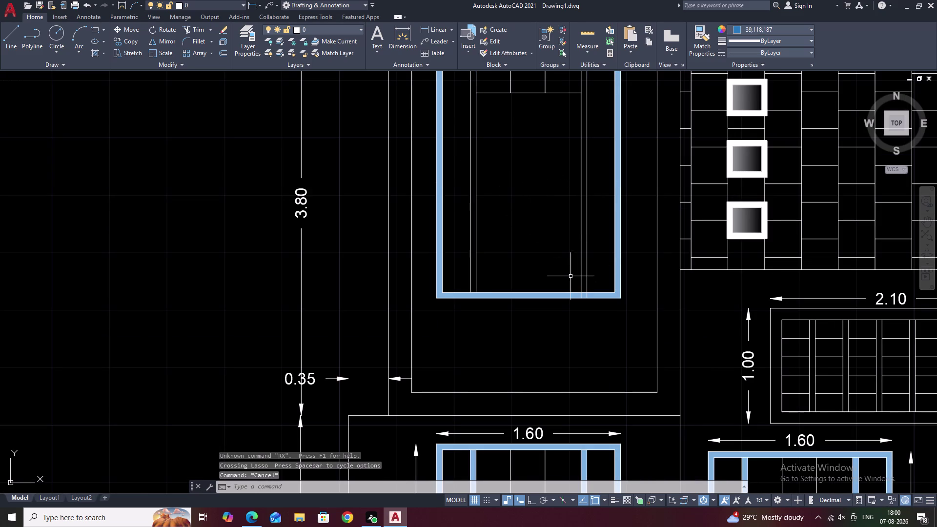
Trim the two inner line ends sticking out below the upper window frame.
text(TR)
key(space)
scroll(up, 3)
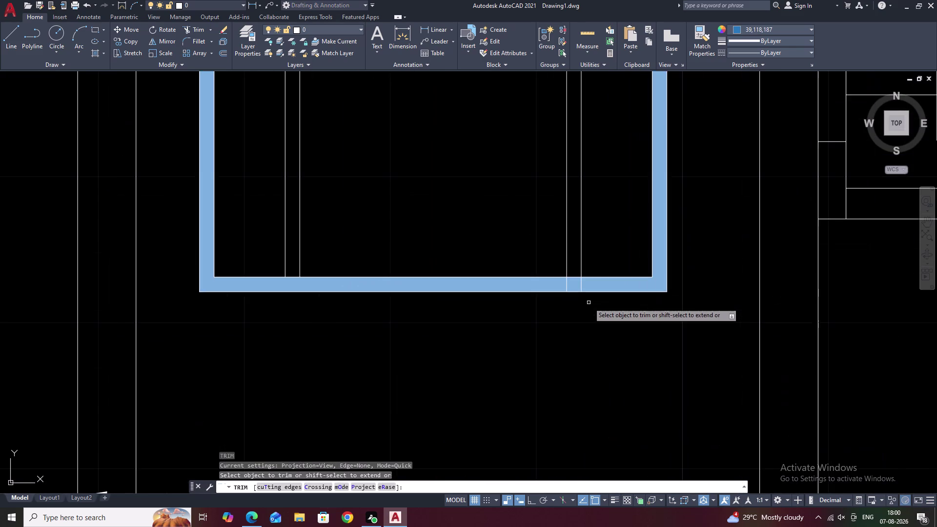
click(581, 283)
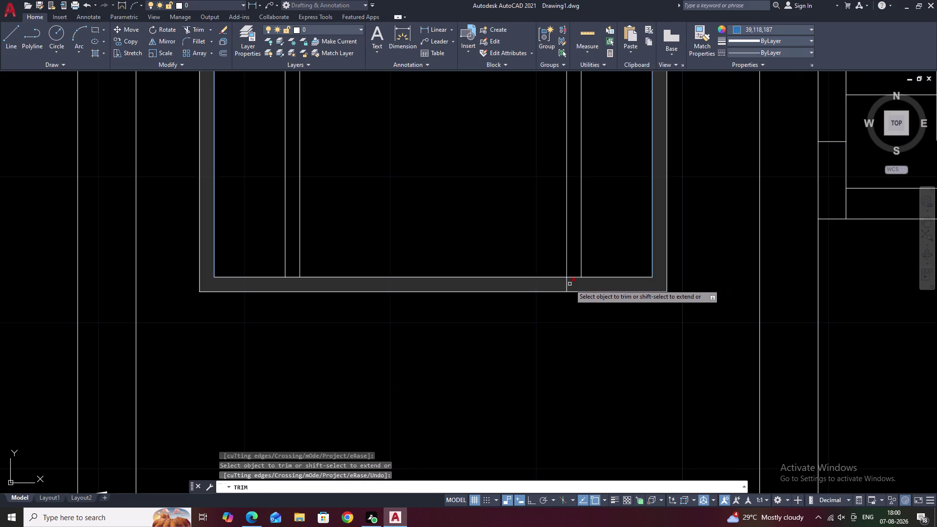
click(567, 285)
key(Escape)
Fill the upper window's right and left vertical strips with solid blue.
scroll(down, 3)
middle_drag(589, 222, 588, 272)
text(H)
key(space)
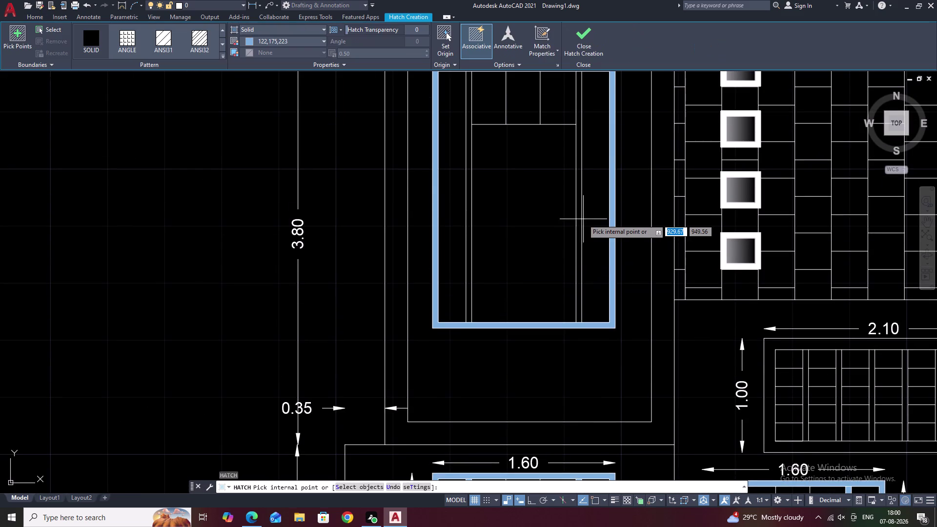
click(578, 220)
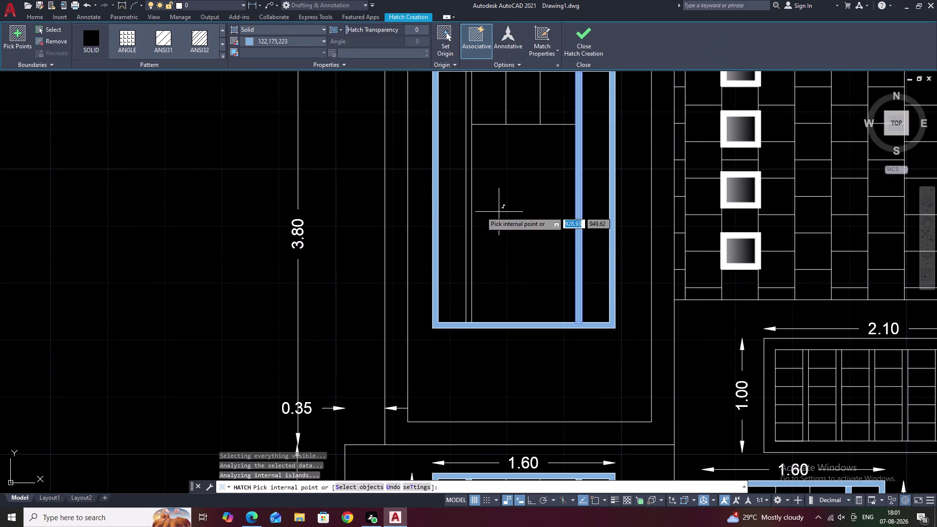
click(470, 212)
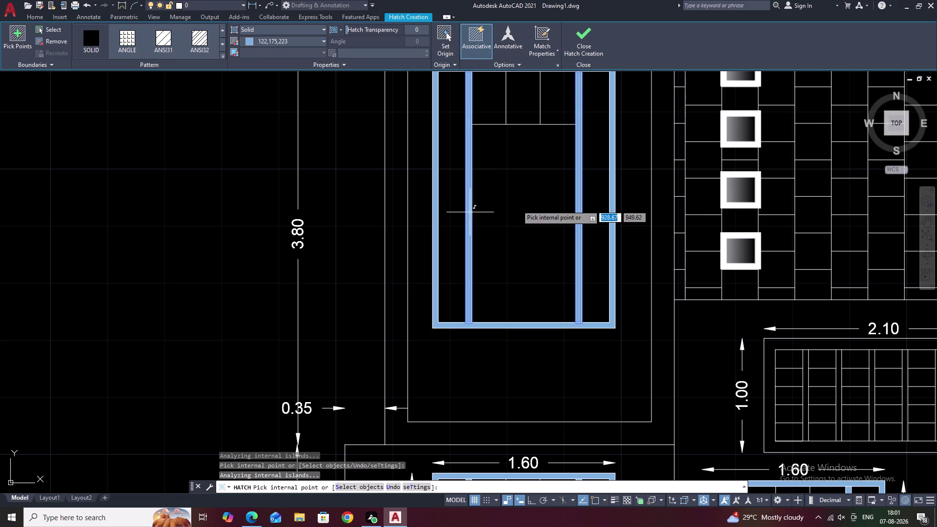
scroll(down, 3)
middle_drag(518, 205, 521, 226)
key(Escape)
scroll(down, 3)
middle_drag(546, 229, 553, 210)
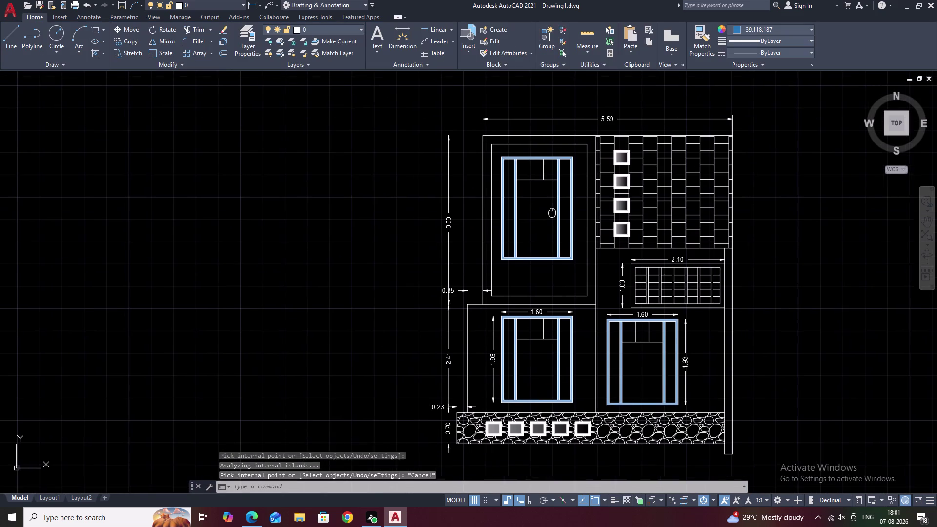
Pan and zoom over the upper window, lower windows and ground level, then begin HATCH.
middle_drag(552, 210, 553, 207)
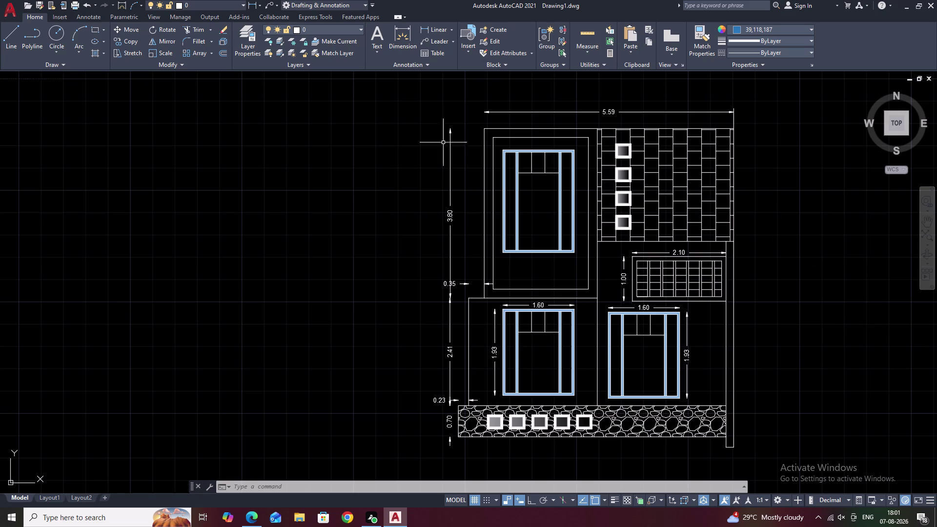
middle_drag(605, 256, 486, 244)
scroll(up, 3)
middle_drag(416, 212, 404, 179)
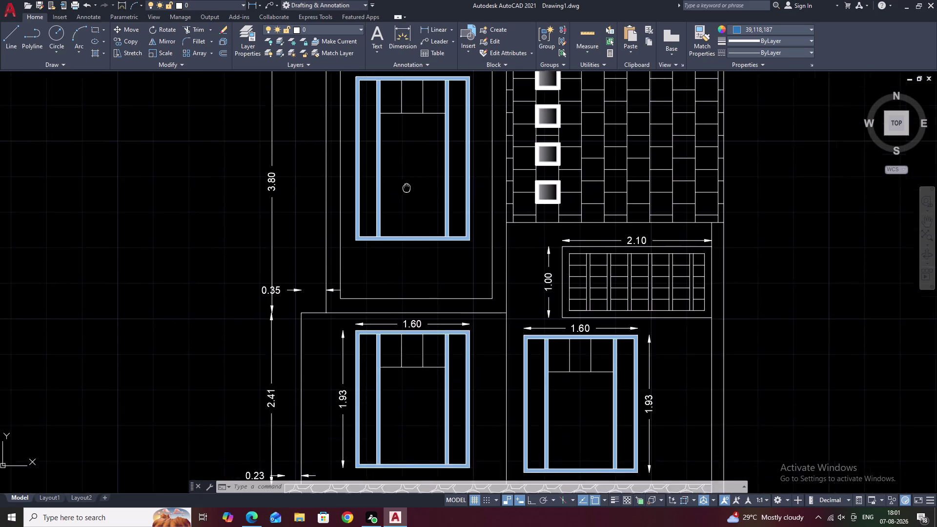
middle_drag(404, 179, 403, 161)
middle_drag(437, 272, 430, 237)
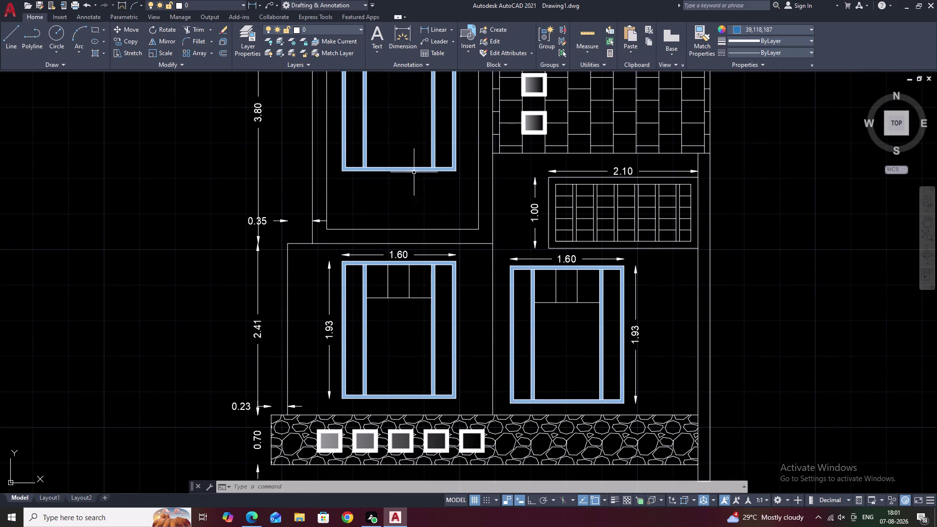
middle_drag(412, 171, 334, 216)
scroll(down, 3)
middle_drag(407, 202, 393, 203)
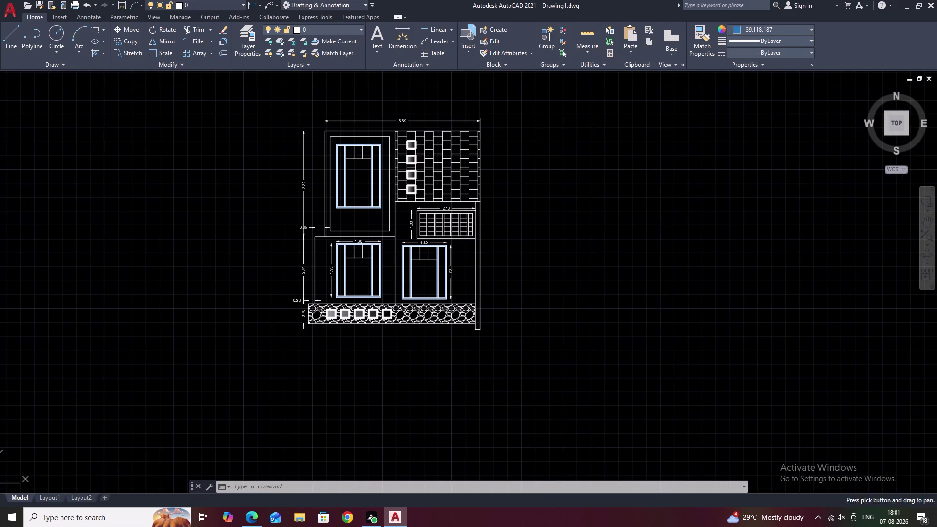
scroll(up, 3)
middle_drag(435, 232, 431, 233)
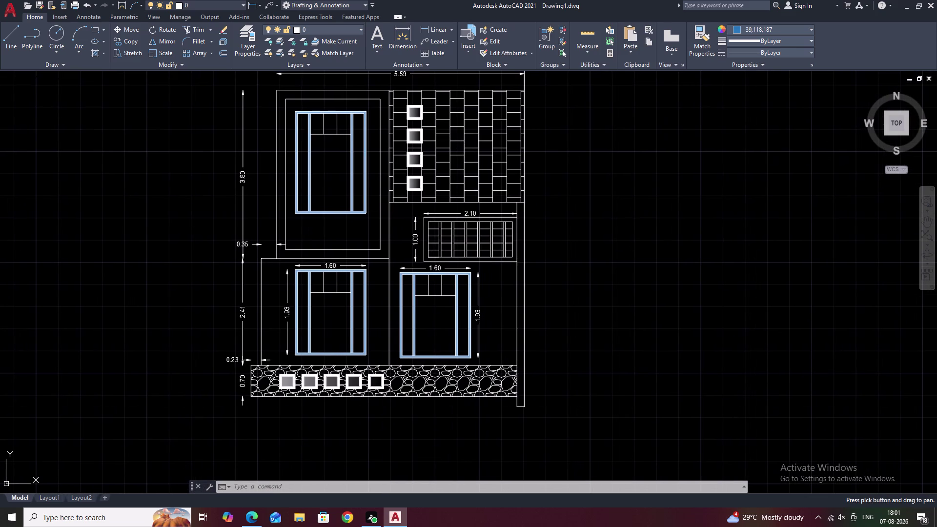
text(H)
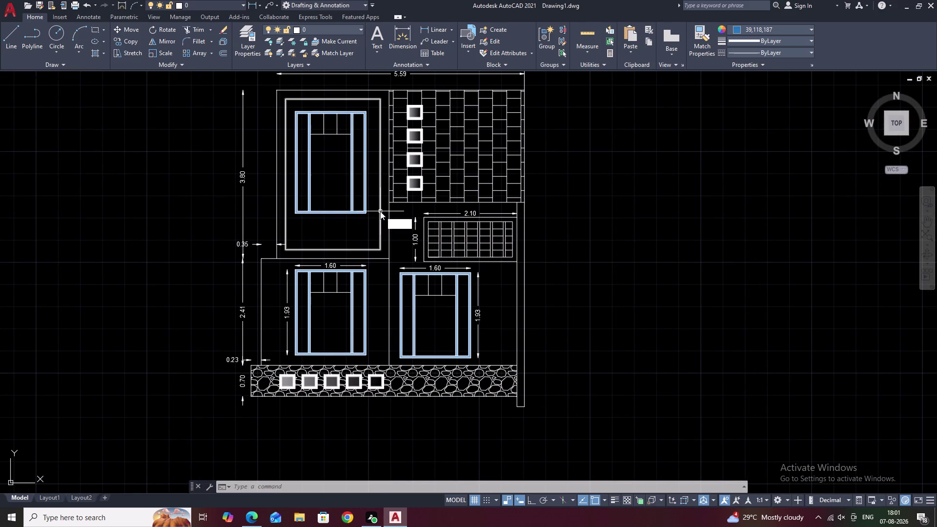
key(space)
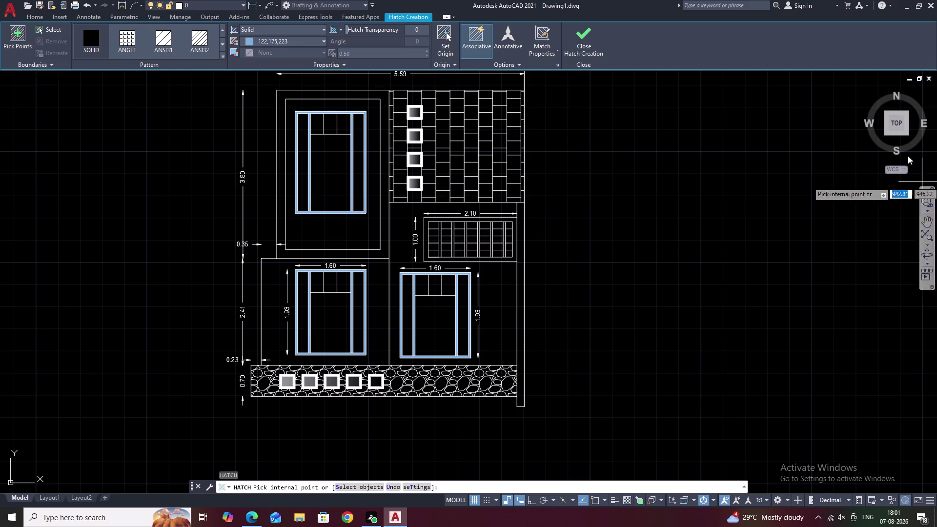
Apply a solid fill to the band around the upper window.
click(93, 37)
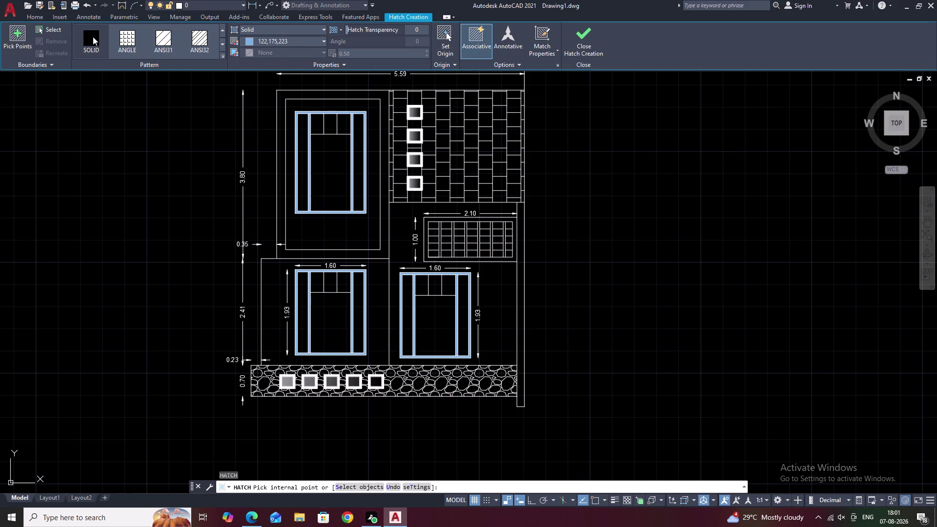
click(385, 164)
click(304, 41)
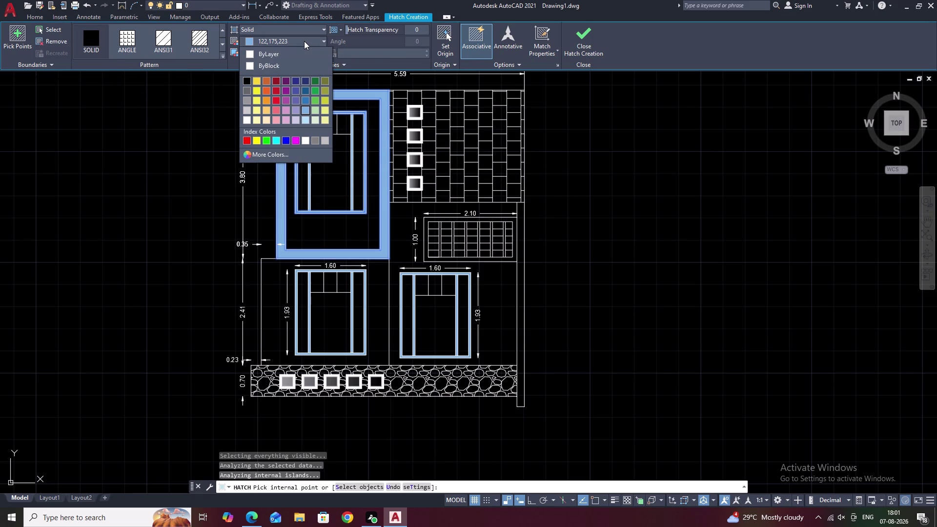
Adjust the band fill's luminance to a grey shade in Select Color and confirm.
click(284, 155)
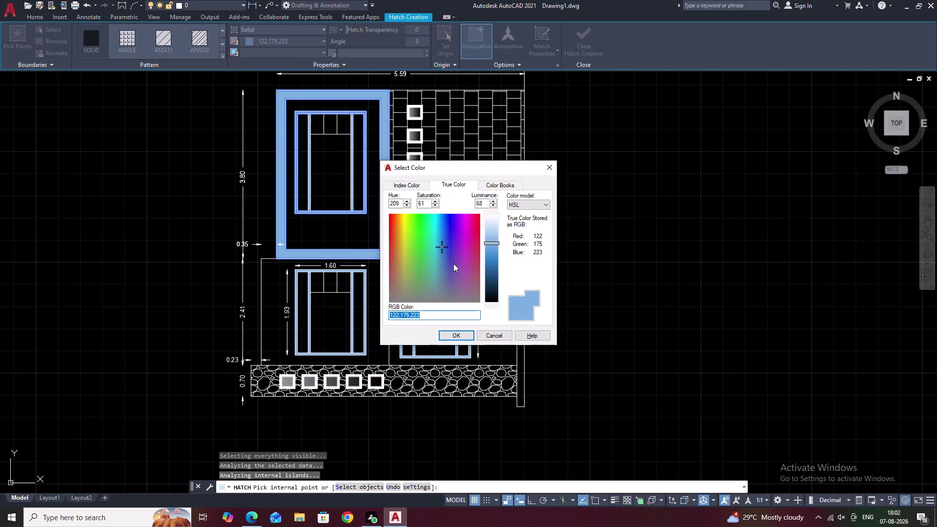
drag(441, 244, 458, 270)
drag(471, 287, 481, 299)
click(480, 299)
right_click(480, 299)
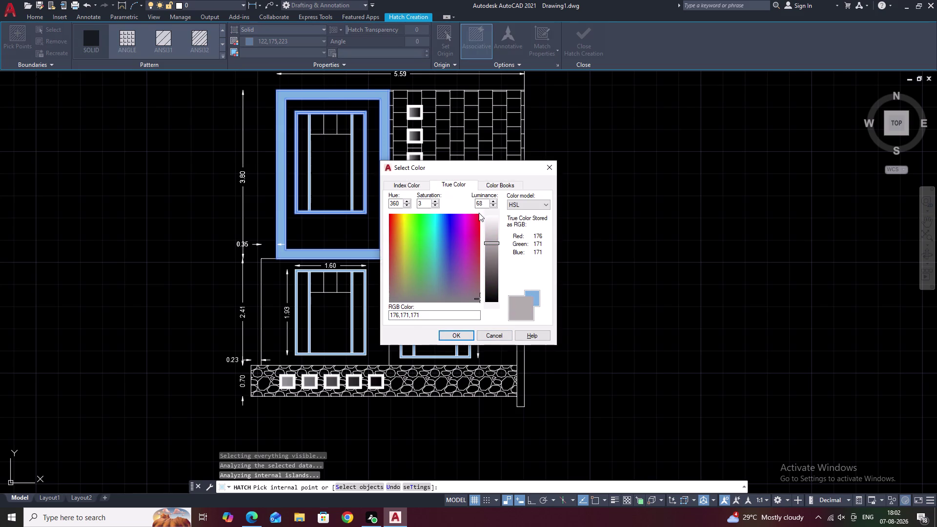
double_click(489, 241)
drag(489, 247, 490, 279)
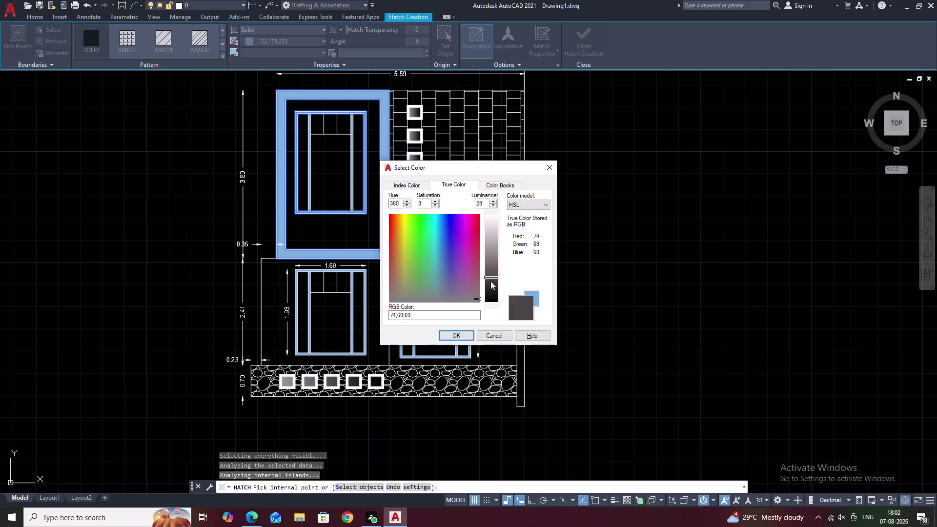
drag(491, 279, 492, 290)
double_click(492, 286)
drag(494, 278, 495, 271)
drag(496, 263, 496, 259)
right_click(496, 258)
click(495, 258)
right_click(496, 259)
triple_click(495, 259)
drag(496, 253, 496, 249)
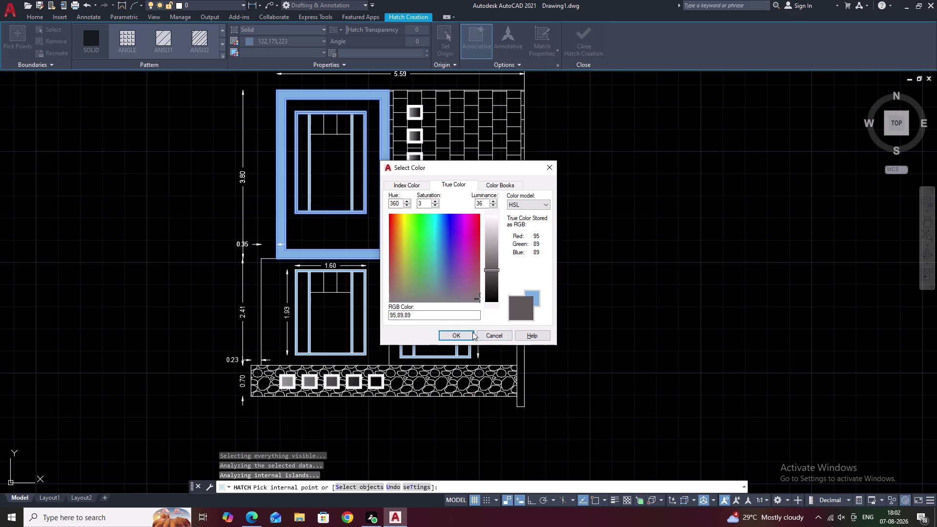
click(466, 335)
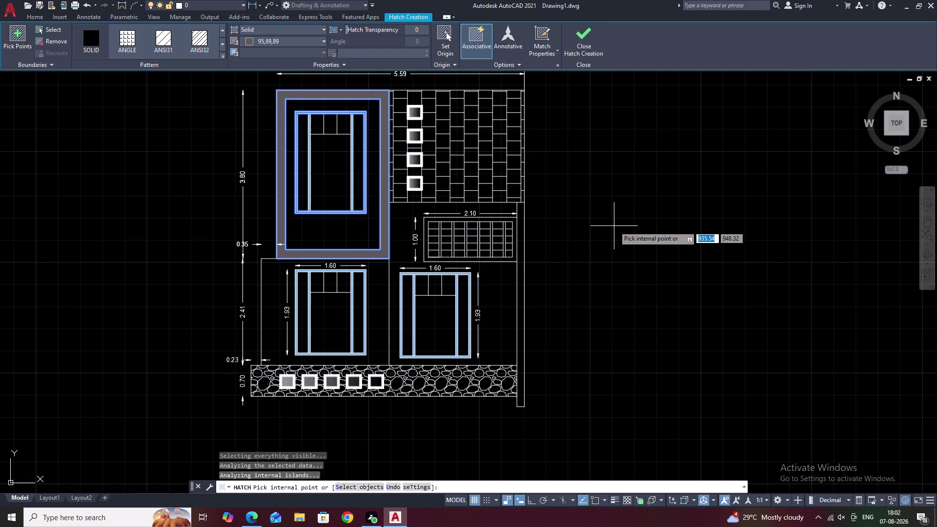
Change the band's hatch colour to light grey index colour 9 and finish.
click(324, 38)
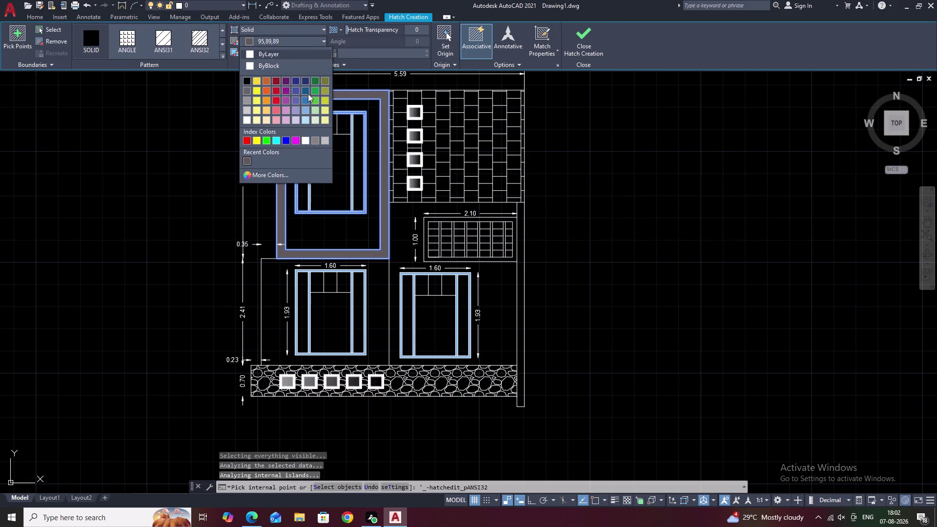
click(324, 140)
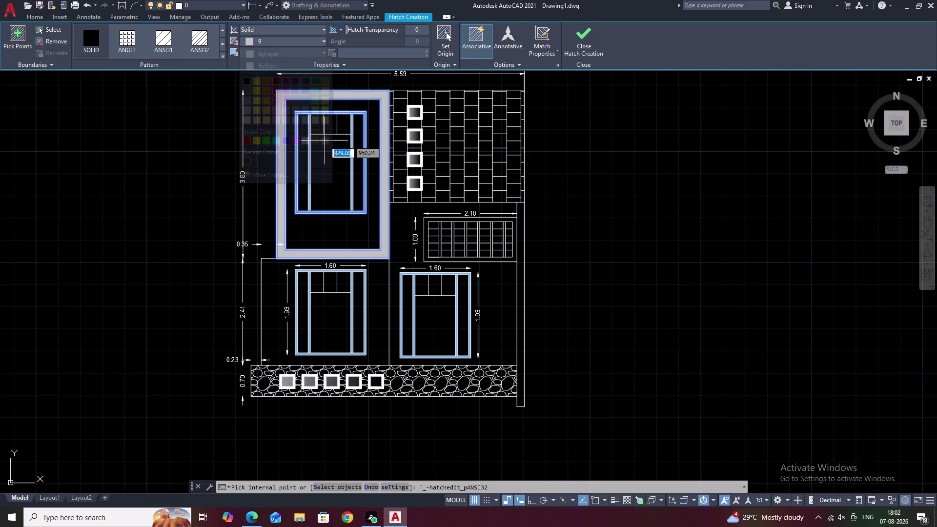
key(Escape)
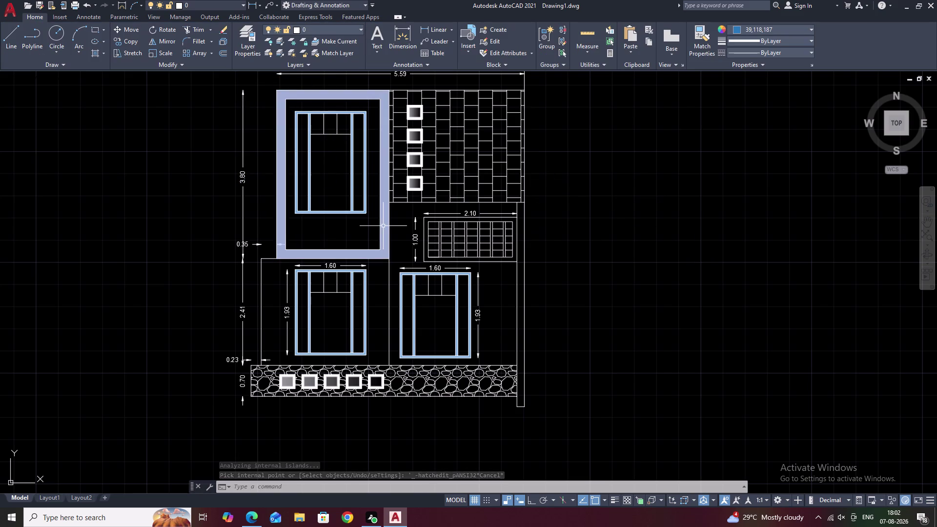
middle_drag(541, 249, 649, 268)
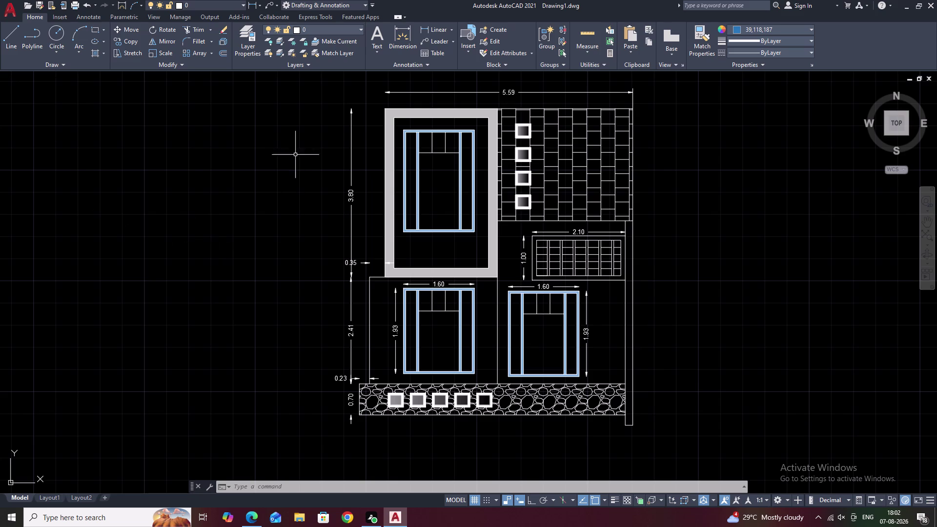
Start a new hatch and switch its type to Gradient.
text(H)
key(space)
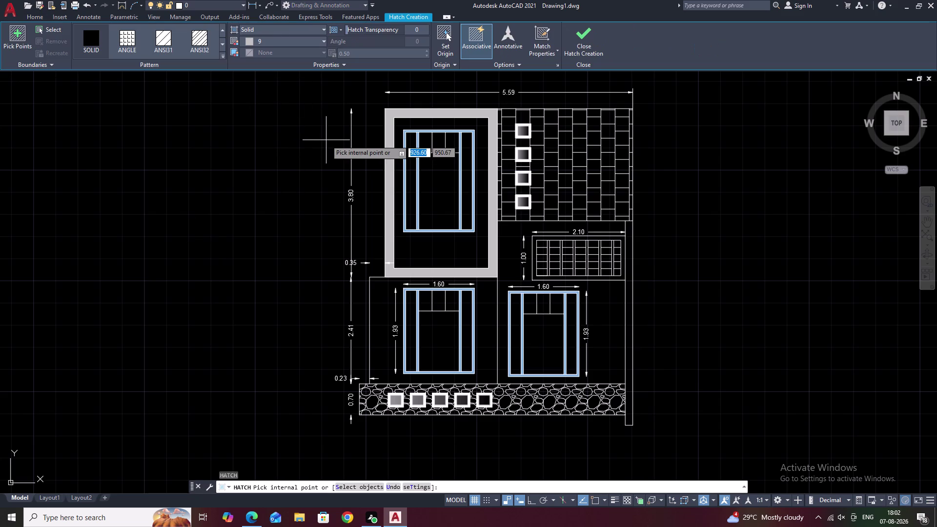
click(285, 27)
click(276, 49)
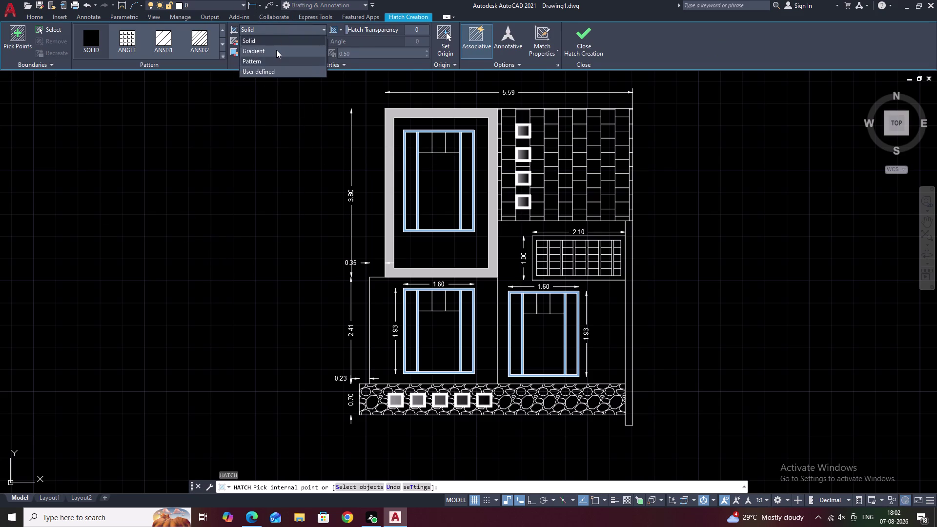
click(252, 40)
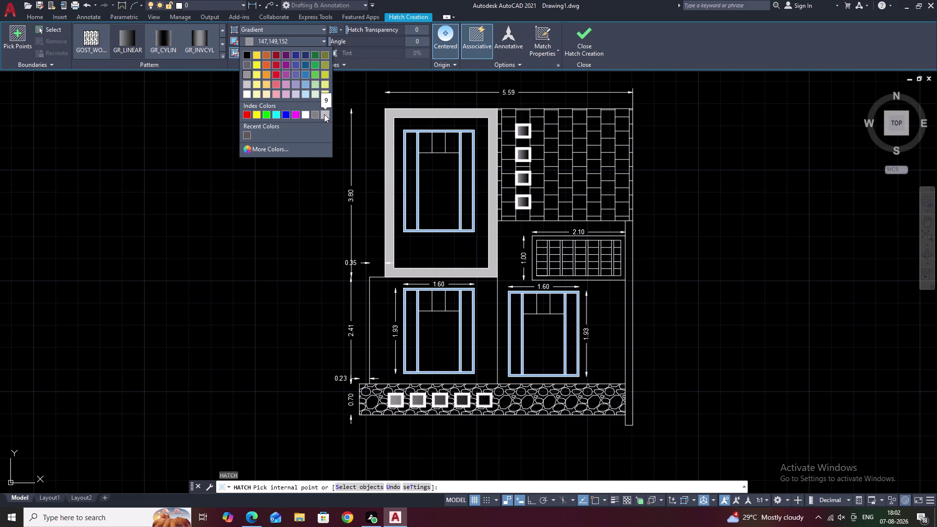
Set gradient Color 1 to white in the colour picker.
click(300, 149)
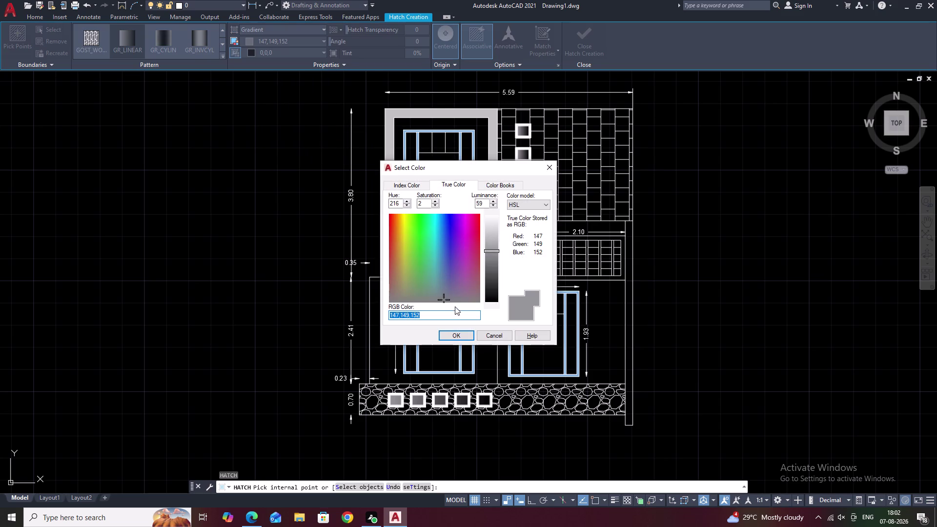
drag(442, 299, 446, 299)
triple_click(478, 304)
right_click(479, 304)
drag(444, 296, 451, 298)
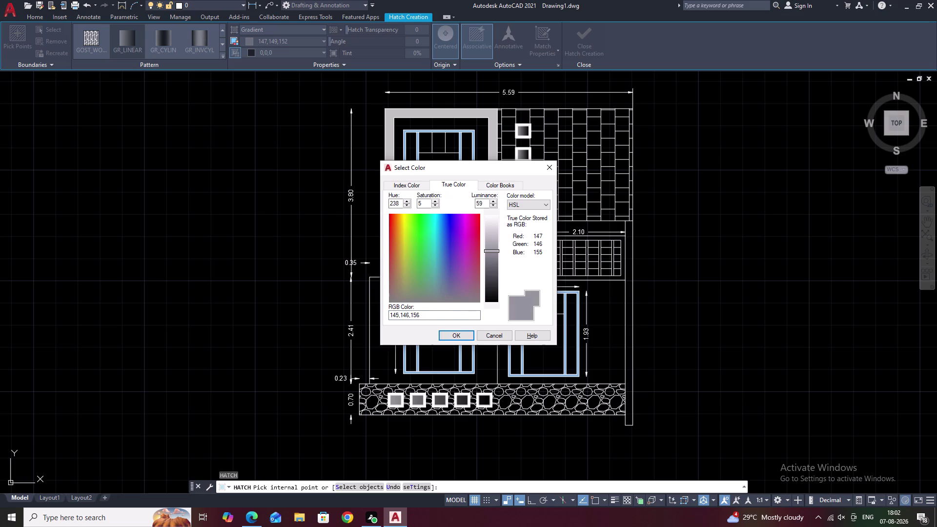
drag(451, 298, 465, 298)
right_click(465, 298)
drag(491, 249, 490, 209)
right_click(490, 210)
click(467, 335)
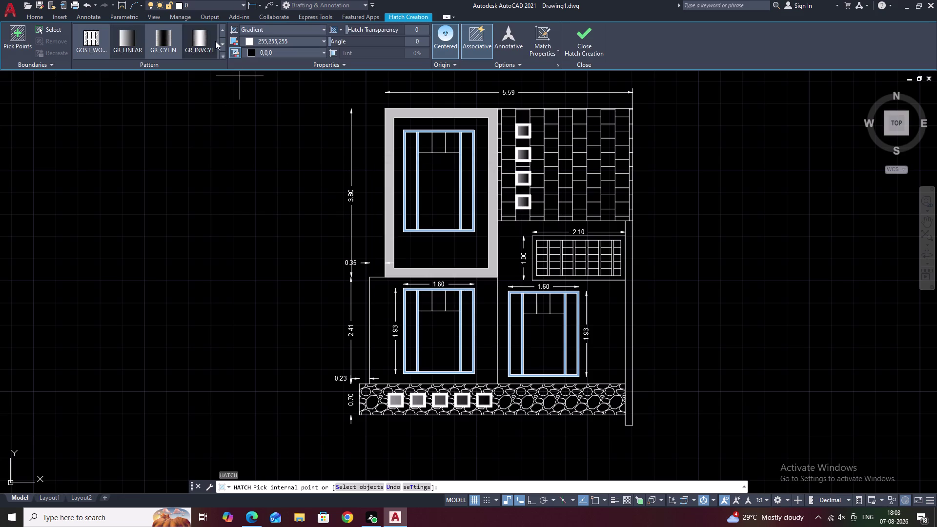
Set gradient Color 2 to grey, colour 9.
click(256, 56)
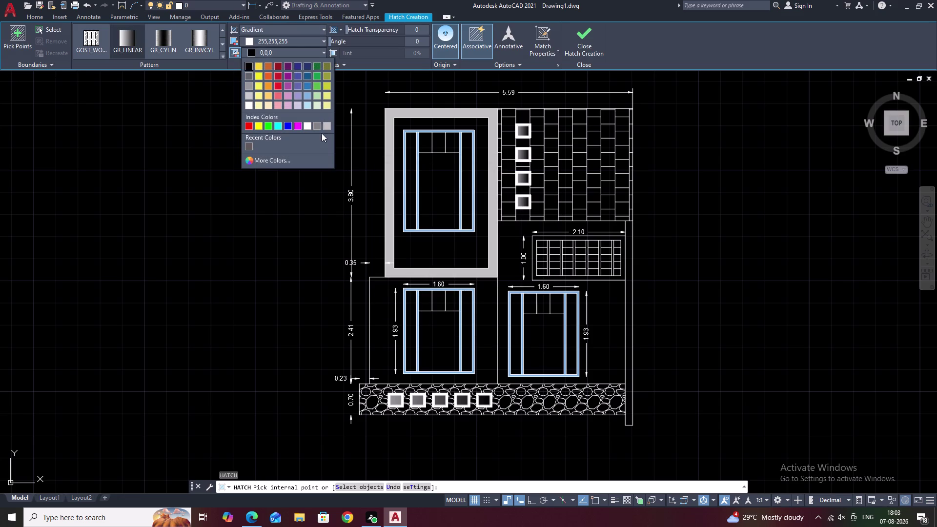
click(319, 125)
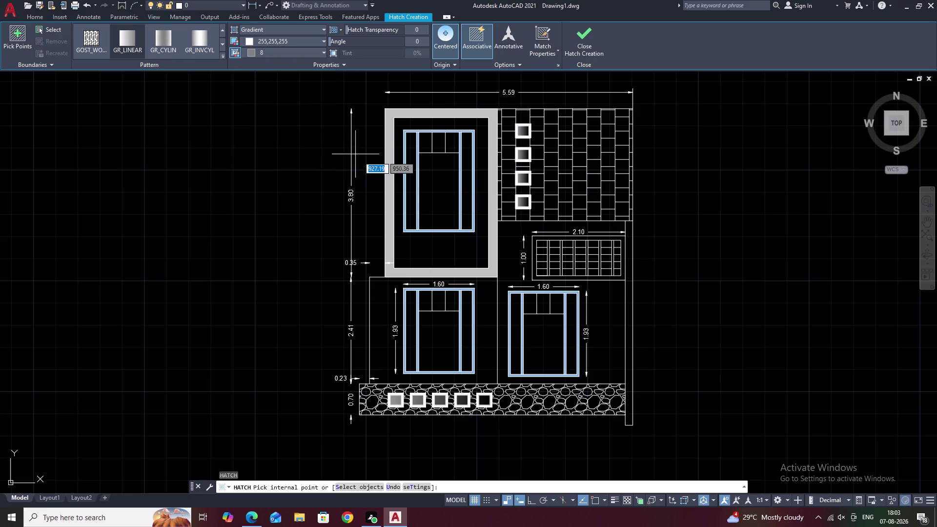
click(252, 52)
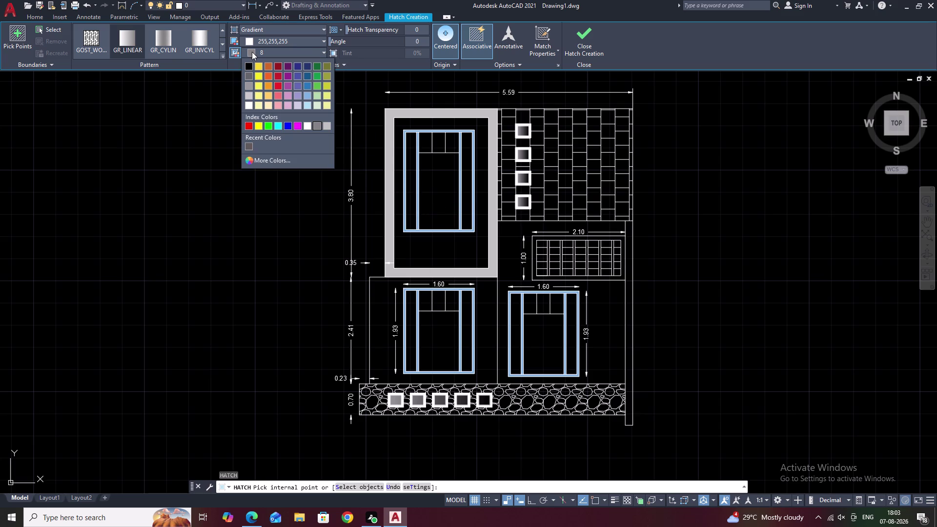
click(196, 86)
click(129, 33)
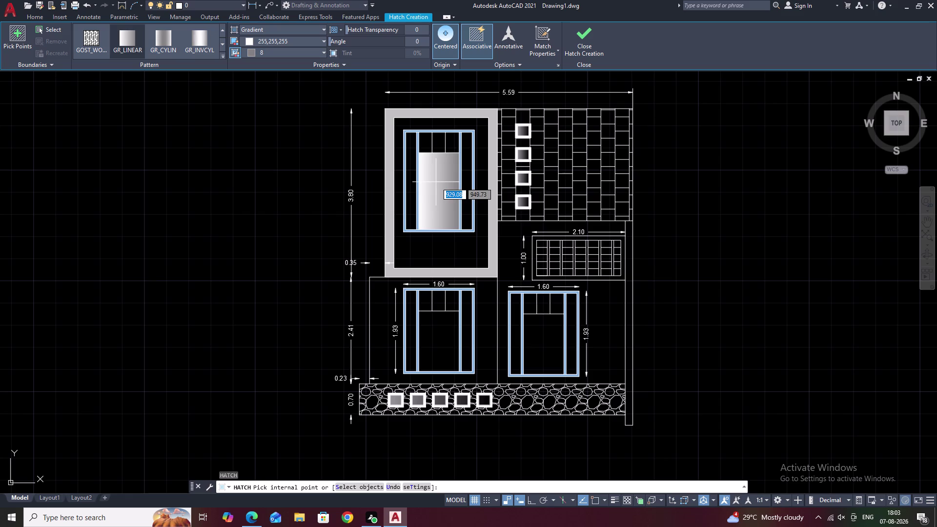
click(276, 50)
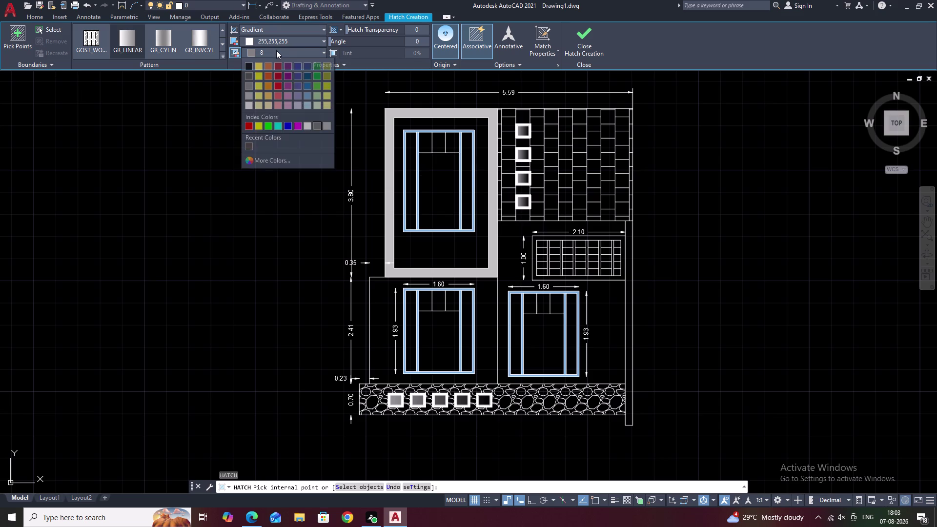
click(327, 126)
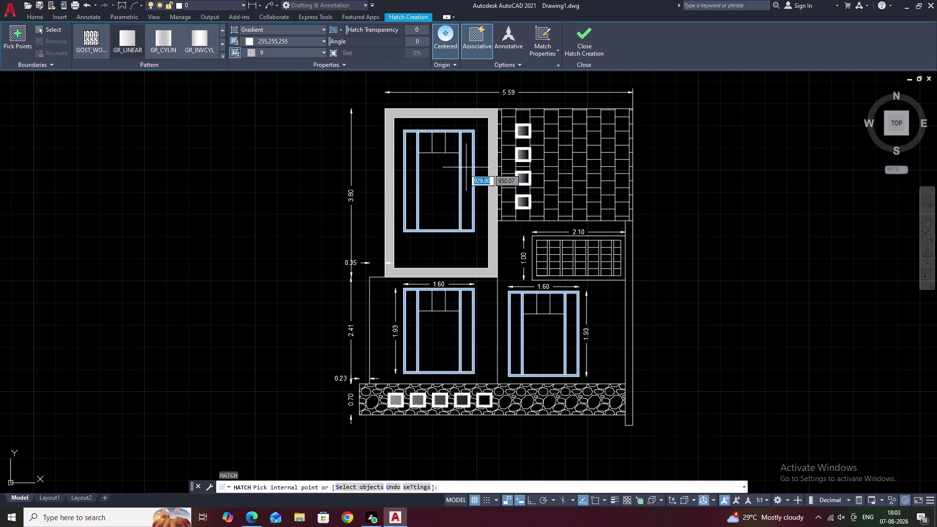
Apply the gradient to the upper window's inner glass pane.
scroll(up, 3)
click(434, 182)
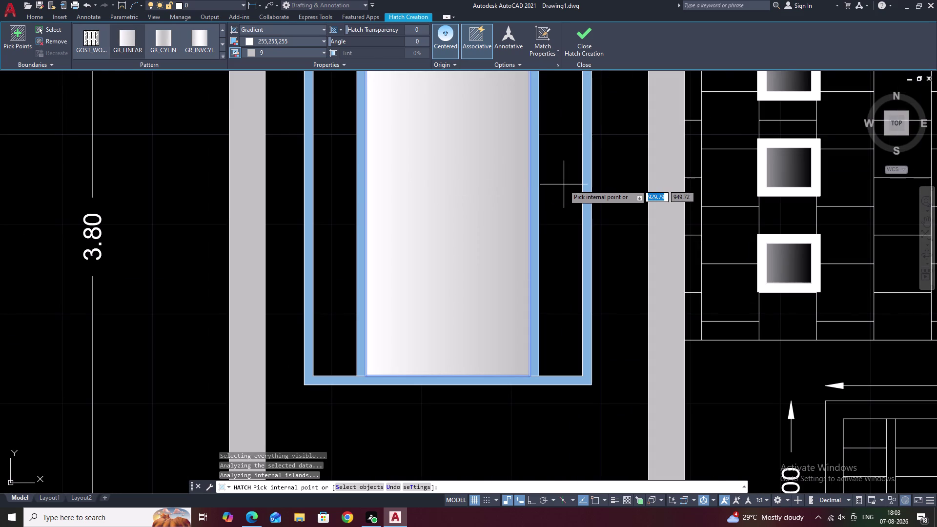
scroll(down, 3)
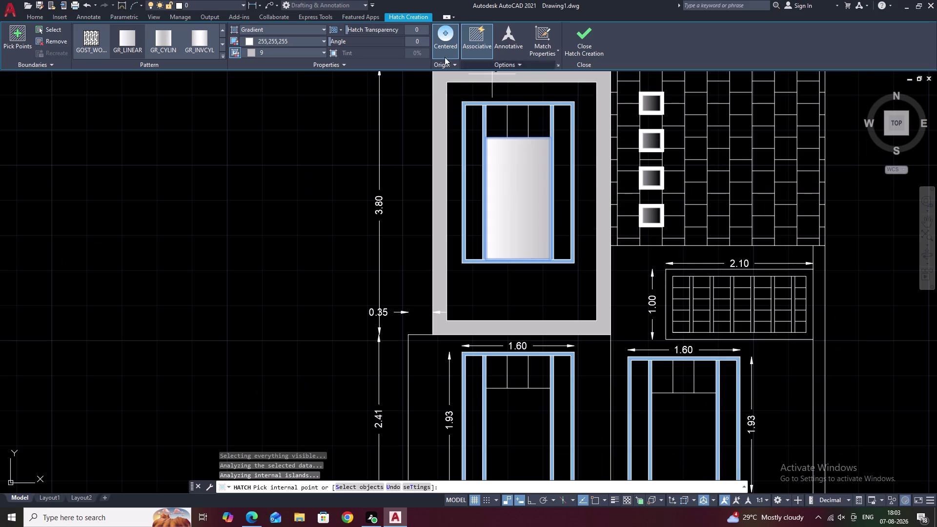
Raise the gradient's transparency to 55 and finish the fill.
drag(349, 29, 364, 29)
right_click(360, 29)
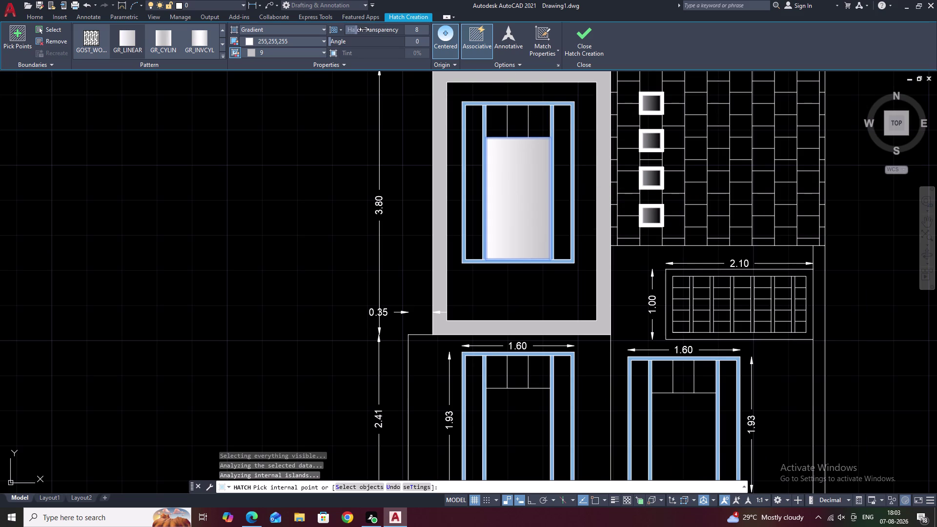
drag(363, 29, 365, 29)
right_click(366, 30)
drag(366, 29, 388, 33)
right_click(367, 29)
right_drag(370, 30, 374, 30)
right_click(377, 31)
drag(368, 28, 392, 30)
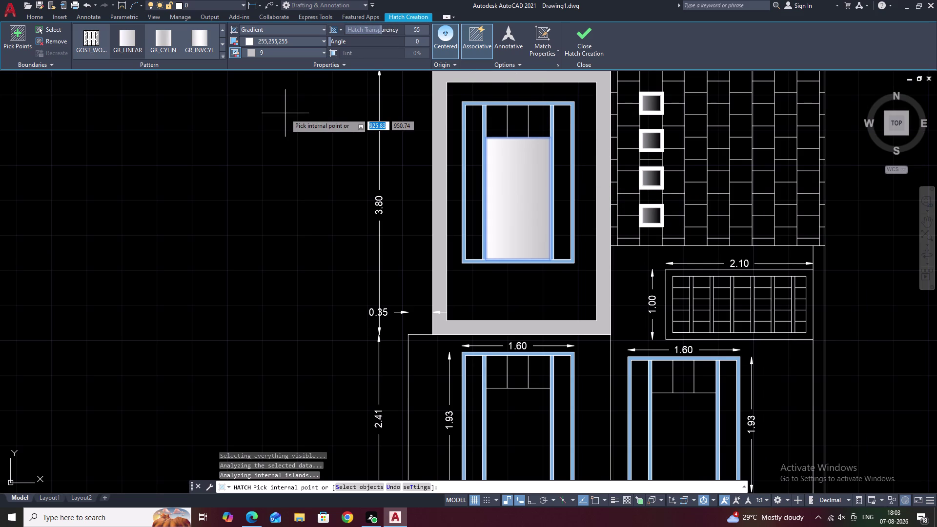
click(285, 114)
key(Escape)
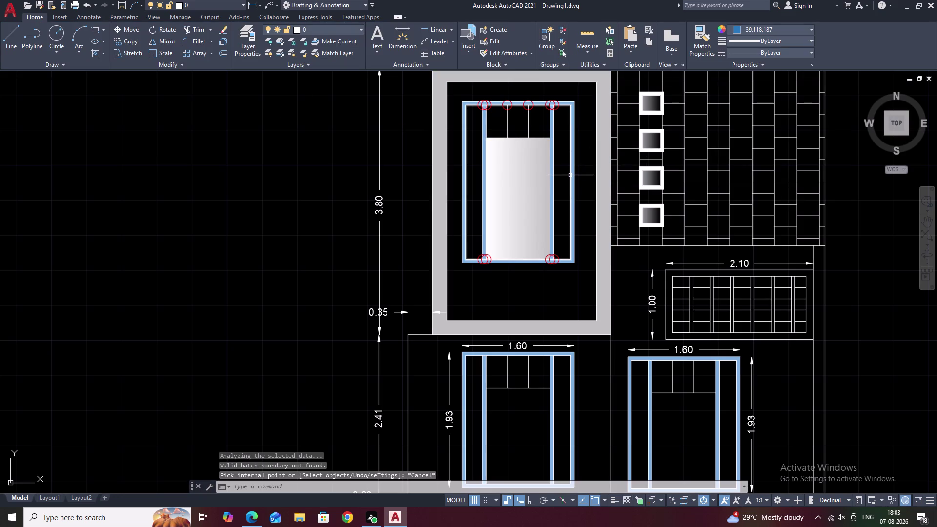
Reopen the pane's gradient fill for editing, then close it.
click(506, 157)
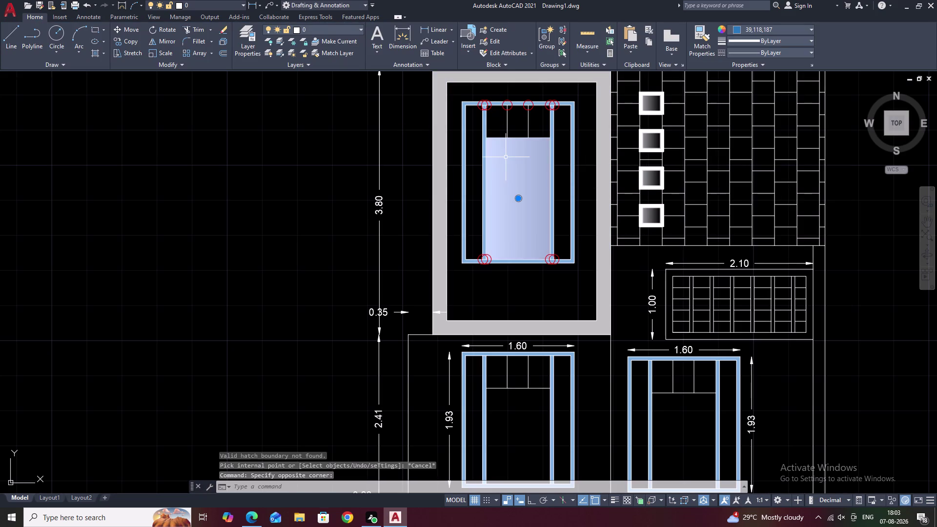
double_click(505, 157)
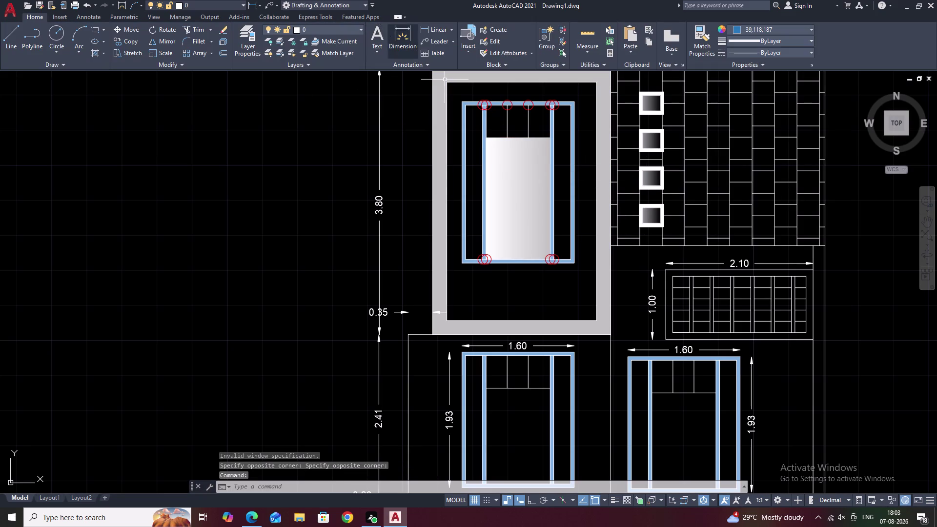
double_click(509, 168)
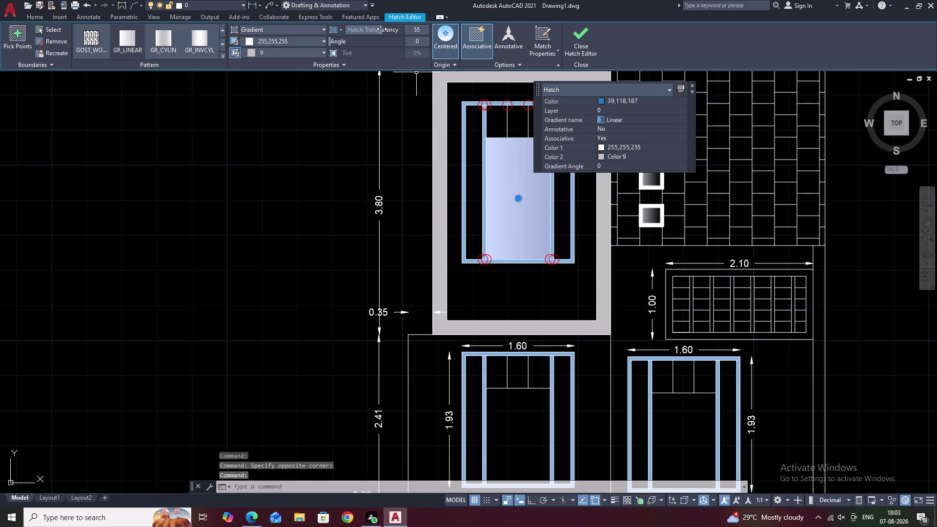
drag(381, 29, 317, 29)
key(Escape)
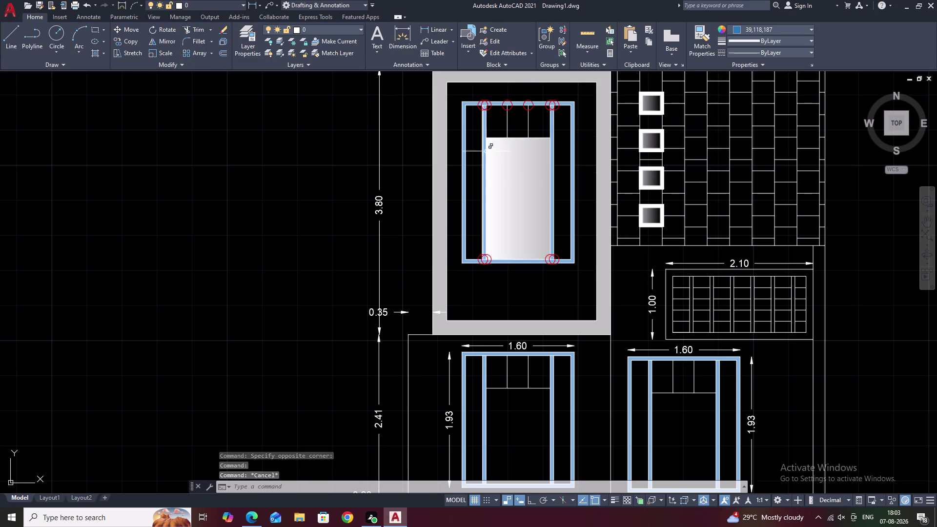
Erase the upper-storey window's gradient glass fill.
key(Escape)
click(529, 169)
text(E)
key(space)
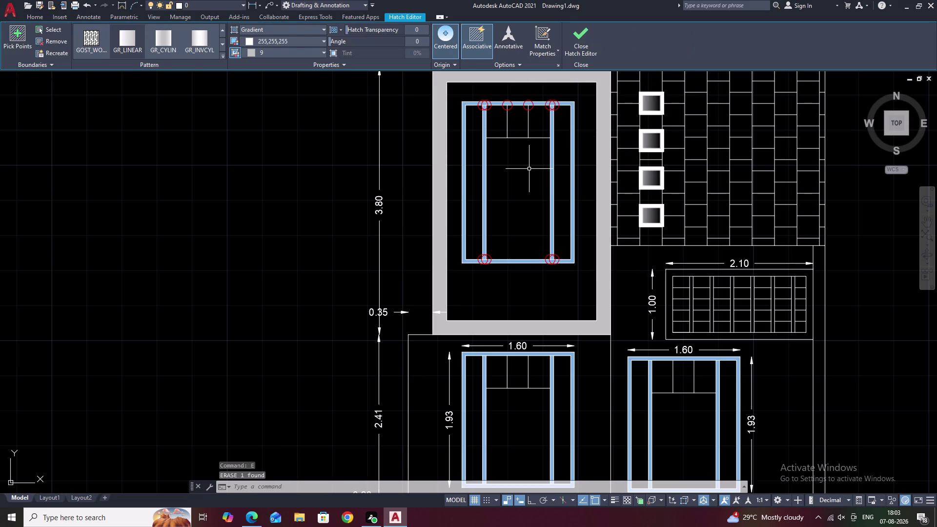
key(Escape)
key(Escape)
Bring the whole elevation into view and start a new hatch with H.
scroll(down, 3)
middle_drag(529, 169, 525, 169)
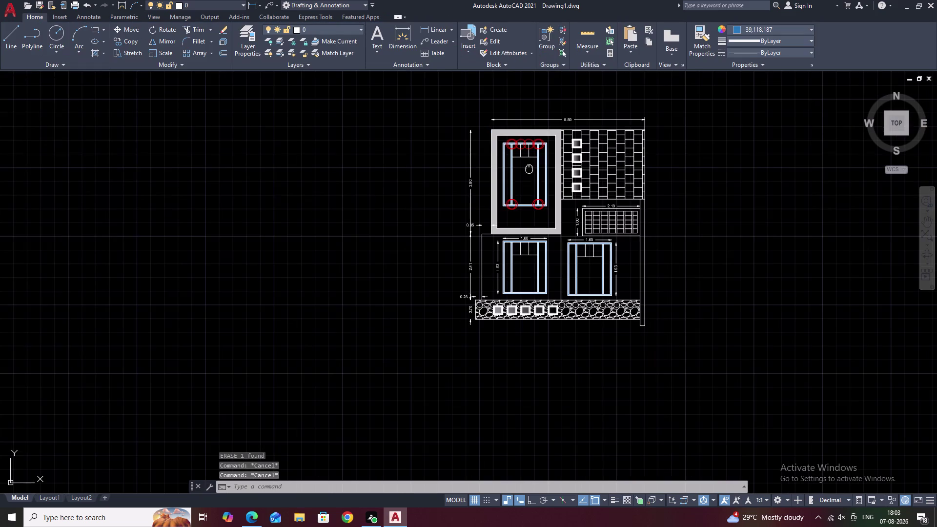
middle_drag(526, 169, 497, 172)
scroll(up, 3)
middle_drag(497, 172, 522, 153)
middle_drag(512, 174, 518, 152)
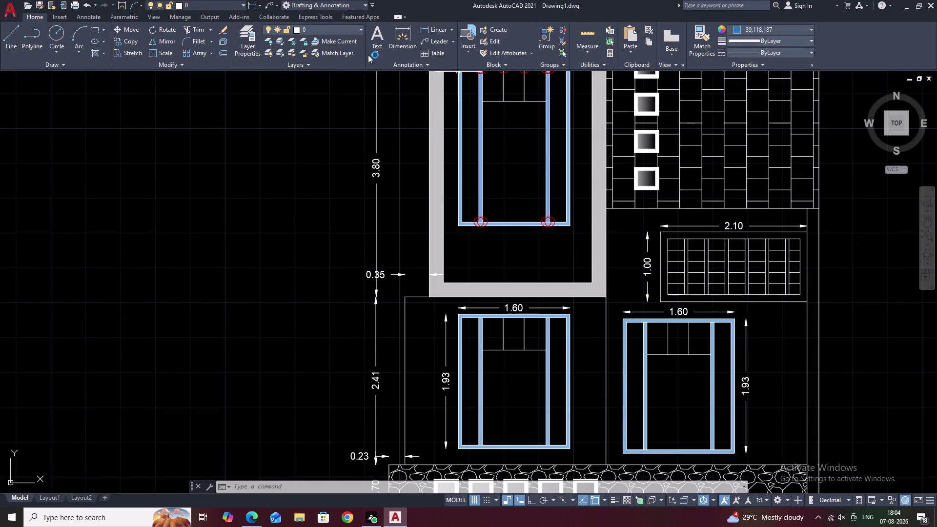
key(Escape)
key(Escape)
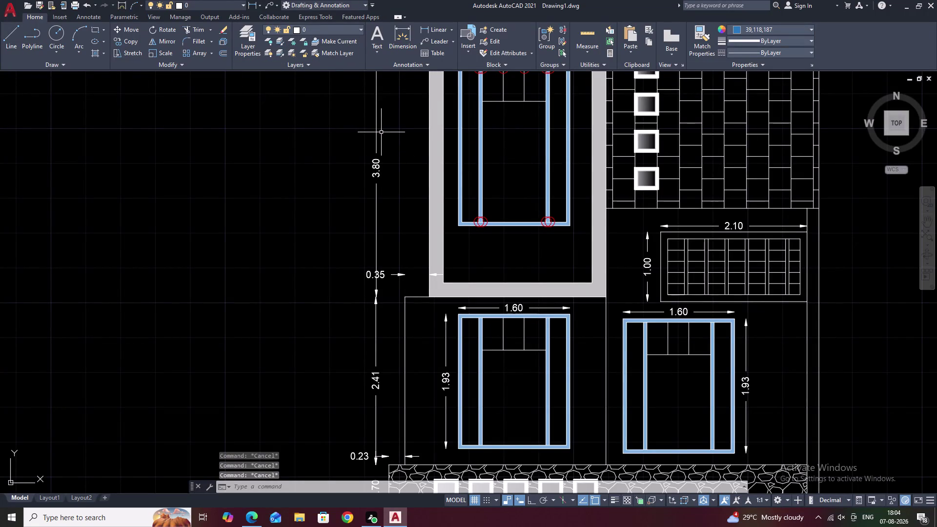
scroll(down, 3)
middle_drag(477, 136, 481, 176)
middle_drag(480, 176, 453, 186)
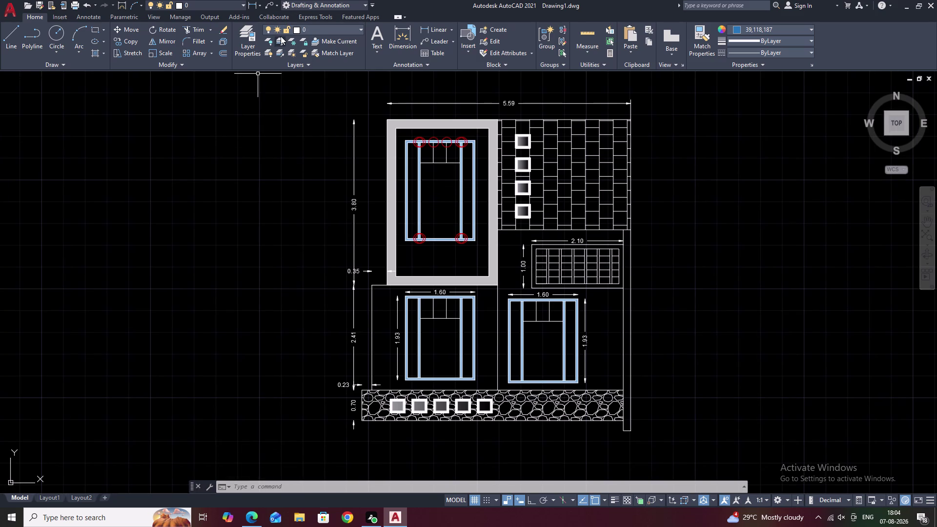
text(H)
key(space)
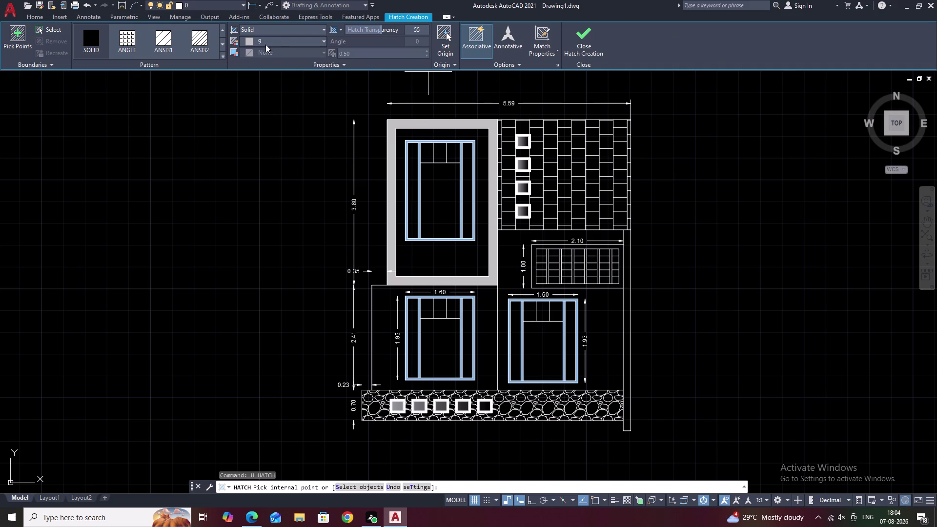
Set the hatch type to Gradient after briefly trying User defined and Pattern.
click(89, 39)
click(282, 32)
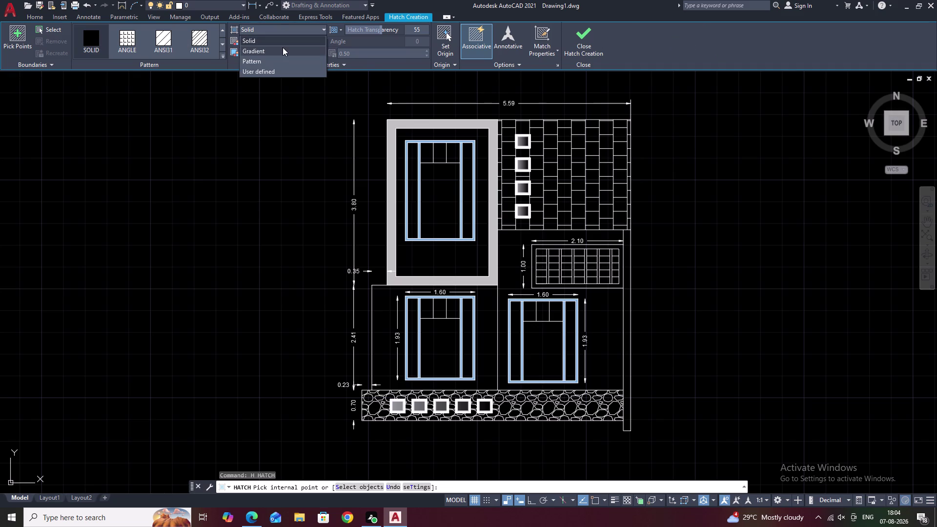
click(283, 70)
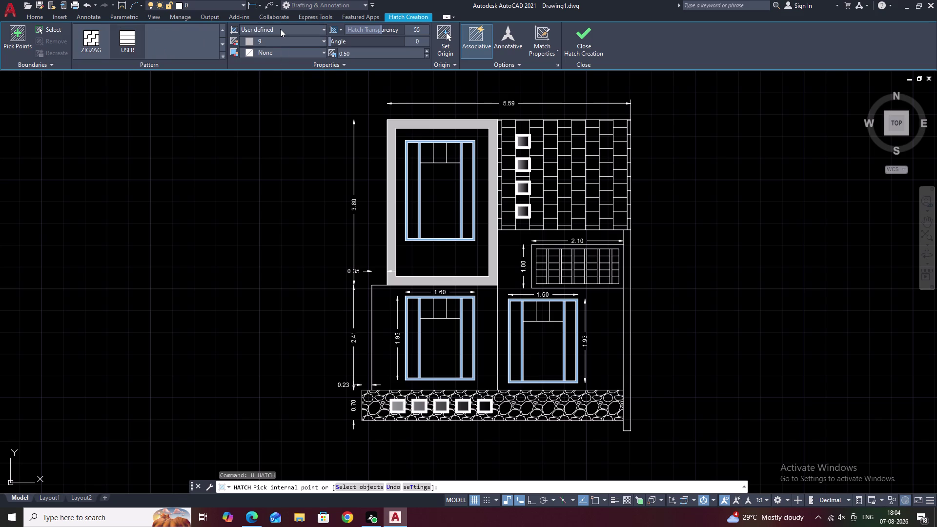
click(254, 30)
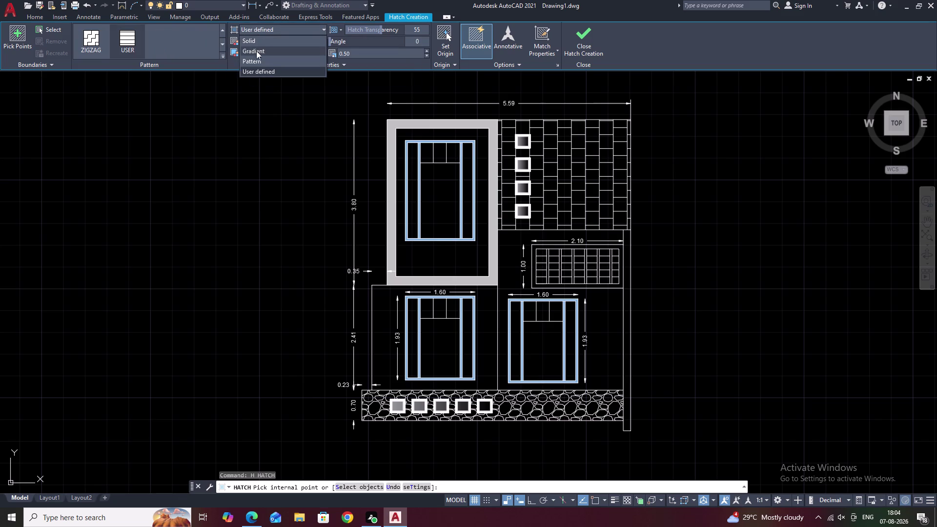
click(256, 59)
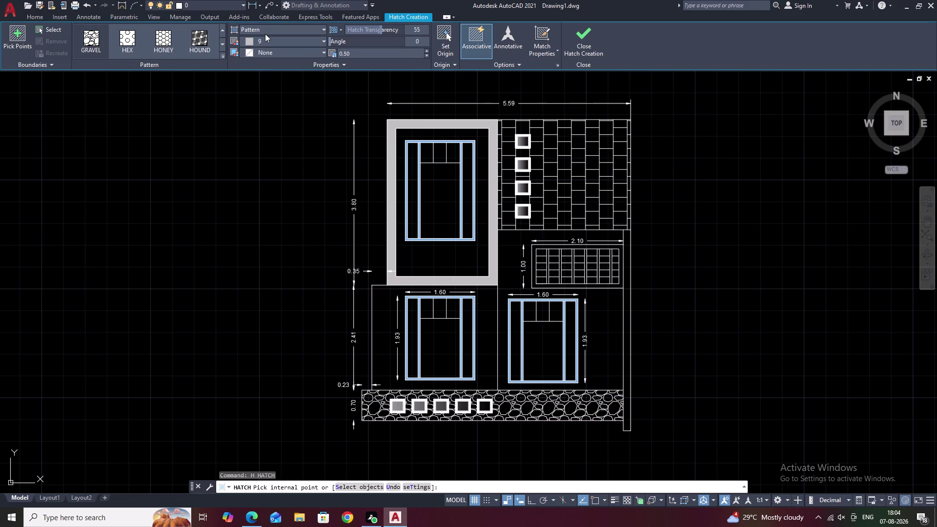
click(268, 30)
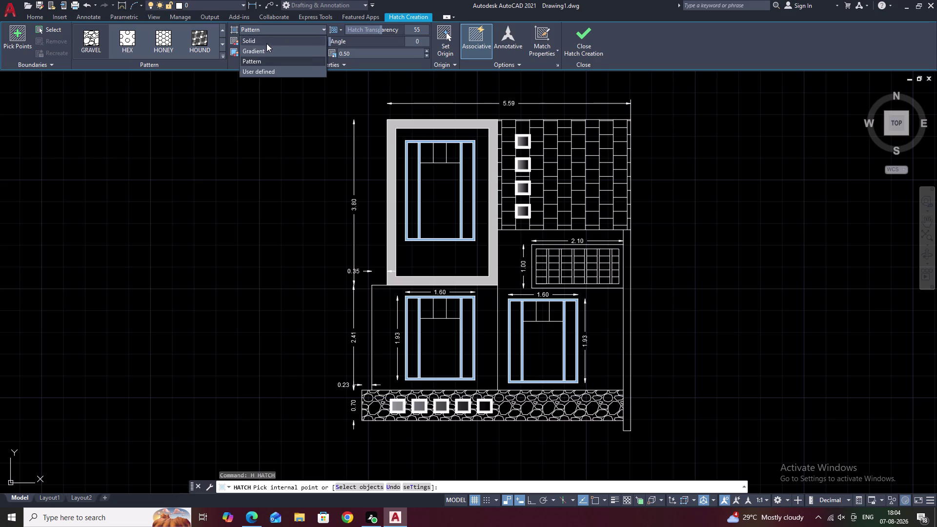
click(267, 50)
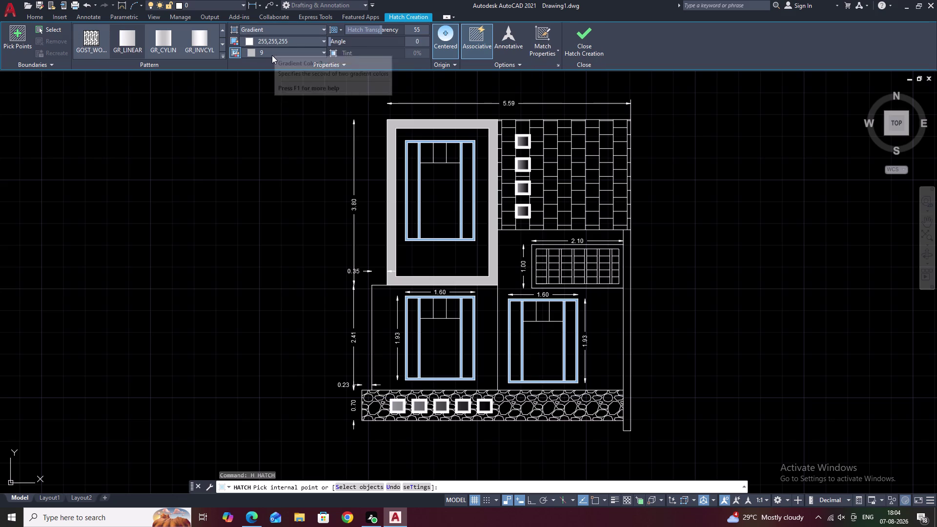
Make the gradient colours pale grey 199,200,202 and light blue 173,221,247, and browse patterns.
click(274, 53)
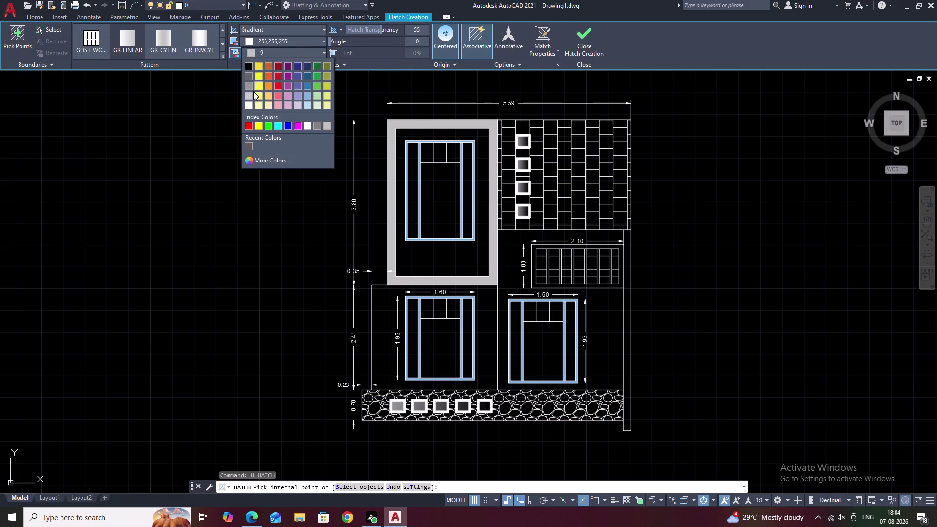
click(250, 85)
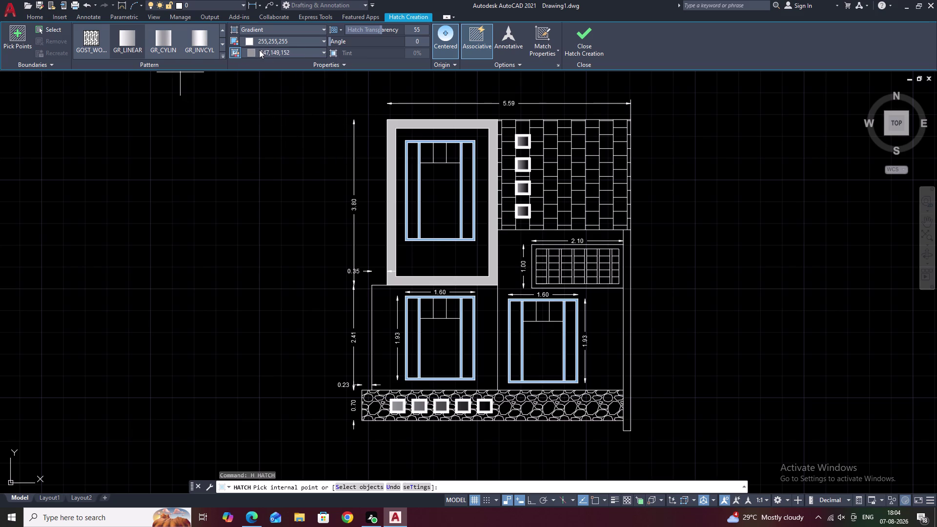
click(259, 51)
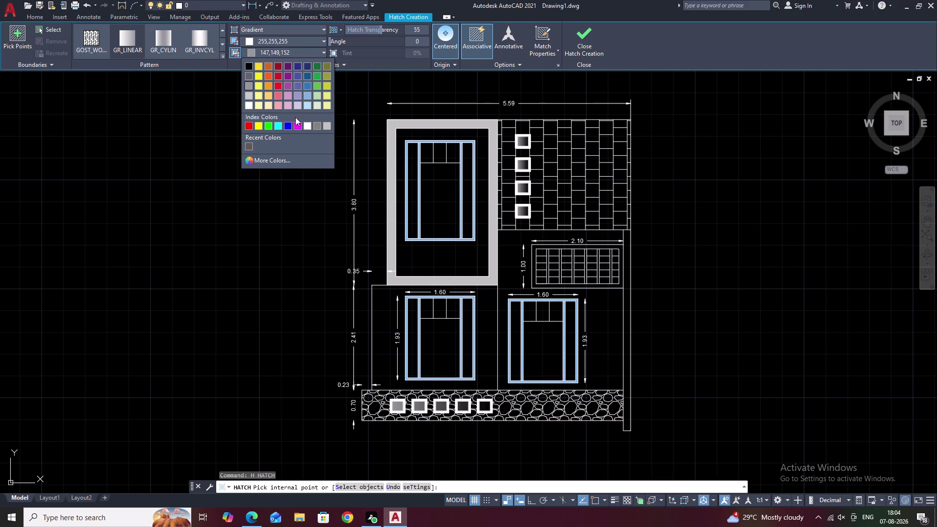
click(327, 125)
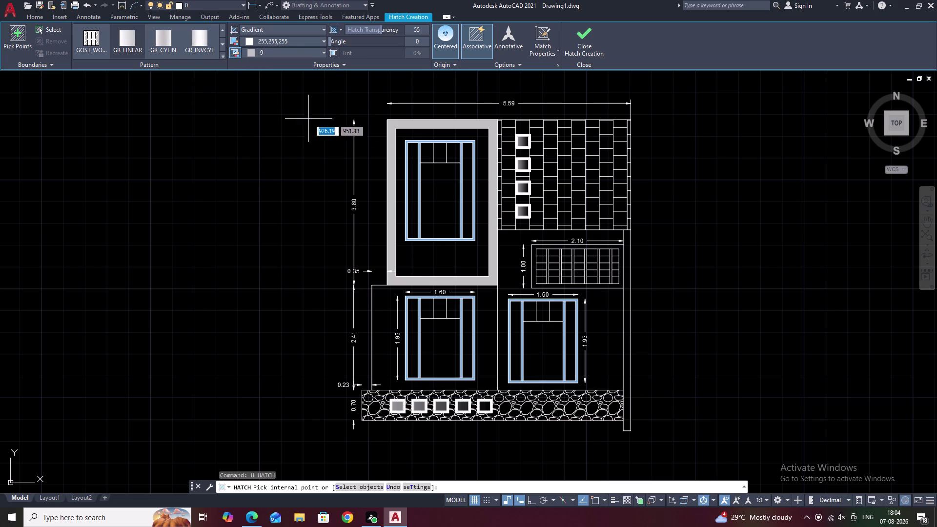
click(249, 50)
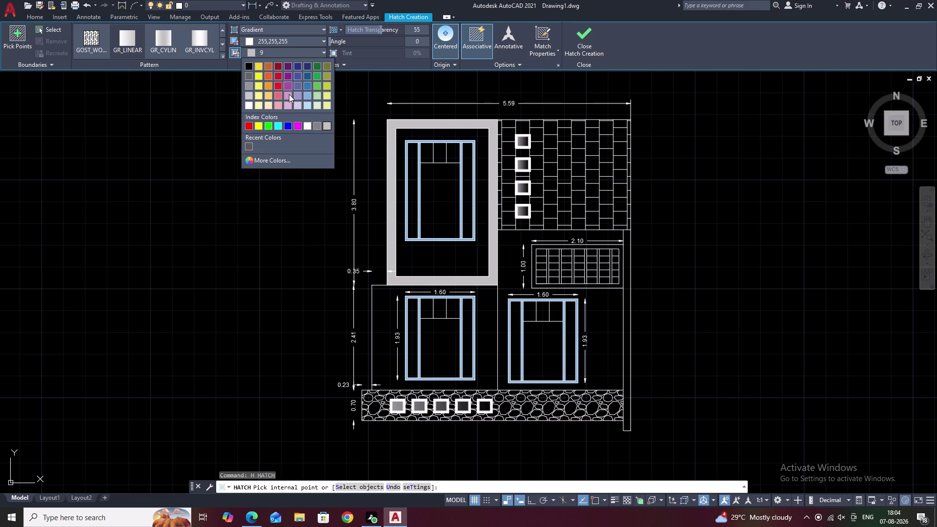
click(305, 105)
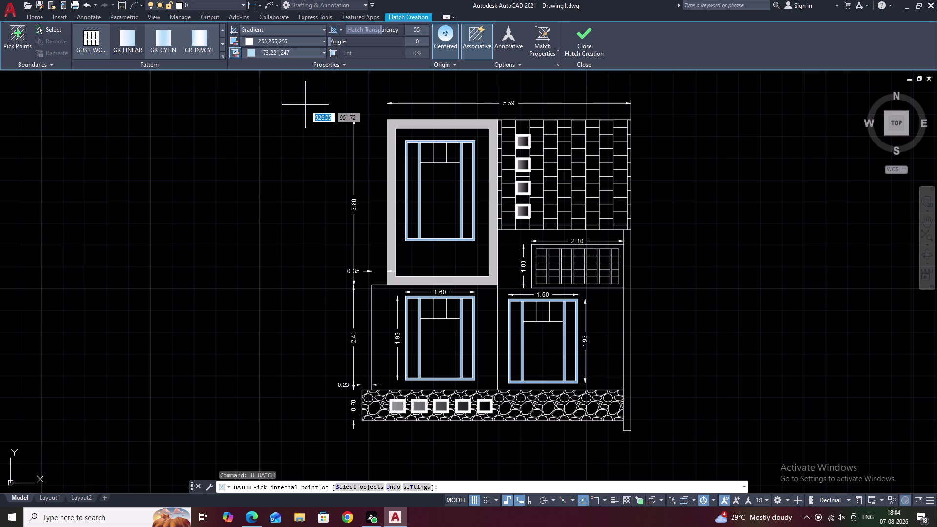
click(282, 54)
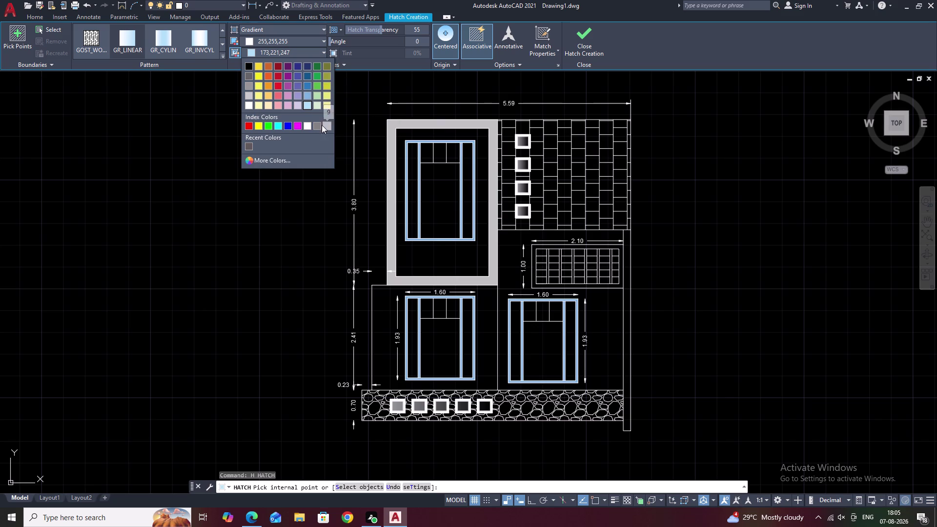
click(251, 41)
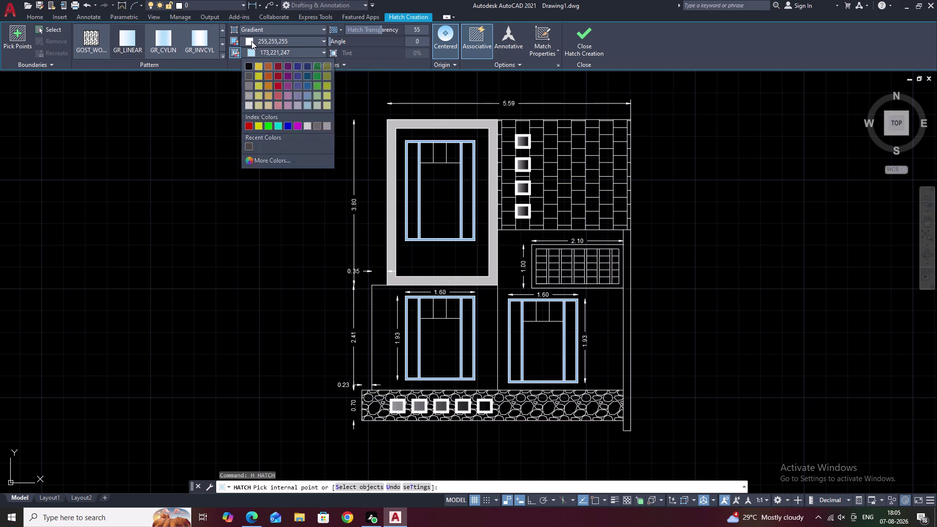
click(252, 41)
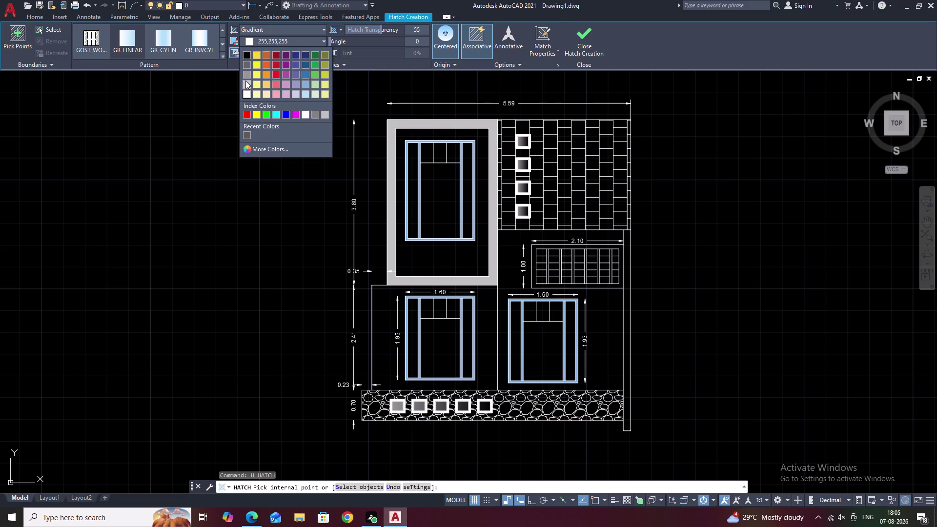
click(245, 80)
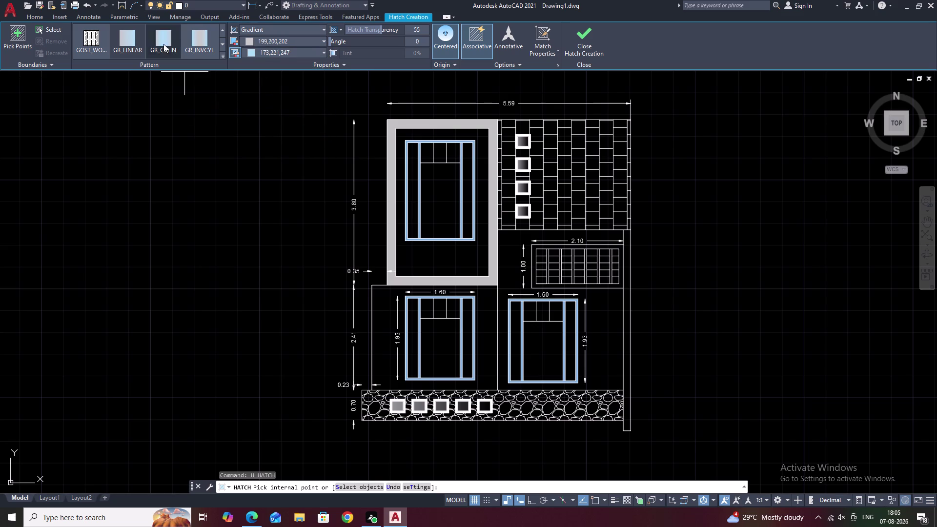
click(223, 57)
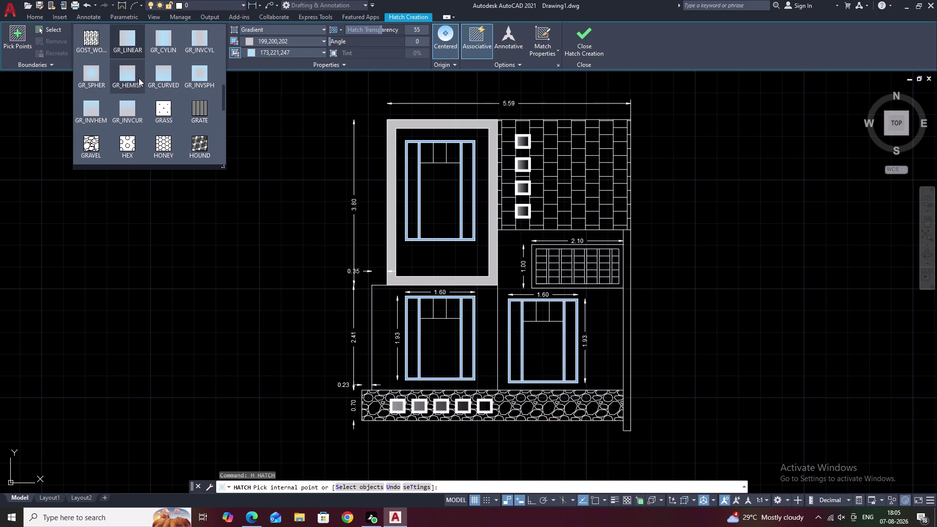
click(124, 110)
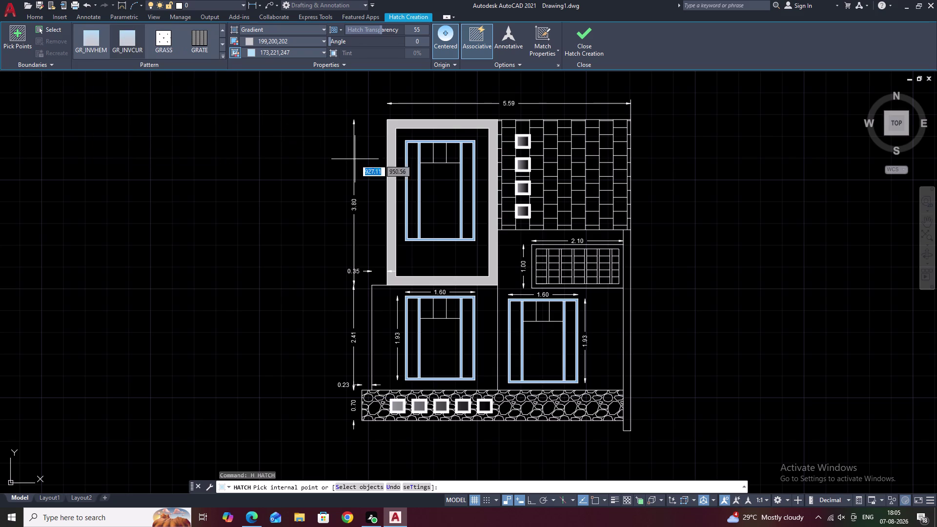
Fill the main, side and top panes of the upper window with the gradient.
click(439, 198)
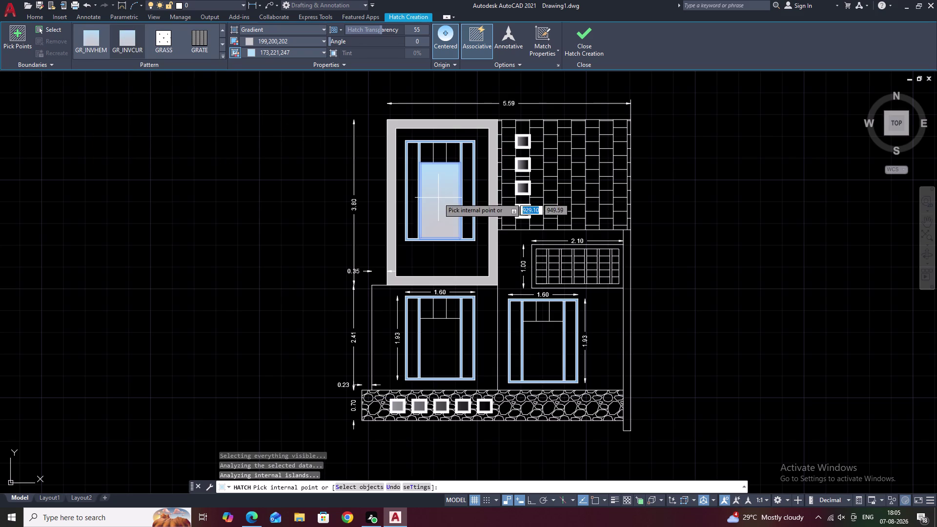
scroll(up, 3)
click(467, 188)
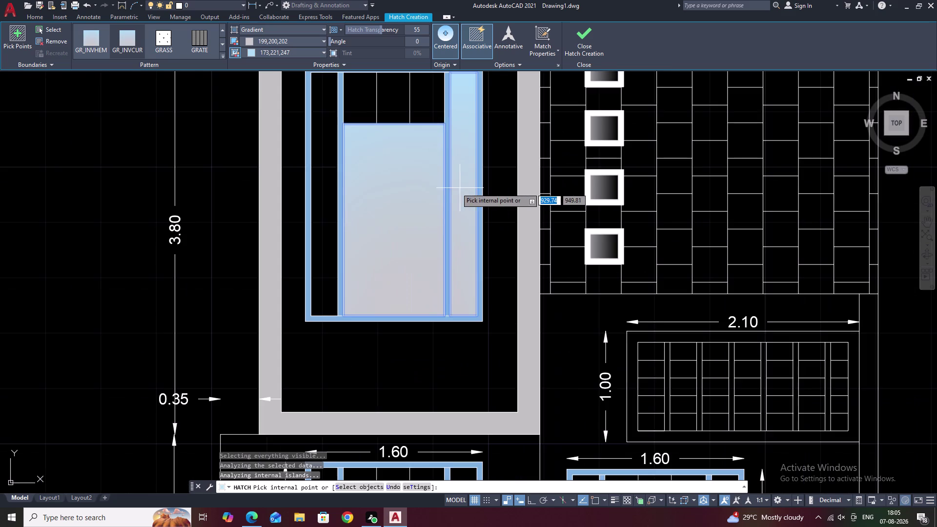
click(323, 182)
middle_drag(427, 179, 421, 242)
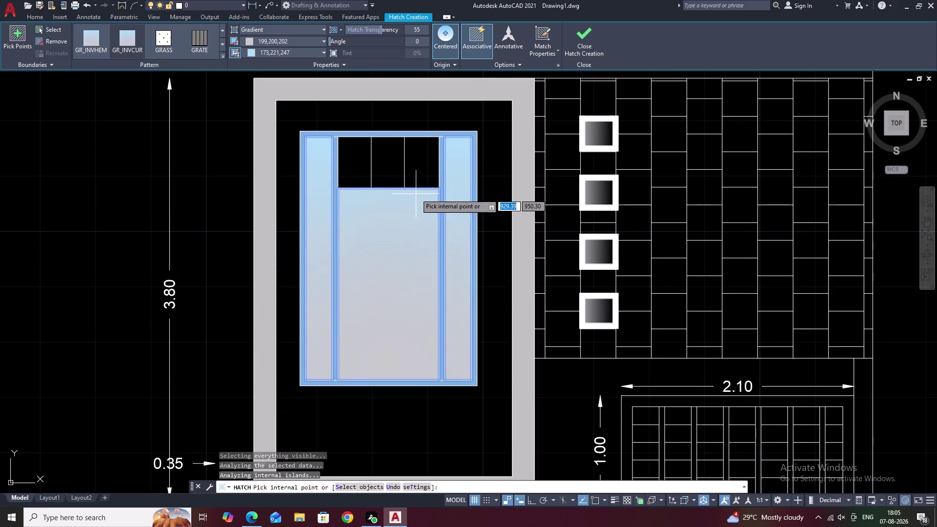
click(413, 171)
click(390, 169)
click(363, 170)
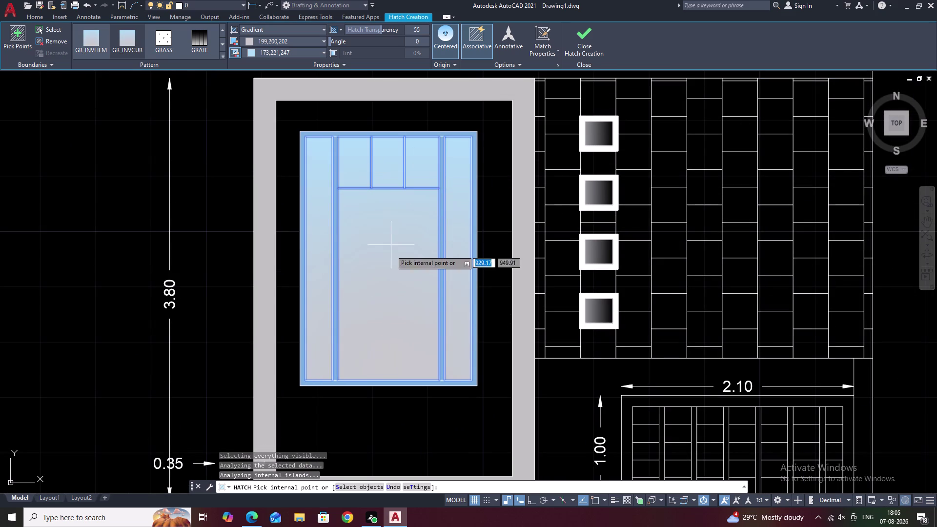
Fill the main, side and top panes of the lower left window.
middle_drag(391, 254, 400, 139)
middle_drag(412, 285, 413, 135)
click(462, 320)
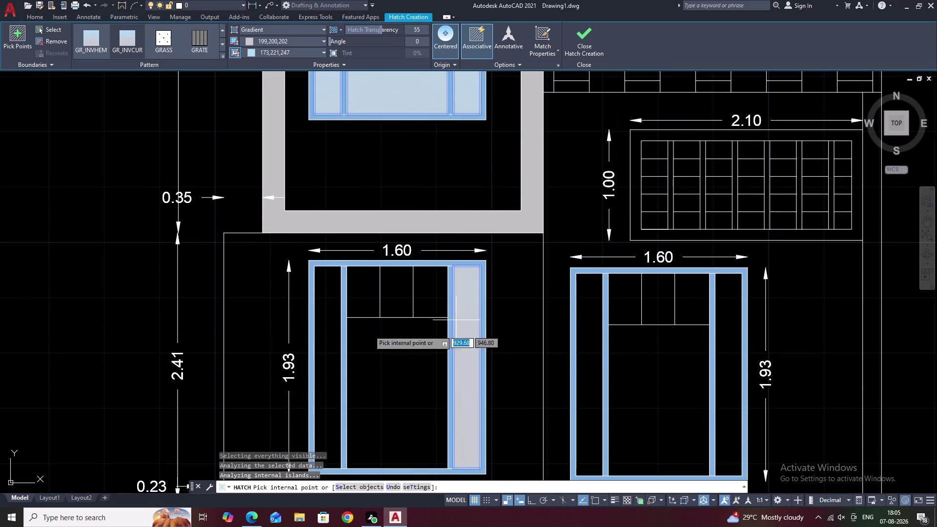
click(324, 339)
click(375, 356)
click(425, 296)
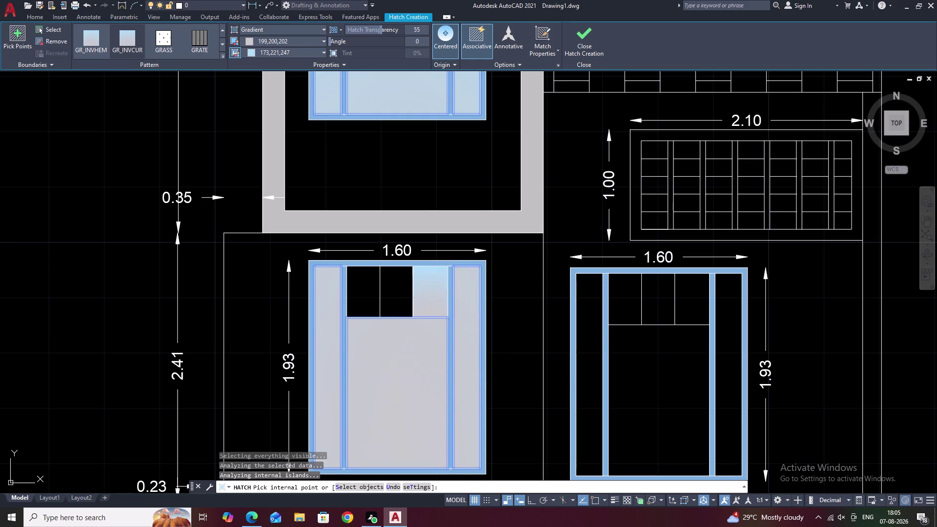
click(401, 297)
click(370, 296)
Fill the lower right window's main, top and side panes and end the hatch.
middle_drag(510, 344, 386, 304)
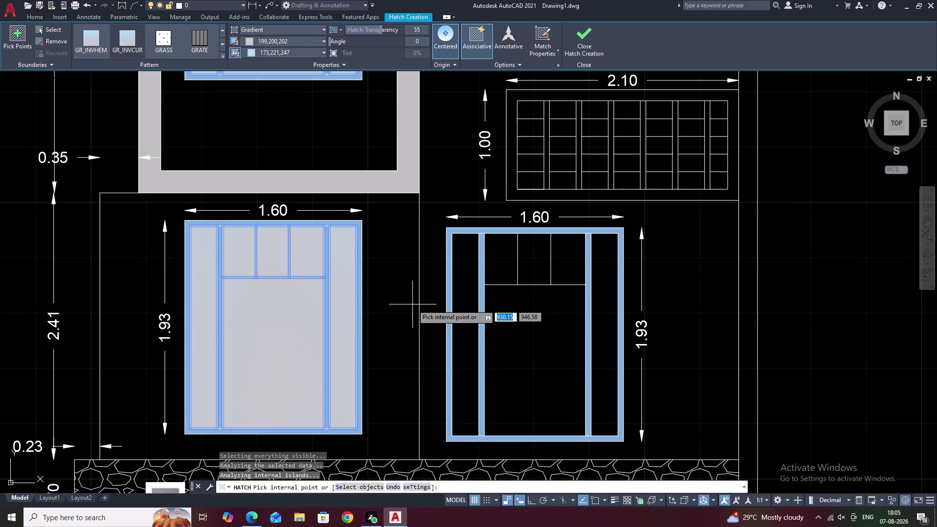
click(500, 345)
click(500, 266)
click(526, 267)
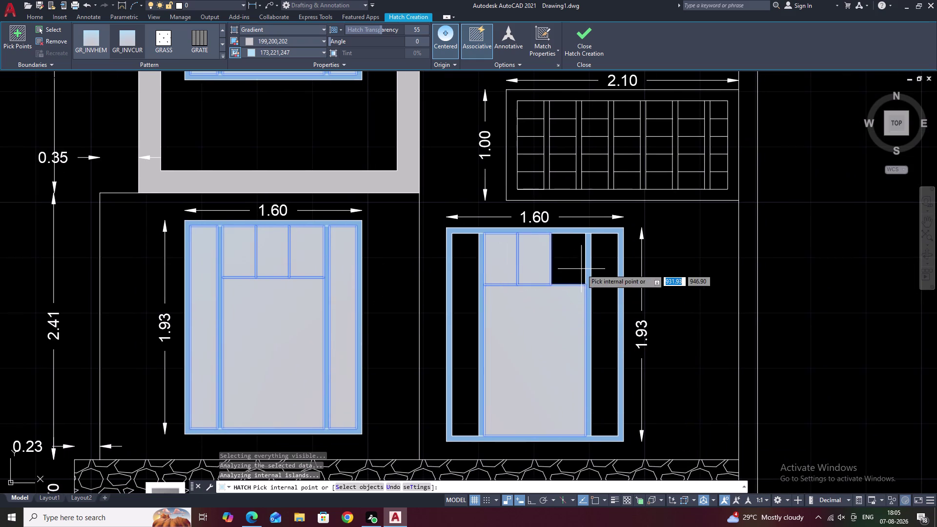
click(572, 268)
click(610, 281)
click(461, 308)
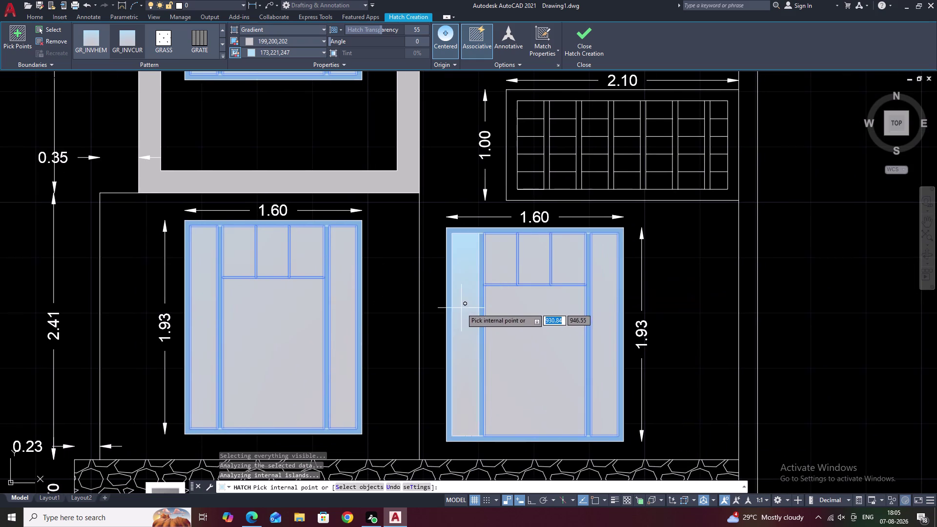
key(Escape)
scroll(down, 3)
Pan and zoom across the elevation to review the windows' gradient fills.
middle_drag(626, 319, 623, 319)
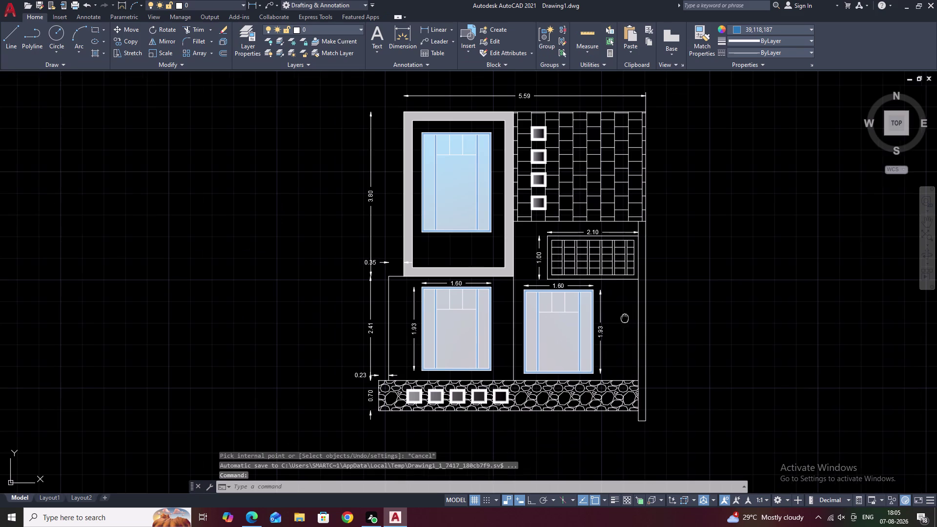
middle_drag(622, 318, 612, 322)
key(Escape)
middle_drag(701, 311, 689, 296)
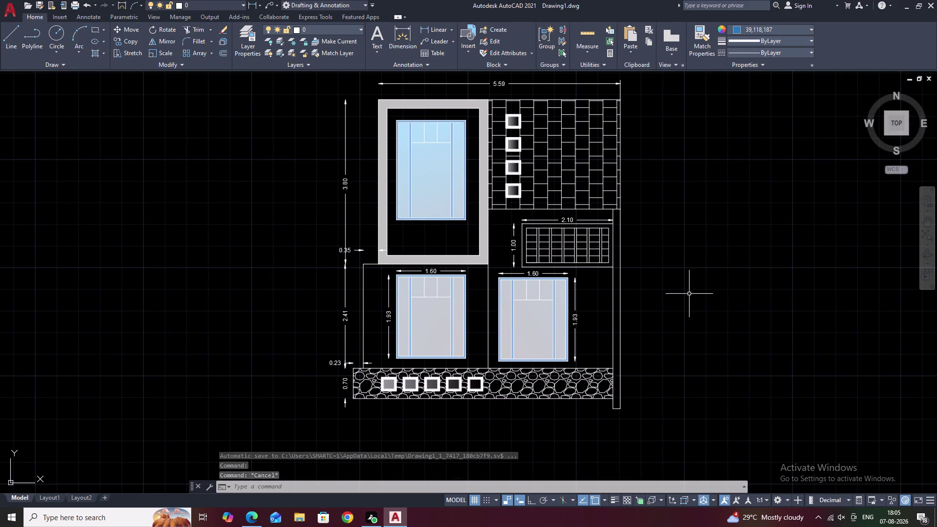
scroll(up, 3)
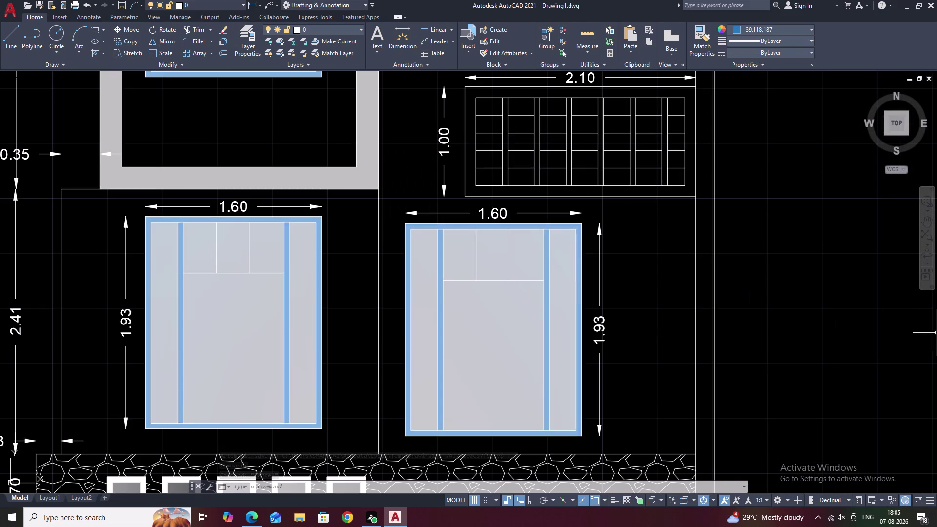
scroll(down, 3)
middle_drag(891, 301, 570, 311)
scroll(up, 3)
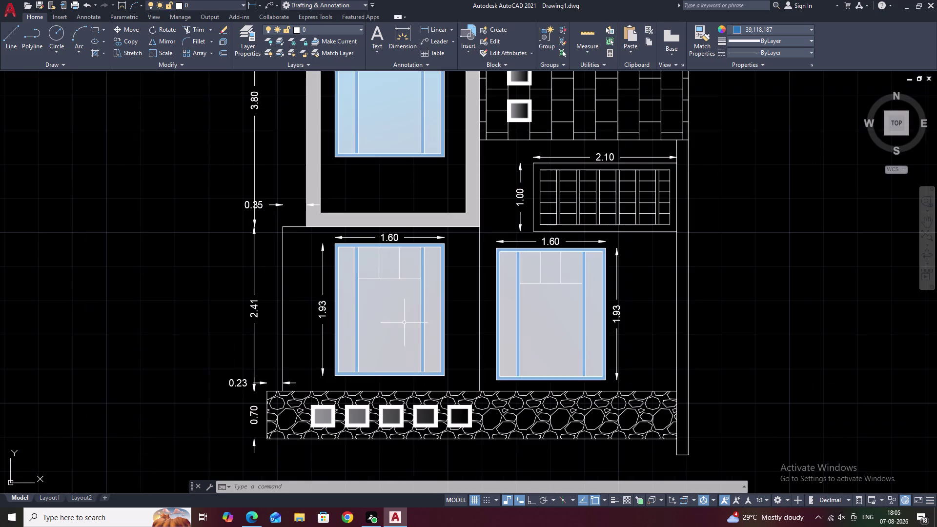
Undo the window gradient fills with three Ctrl+Z presses.
key(Escape)
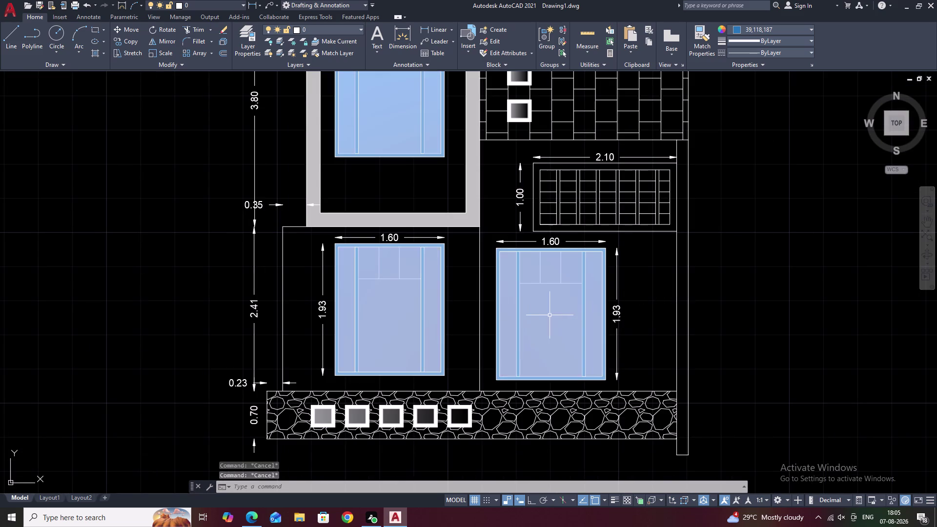
scroll(down, 3)
middle_drag(603, 297, 606, 289)
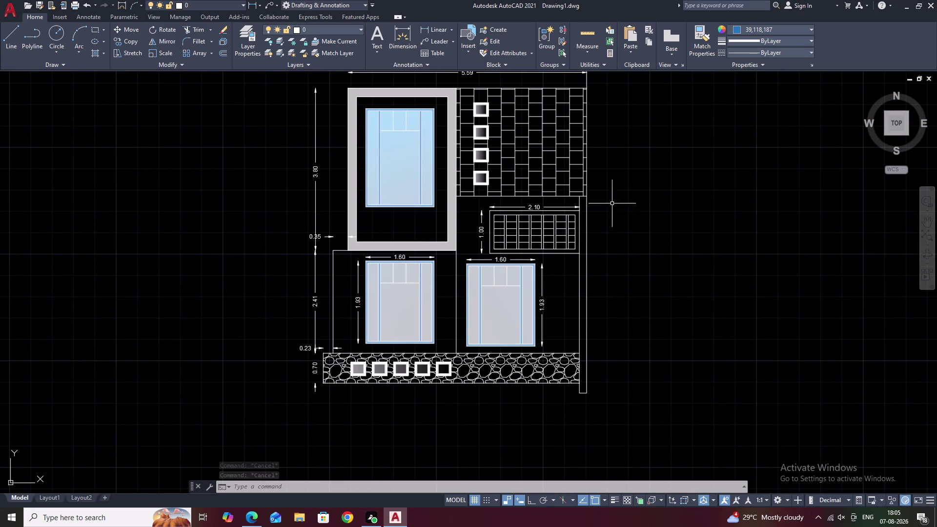
key(ctrl+z)
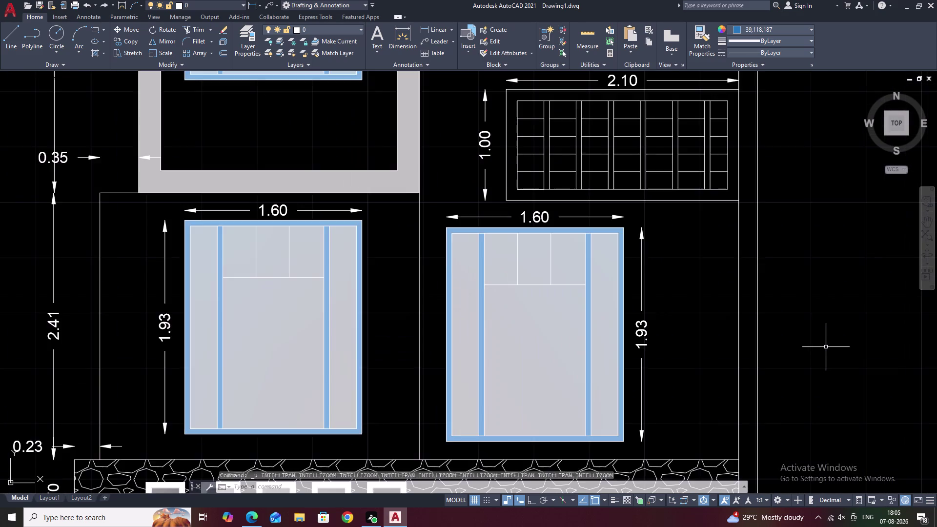
key(ctrl+z)
key(ctrl+z)
key(Escape)
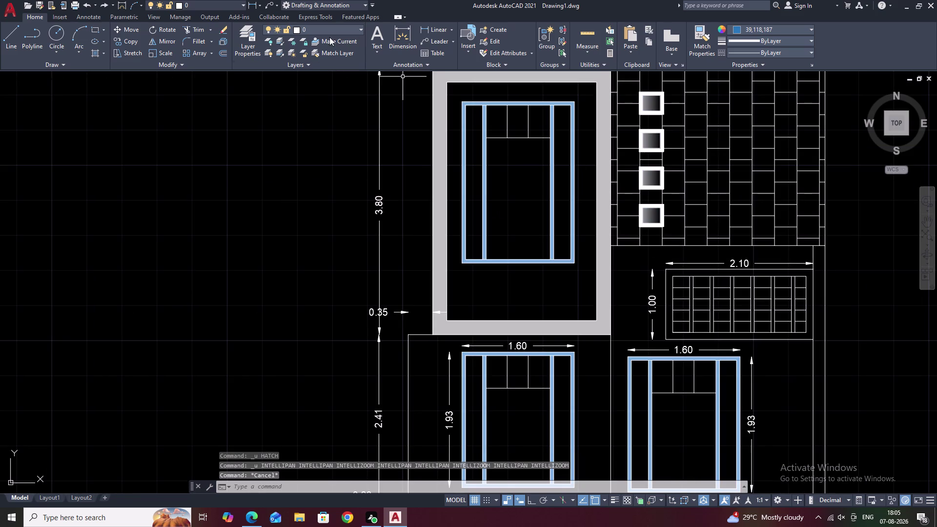
Start a gradient hatch with colours light grey 199,200,202 and light blue 173,221,247.
text(H)
key(space)
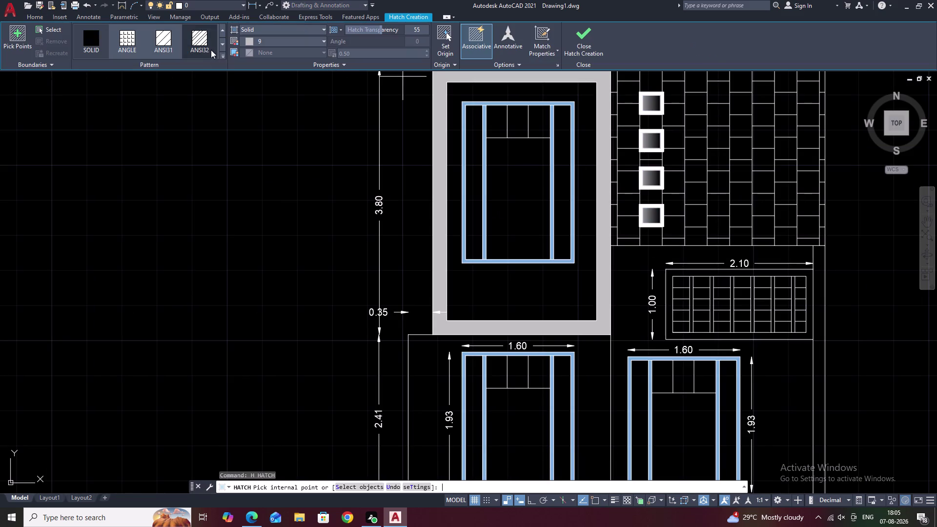
click(255, 42)
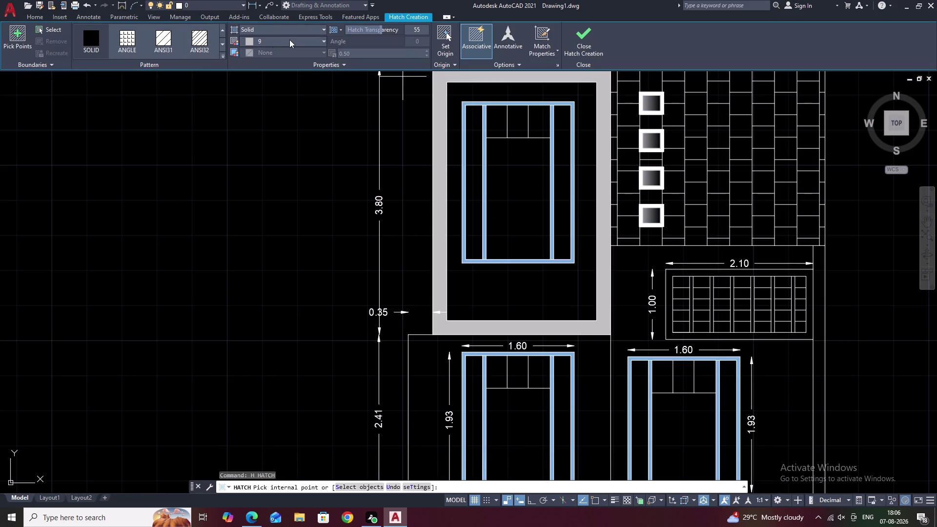
click(263, 31)
click(264, 49)
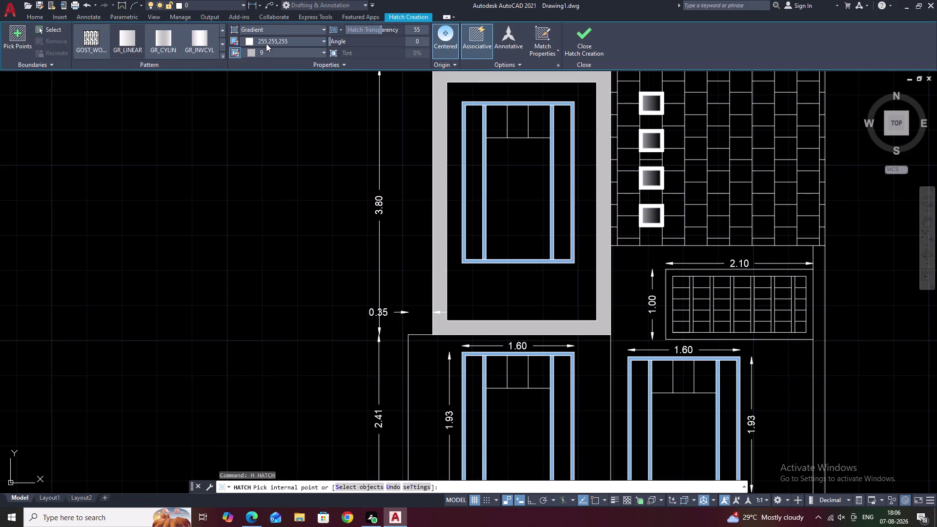
click(267, 42)
click(249, 83)
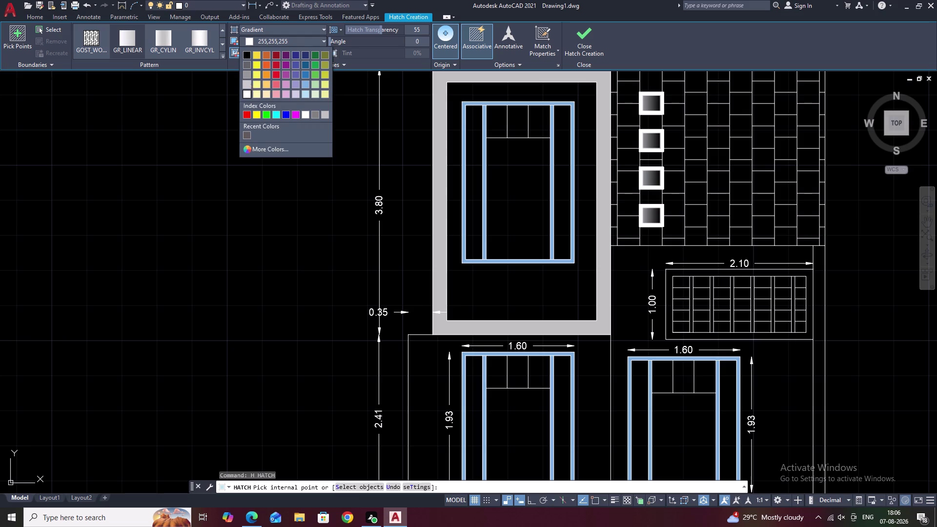
click(269, 54)
click(308, 105)
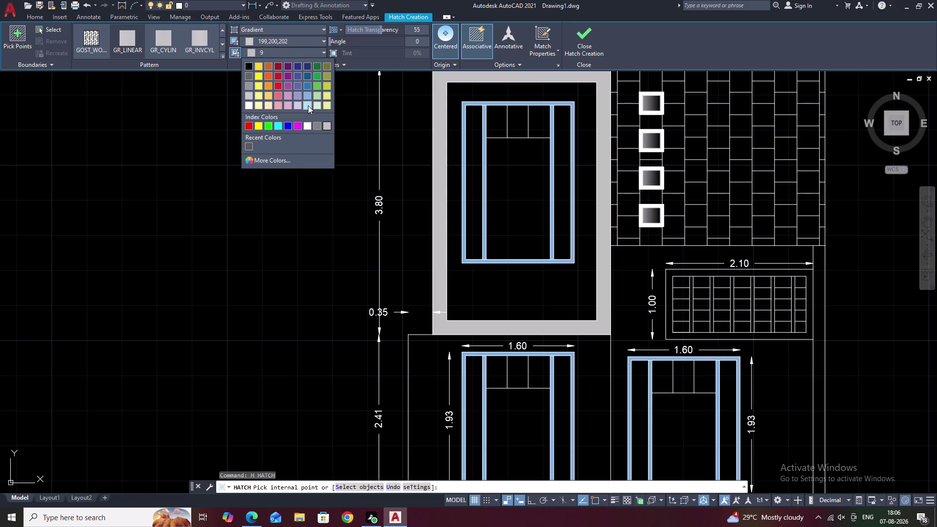
click(221, 56)
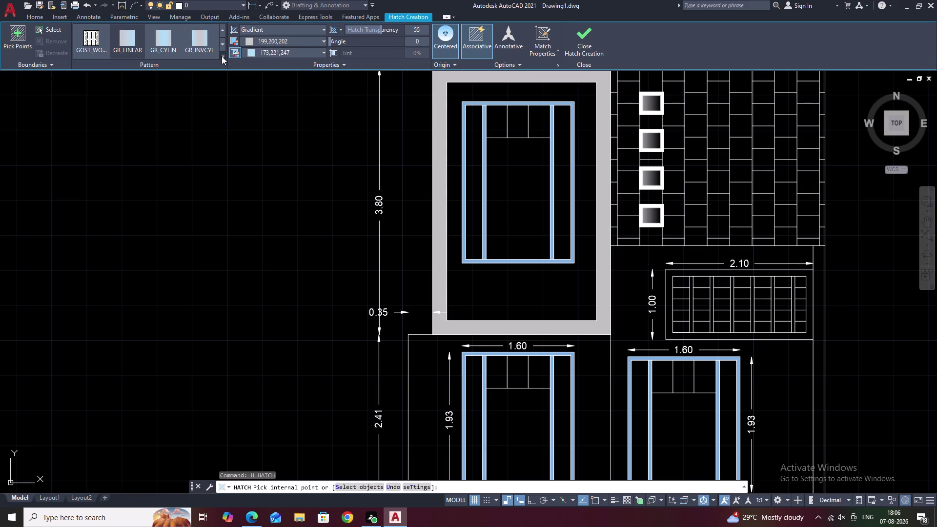
double_click(127, 75)
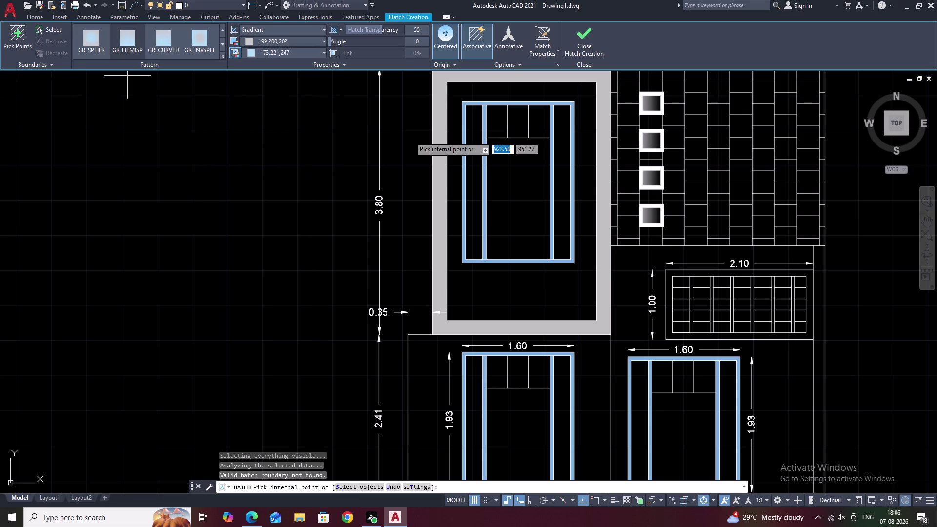
Pick the upper window's tall centre pane, top panes and side strips.
click(520, 176)
click(560, 170)
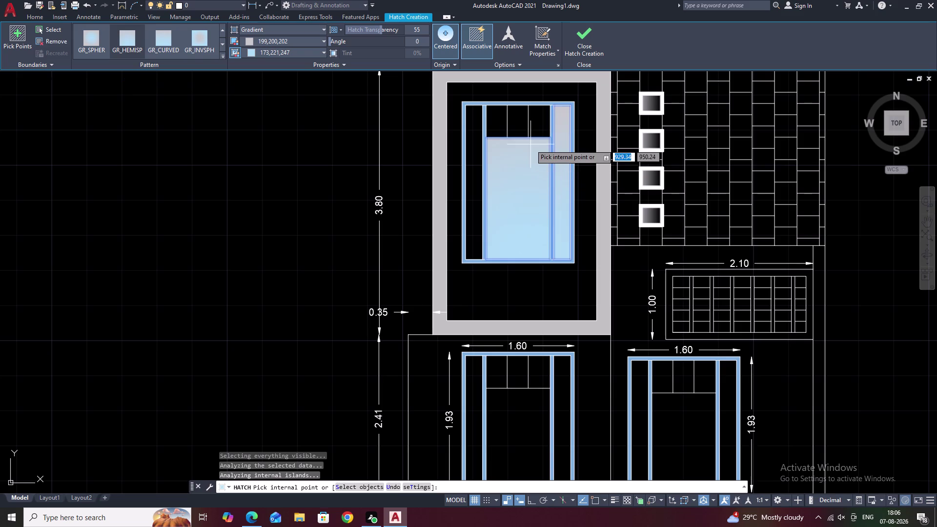
click(535, 127)
click(515, 125)
click(497, 126)
click(465, 143)
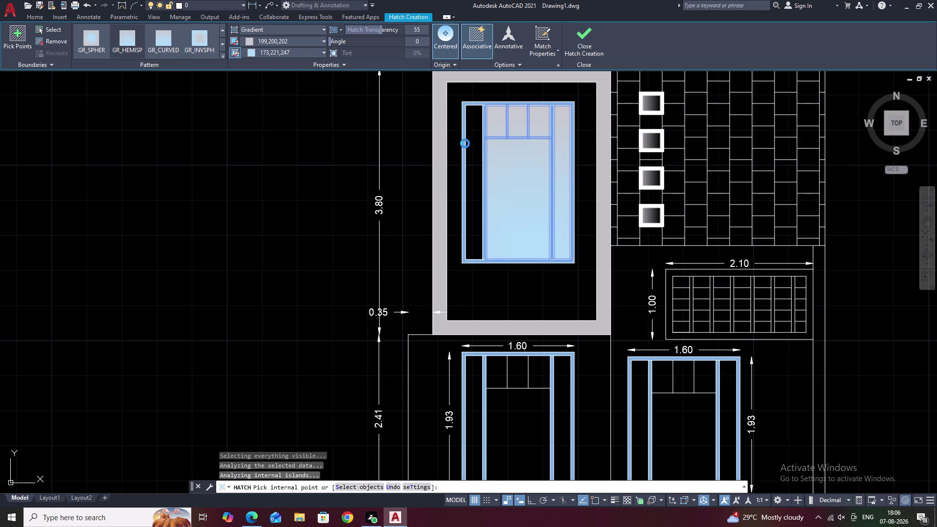
click(475, 147)
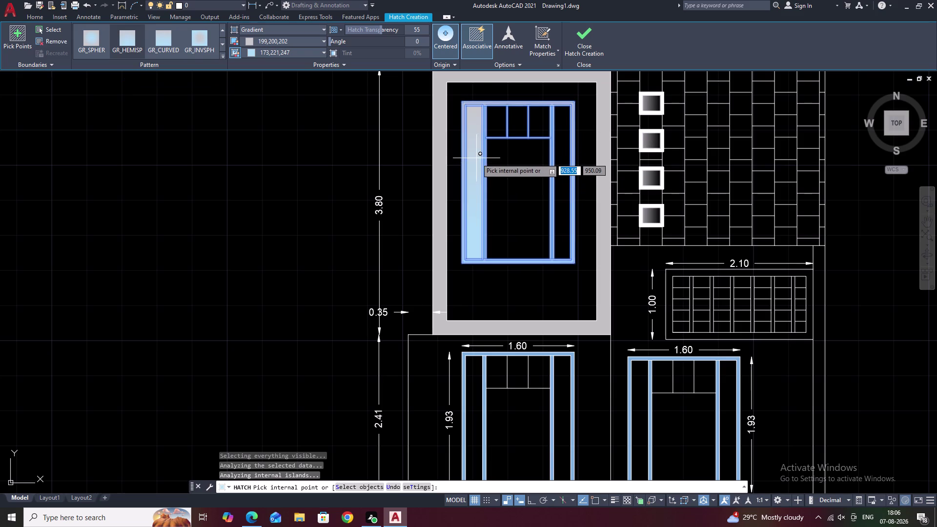
click(476, 156)
Undo four wrongly picked areas in the upper window.
scroll(up, 3)
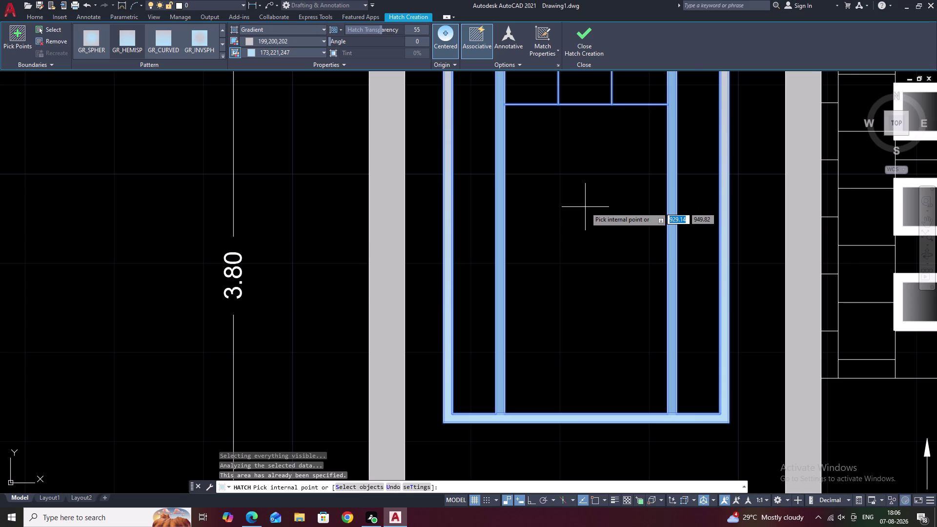
scroll(down, 3)
scroll(up, 3)
scroll(up, 3)
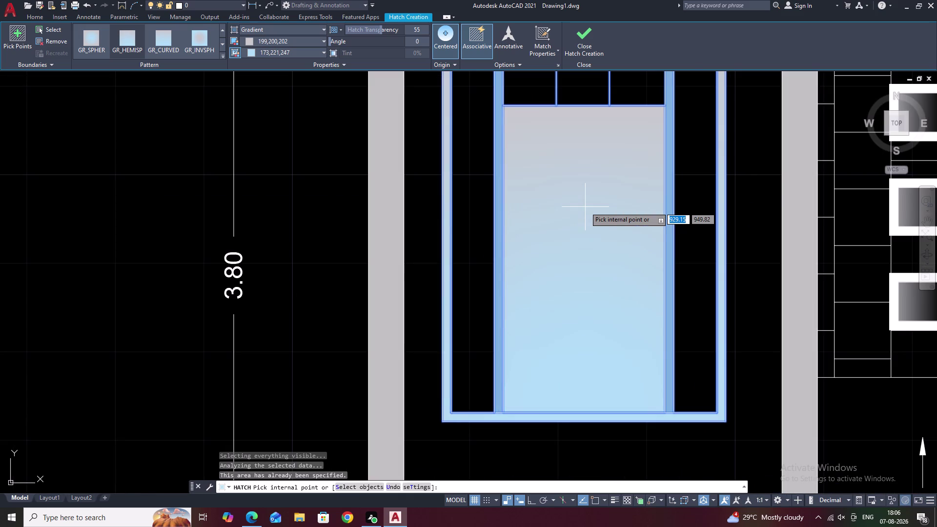
scroll(down, 3)
key(ctrl+z)
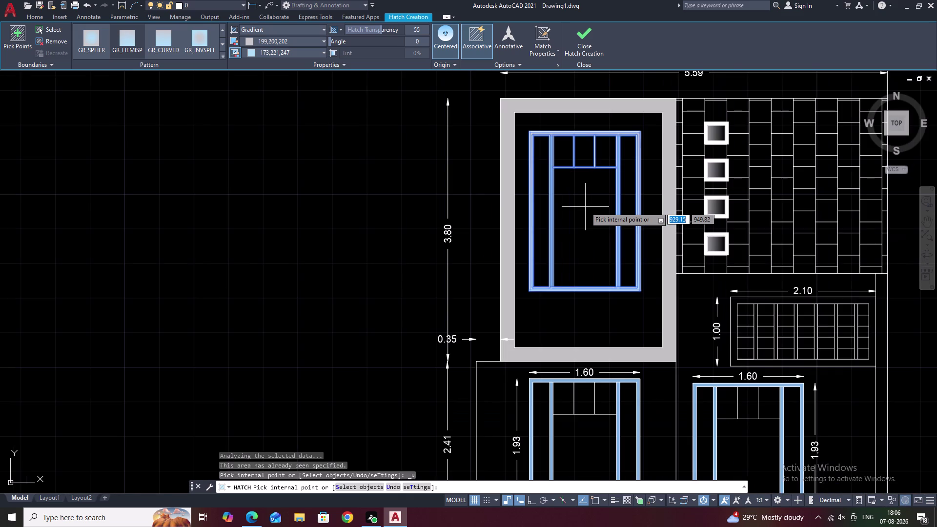
key(ctrl+z)
scroll(up, 3)
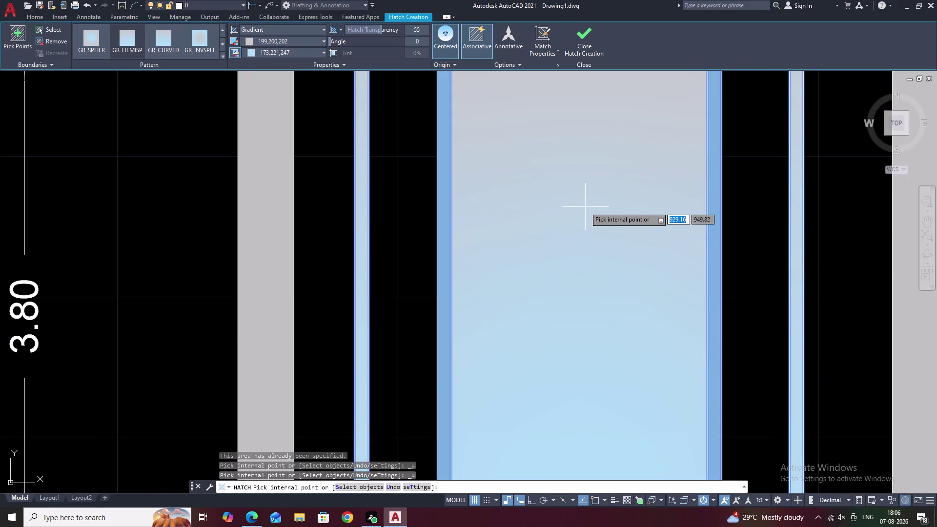
scroll(down, 3)
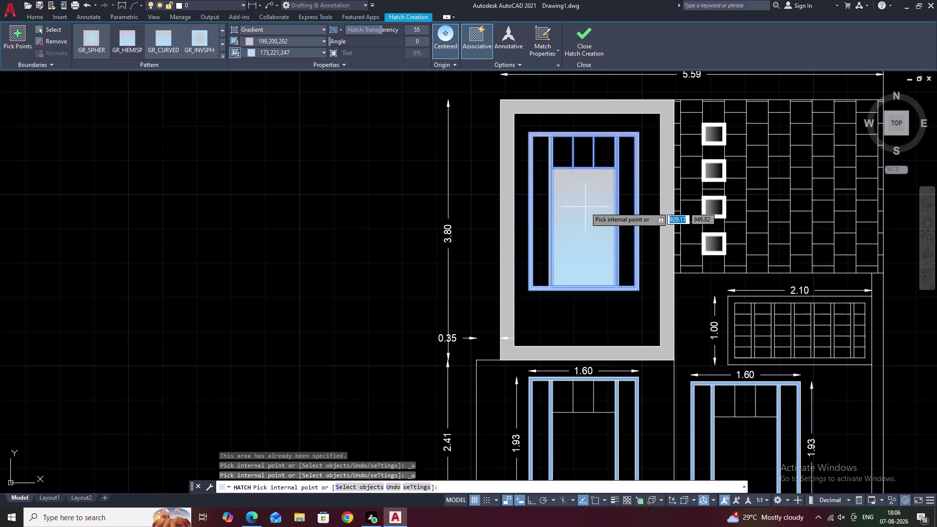
key(ctrl+z)
key(ctrl+z)
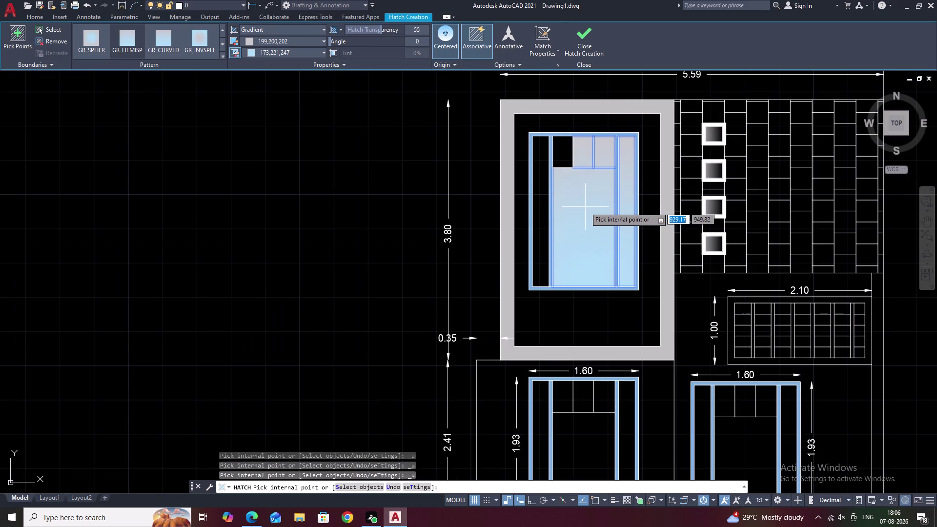
Refill the upper window's top panes and left strip, then finish the hatch.
click(566, 158)
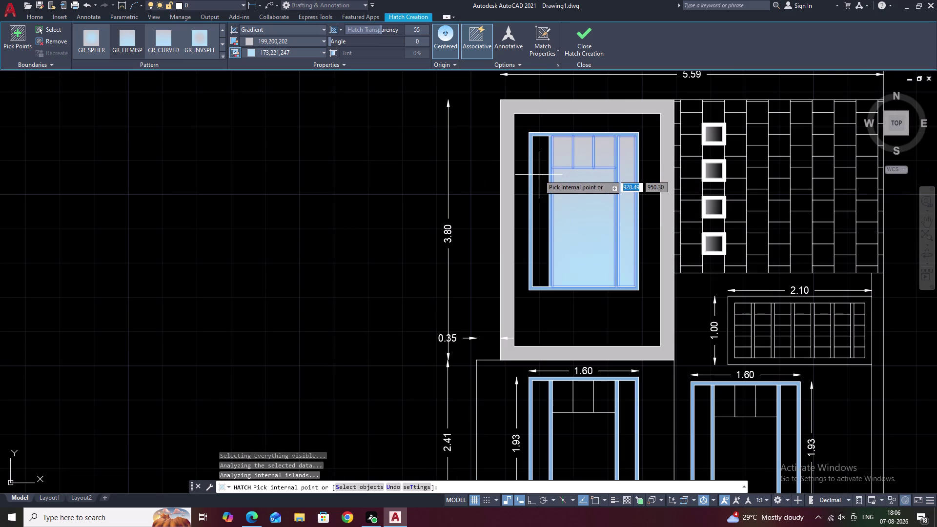
click(539, 168)
key(Escape)
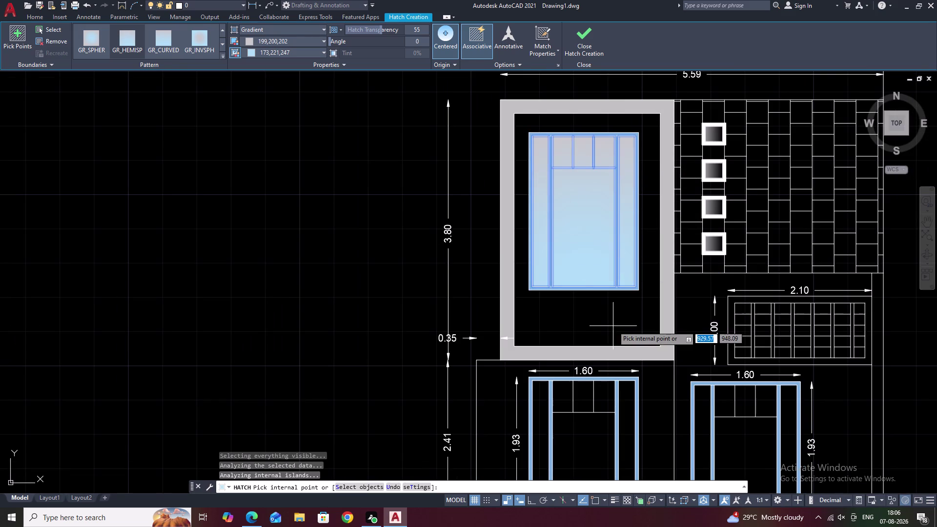
middle_drag(614, 319, 605, 227)
Hatch the lower left window's main pane, top panes and side strips in grey.
key(space)
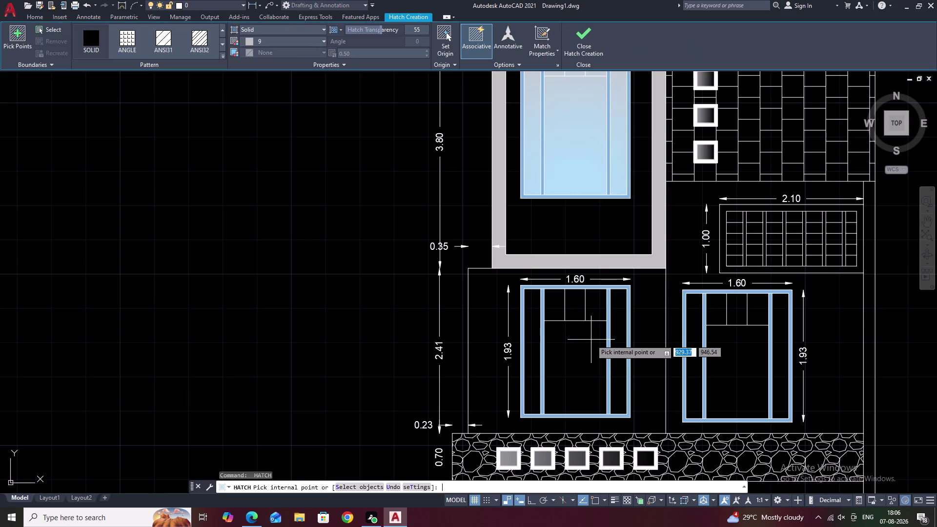
click(586, 347)
click(620, 339)
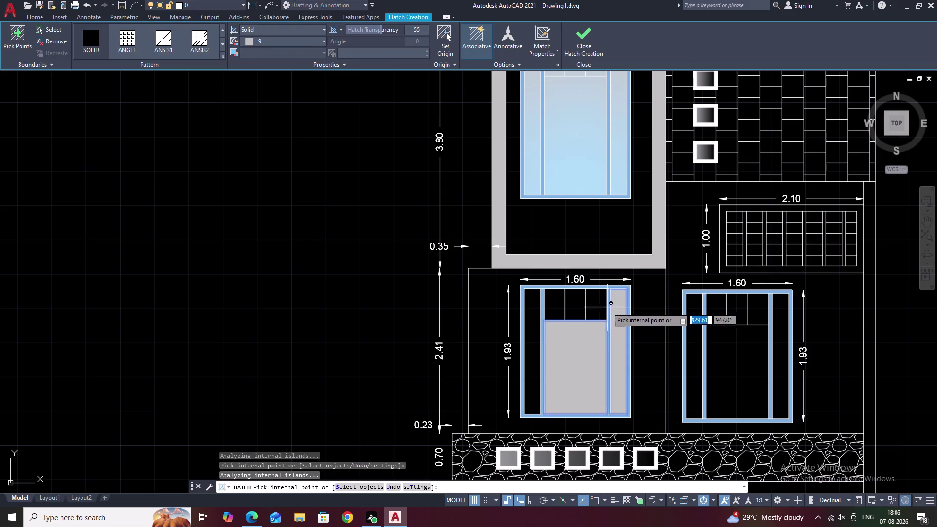
scroll(up, 3)
click(583, 306)
click(535, 307)
click(474, 306)
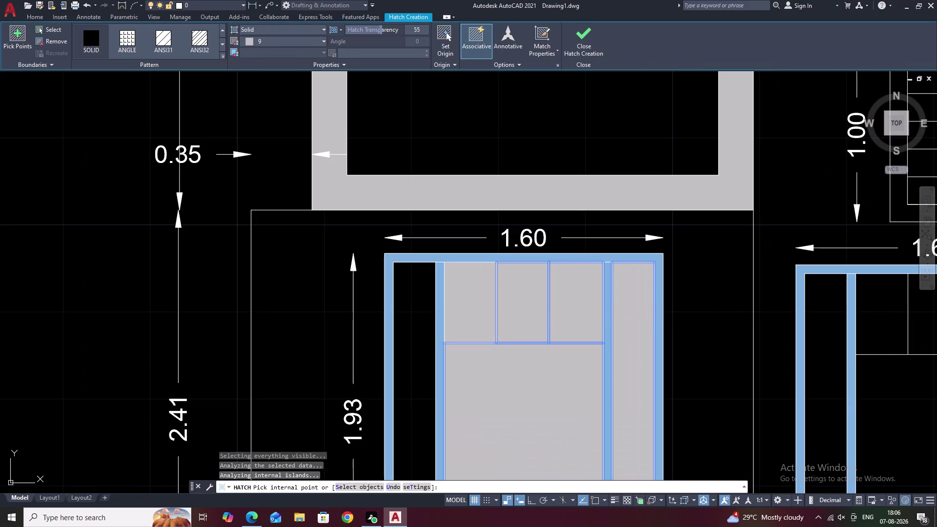
click(414, 318)
scroll(down, 3)
key(Escape)
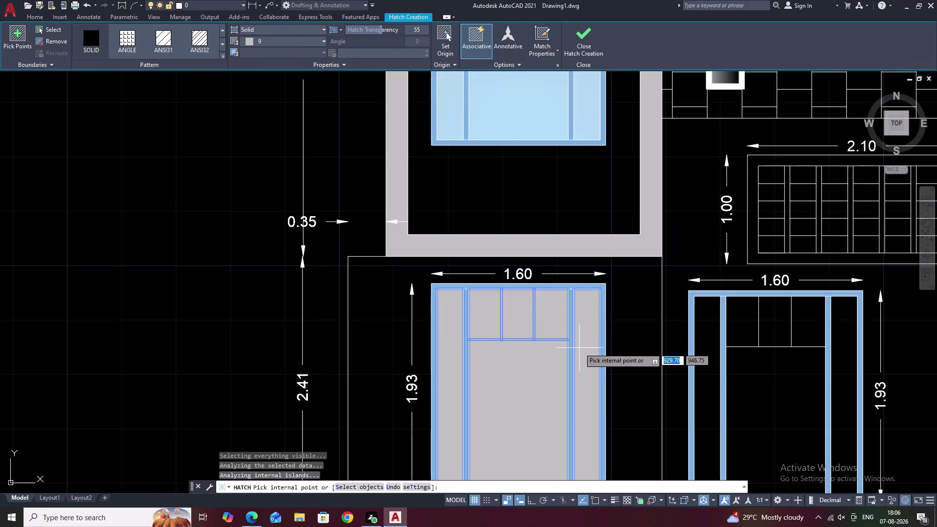
Hatch the lower right window's main pane, top panes and both side strips.
scroll(down, 3)
middle_drag(700, 373, 530, 353)
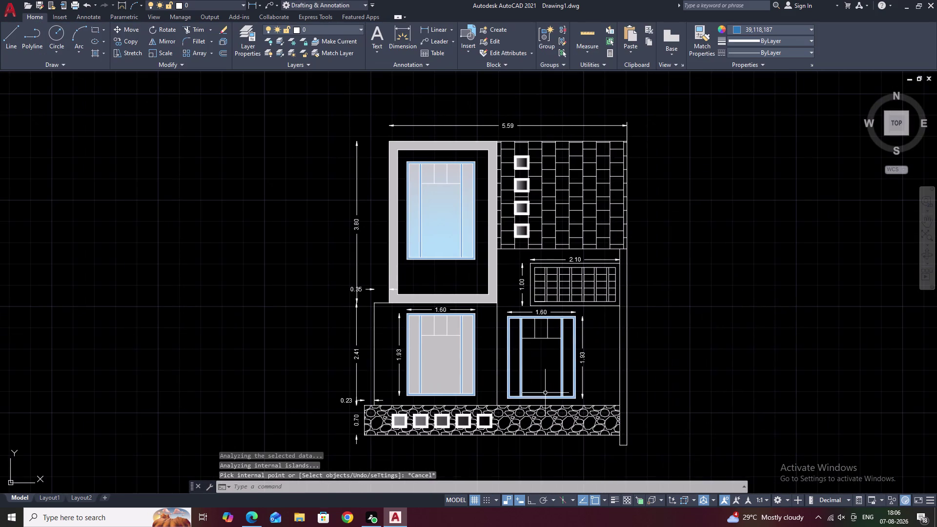
key(space)
scroll(up, 3)
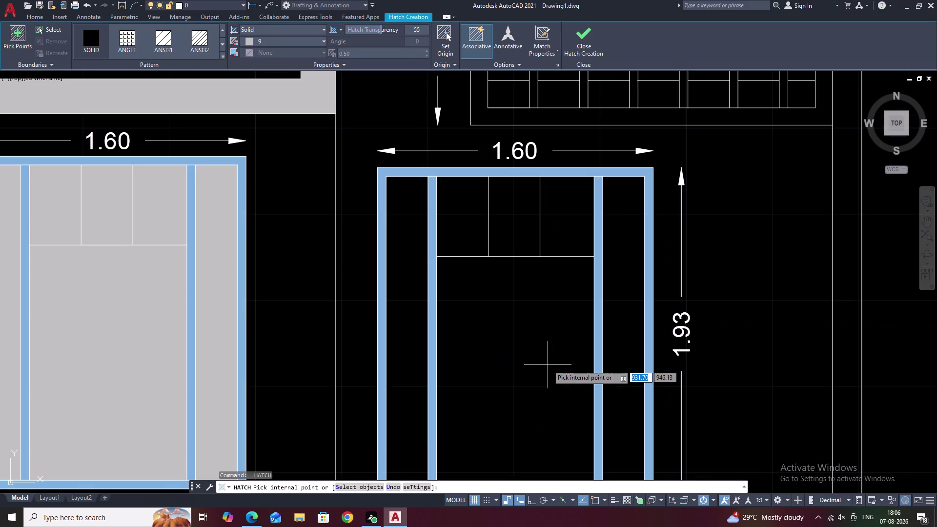
click(539, 366)
click(621, 328)
click(581, 221)
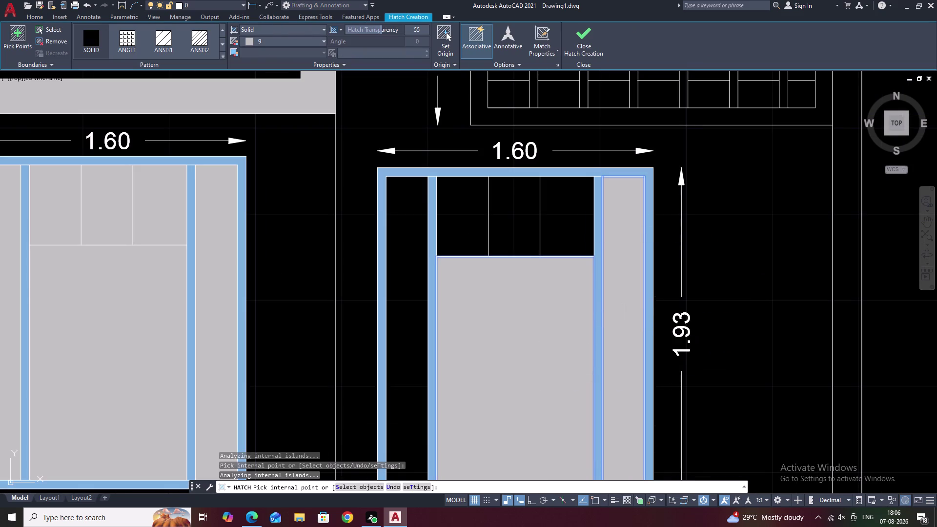
click(518, 220)
click(457, 221)
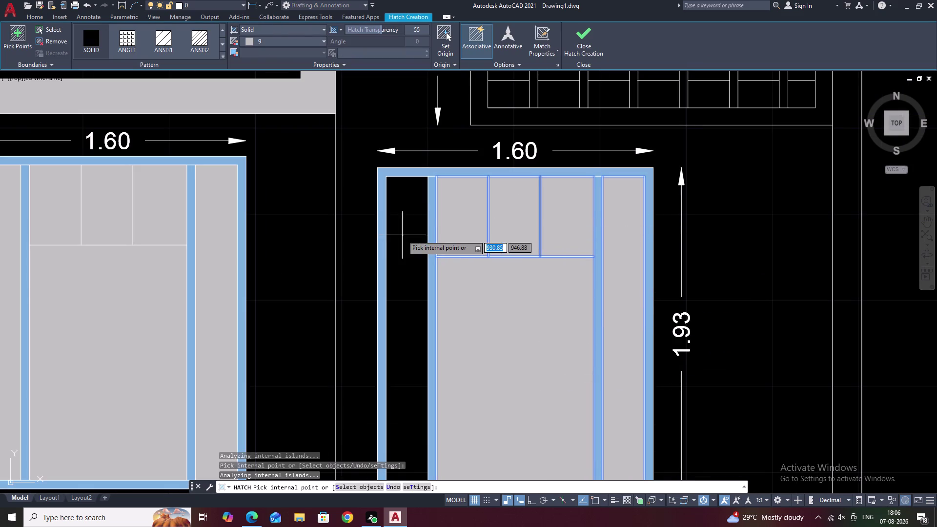
click(402, 235)
key(Escape)
Recentre the whole front elevation in view and launch HATCH with H.
scroll(down, 3)
key(Escape)
scroll(down, 3)
middle_drag(559, 277, 558, 325)
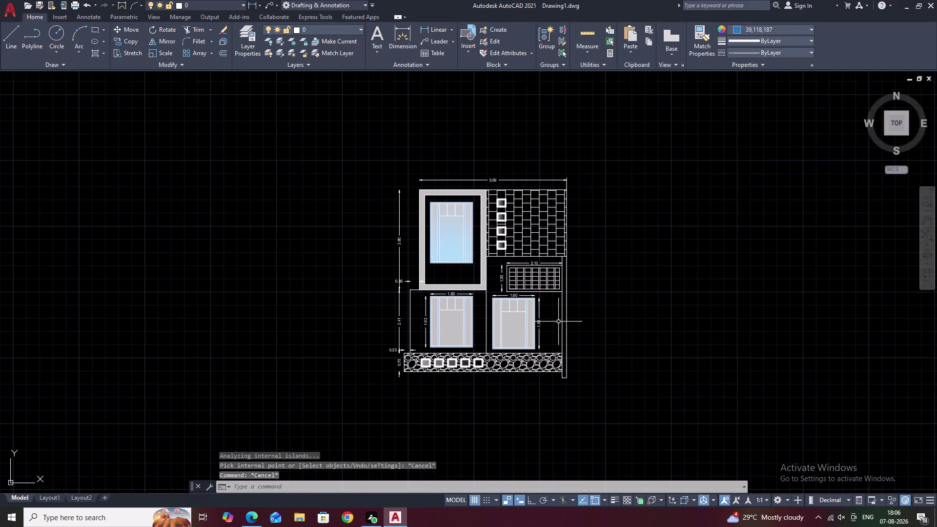
scroll(up, 3)
middle_drag(528, 254, 559, 222)
middle_drag(645, 334, 642, 290)
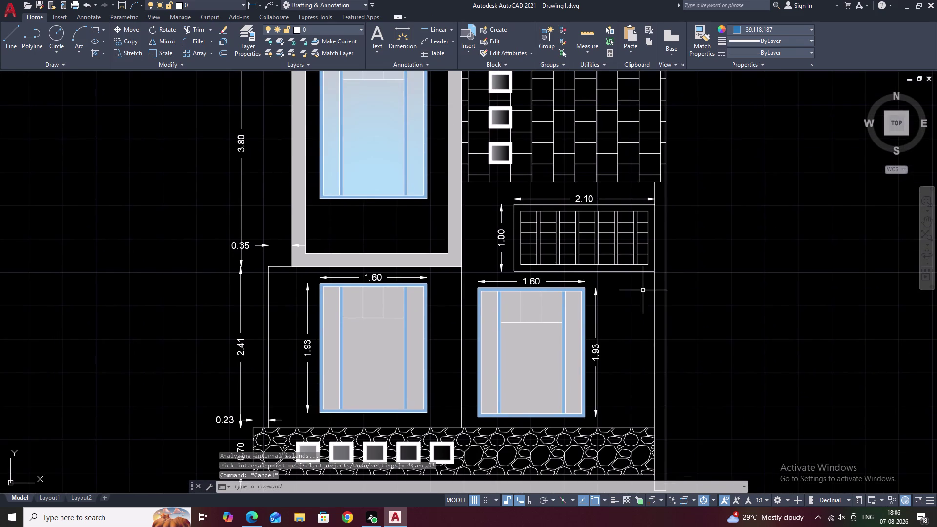
middle_drag(643, 290, 648, 270)
scroll(down, 3)
middle_drag(649, 269, 613, 302)
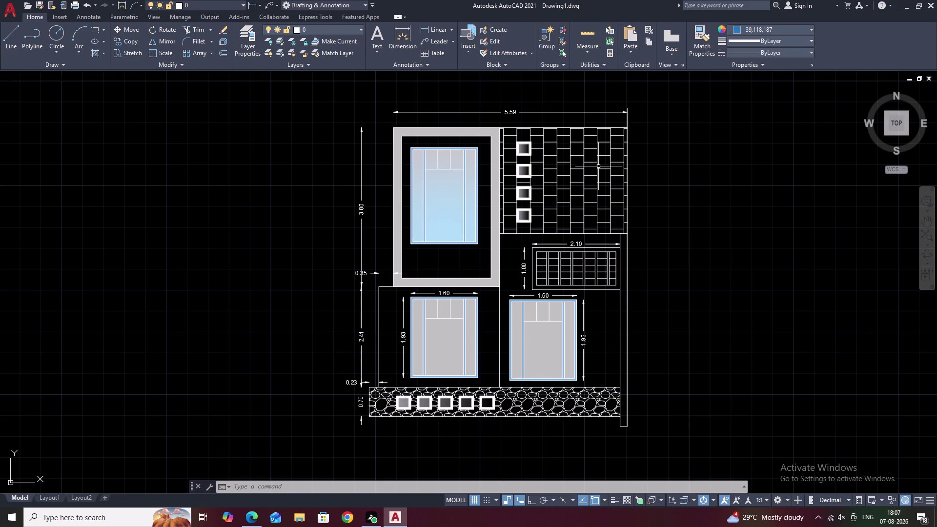
text(H)
key(space)
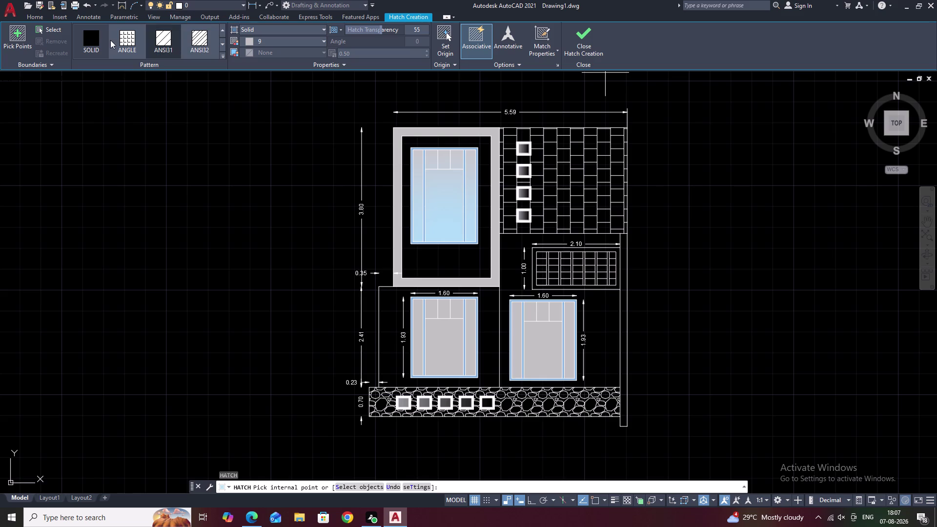
click(88, 39)
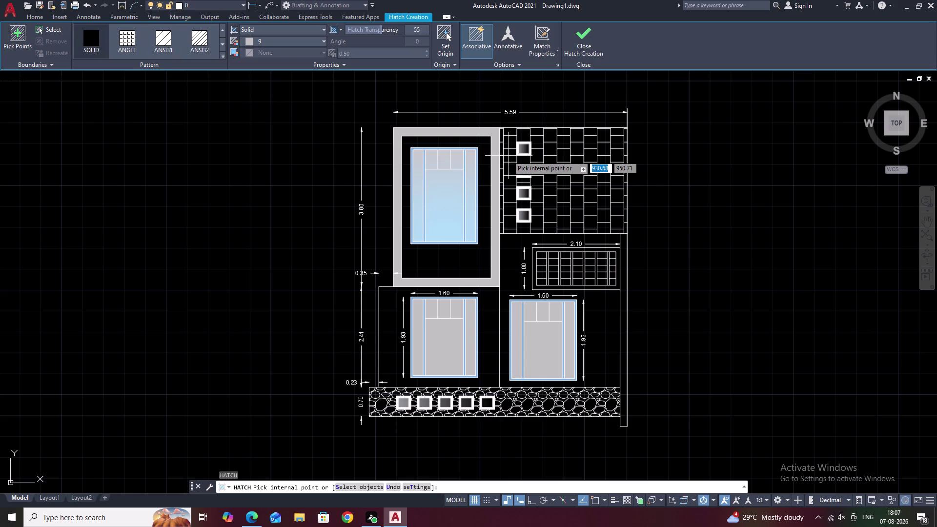
scroll(up, 3)
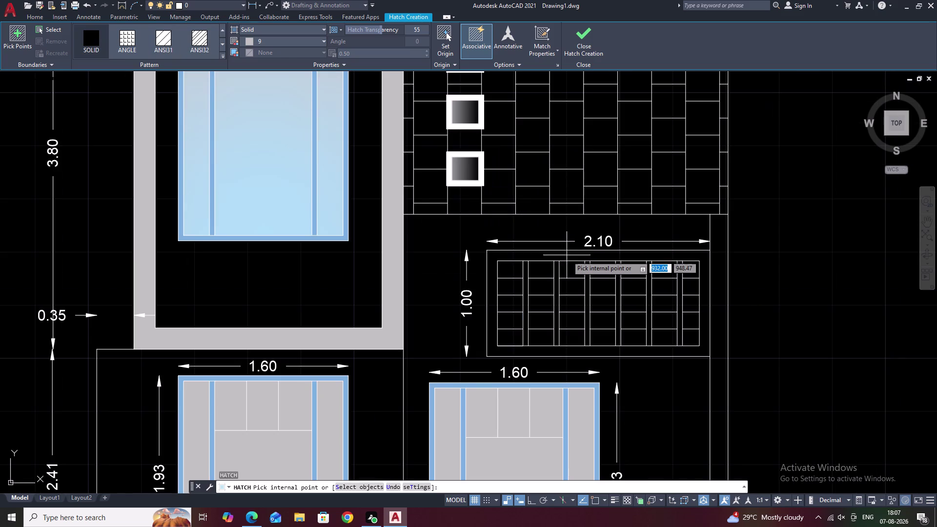
click(568, 255)
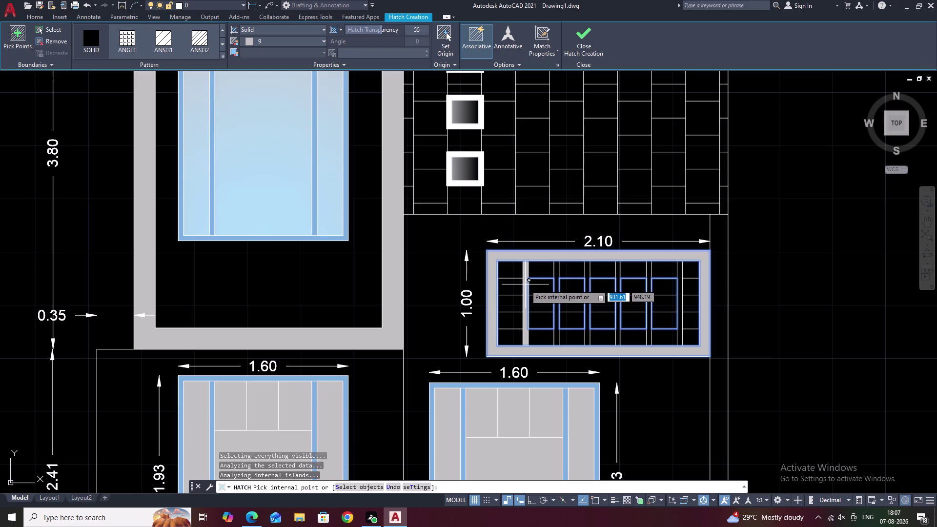
click(525, 285)
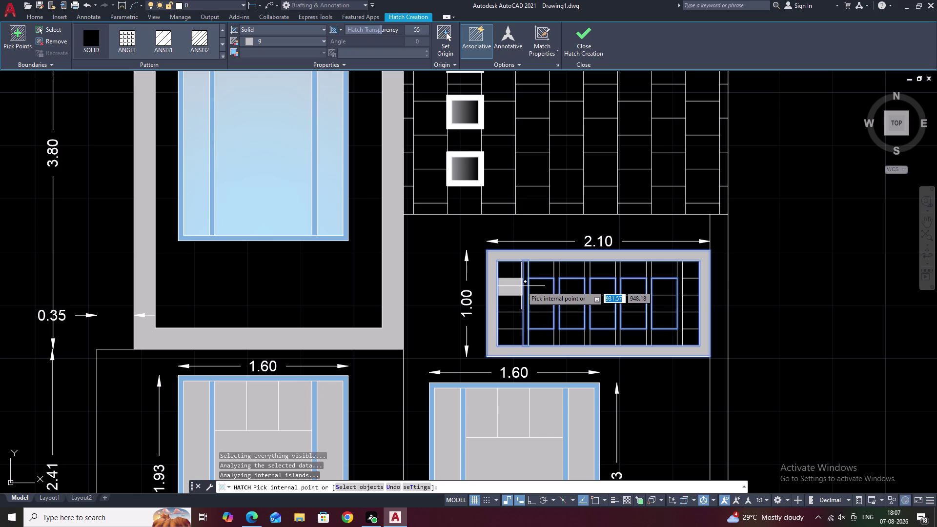
click(526, 286)
key(Escape)
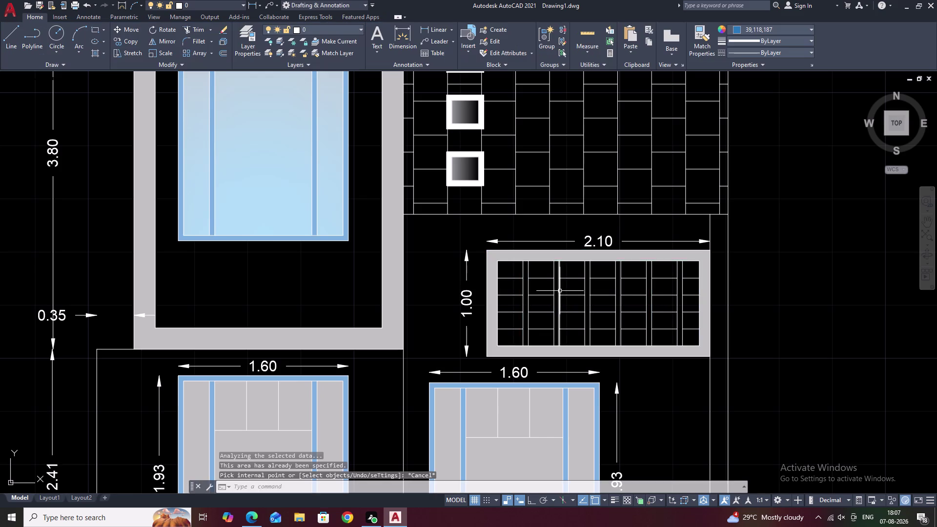
Extend the window's vertical grid lines up and down to its frame.
scroll(up, 3)
text(EX)
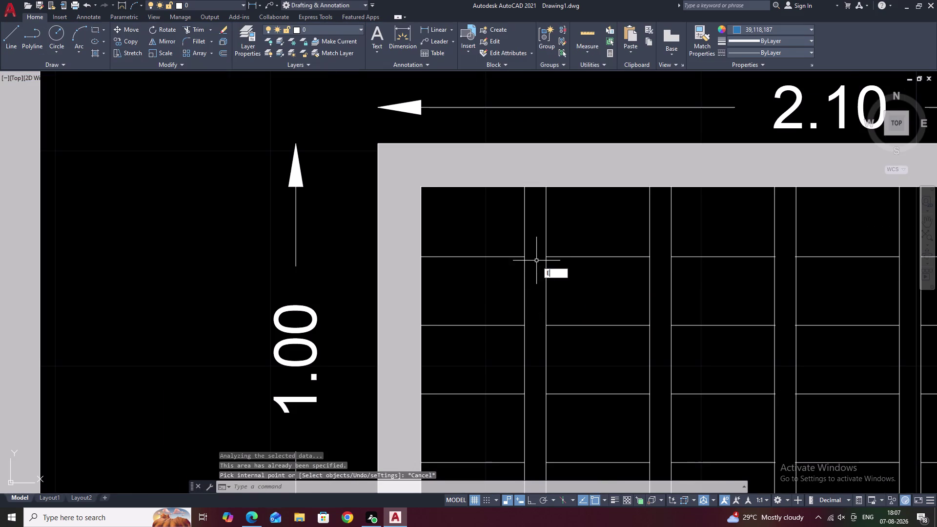
key(space)
click(524, 222)
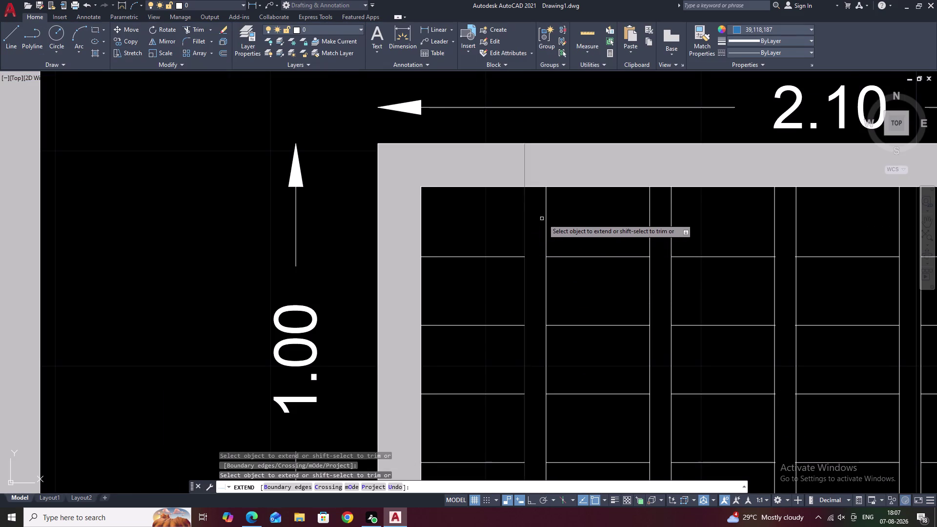
click(544, 217)
middle_drag(539, 244, 567, 54)
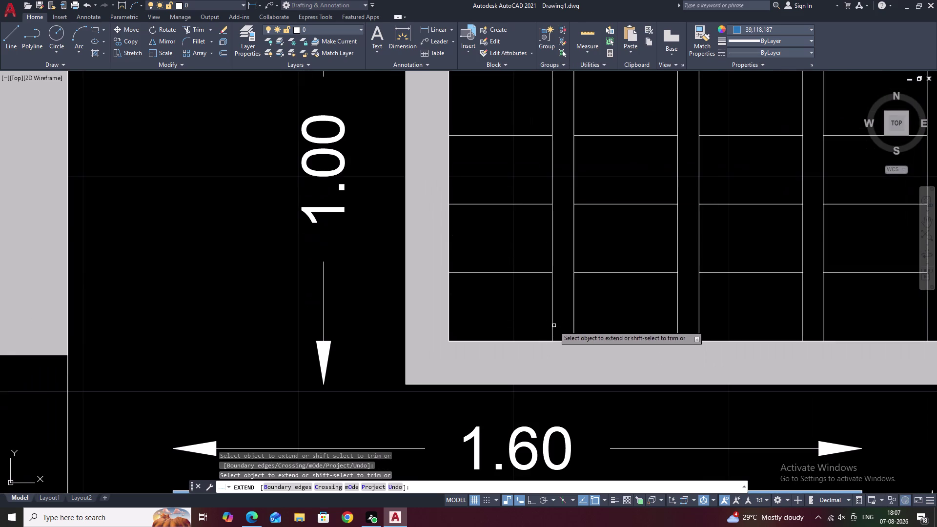
click(554, 325)
click(575, 314)
key(Escape)
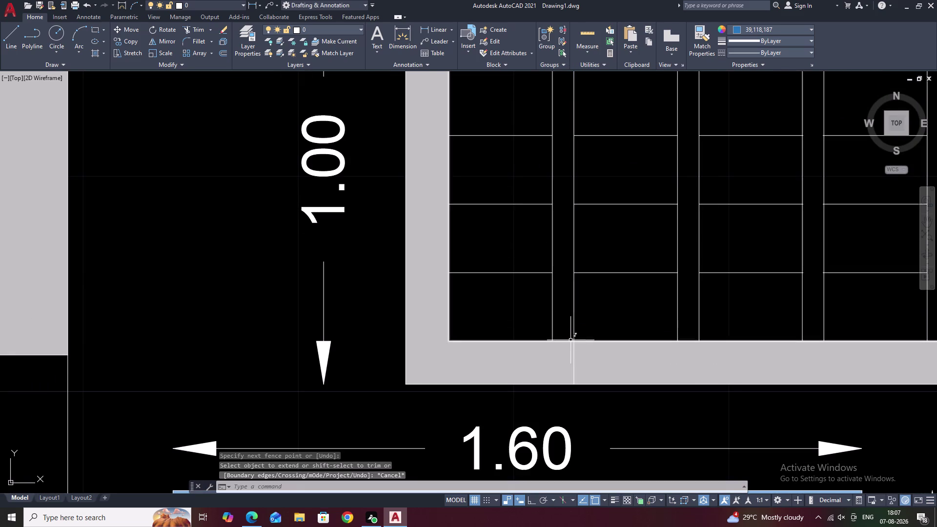
Trim a line end inside the bottom frame, then abandon a fence trim.
text(TR)
key(space)
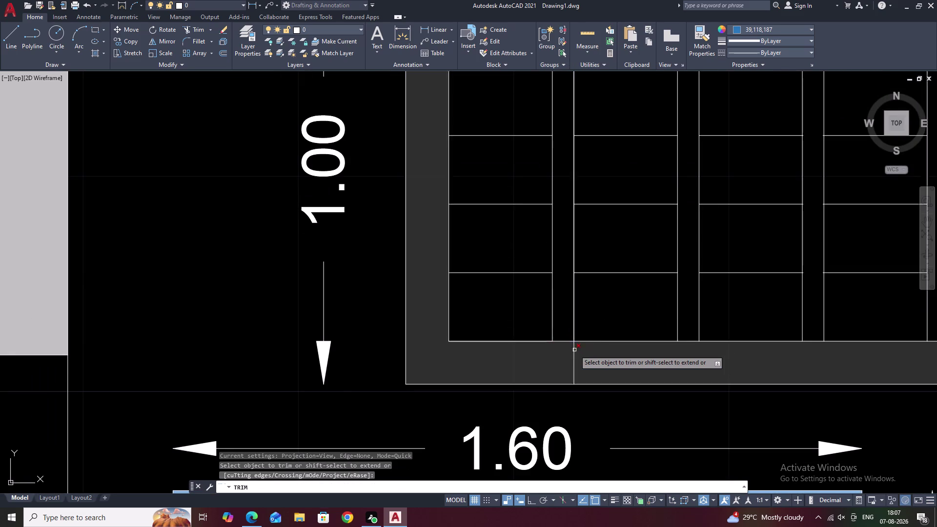
click(573, 351)
right_click(573, 351)
middle_drag(584, 312, 583, 380)
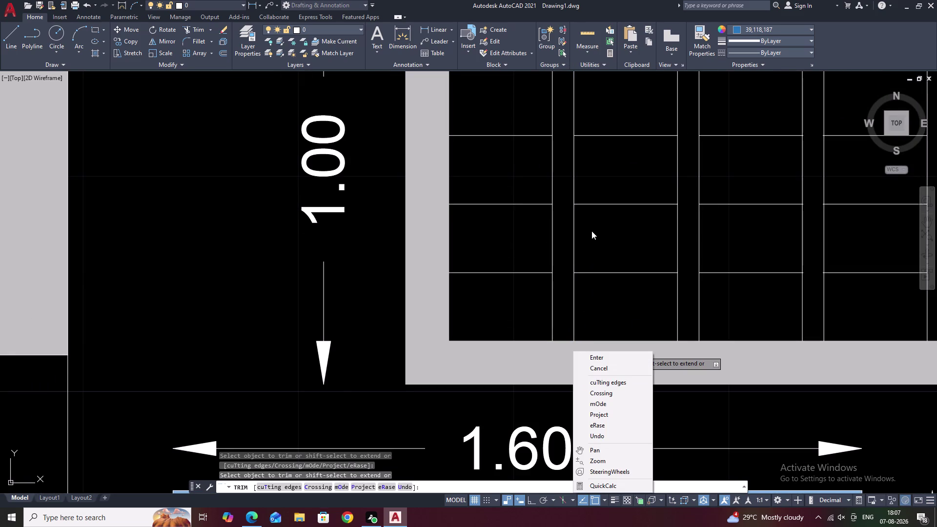
click(636, 319)
middle_drag(624, 280, 623, 421)
middle_drag(618, 209, 611, 316)
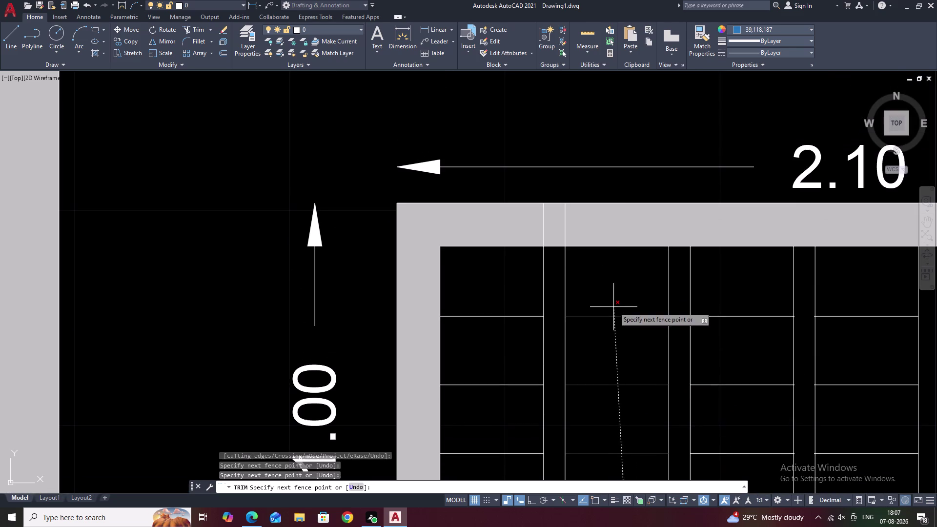
key(ctrl+z)
scroll(down, 3)
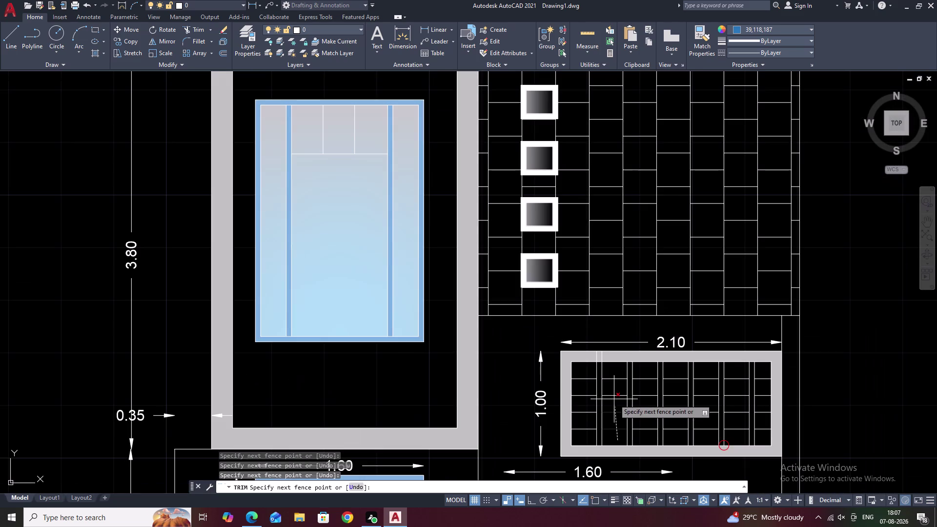
key(Escape)
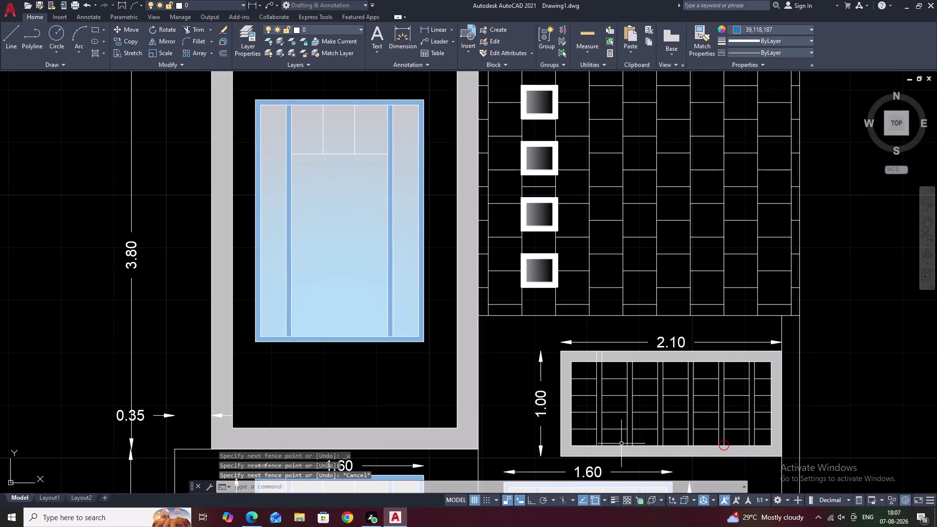
Trim the two stray line segments inside the window's top frame.
middle_drag(614, 403, 611, 387)
scroll(up, 3)
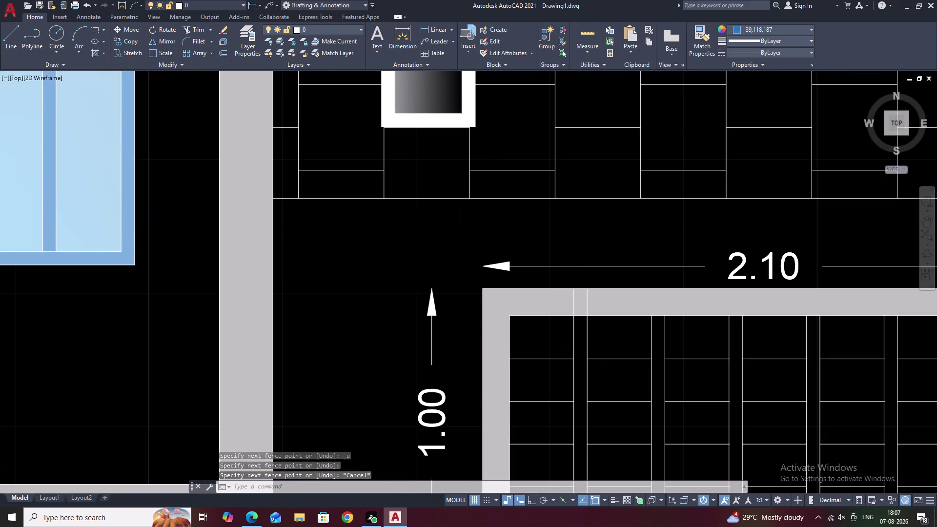
text(TR)
key(space)
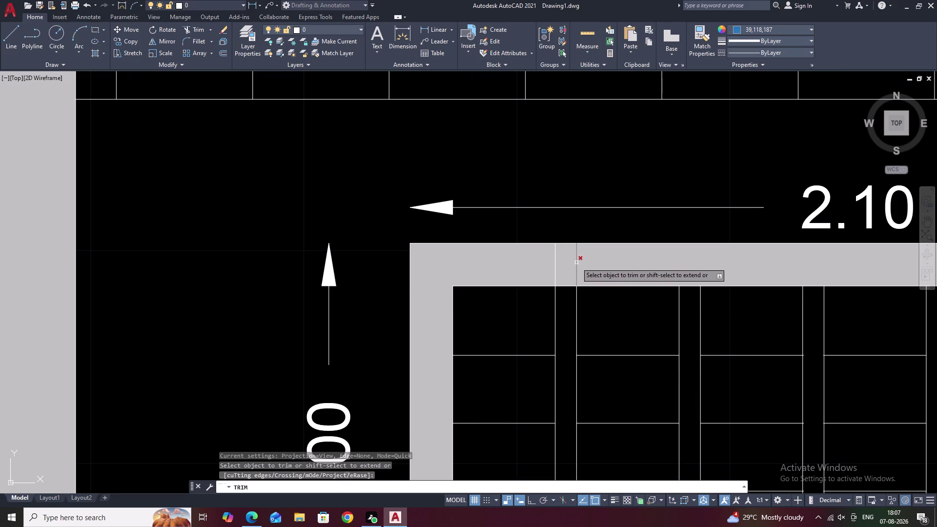
click(576, 264)
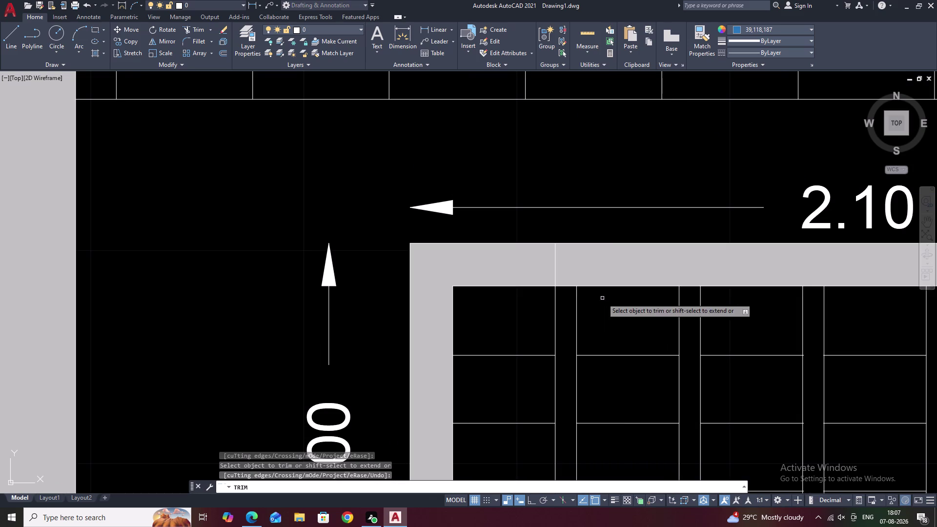
click(554, 267)
key(Escape)
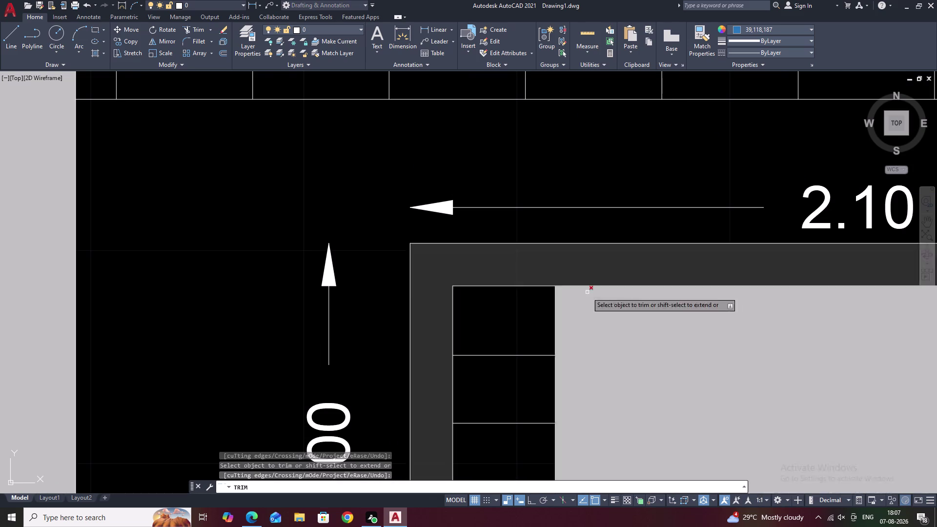
scroll(down, 3)
middle_drag(614, 345, 616, 319)
key(space)
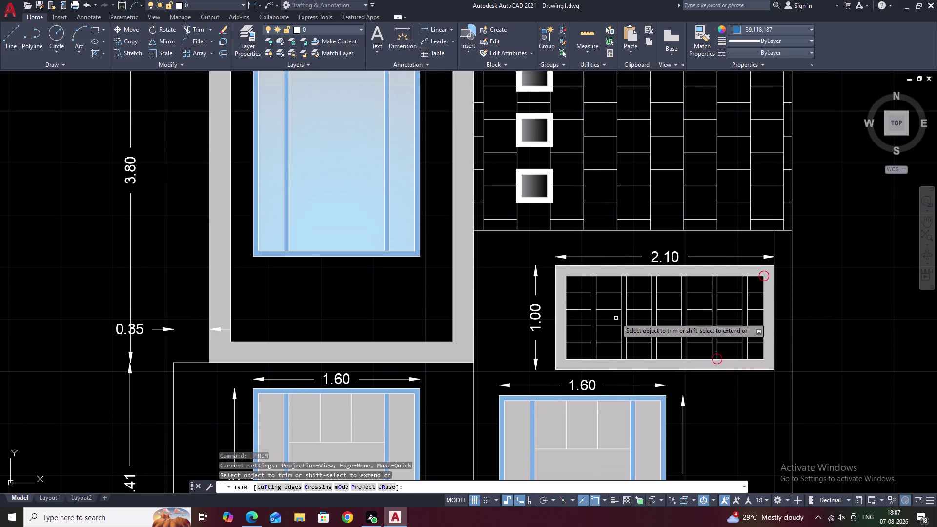
Start a hatch with H and cancel it.
text(H)
key(space)
key(Escape)
key(Escape)
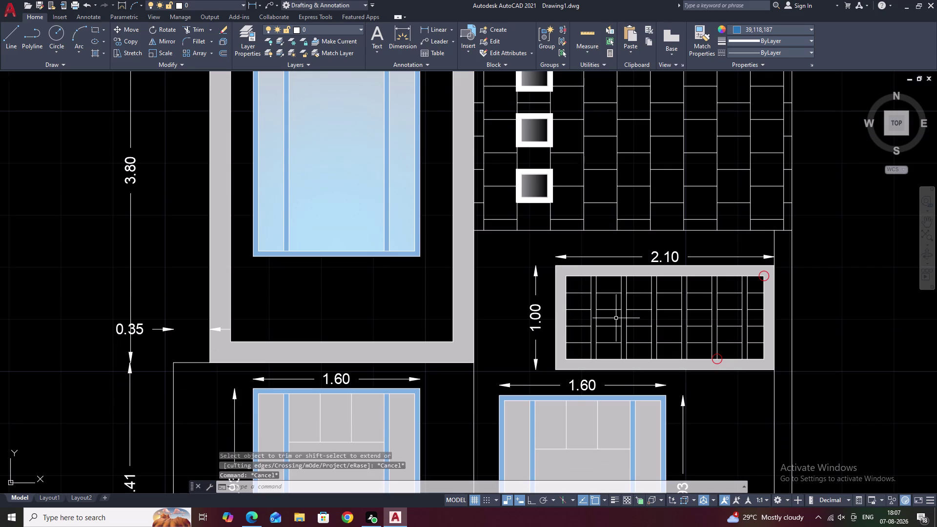
Cancel a hatch begun in the window grid and reframe the elevation.
text(H)
key(space)
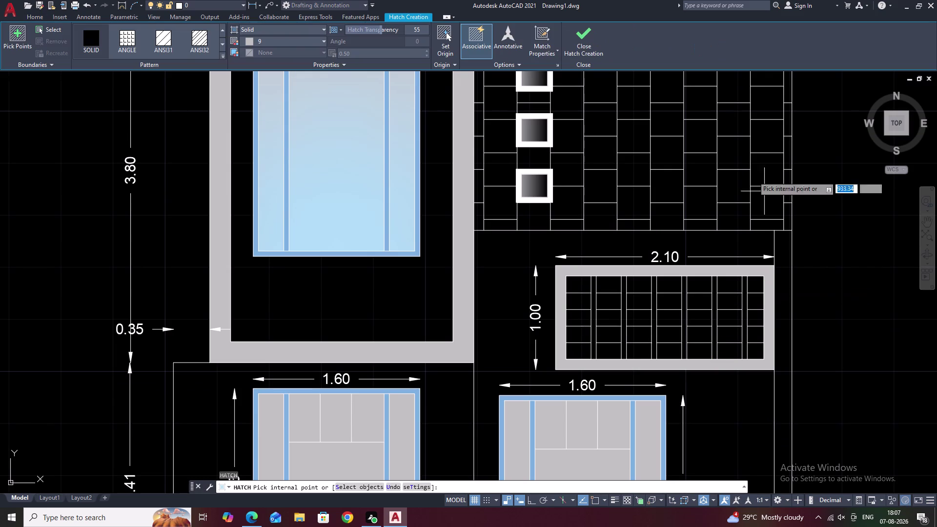
click(87, 35)
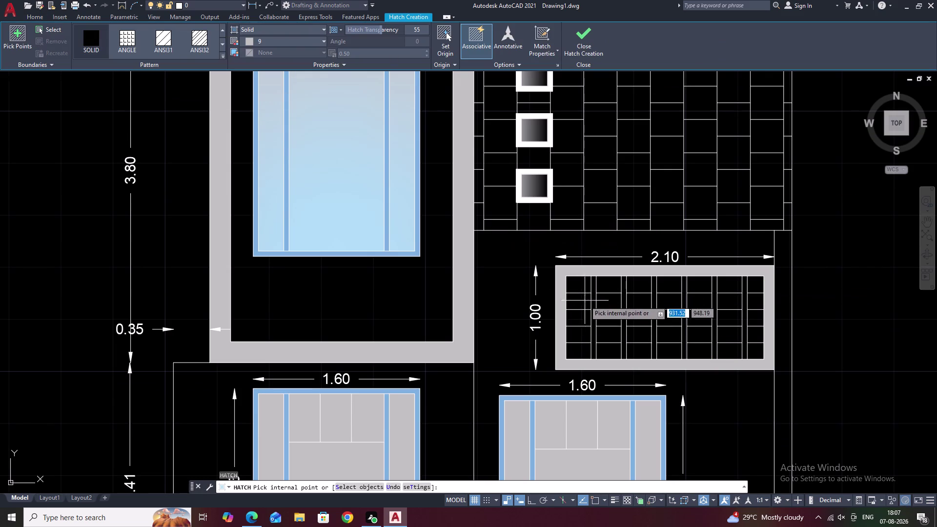
click(595, 313)
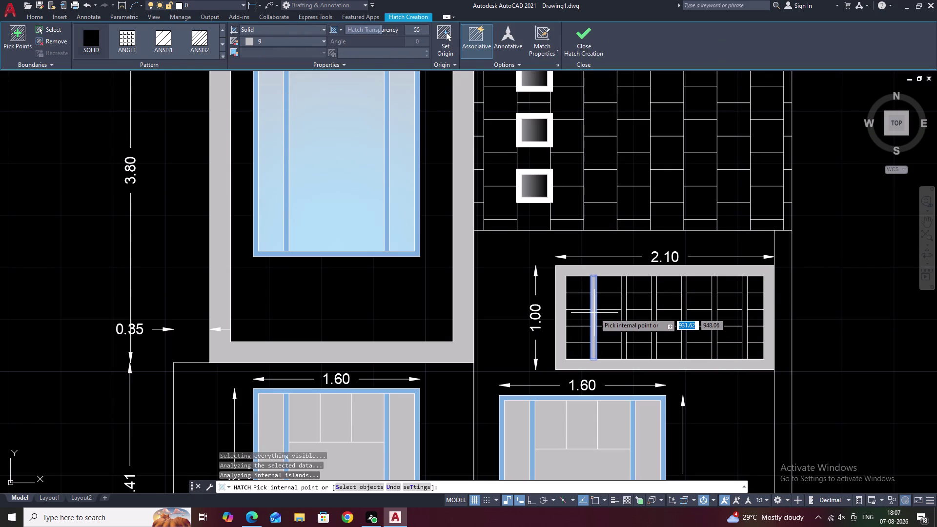
key(Escape)
scroll(down, 3)
middle_drag(827, 347, 665, 295)
middle_drag(697, 313, 667, 284)
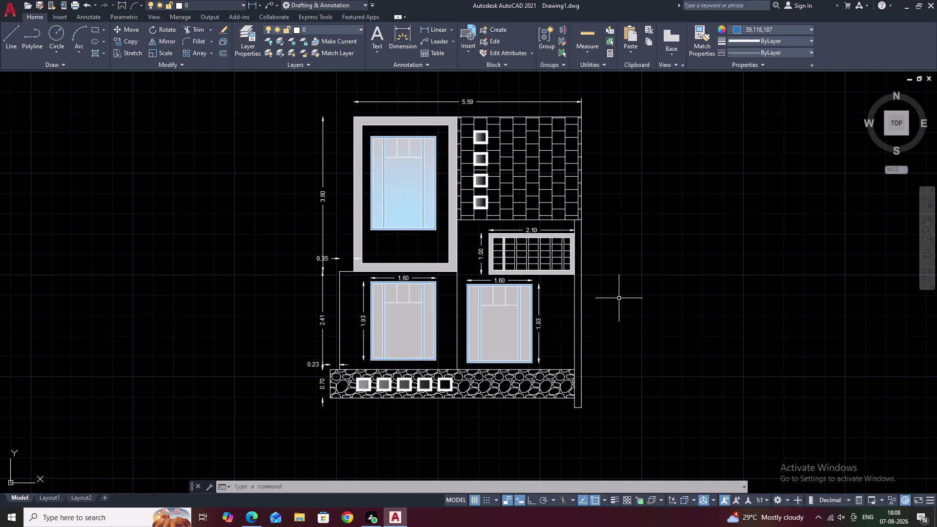
Erase the grey fills from the right and left lower windows.
click(497, 336)
text(E)
key(space)
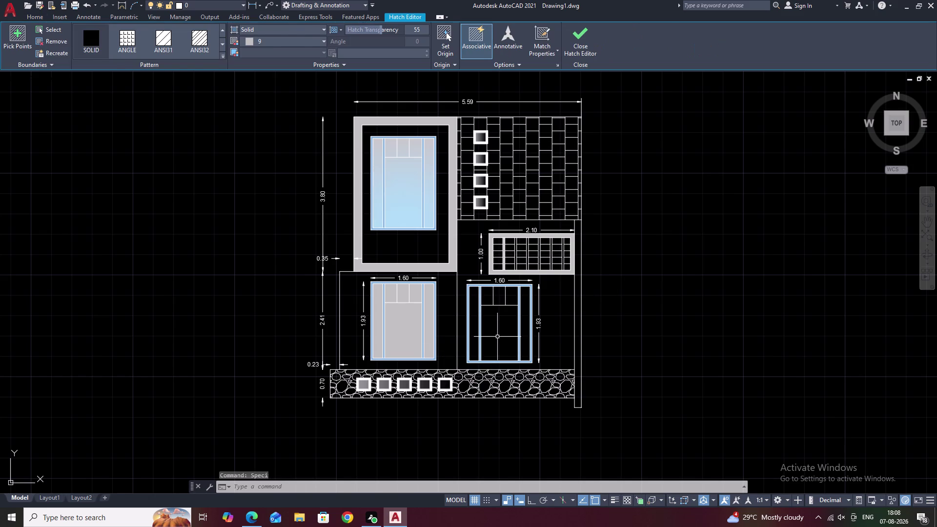
click(410, 329)
text(E)
key(space)
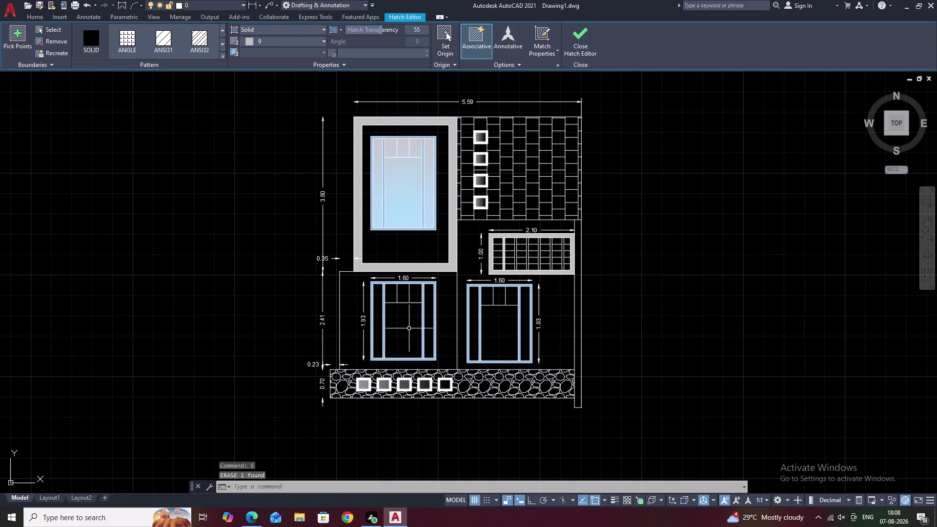
Start a fresh hatch with H.
key(g)
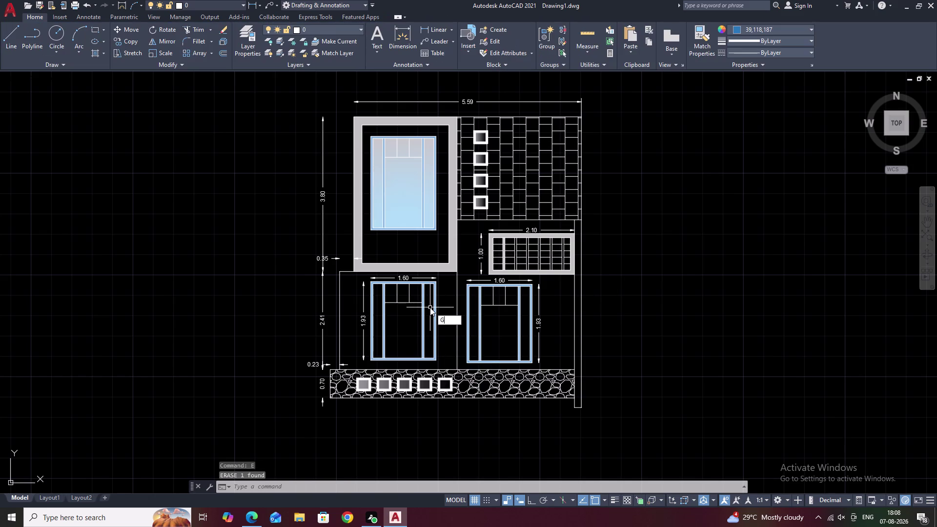
key(Escape)
text(H)
key(space)
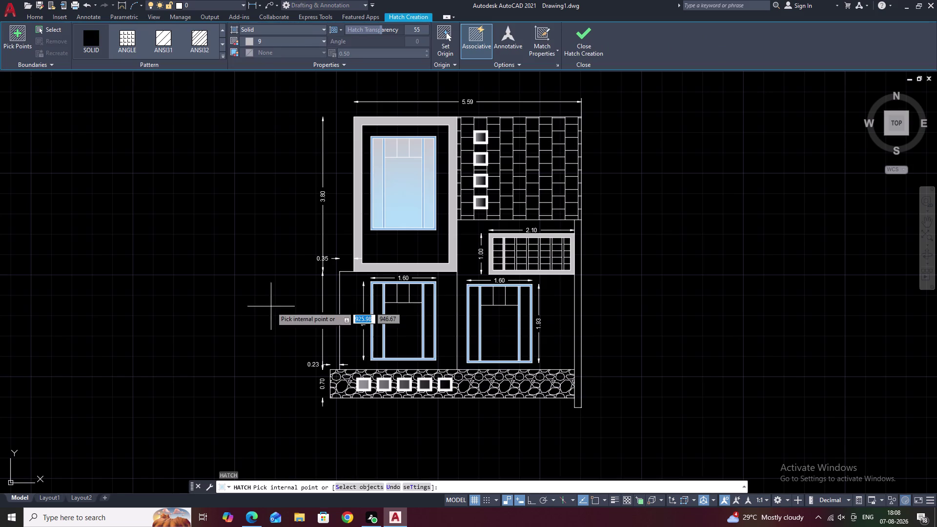
Switch the hatch to Gradient and fill every pane of the right lower window.
click(273, 31)
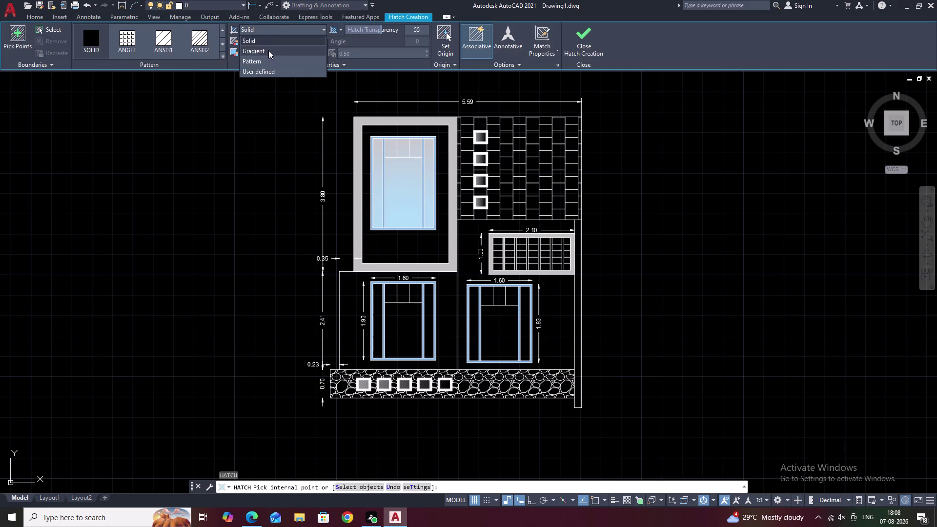
click(268, 50)
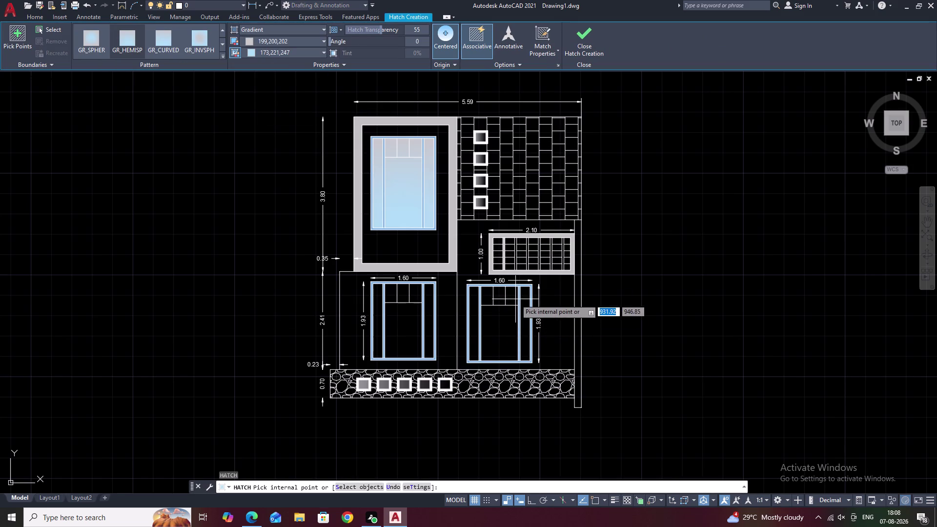
scroll(up, 3)
click(491, 382)
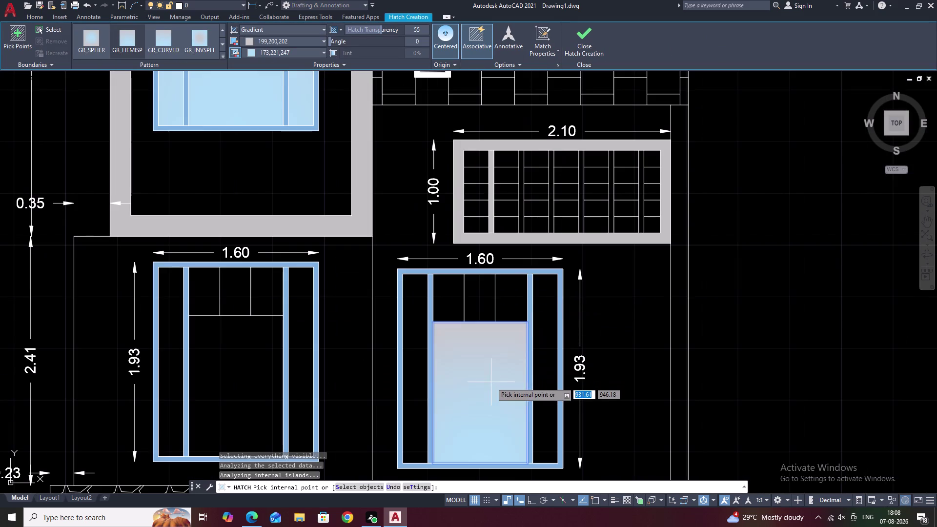
click(550, 360)
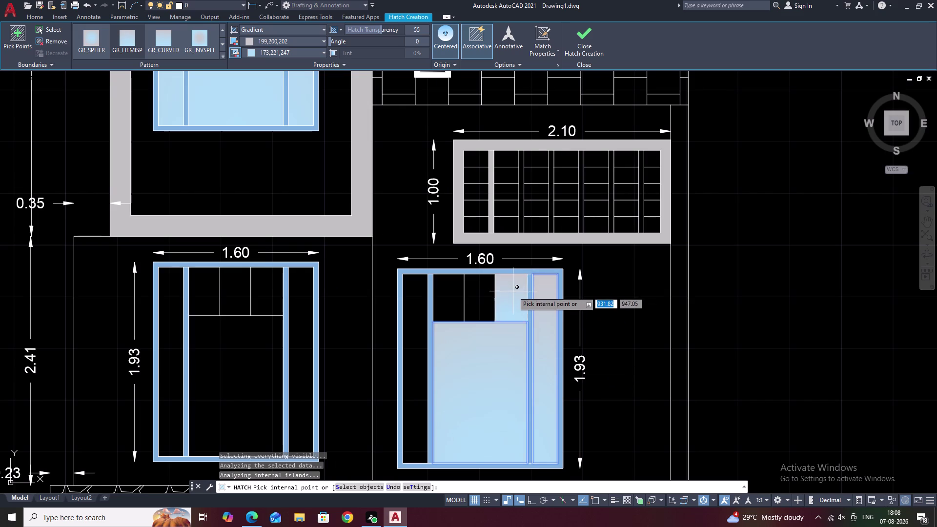
click(513, 291)
click(475, 295)
click(452, 299)
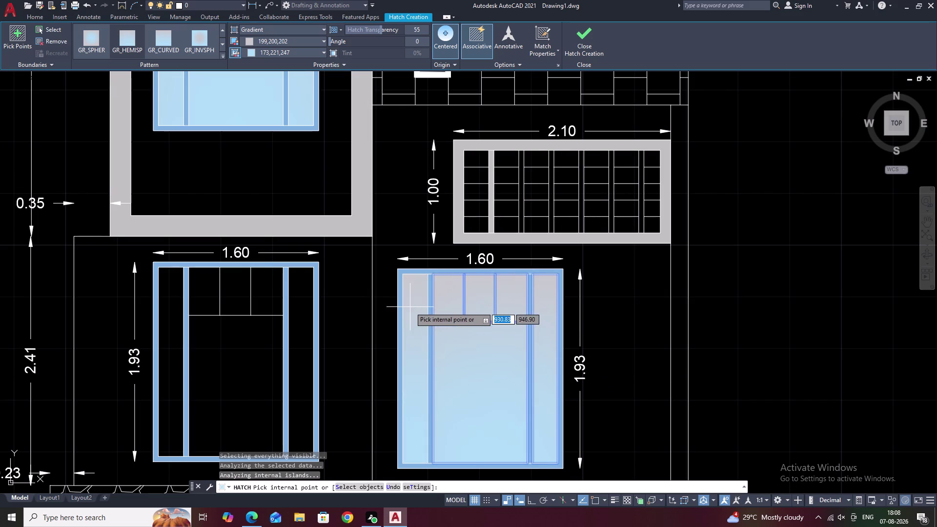
click(414, 307)
Fill every pane of the left lower window with the gradient and finish hatching.
middle_drag(372, 332, 454, 262)
click(326, 320)
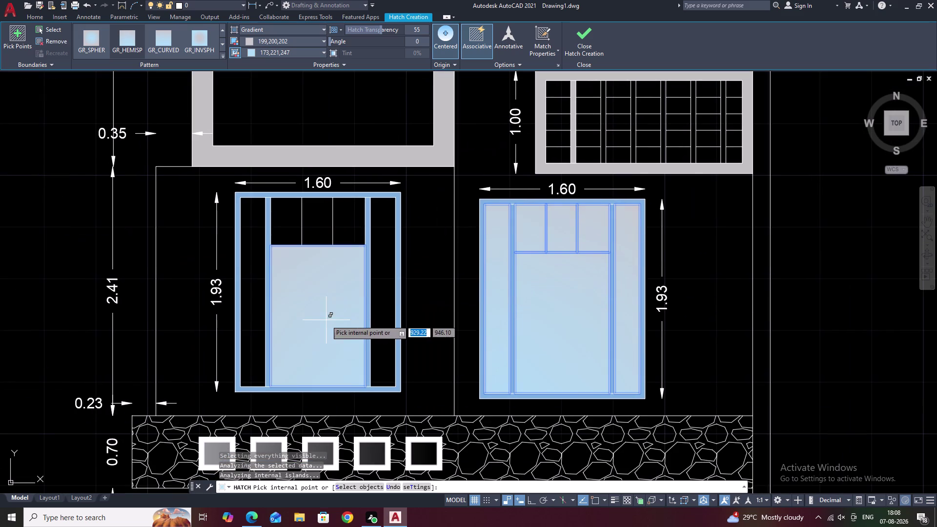
click(381, 317)
click(348, 224)
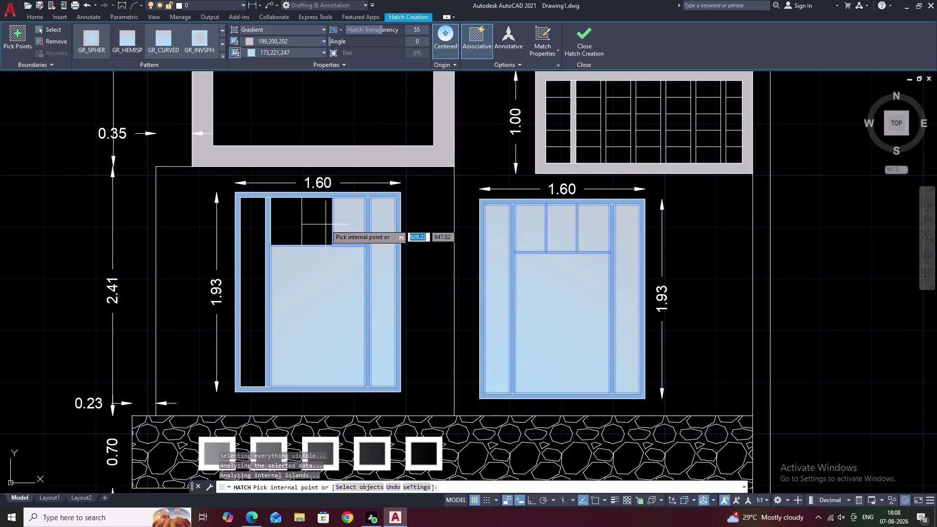
click(324, 224)
click(280, 220)
click(258, 235)
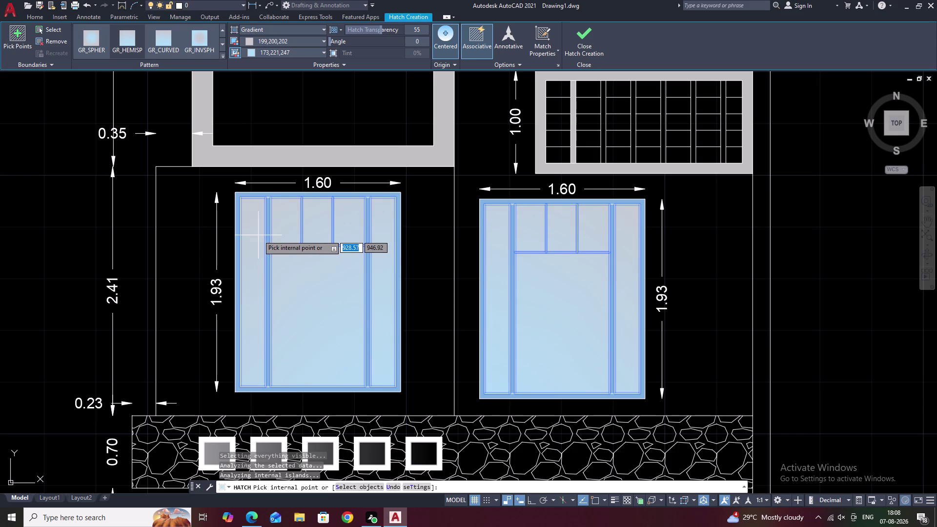
key(Escape)
scroll(down, 3)
middle_drag(588, 301, 586, 320)
middle_drag(623, 295, 634, 333)
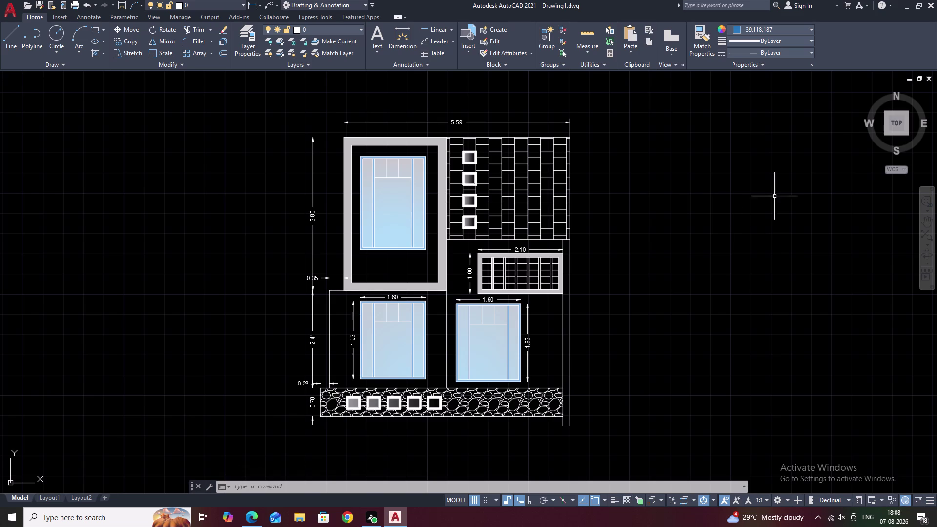
middle_drag(574, 445, 575, 398)
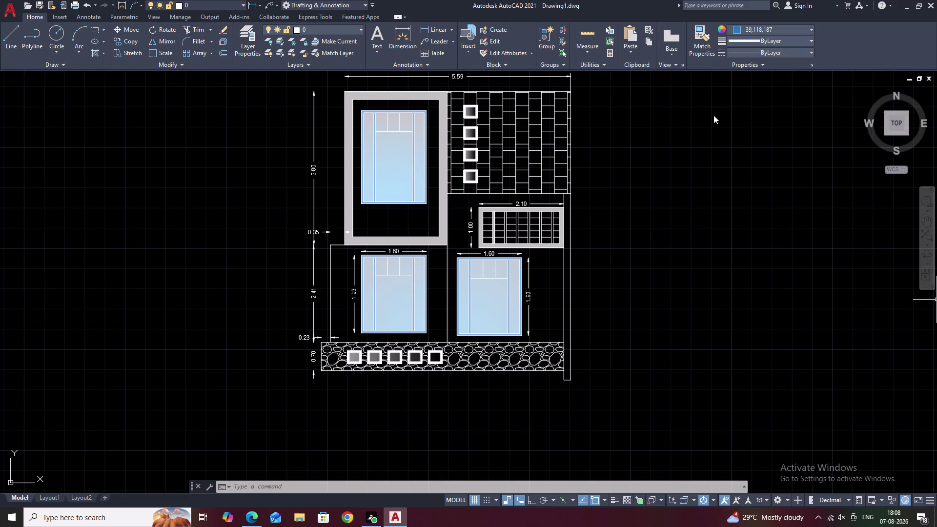
Abandon a linear dimension at the plinth's right corner and start OFFSET with O.
click(423, 30)
middle_drag(704, 341, 635, 213)
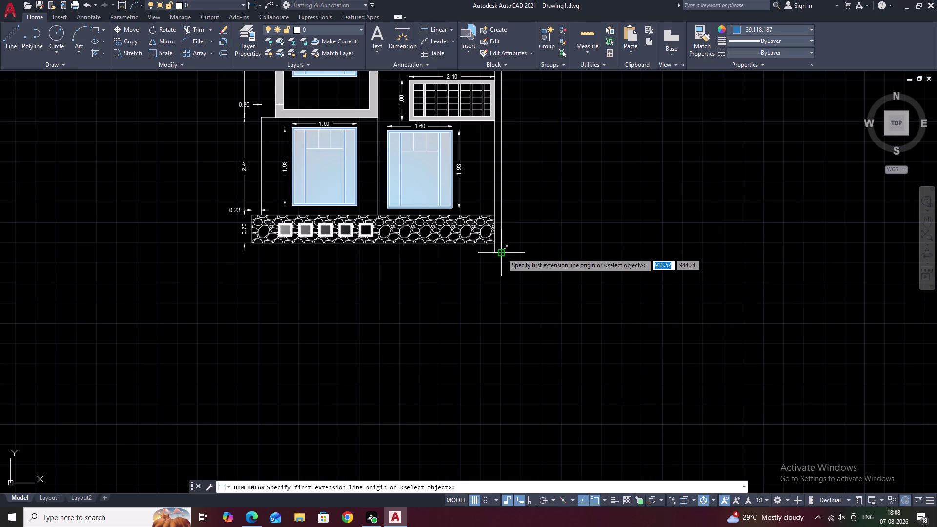
scroll(up, 3)
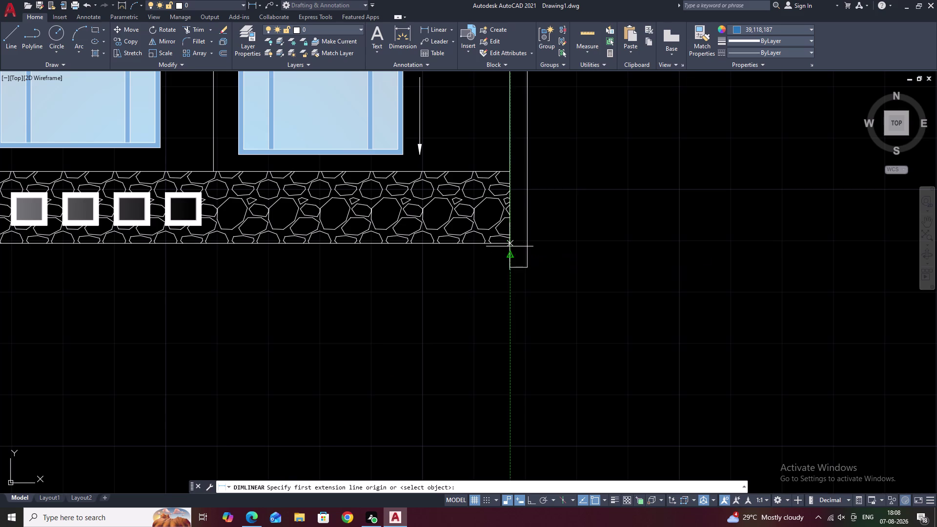
click(510, 246)
key(Escape)
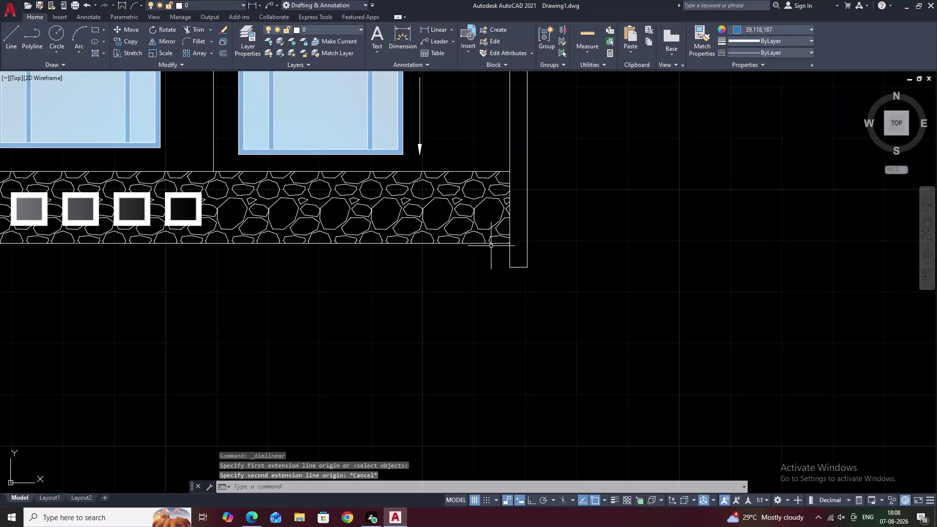
text(O)
key(space)
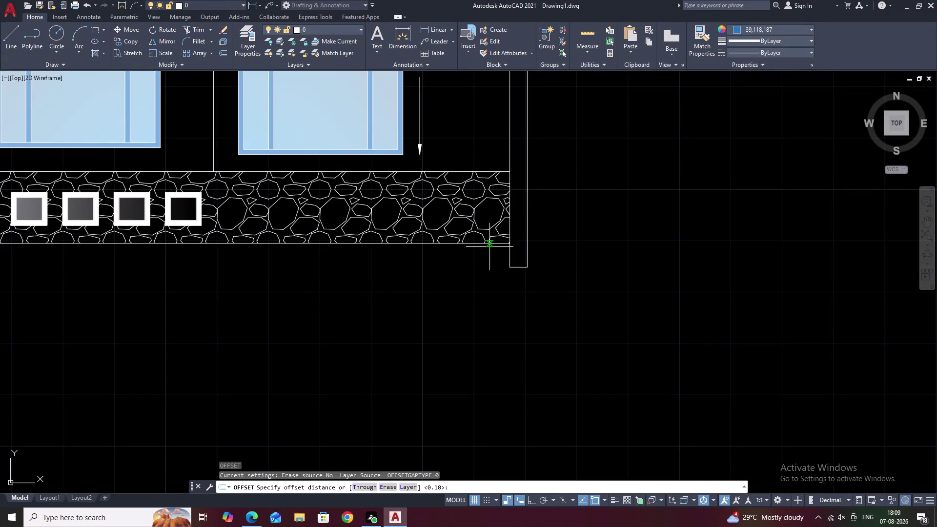
Offset the gravel strip's bottom line 0.17 downward.
key(period)
text(17)
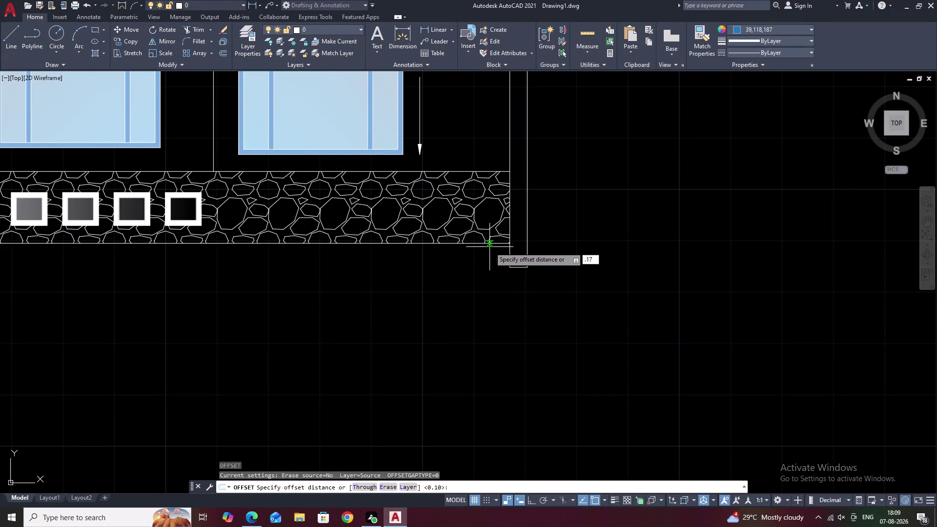
key(space)
click(474, 243)
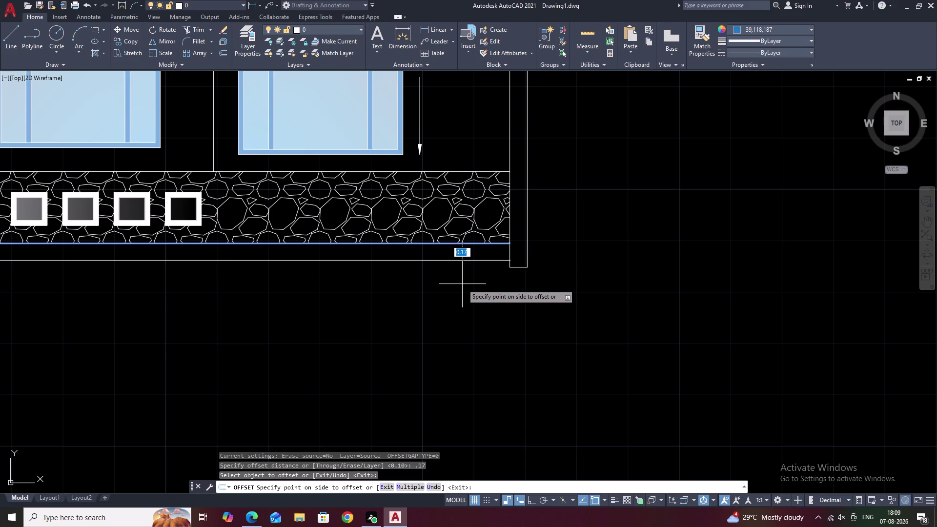
click(462, 284)
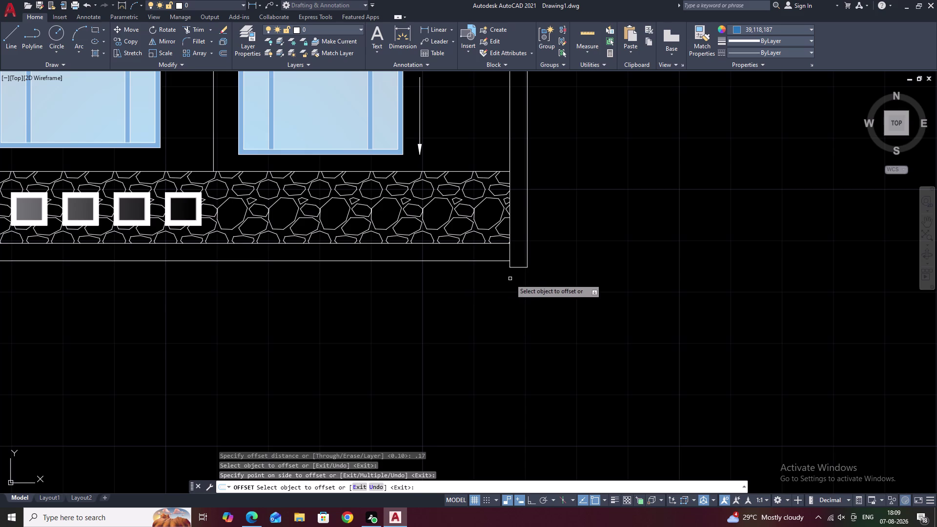
key(Escape)
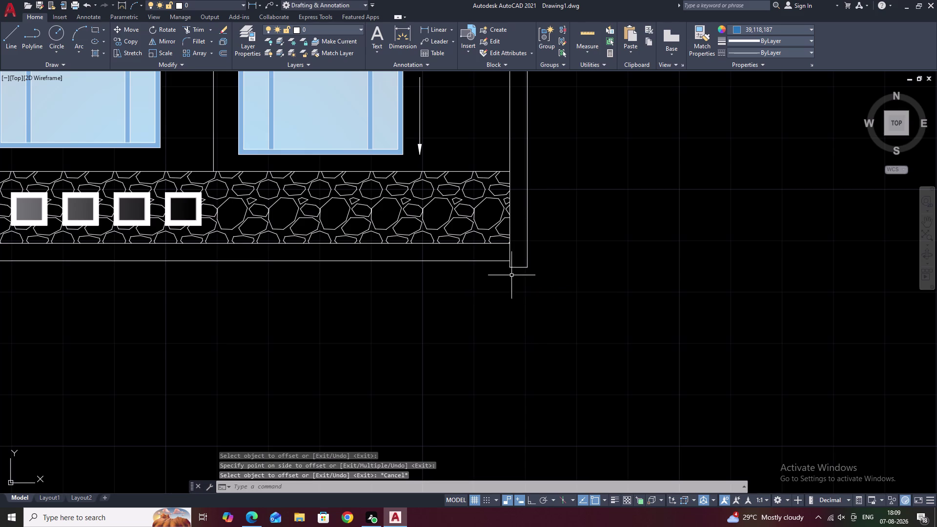
With Ortho on, stretch the inner right vertical edge line downward.
scroll(up, 3)
click(505, 260)
click(505, 262)
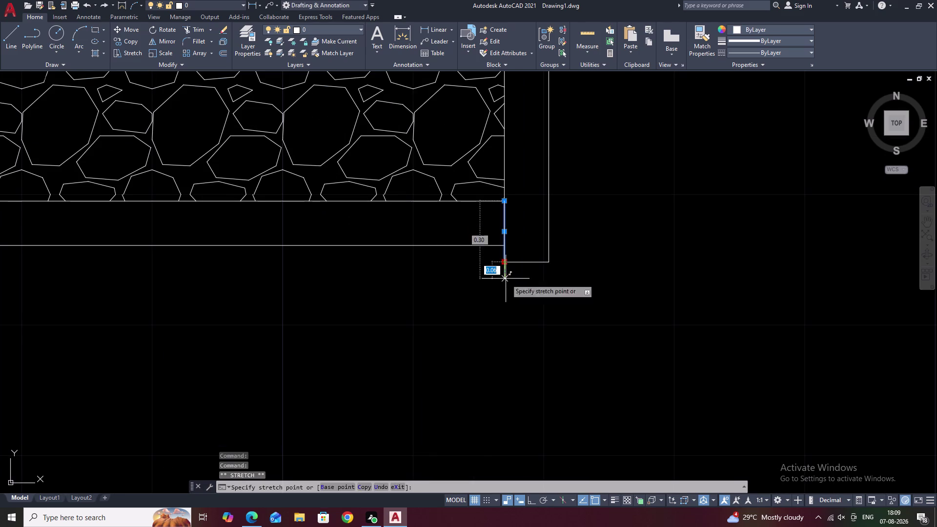
key(F8)
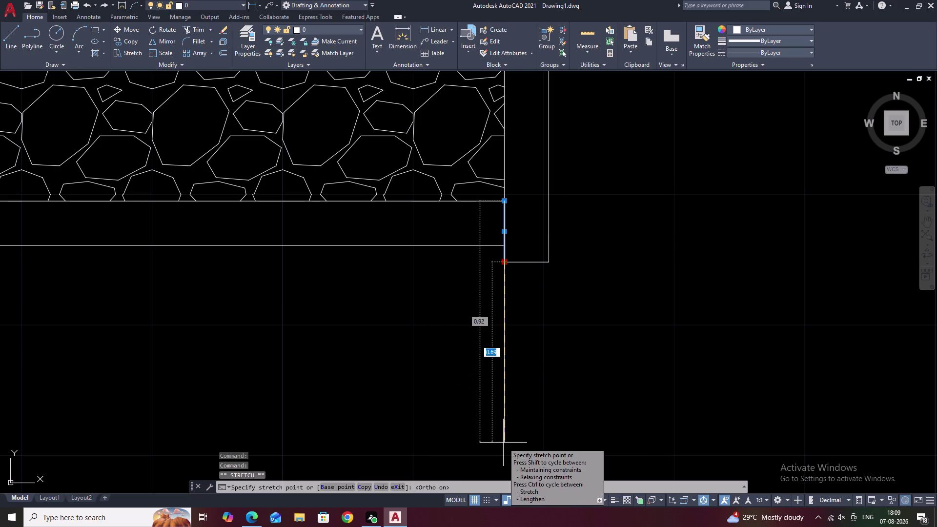
click(503, 442)
Stretch the outer right vertical edge line down to match the inner one.
click(549, 224)
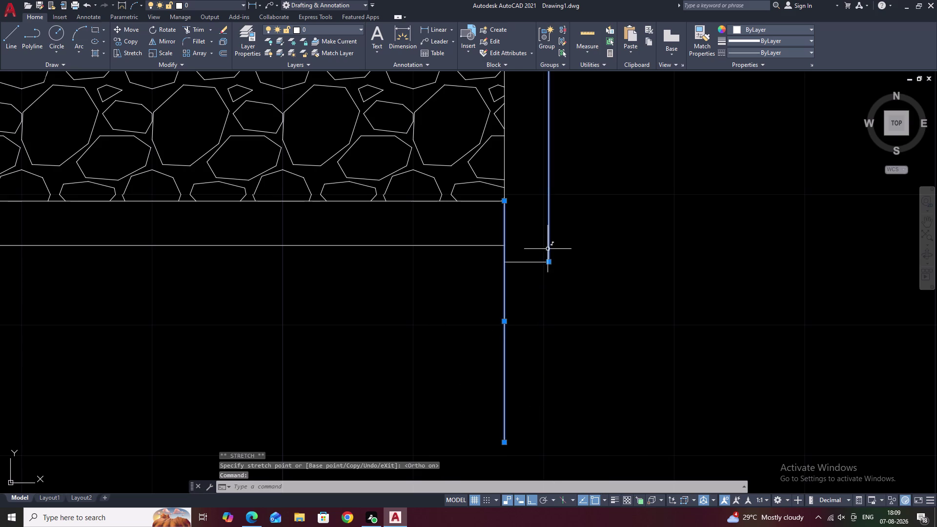
click(549, 262)
click(552, 443)
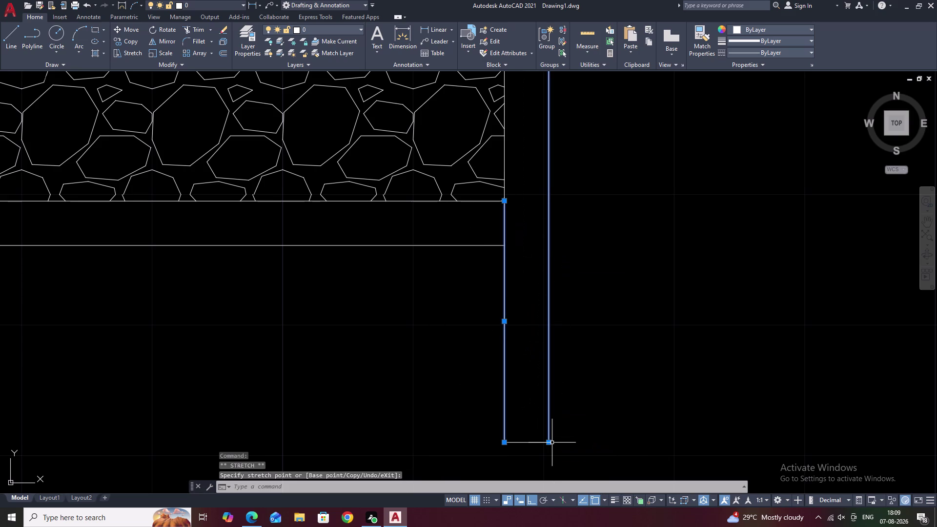
scroll(down, 3)
middle_drag(606, 379, 604, 286)
scroll(down, 3)
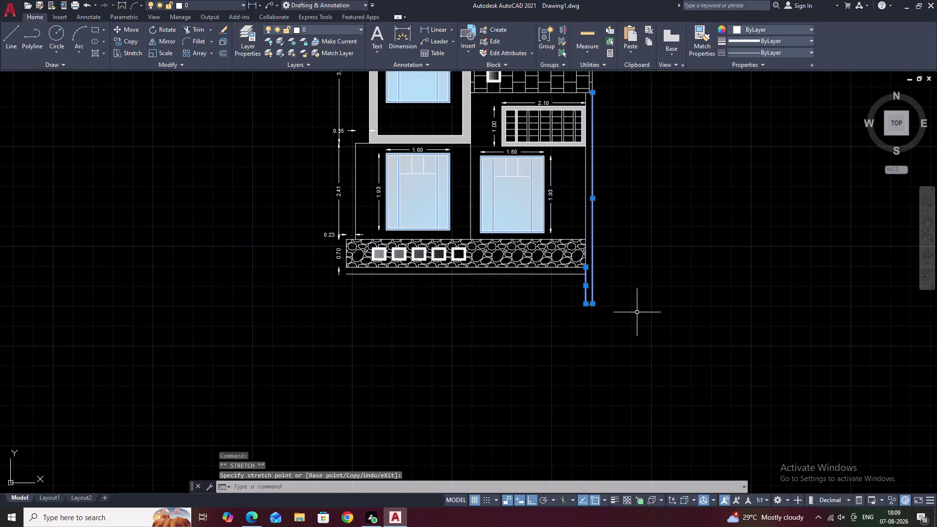
middle_drag(638, 304, 508, 364)
scroll(up, 3)
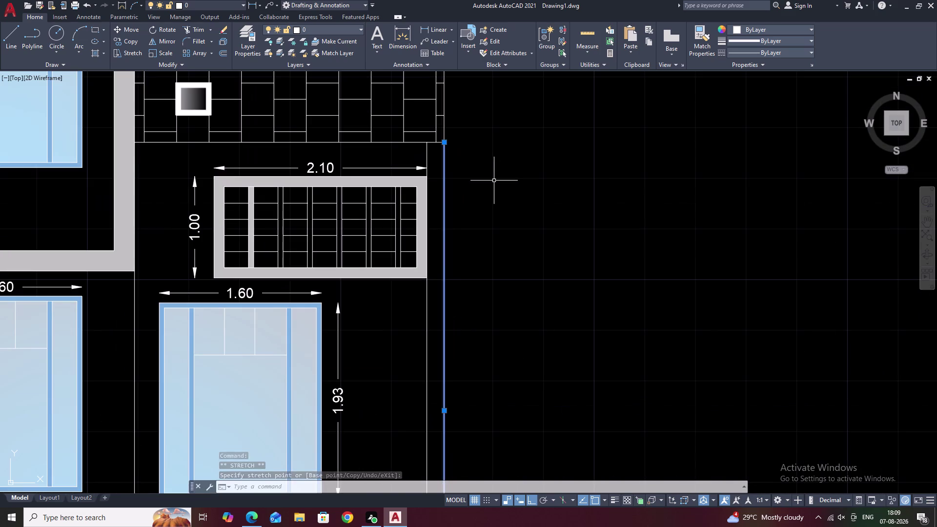
key(Escape)
middle_drag(475, 293, 486, 114)
middle_drag(492, 277, 512, 66)
middle_drag(493, 268, 499, 202)
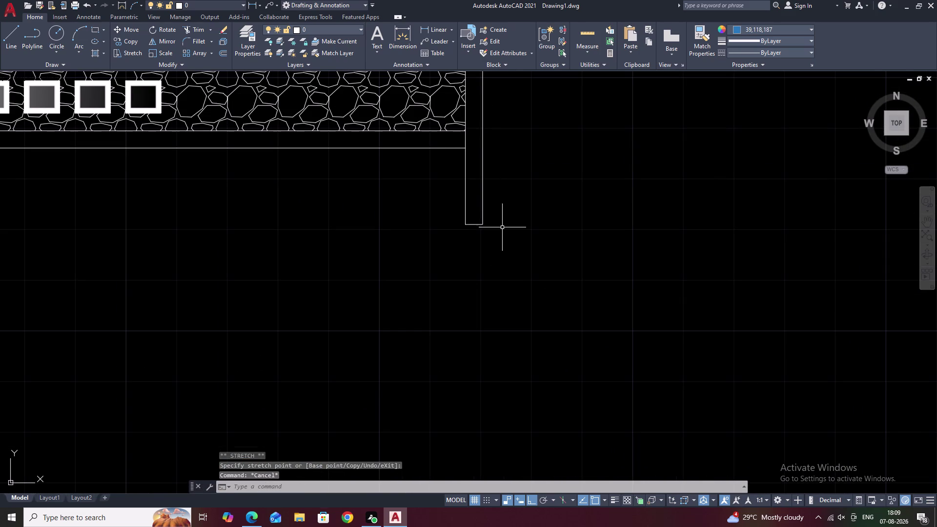
Start TRIM and trim the new line below the gravel strip at the right wall's inner line.
text(TR)
key(space)
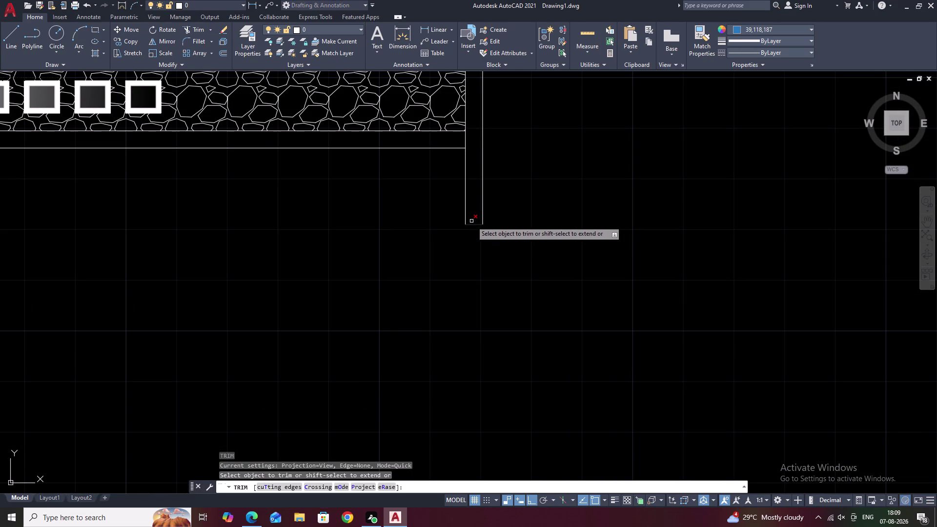
click(473, 223)
scroll(down, 3)
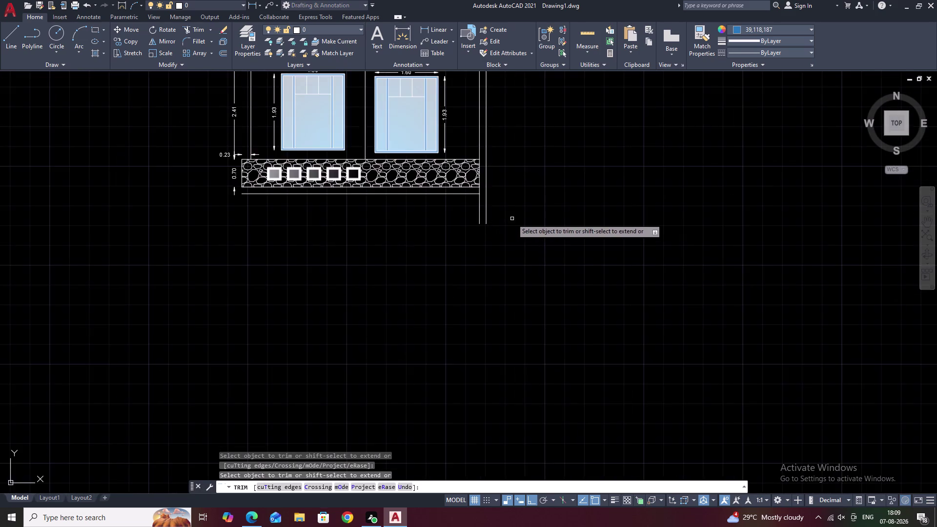
middle_drag(512, 219, 540, 287)
middle_drag(540, 194, 568, 289)
middle_drag(568, 233, 577, 295)
middle_drag(574, 312, 610, 307)
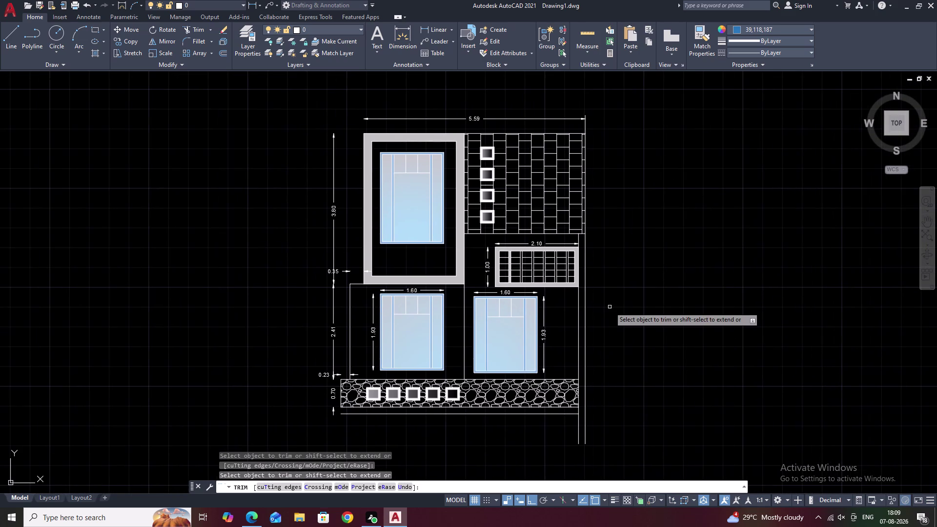
Reframe the view on the lower windows and the right end of the gravel band.
middle_drag(610, 307, 612, 298)
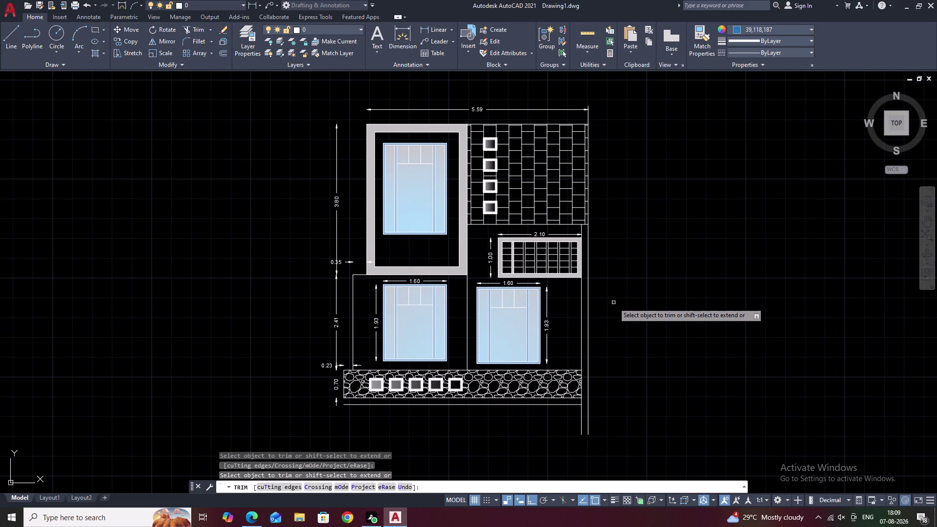
scroll(up, 3)
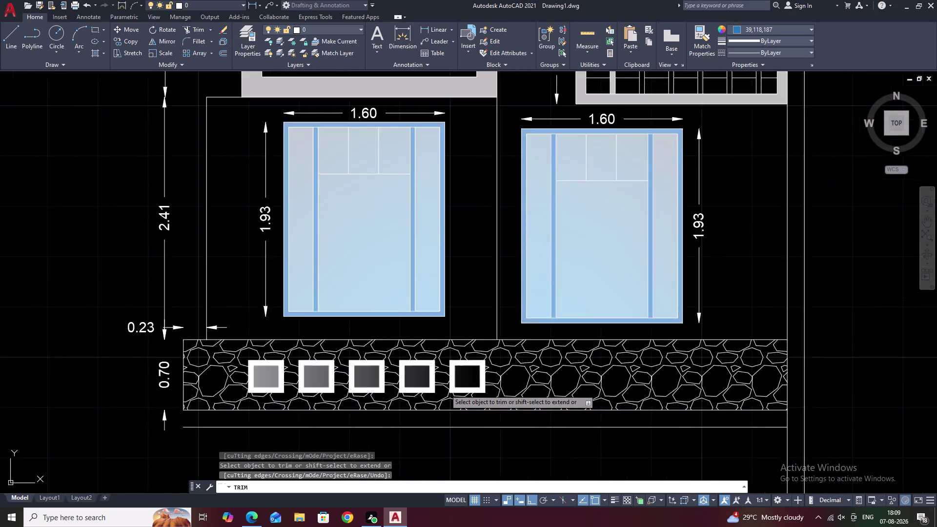
scroll(up, 3)
scroll(up, 3)
scroll(down, 3)
scroll(down, 3)
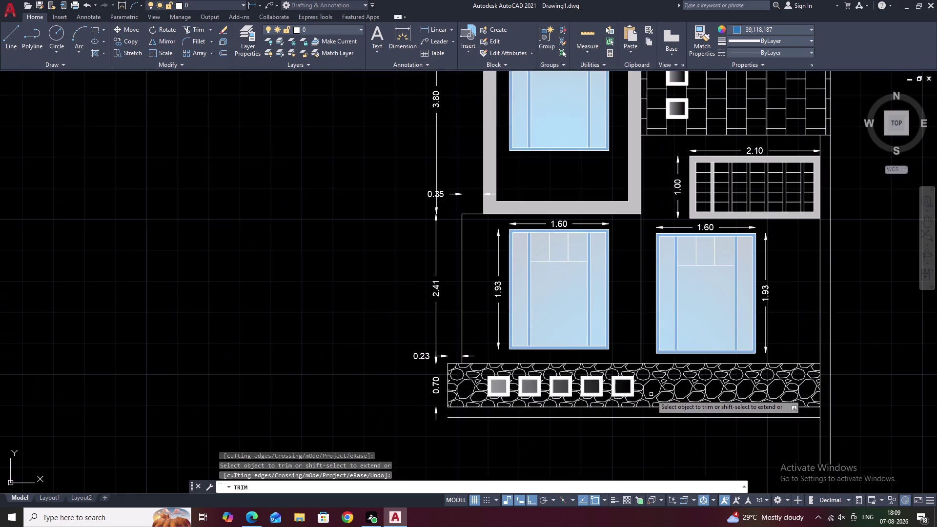
middle_drag(665, 398, 548, 371)
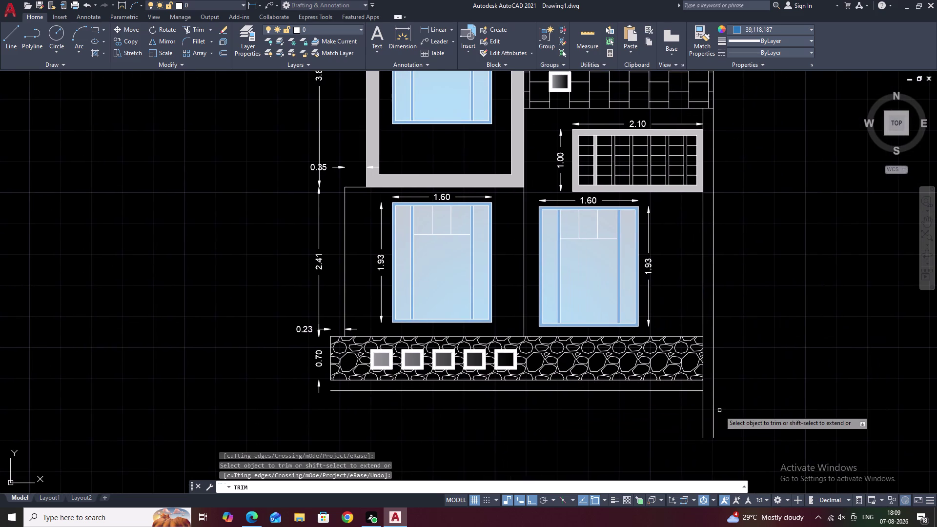
key(Escape)
middle_drag(663, 411, 546, 401)
Abandon a first linear dimension attempt and set the new-object colour to ByLayer.
scroll(up, 3)
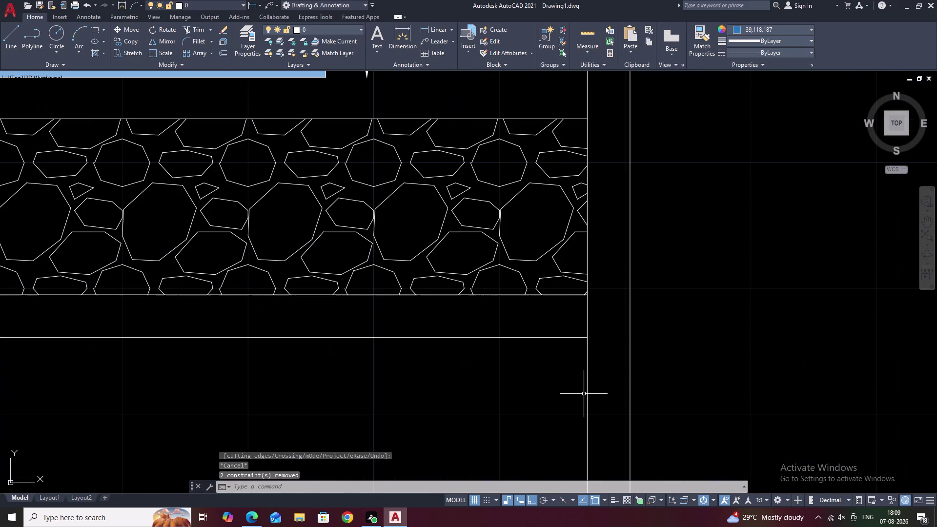
click(427, 24)
click(559, 340)
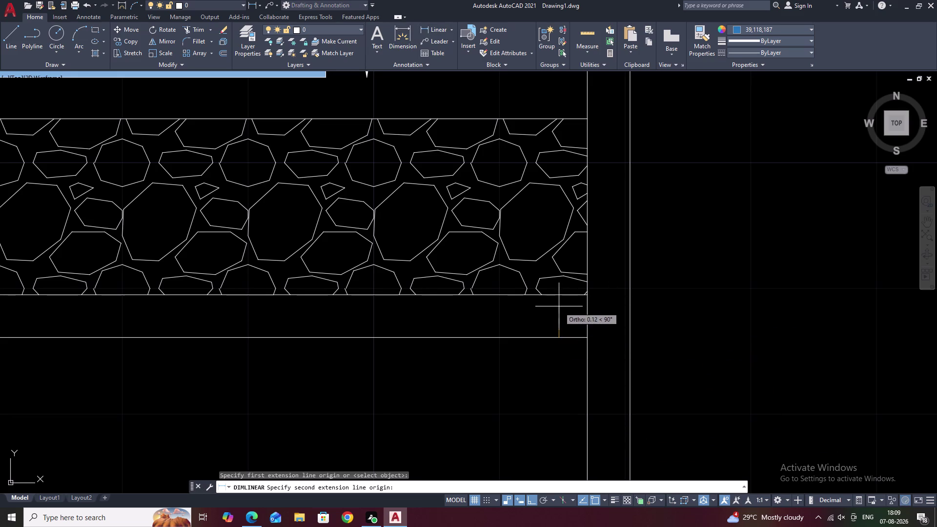
click(558, 297)
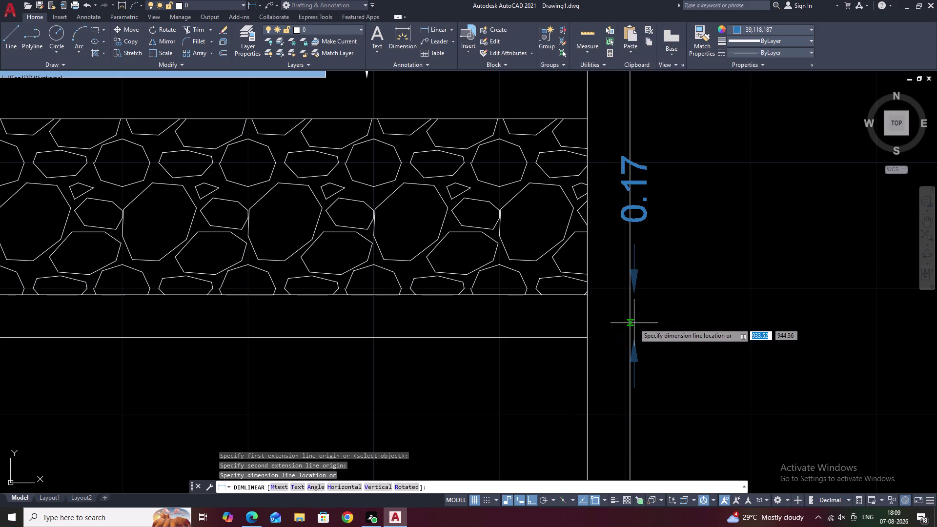
key(Escape)
click(801, 28)
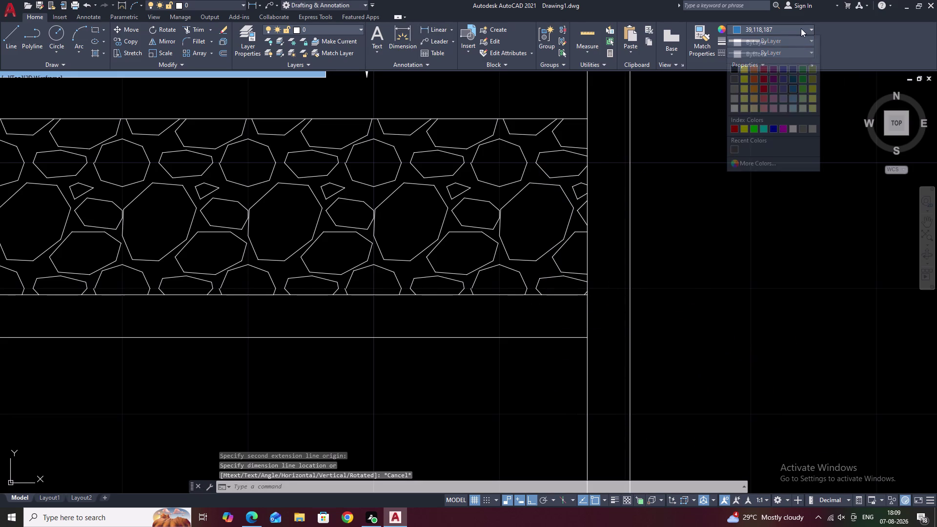
click(751, 45)
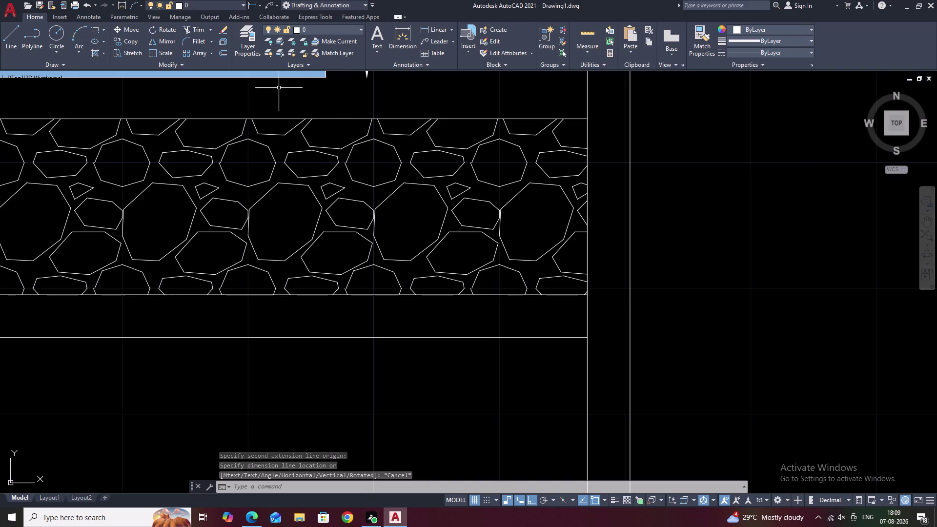
Dimension the 0.17 vertical gap from the ground line corner to the gravel band corner.
click(422, 29)
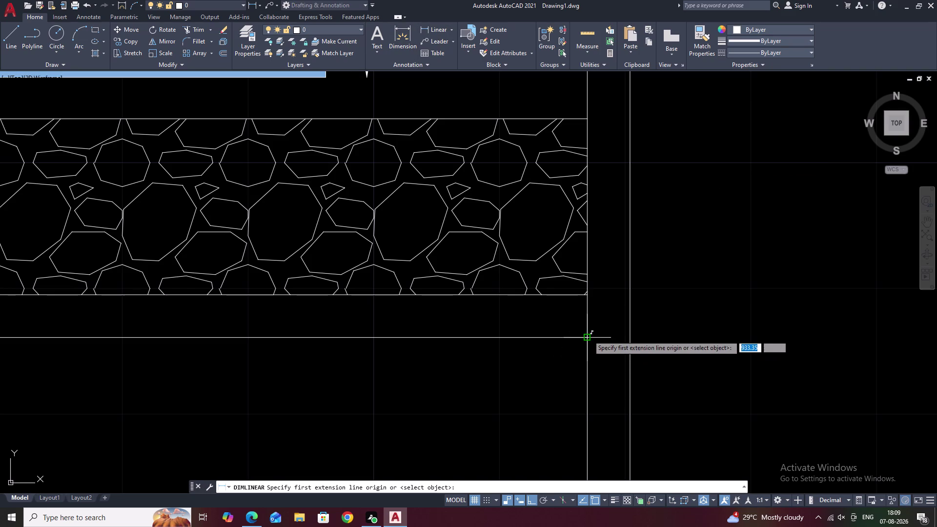
click(587, 295)
click(589, 339)
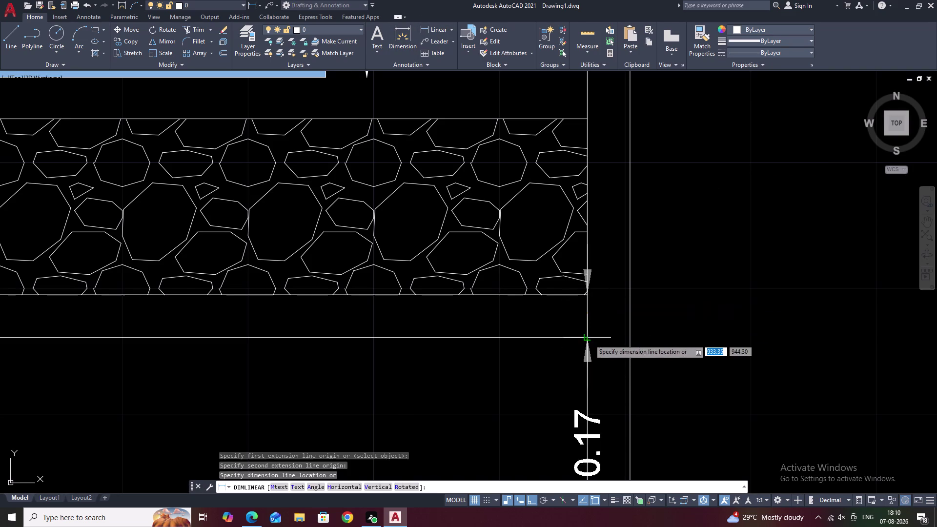
click(700, 338)
scroll(down, 3)
middle_drag(769, 385, 729, 294)
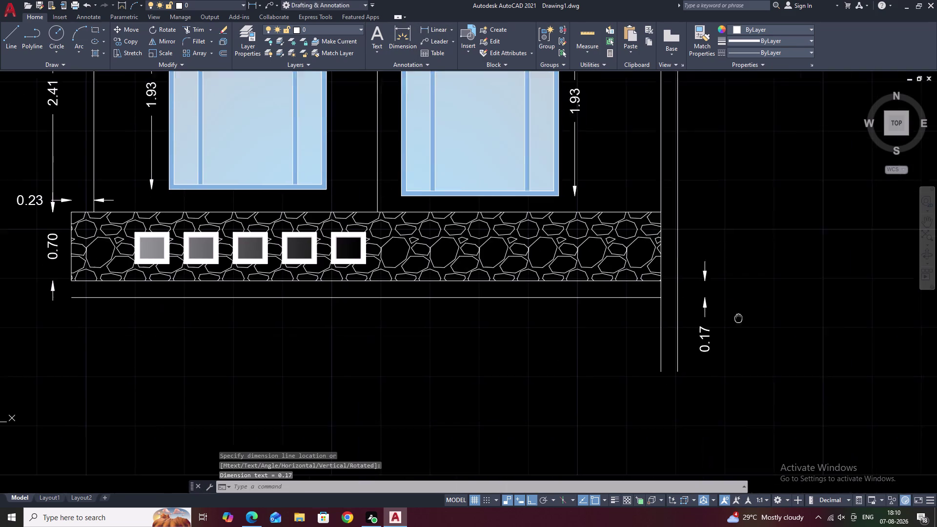
Pan and zoom up the facade to bring the whole elevation into view.
scroll(down, 3)
middle_drag(740, 334, 681, 344)
scroll(up, 3)
key(Escape)
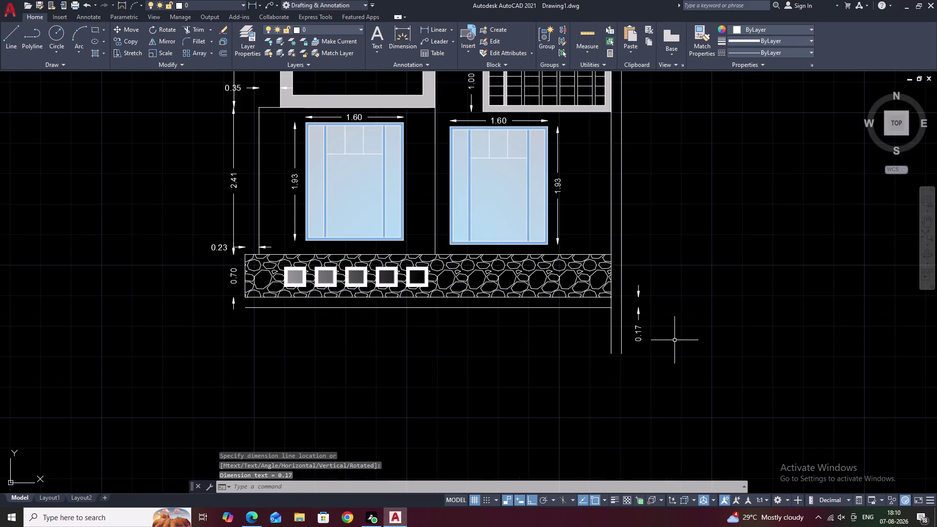
middle_drag(743, 323, 725, 409)
middle_drag(695, 284, 693, 378)
middle_drag(682, 274, 677, 350)
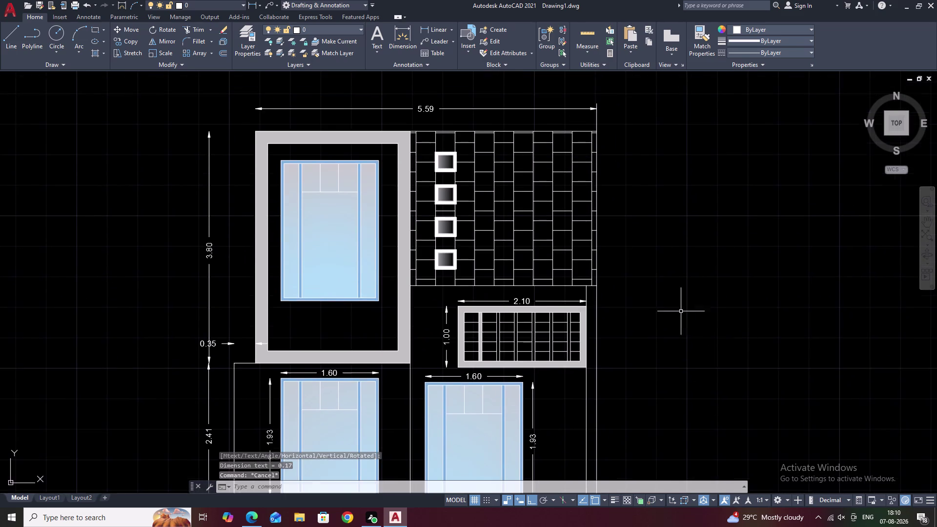
middle_drag(679, 278, 675, 311)
middle_drag(670, 348, 668, 263)
middle_drag(672, 296, 677, 283)
Centre the elevation and open DesignCenter with Ctrl+2.
scroll(down, 3)
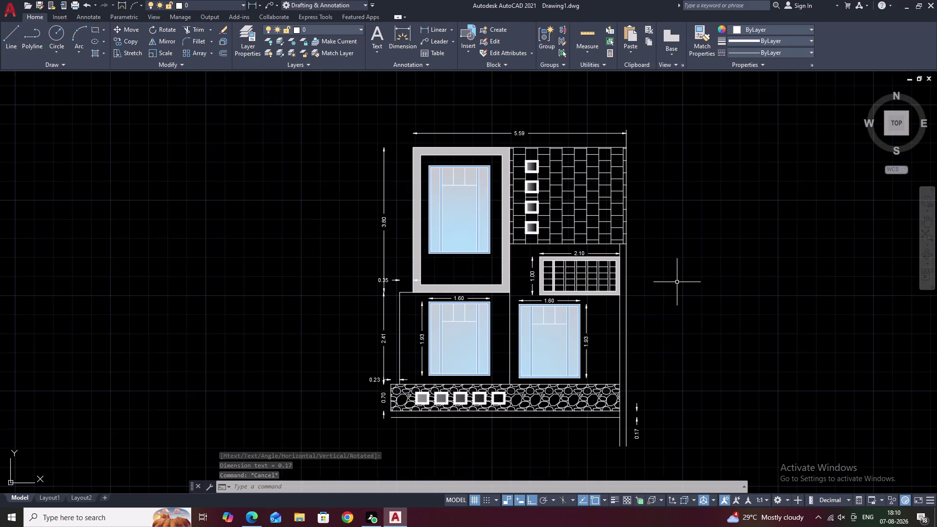
middle_drag(677, 283, 646, 282)
middle_drag(647, 282, 639, 282)
scroll(up, 3)
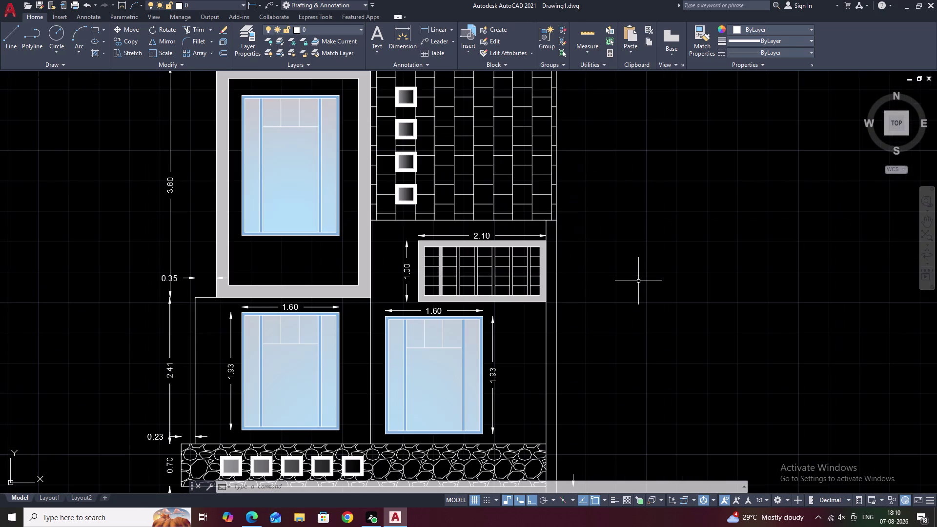
scroll(down, 3)
middle_drag(638, 282, 621, 283)
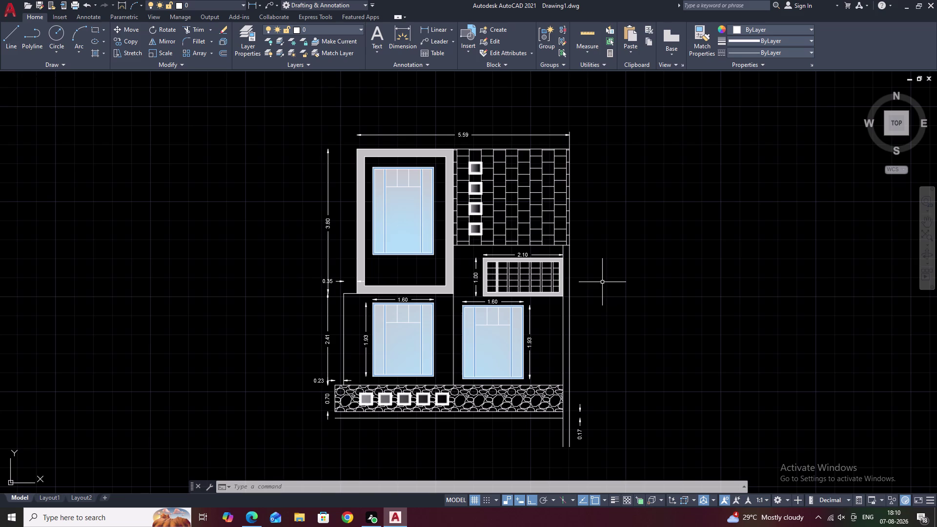
key(ctrl+2)
scroll(down, 3)
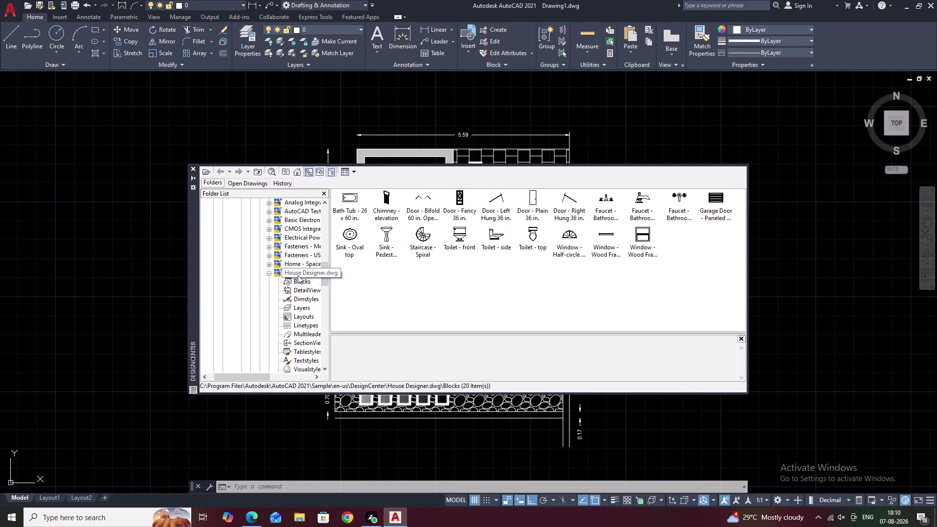
Browse the Blocks of the Home - Space Planner and House Designer sample drawings.
click(299, 265)
double_click(353, 203)
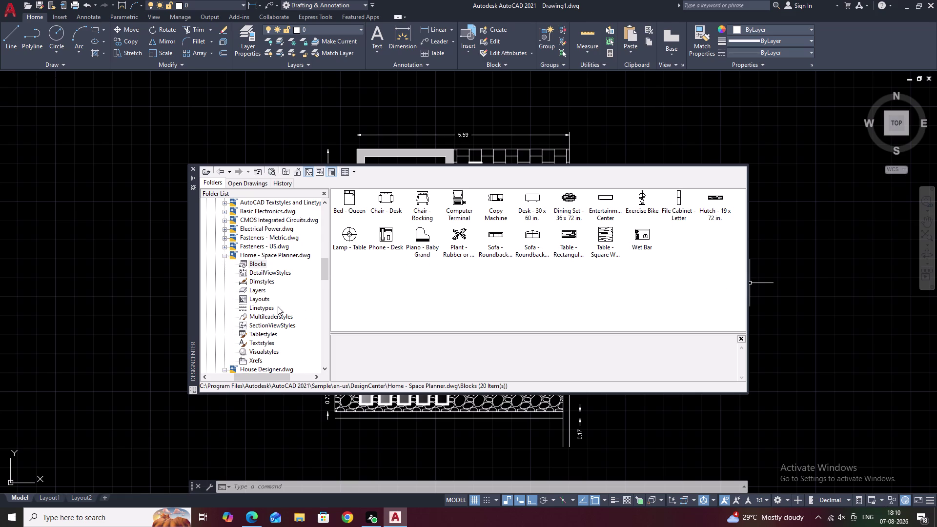
scroll(down, 3)
scroll(down, 3)
double_click(276, 289)
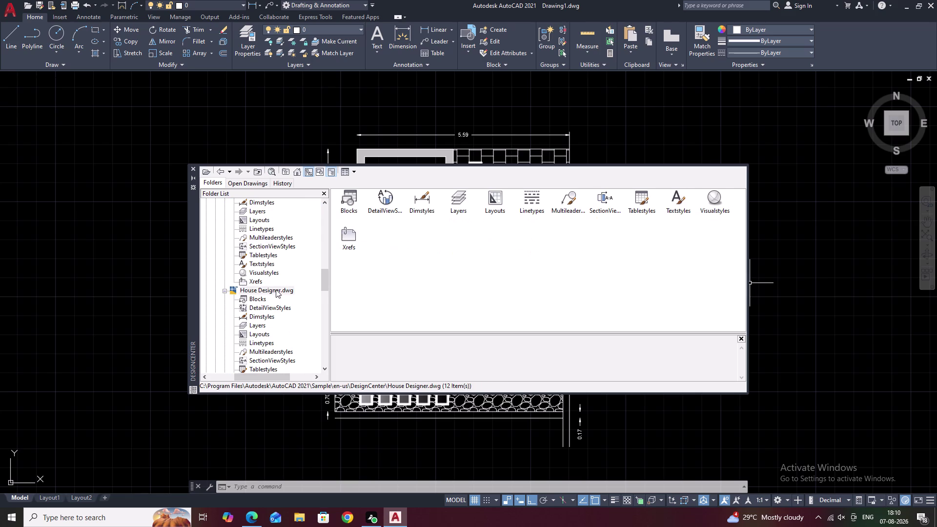
double_click(354, 201)
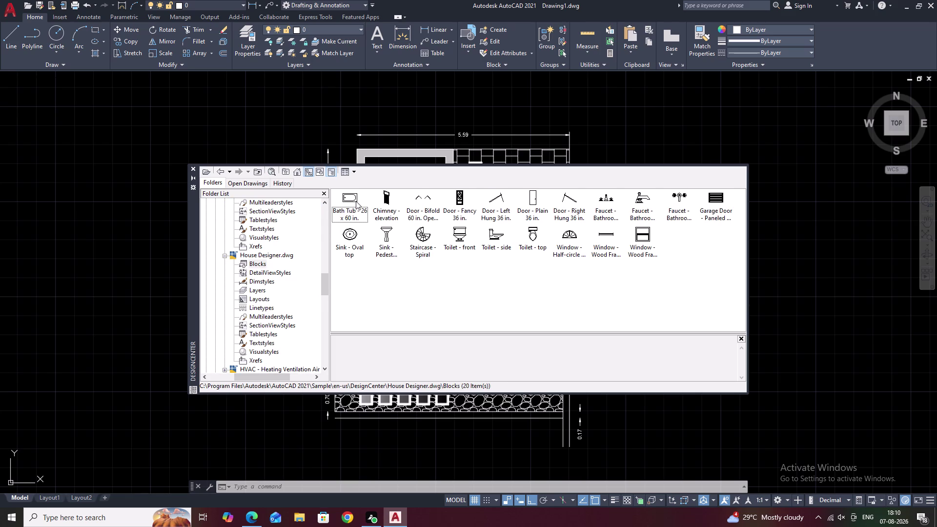
Browse the Plant Process blocks, then close DesignCenter.
scroll(down, 3)
scroll(down, 3)
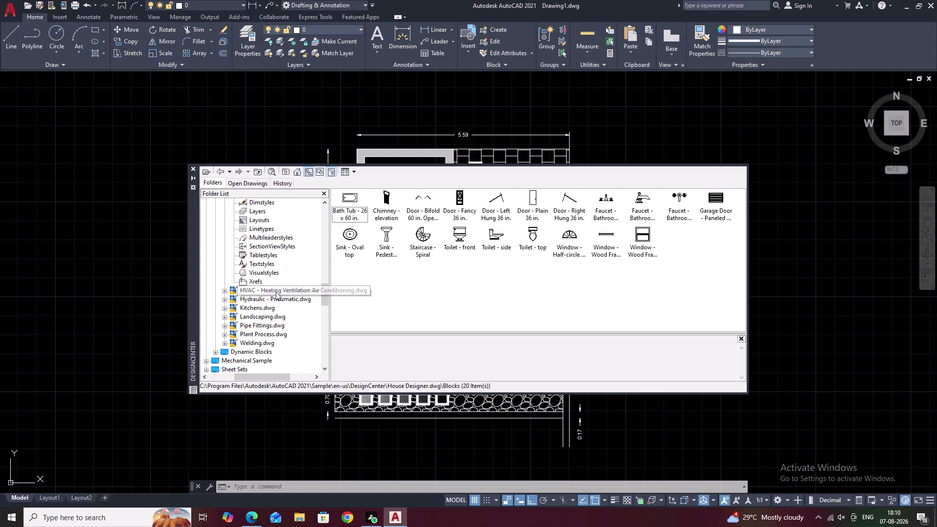
double_click(267, 335)
double_click(356, 201)
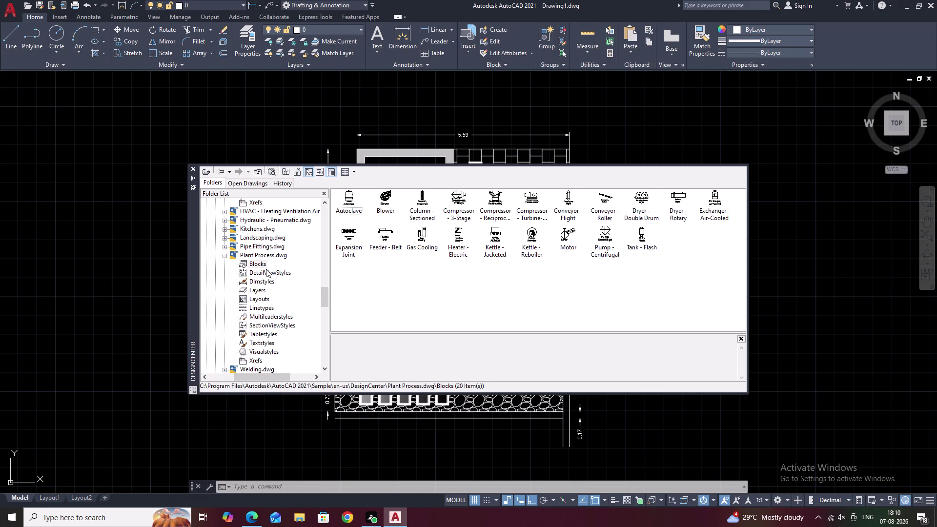
scroll(down, 3)
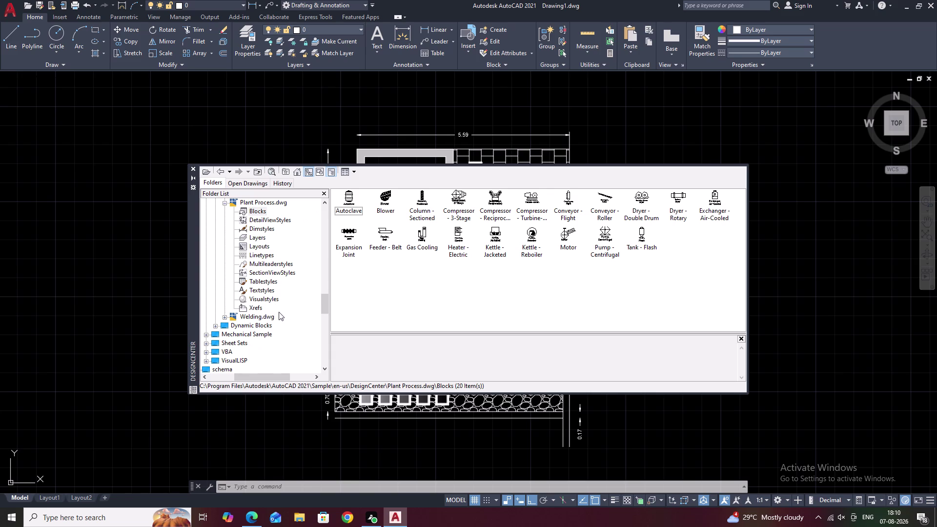
click(177, 249)
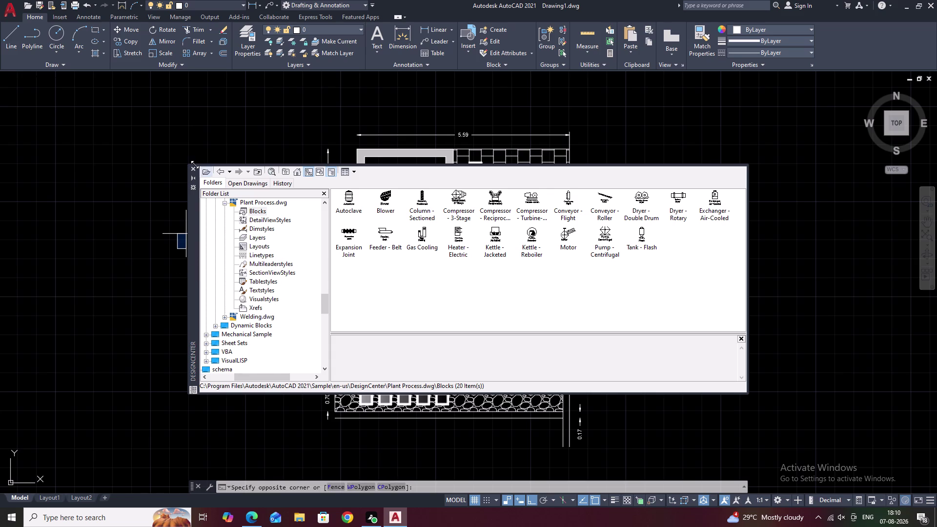
click(193, 169)
key(Escape)
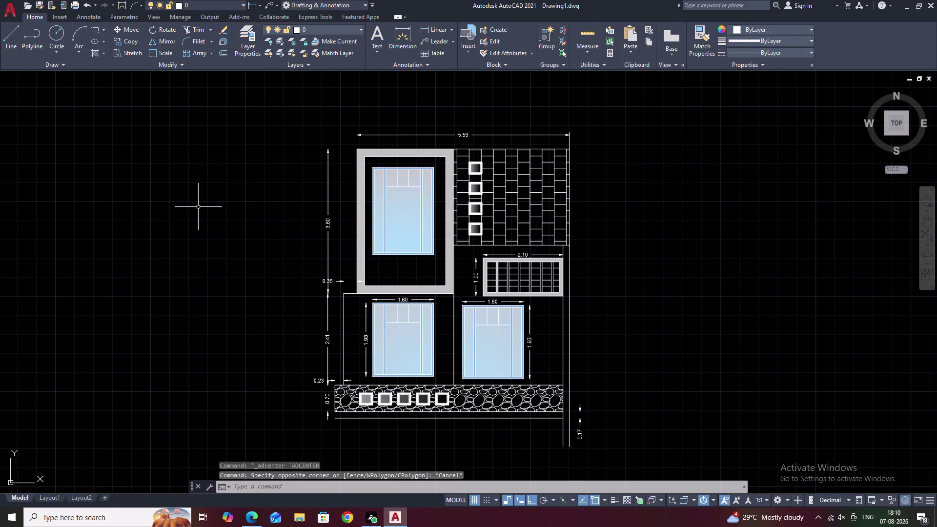
Open the tool palettes and place a sample tree block left of the elevation.
key(ctrl+3)
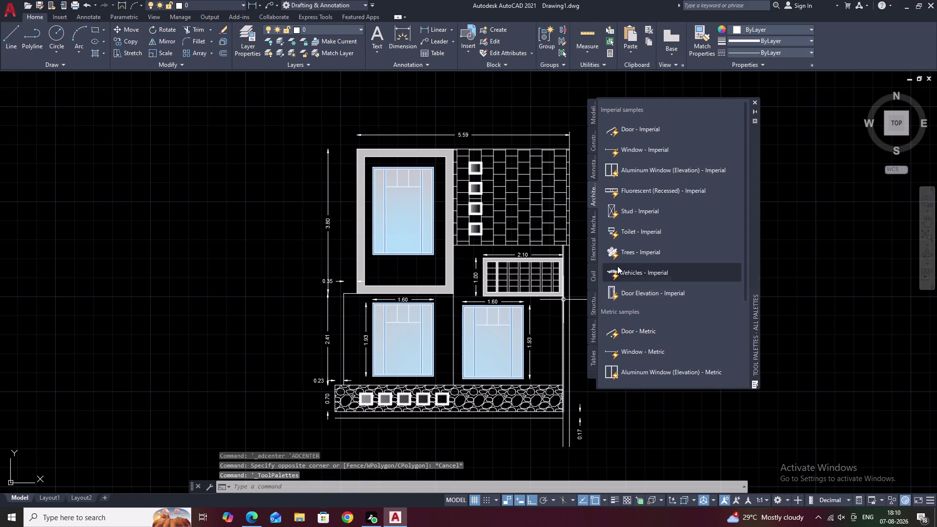
drag(615, 256, 255, 245)
click(254, 246)
right_click(254, 245)
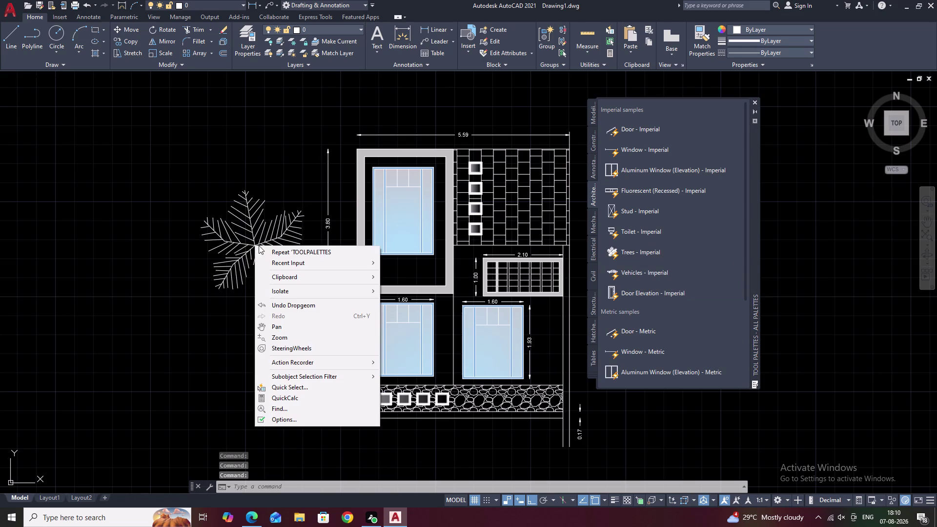
click(258, 245)
key(Escape)
click(261, 245)
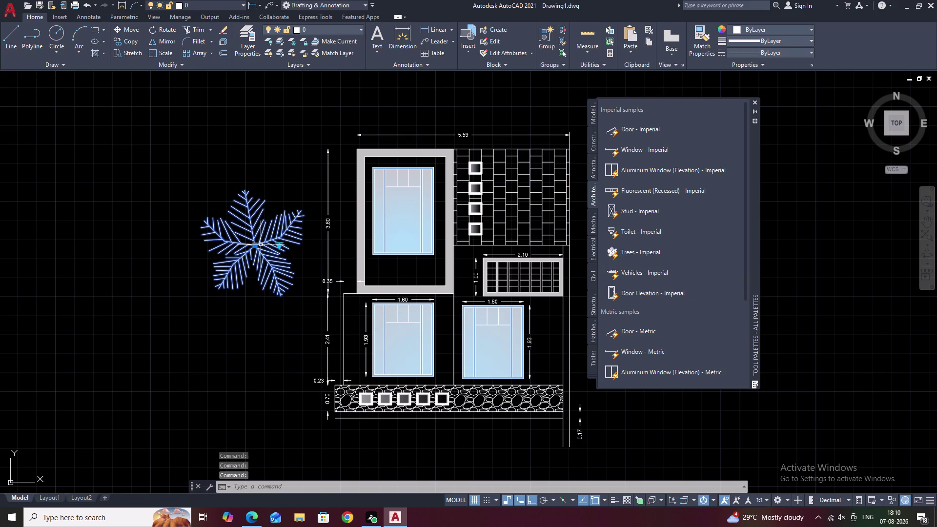
Preview the tree as an evergreen elevation, a shrub plan and a Type 3 Evergreen plan.
click(278, 246)
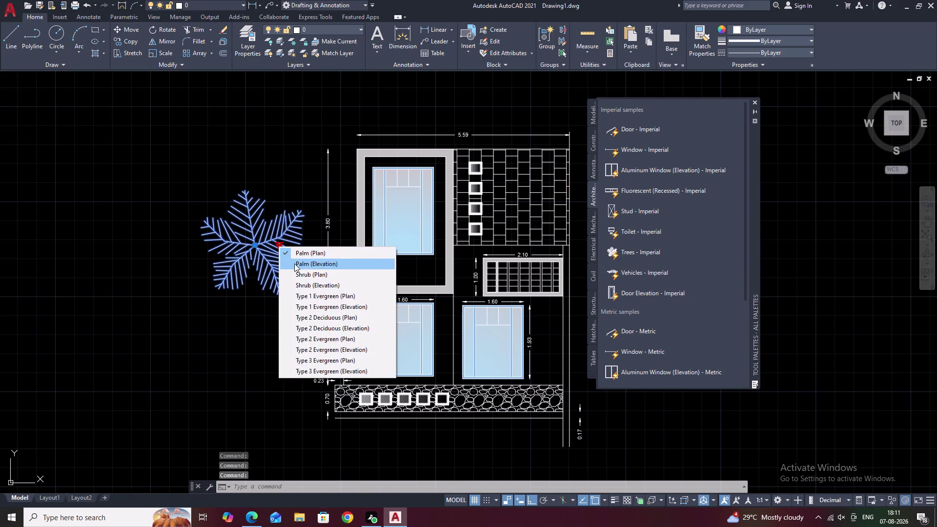
click(307, 307)
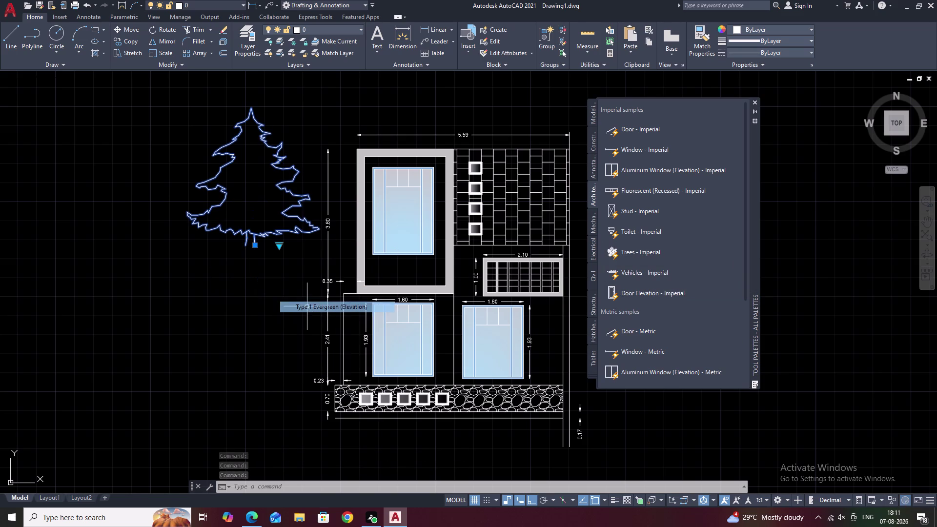
click(281, 246)
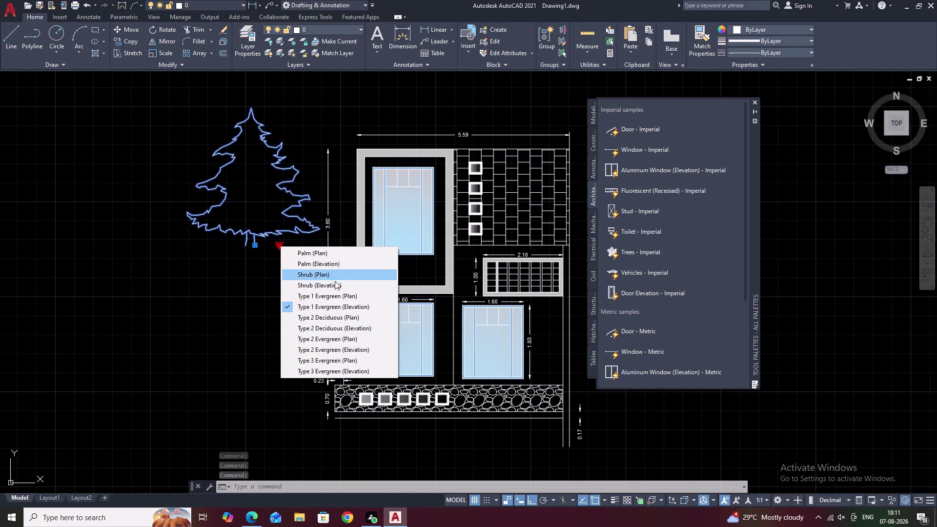
click(333, 341)
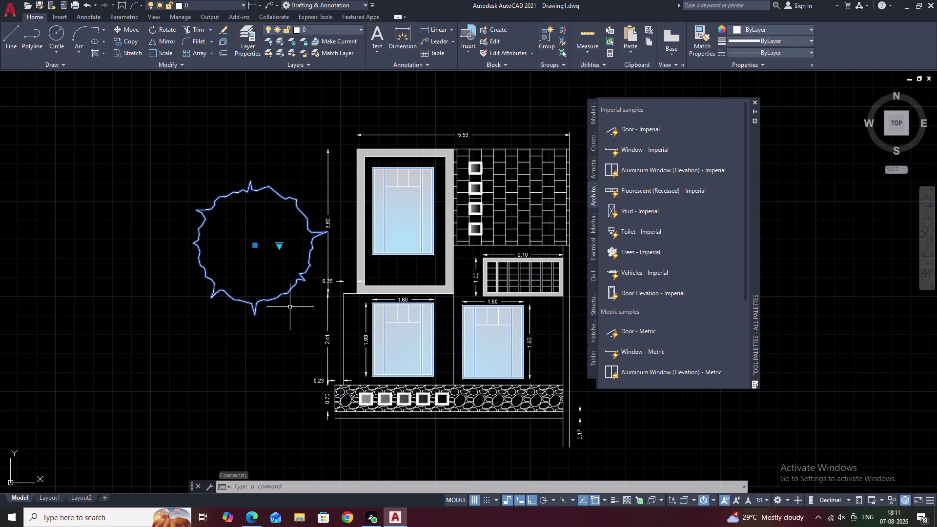
click(278, 247)
click(333, 357)
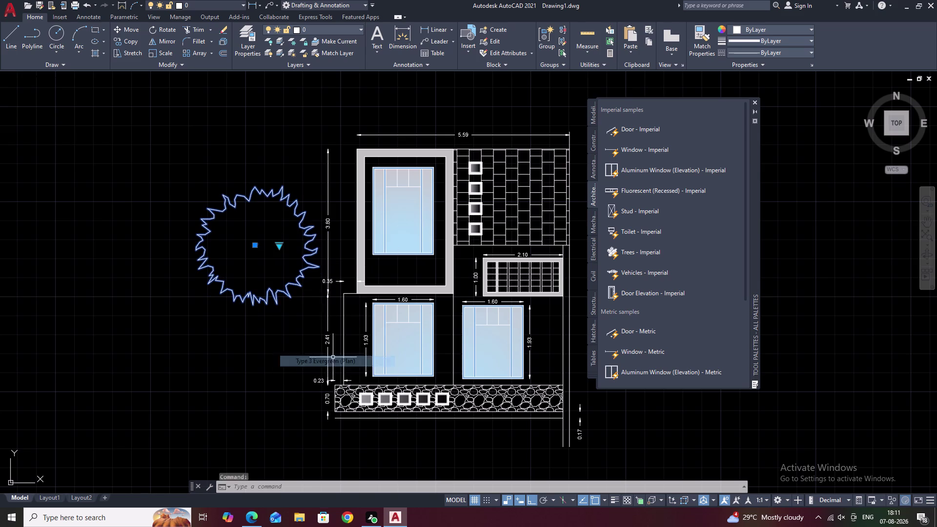
Reselect the tree and switch it to the Type 1 Evergreen (Elevation) view.
click(279, 248)
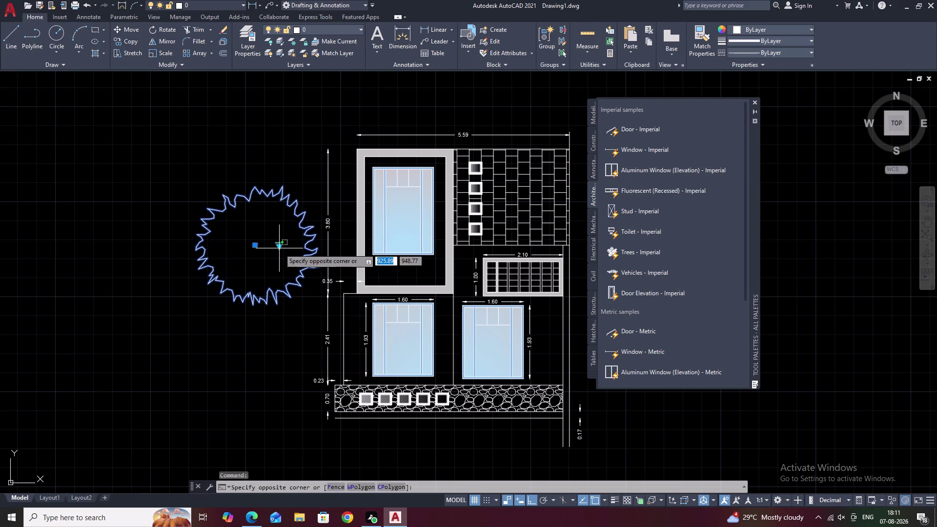
click(280, 246)
click(282, 247)
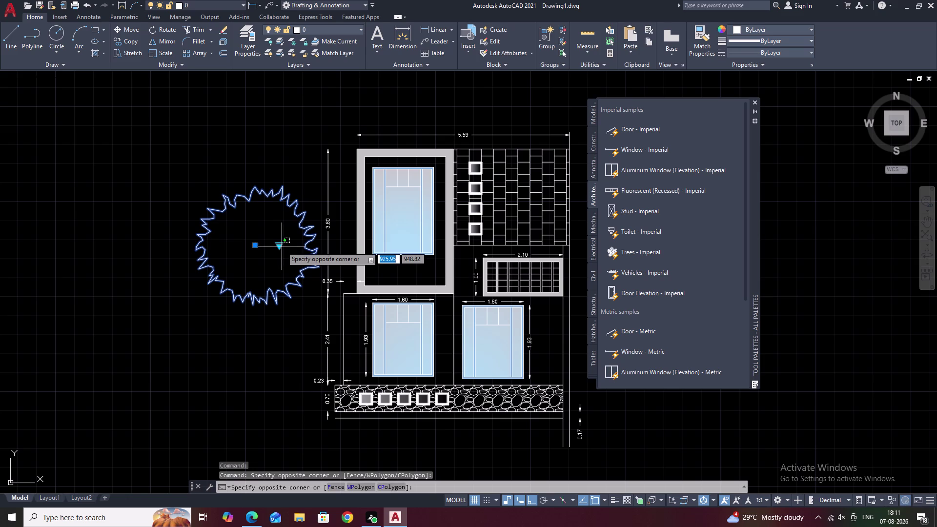
click(277, 246)
click(279, 247)
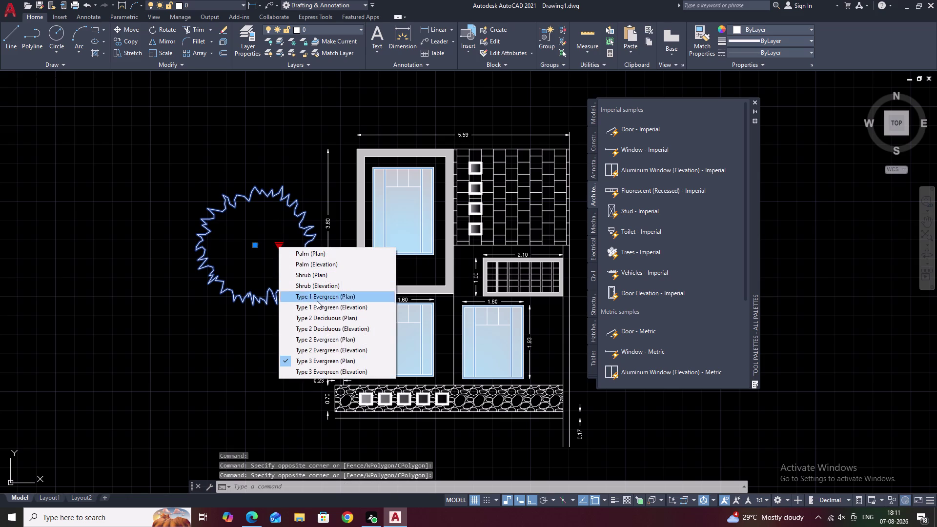
click(327, 372)
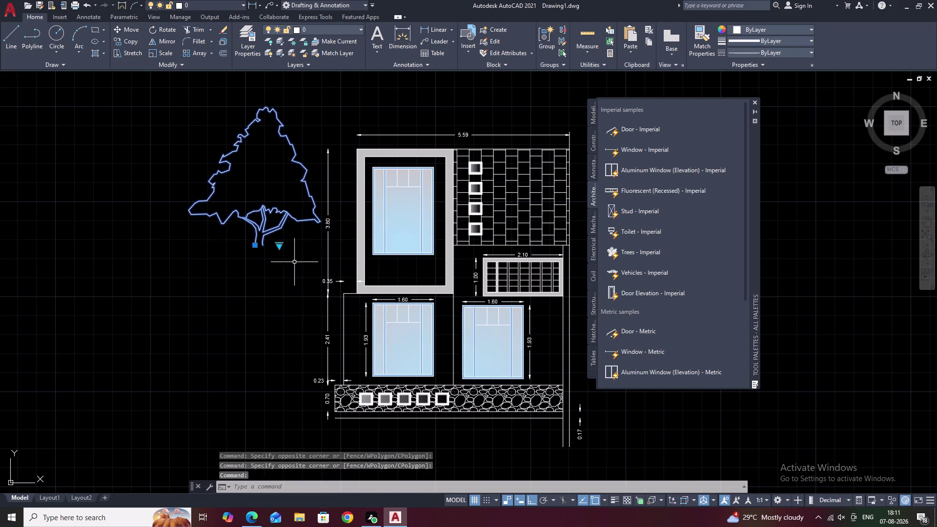
middle_drag(294, 259, 237, 273)
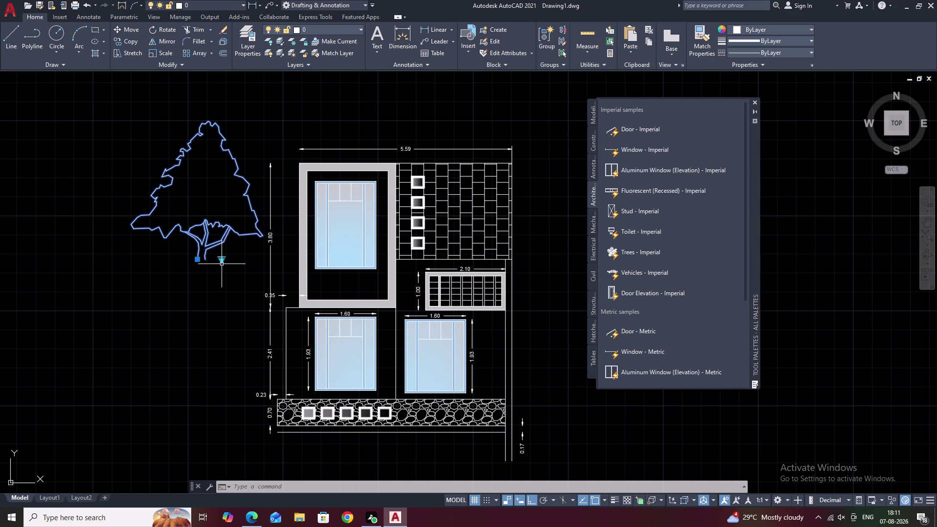
Switch the tree to a palm plan view, then erase it with E.
click(223, 262)
click(237, 268)
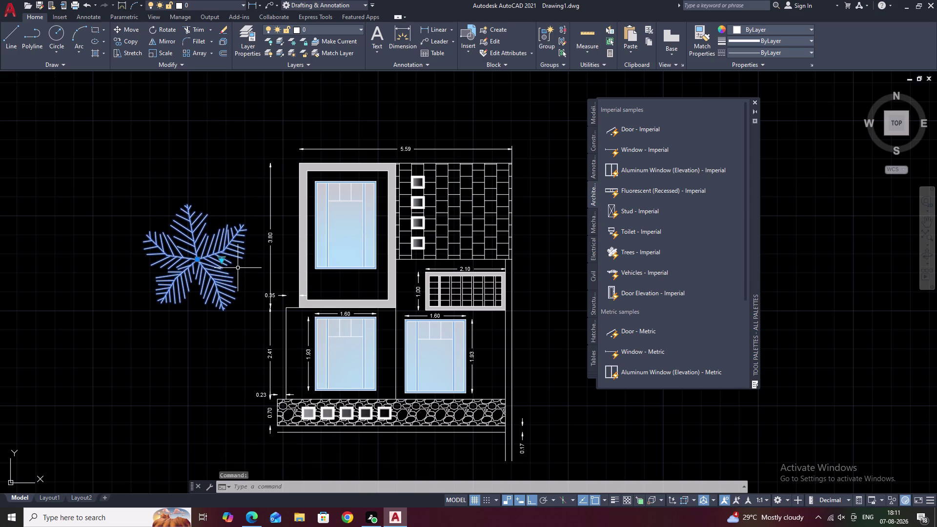
key(Escape)
click(219, 256)
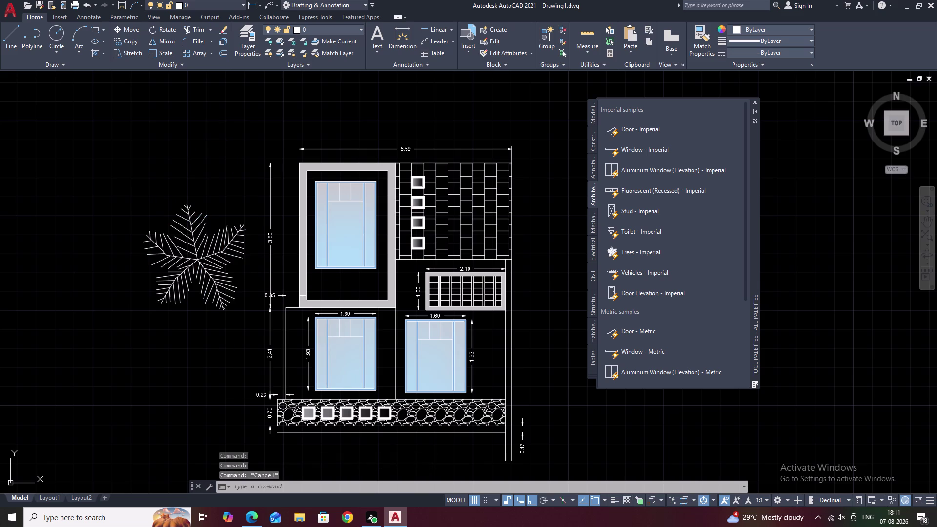
text(E)
key(space)
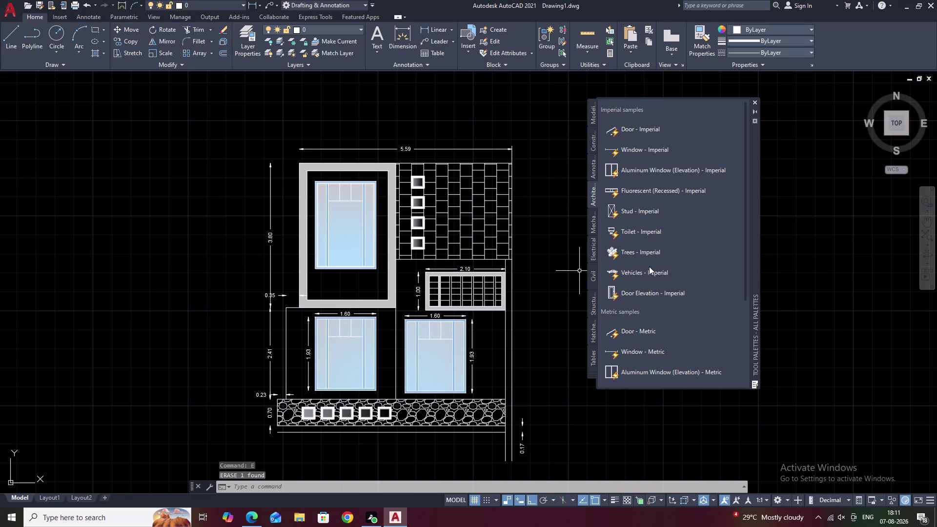
Scroll the Architectural palette through its Metric sample tools; the Windows widgets panel opens.
scroll(down, 3)
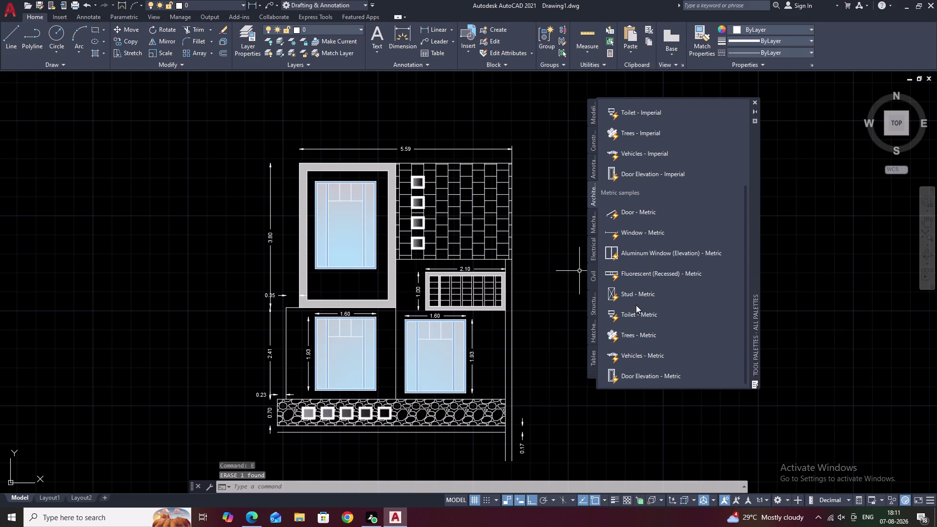
scroll(down, 3)
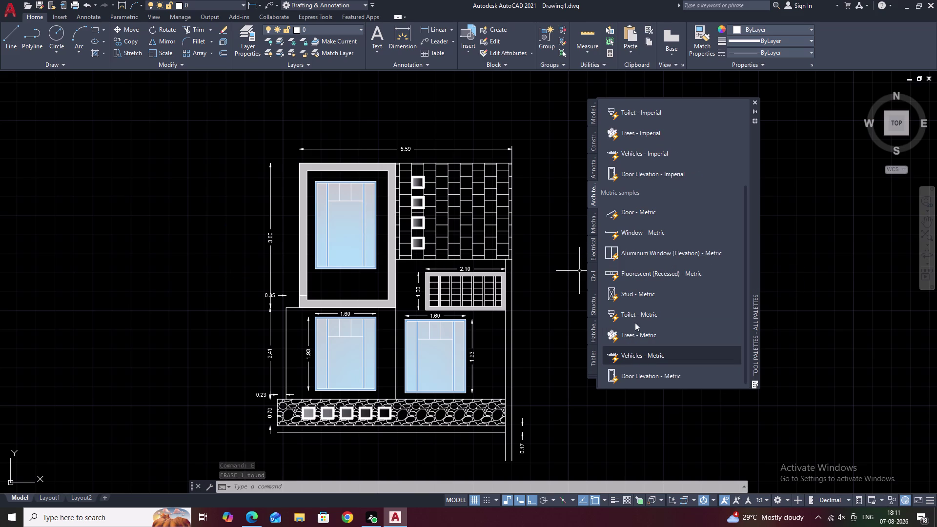
scroll(up, 3)
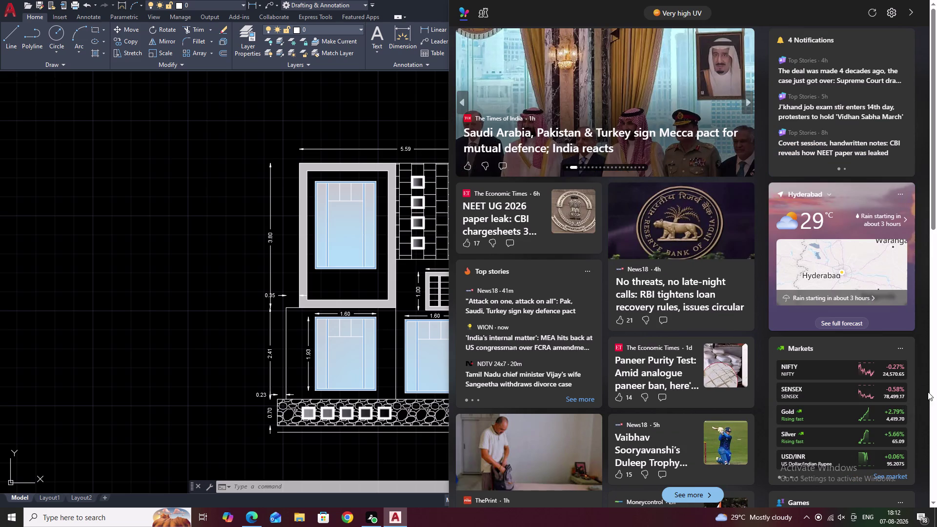
click(913, 14)
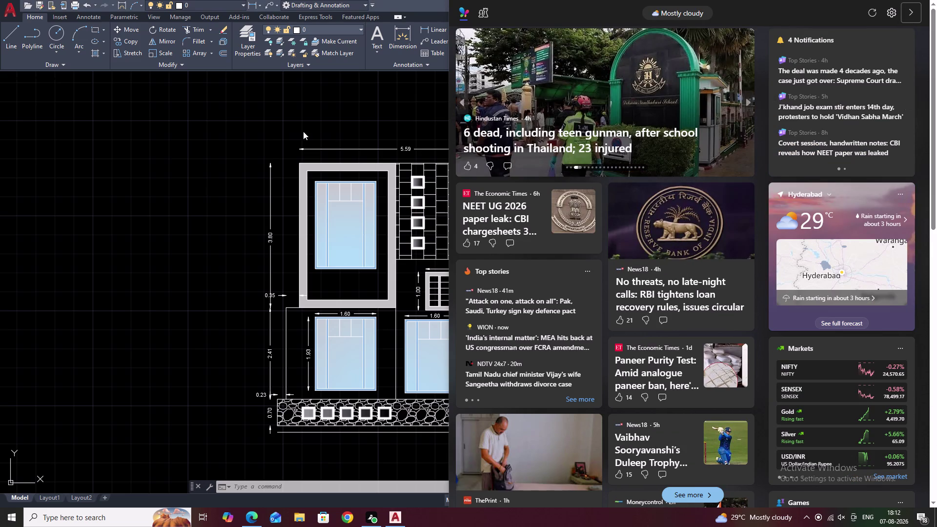